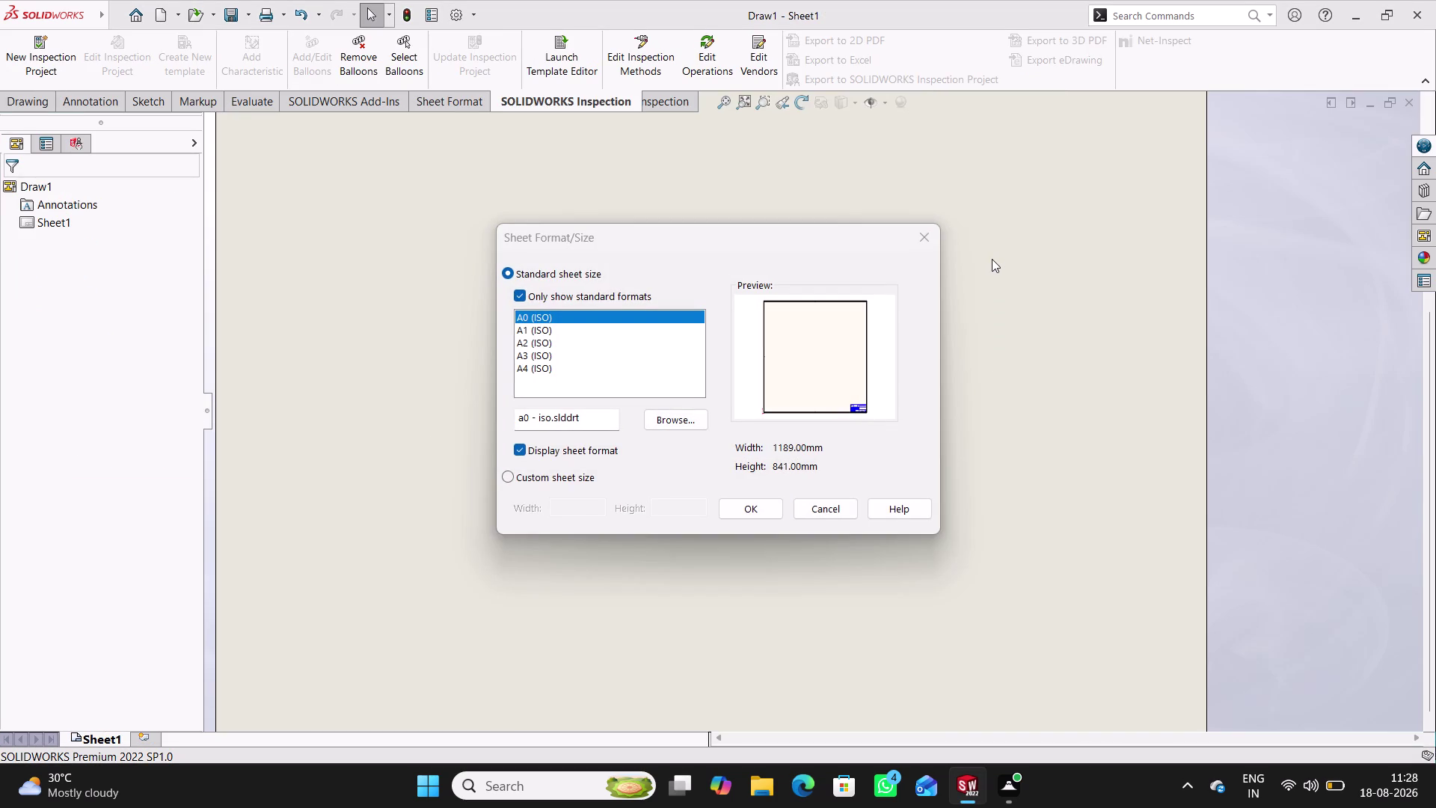
Choose the A0 (ISO) sheet size after briefly trying A1, and confirm.
click(597, 331)
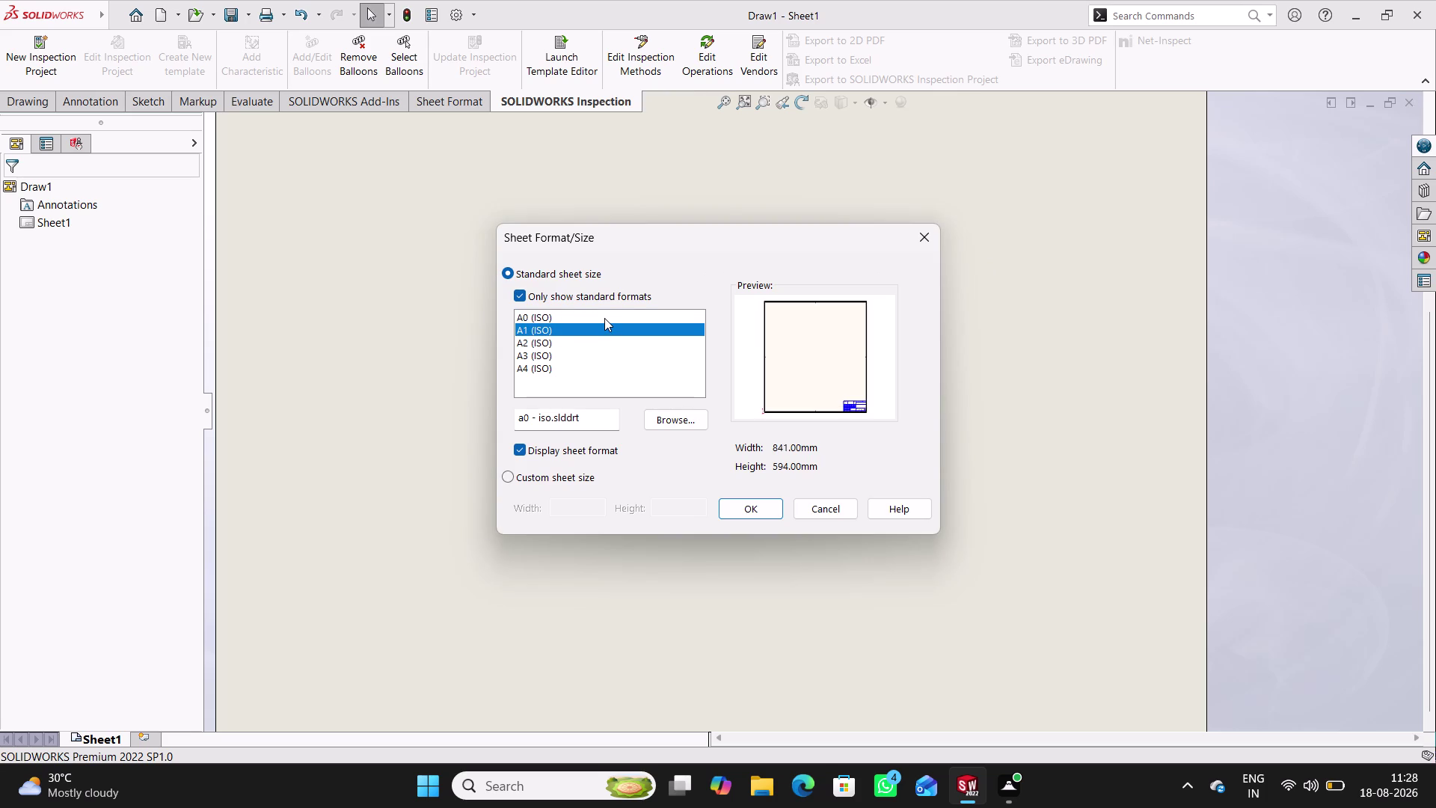
click(604, 317)
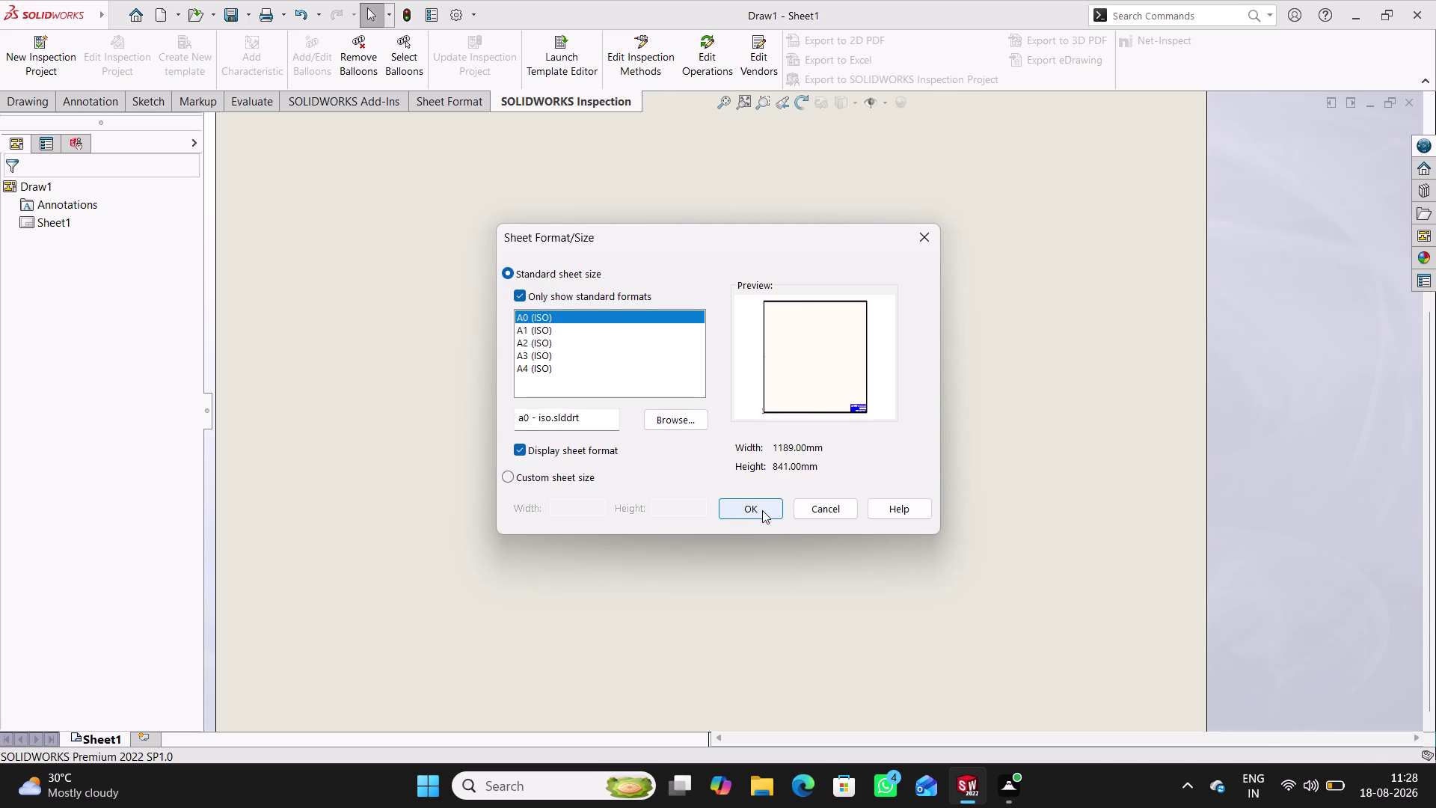
click(762, 510)
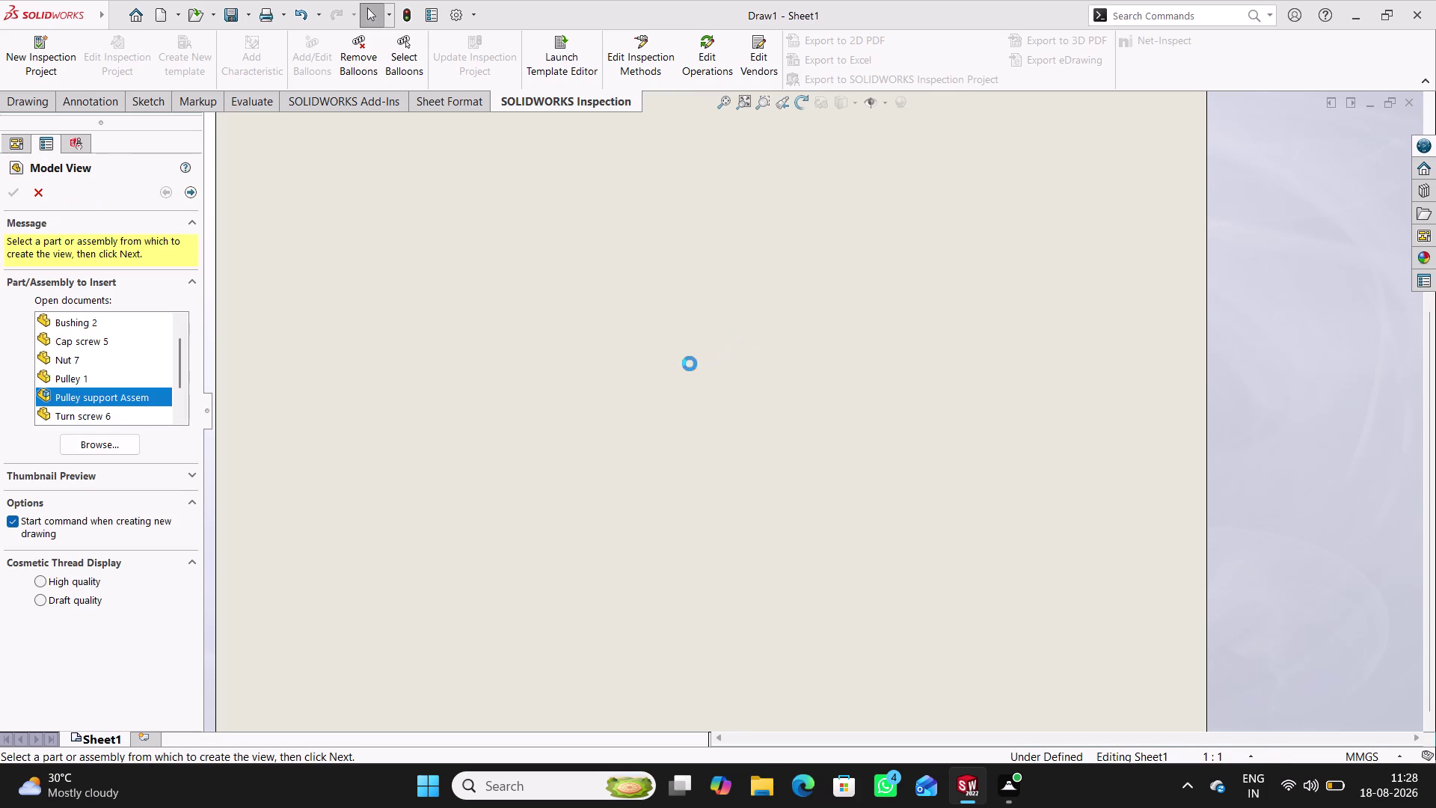
Place a single front view of Pulley 1 on the sheet, skipping projected views.
scroll(up, 3)
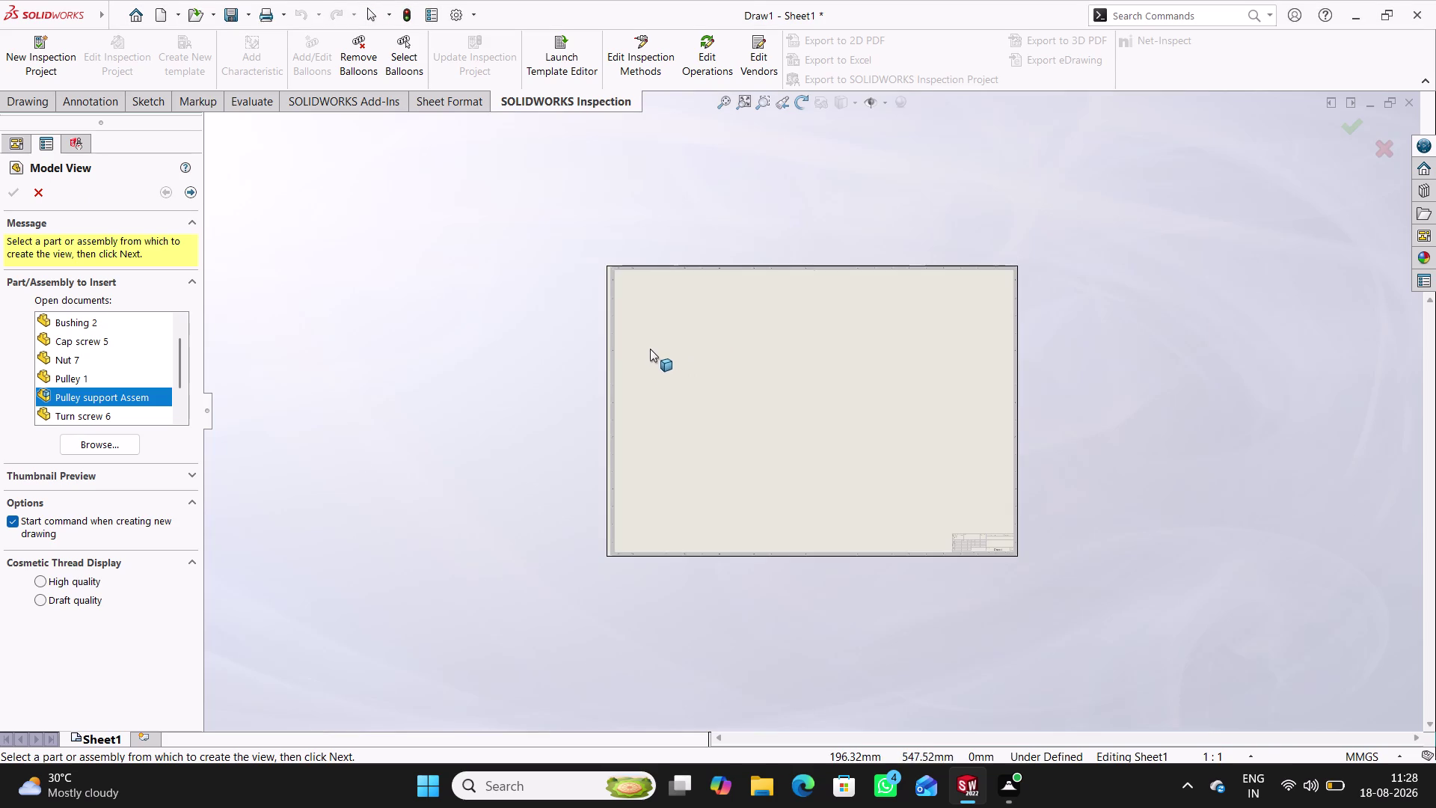
scroll(down, 3)
scroll(down, 3)
scroll(down, 3)
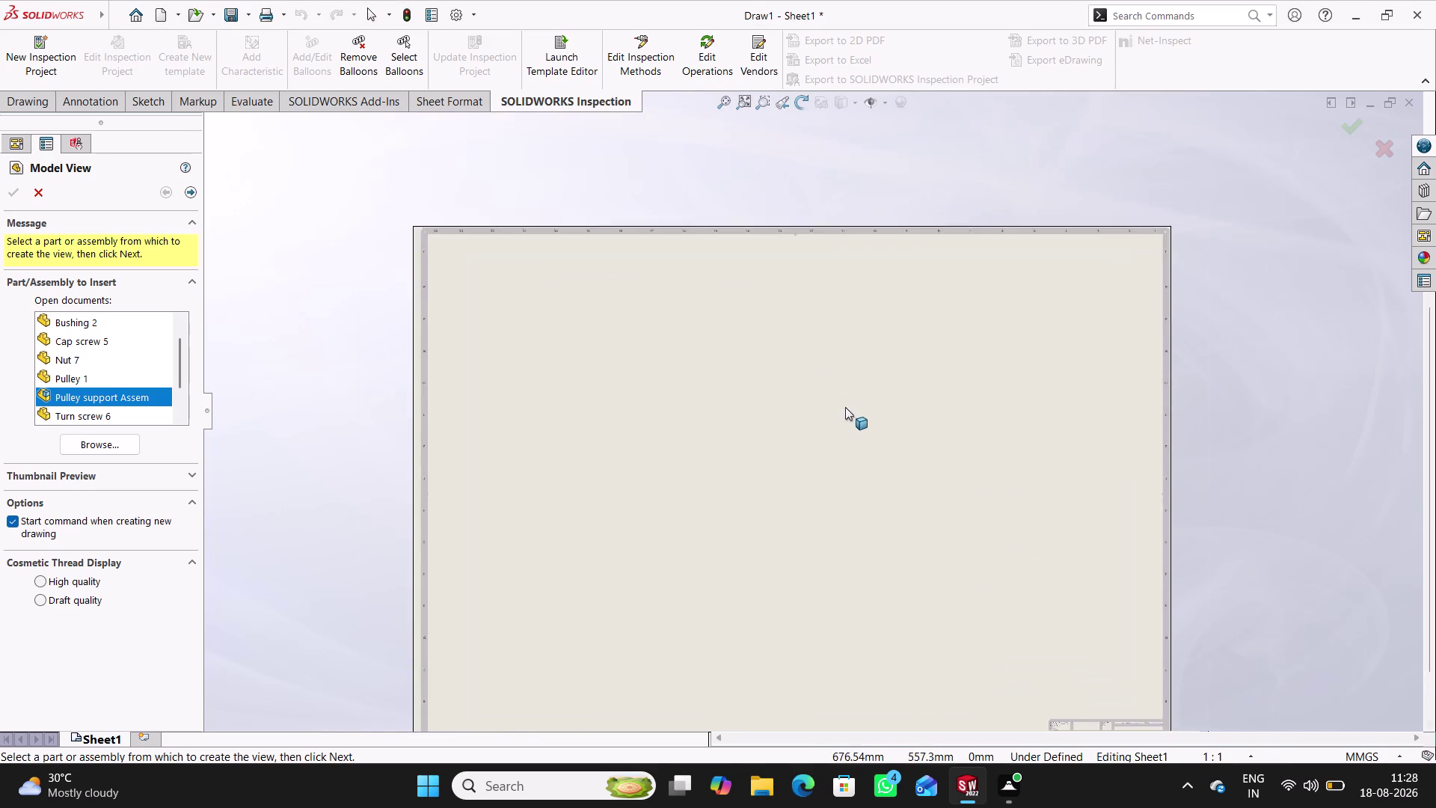
middle_drag(844, 422, 825, 339)
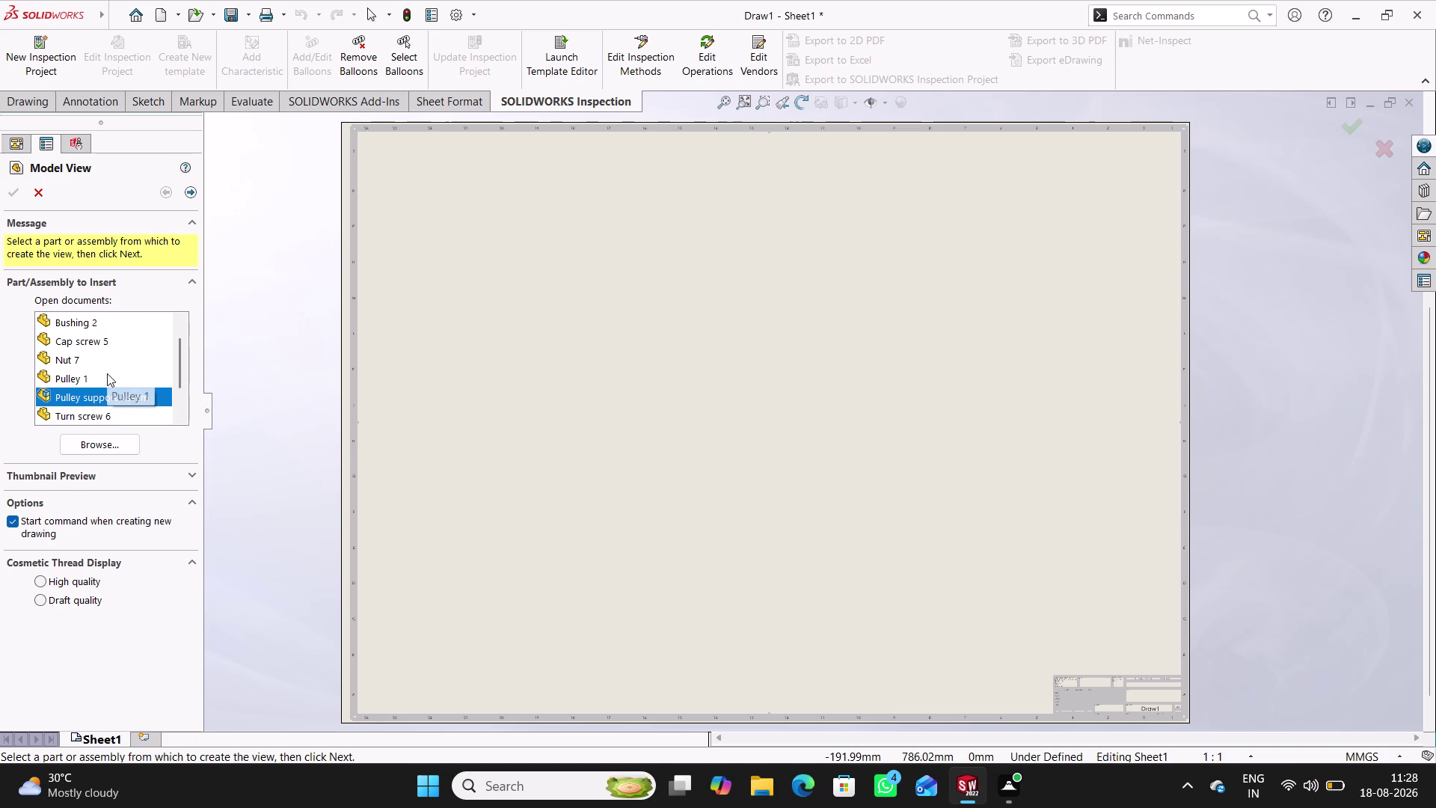
scroll(up, 3)
scroll(up, 3)
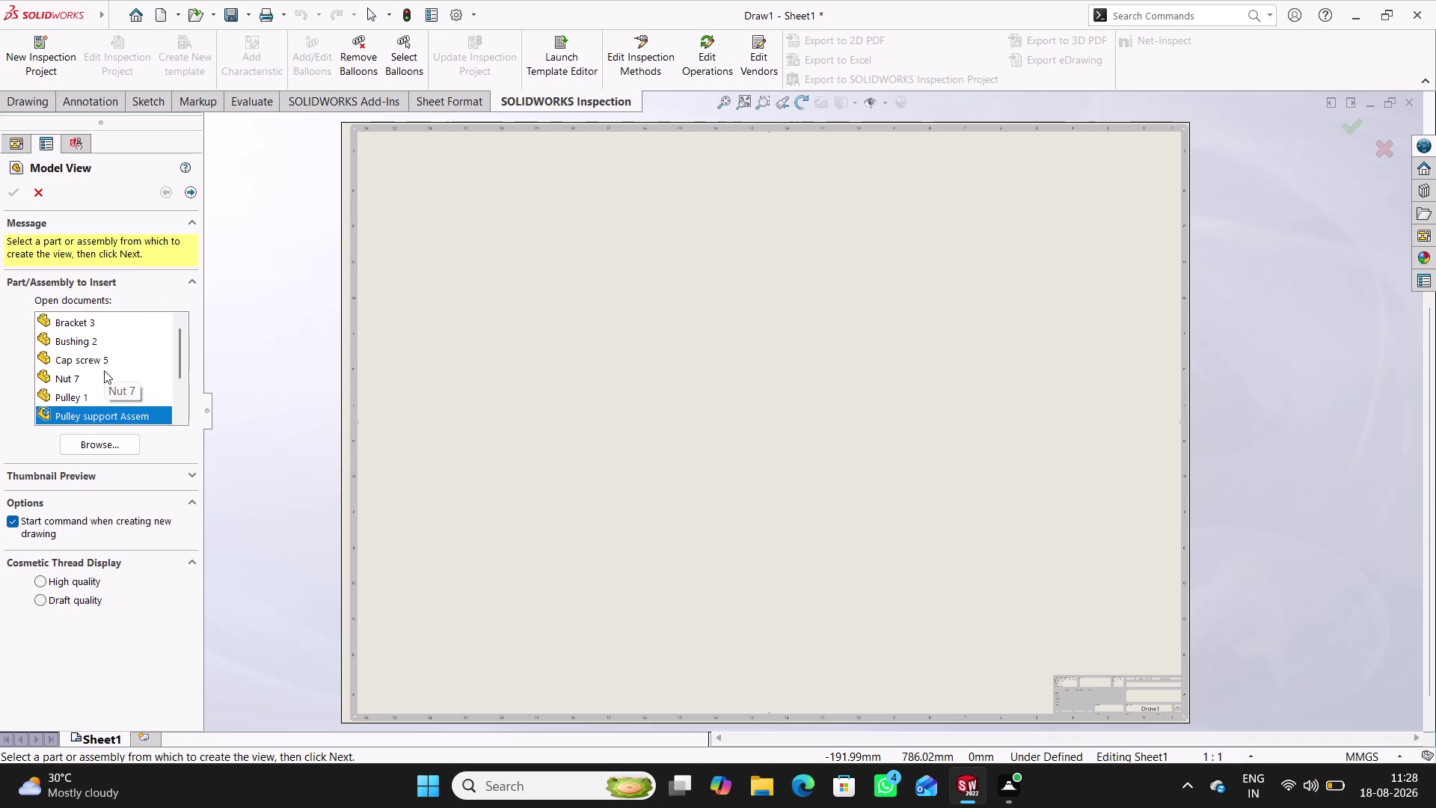
click(87, 397)
double_click(108, 397)
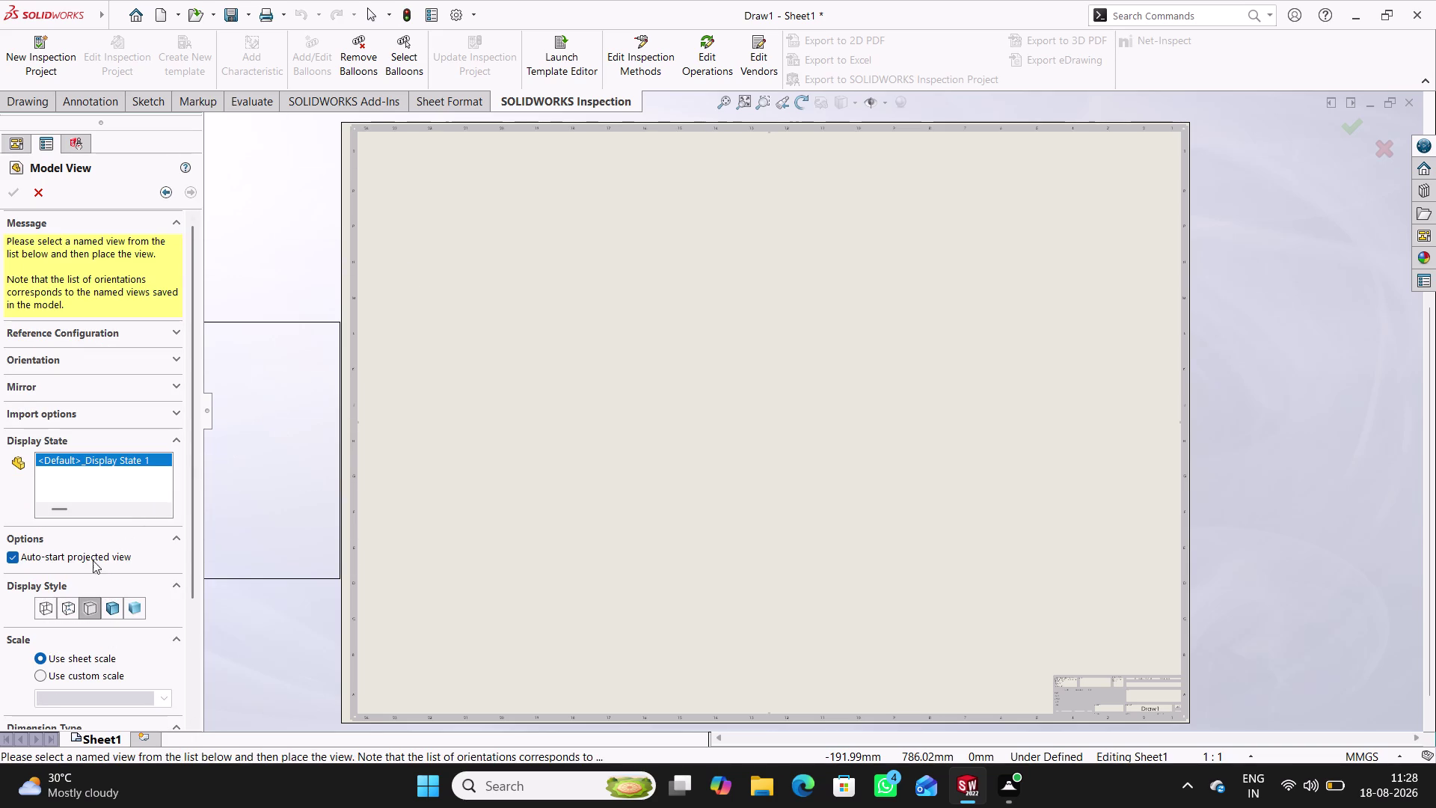
click(175, 361)
click(91, 456)
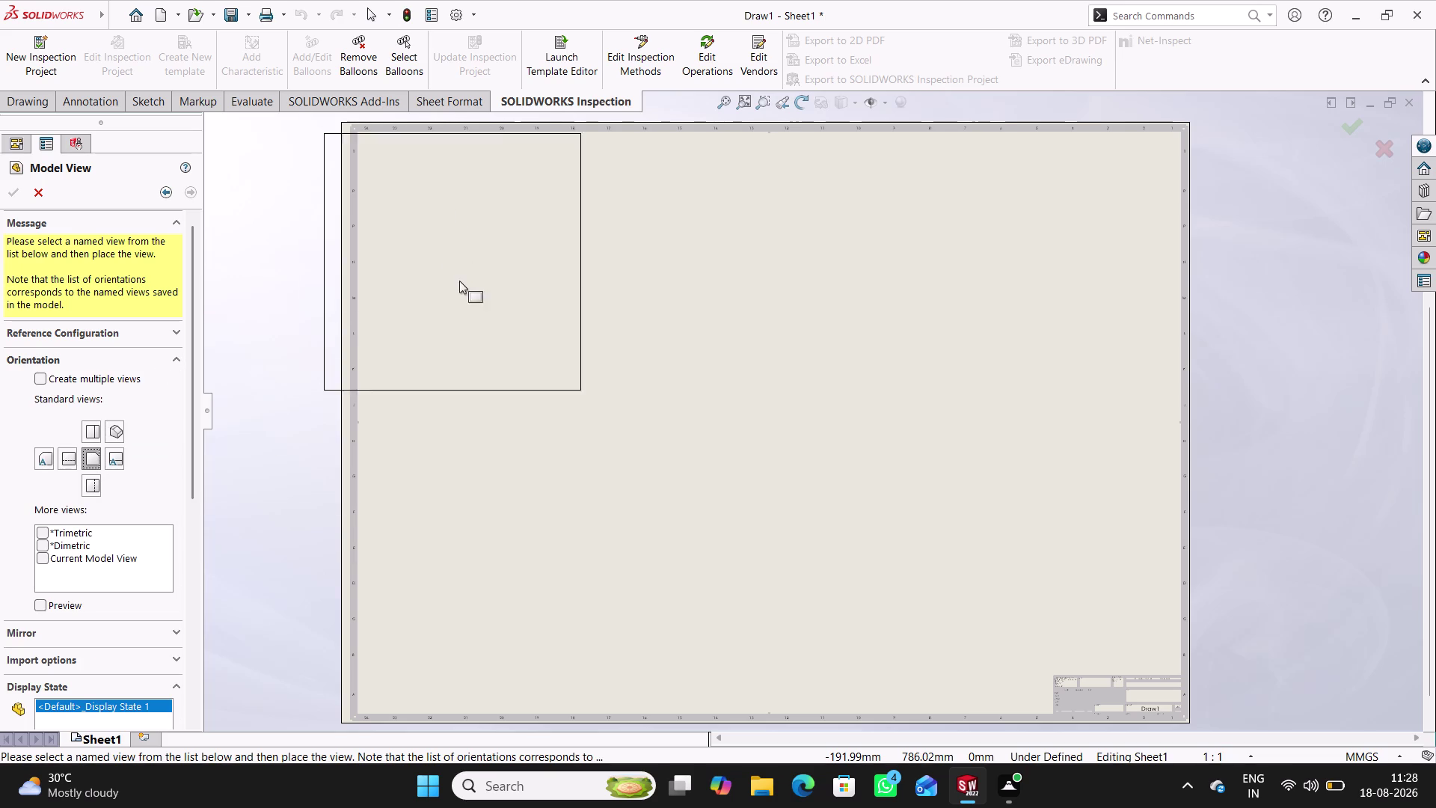
click(507, 413)
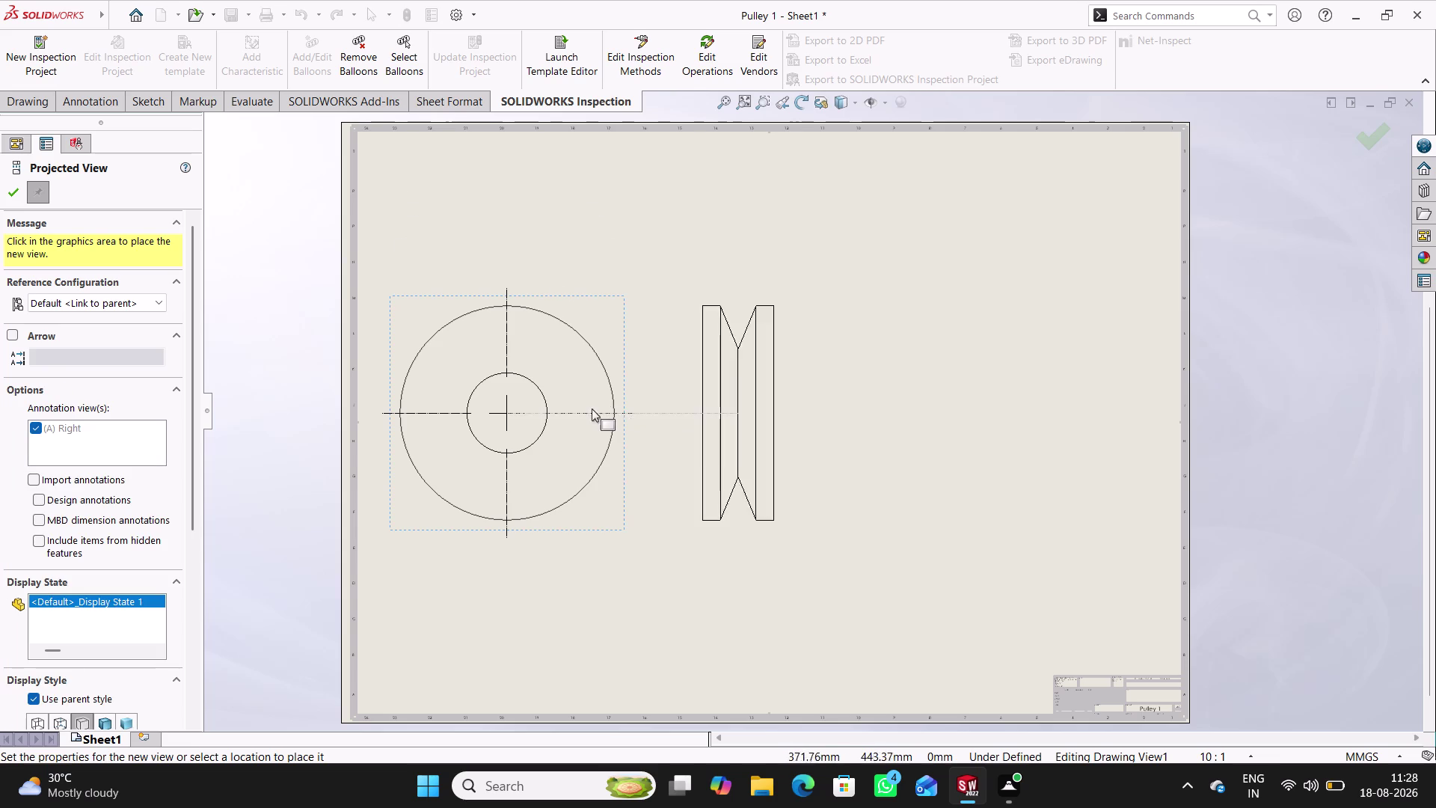
click(13, 191)
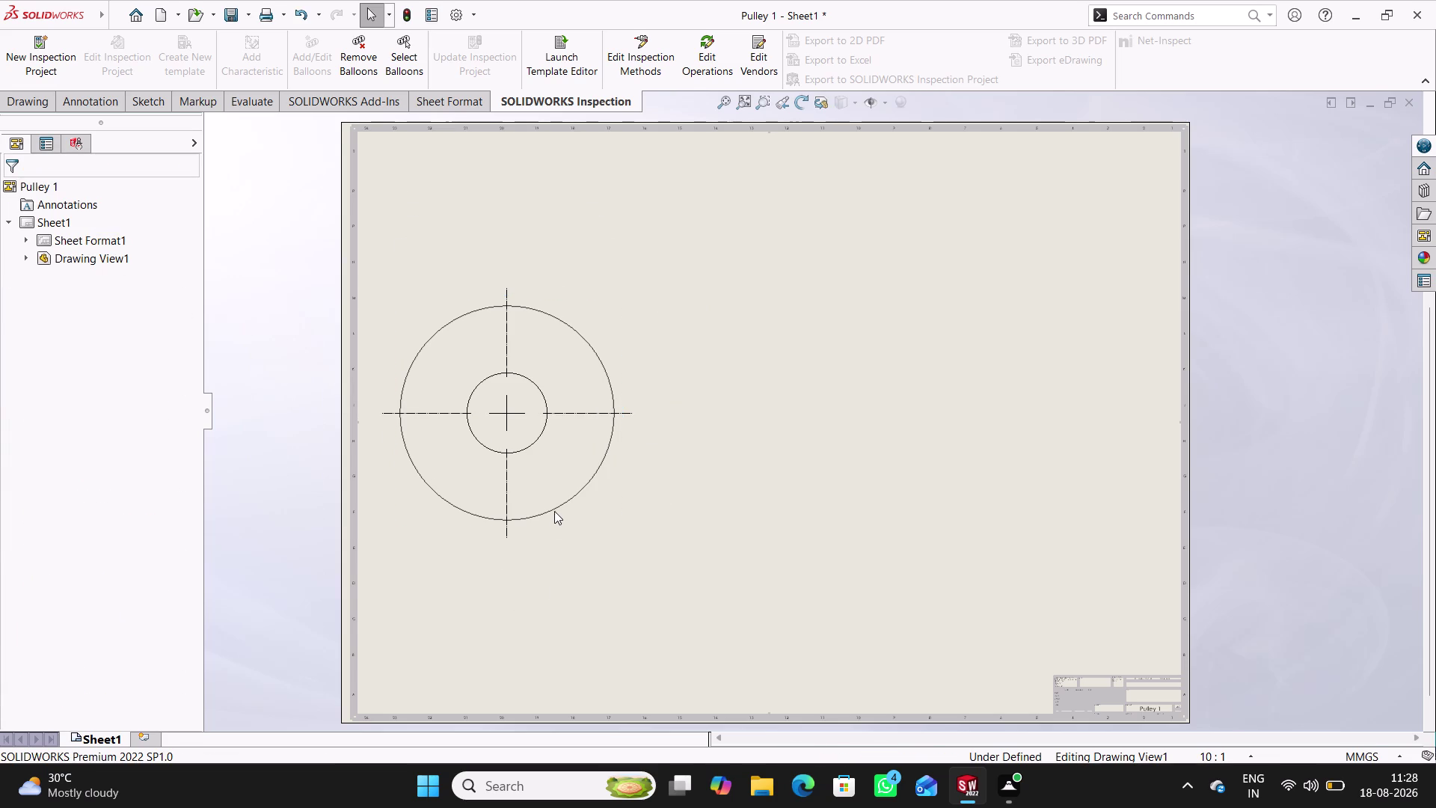
Show hidden lines in the pulley front view and set a custom 5:1 scale.
click(662, 423)
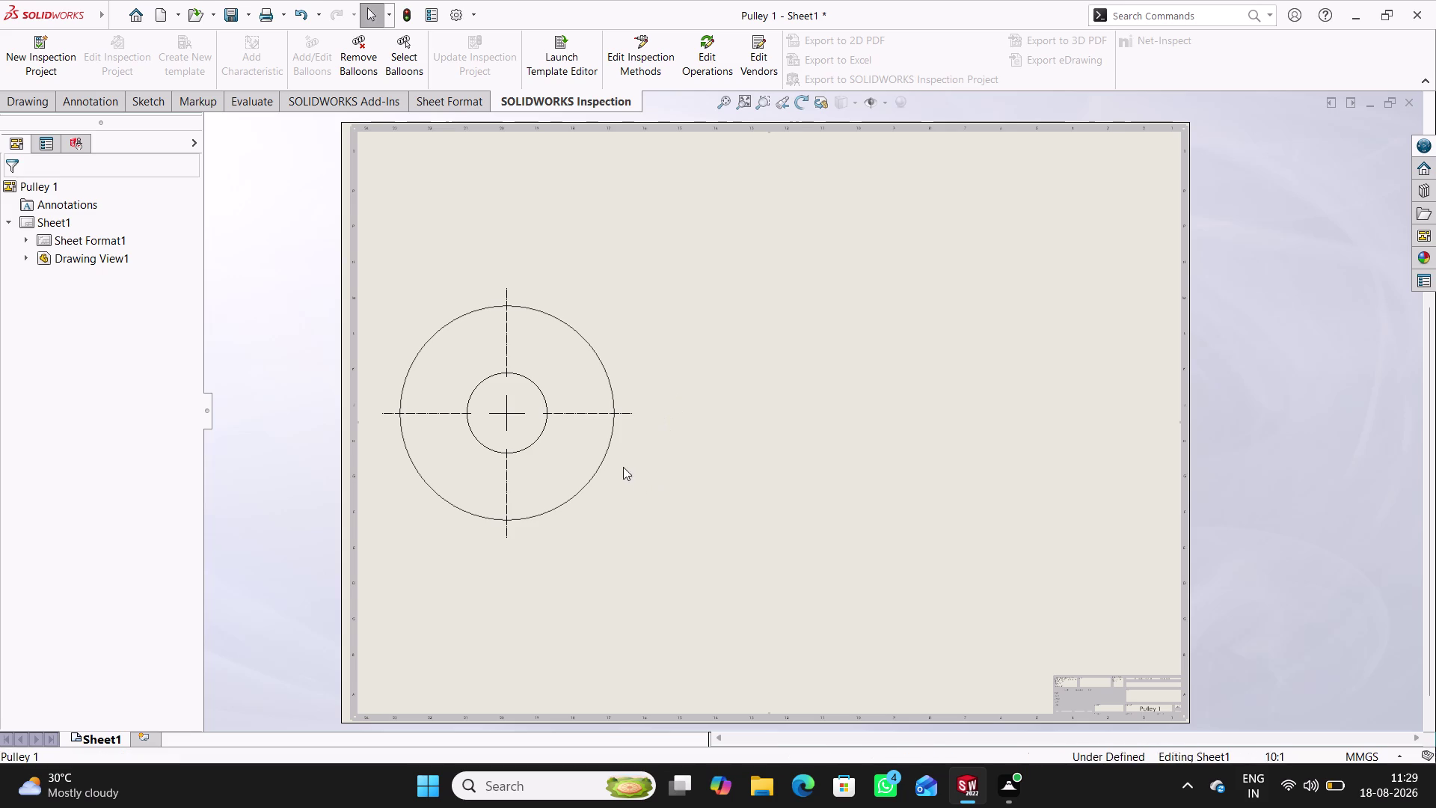
double_click(613, 453)
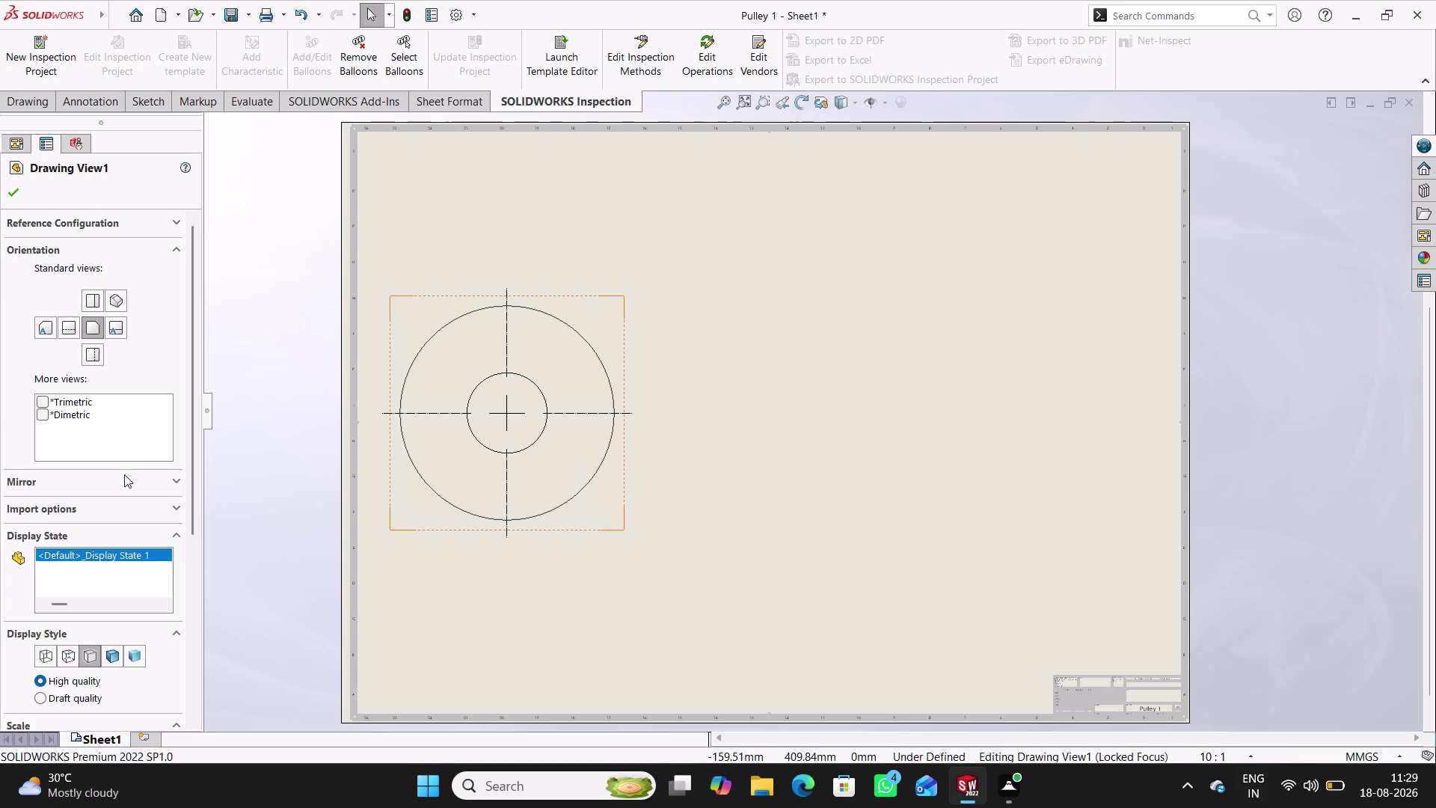
scroll(down, 3)
click(71, 381)
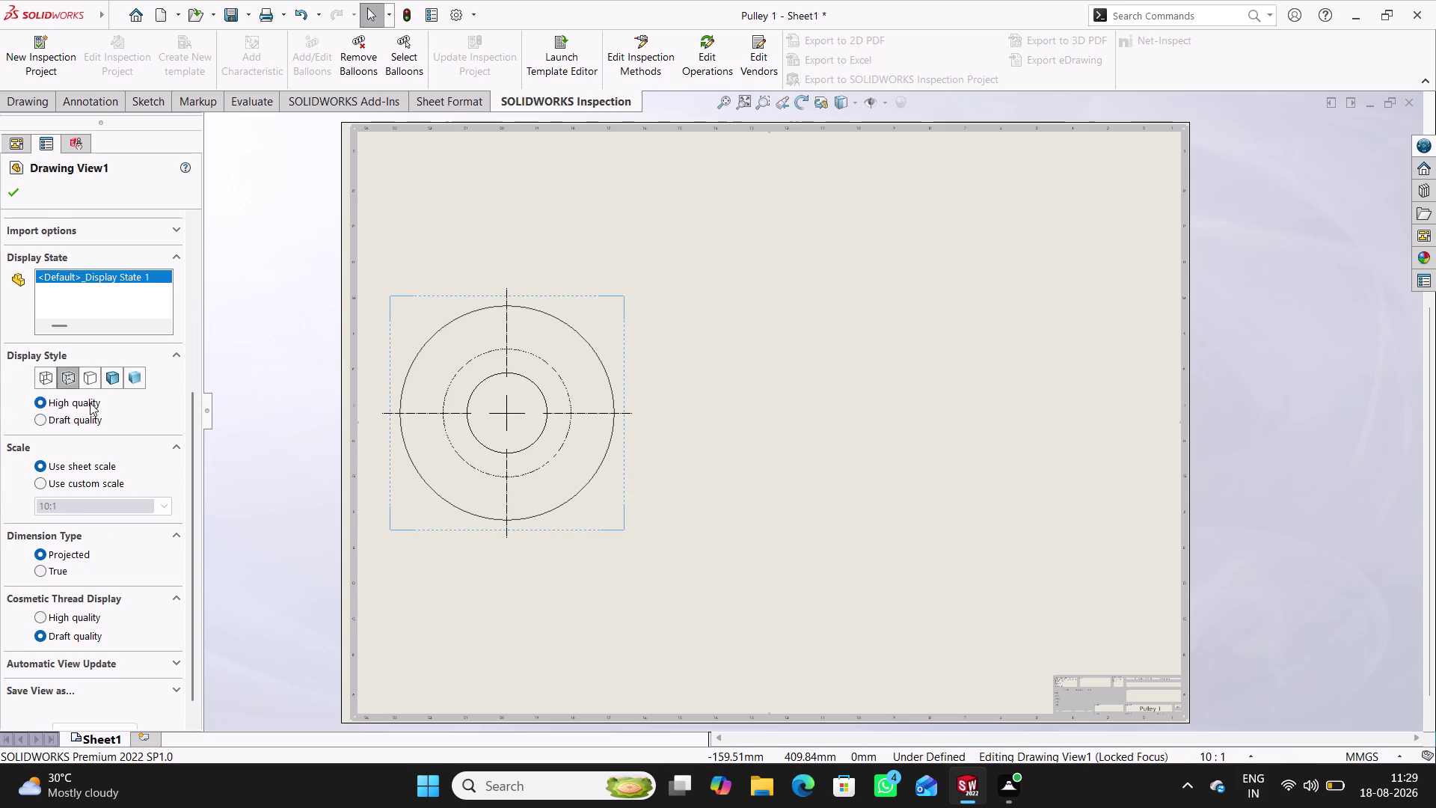
click(95, 485)
click(165, 508)
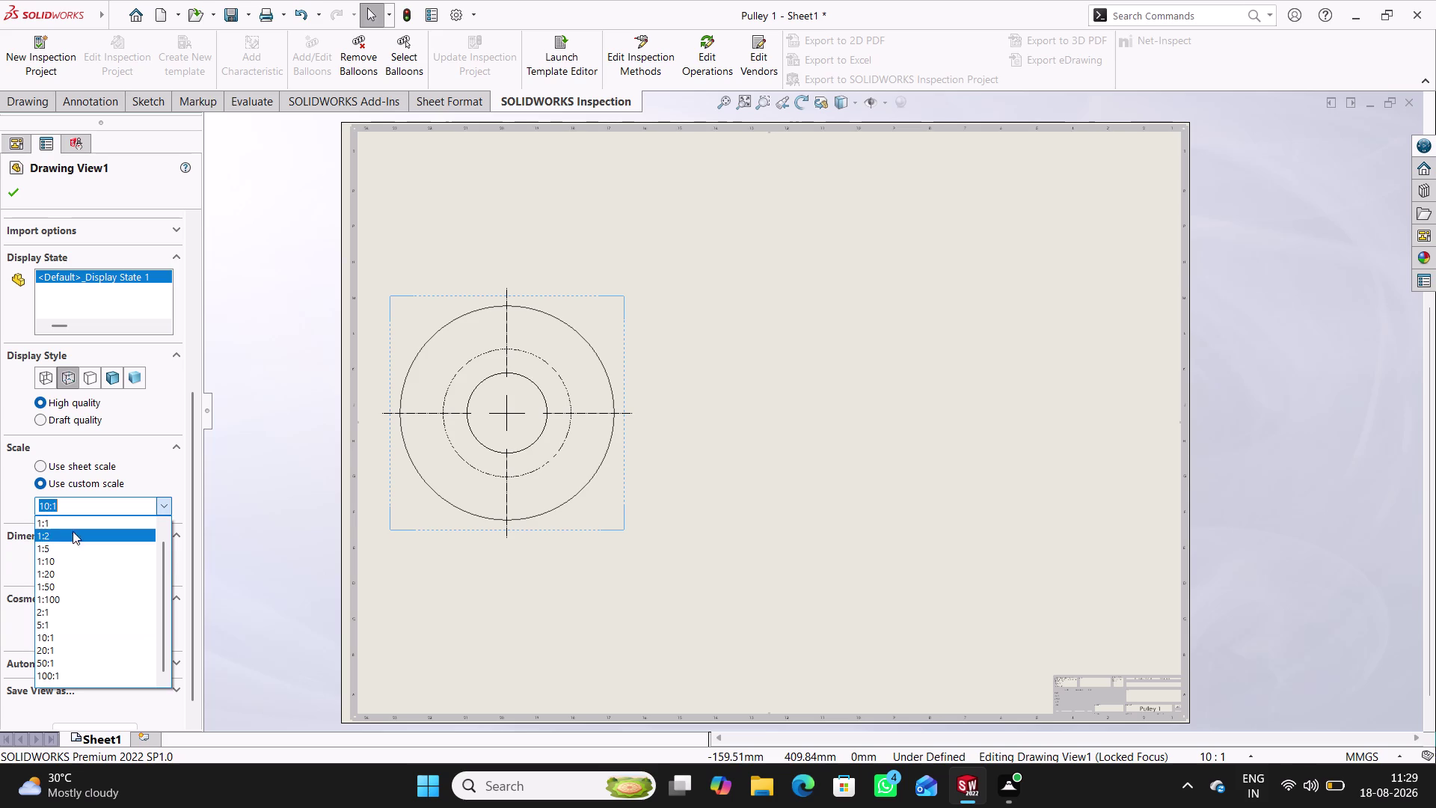
click(60, 620)
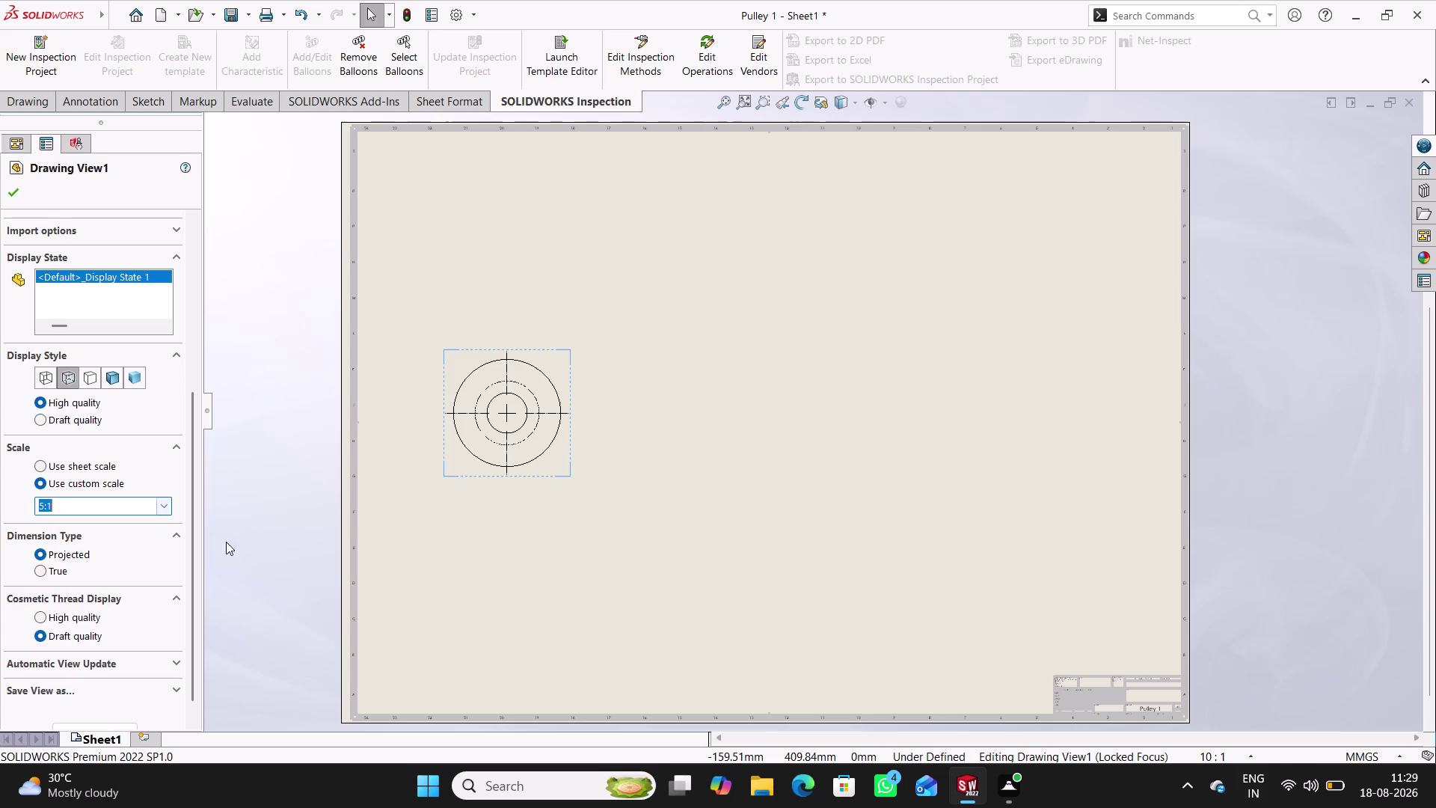
click(5, 187)
Drag the pulley front view into the sheet's top-left corner.
drag(563, 482, 501, 334)
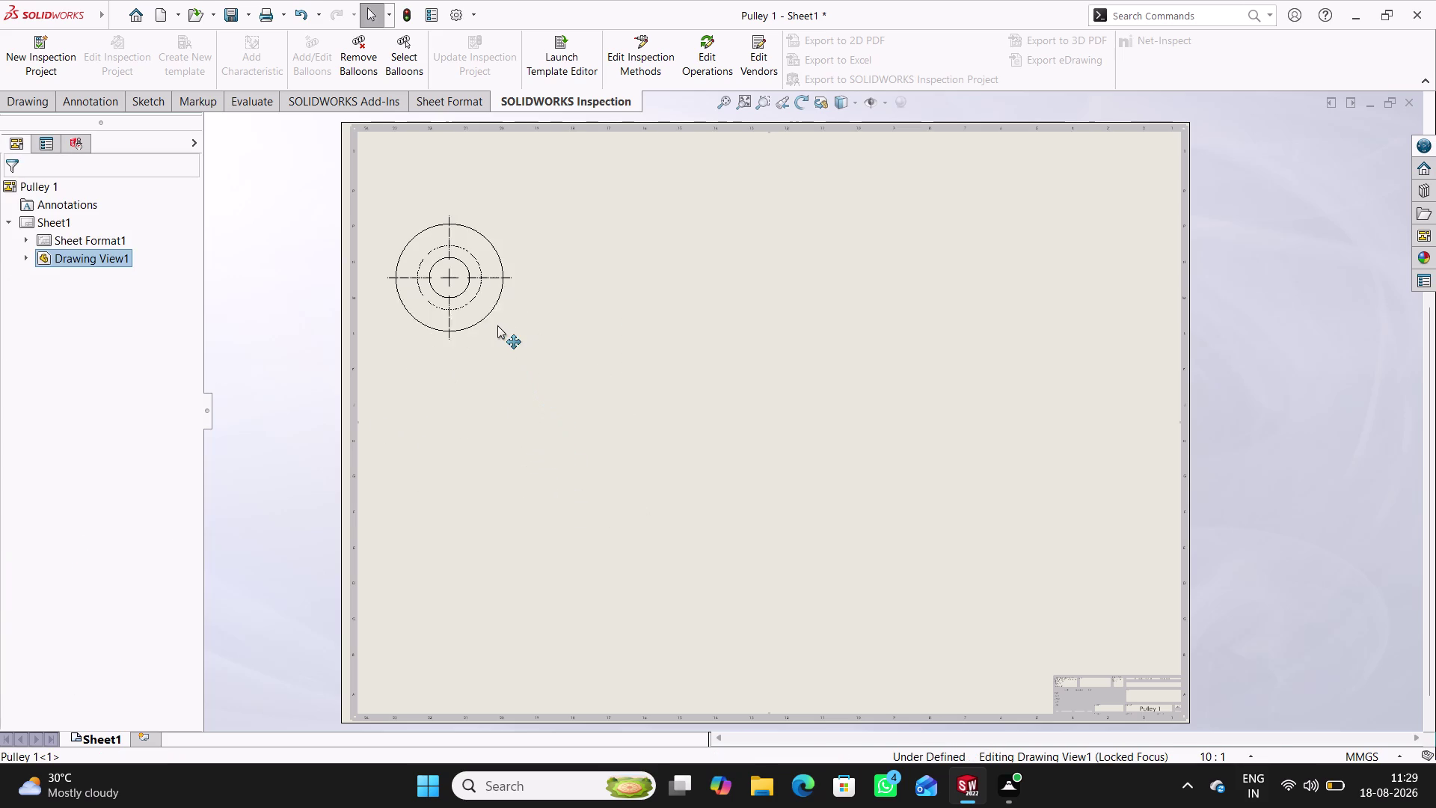
drag(502, 335, 496, 292)
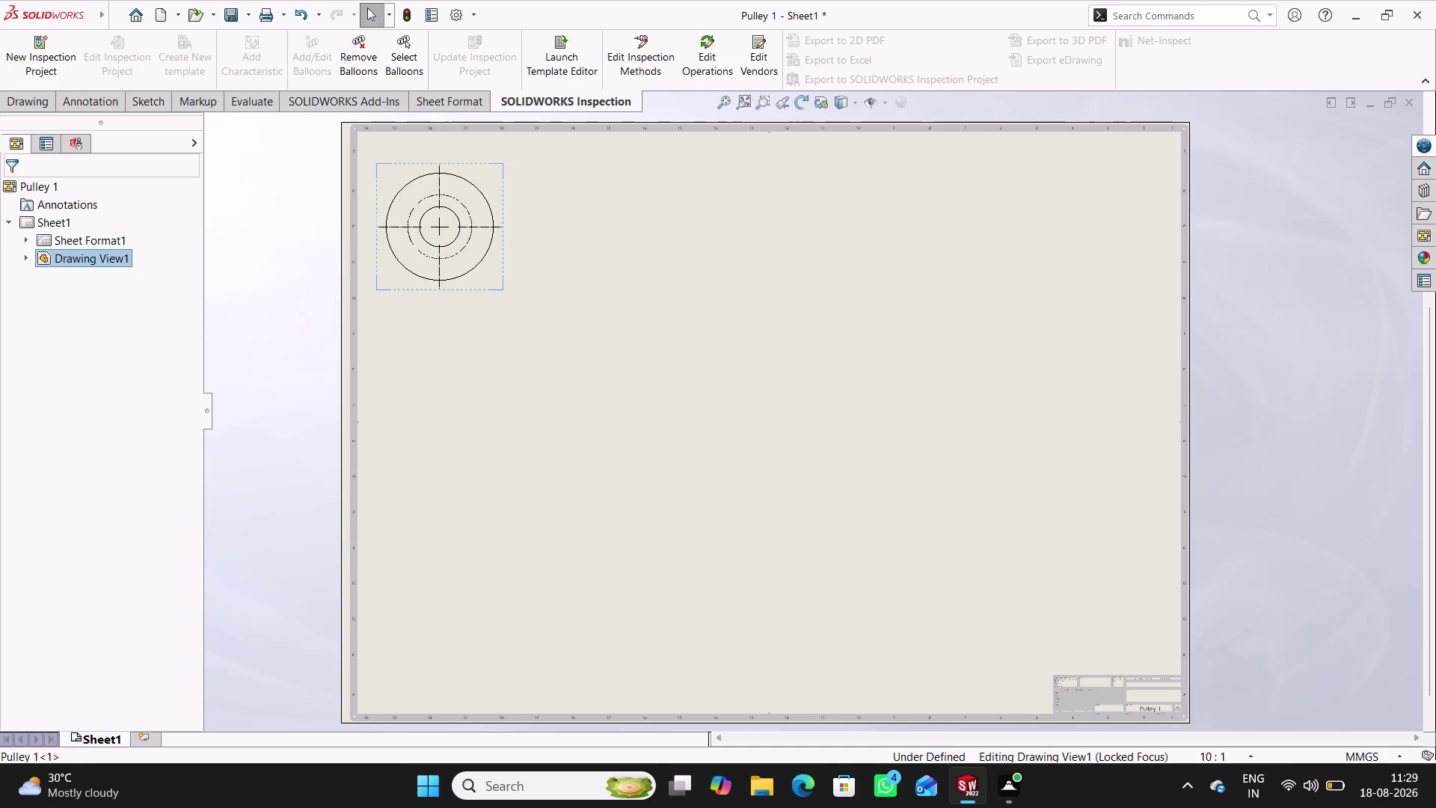
click(79, 111)
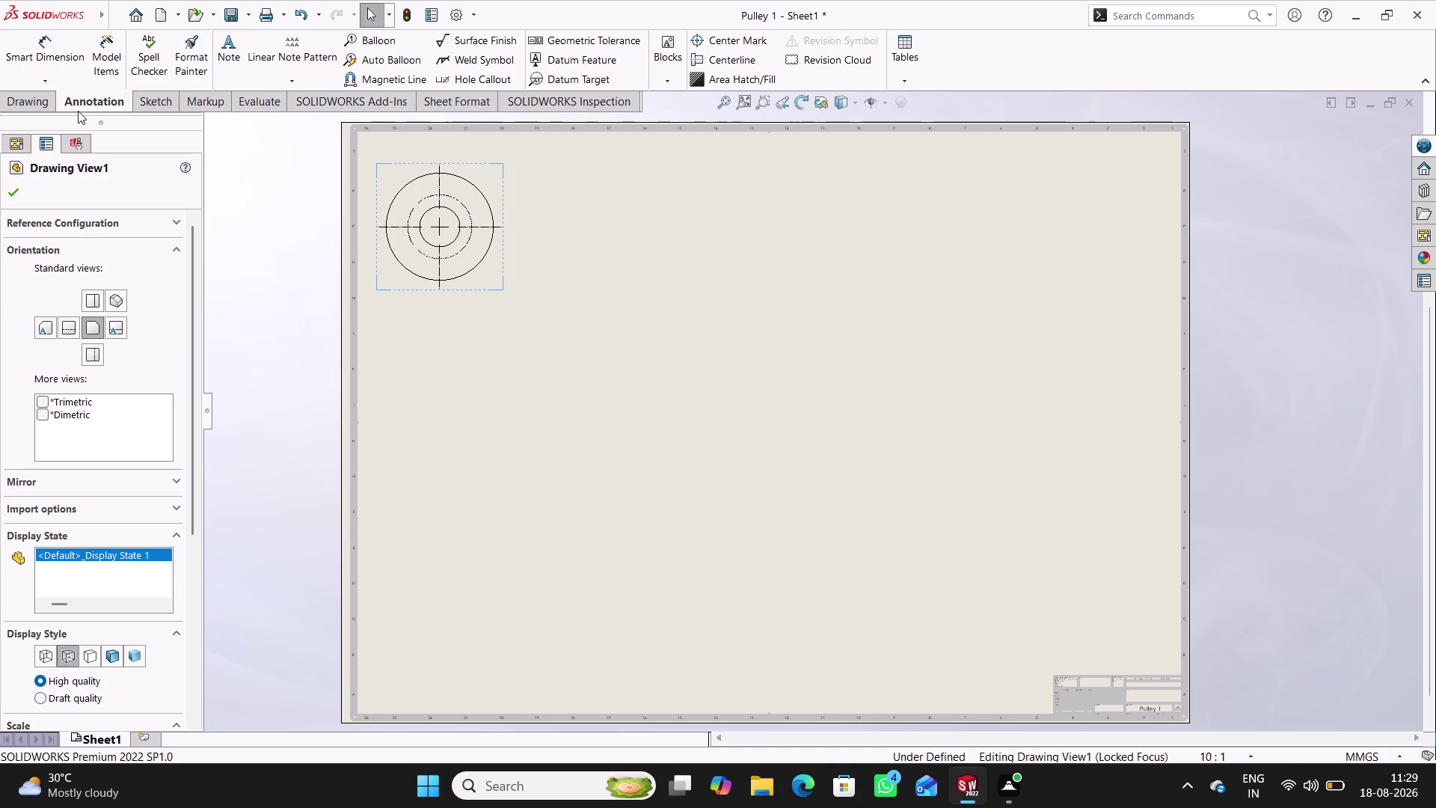
click(40, 100)
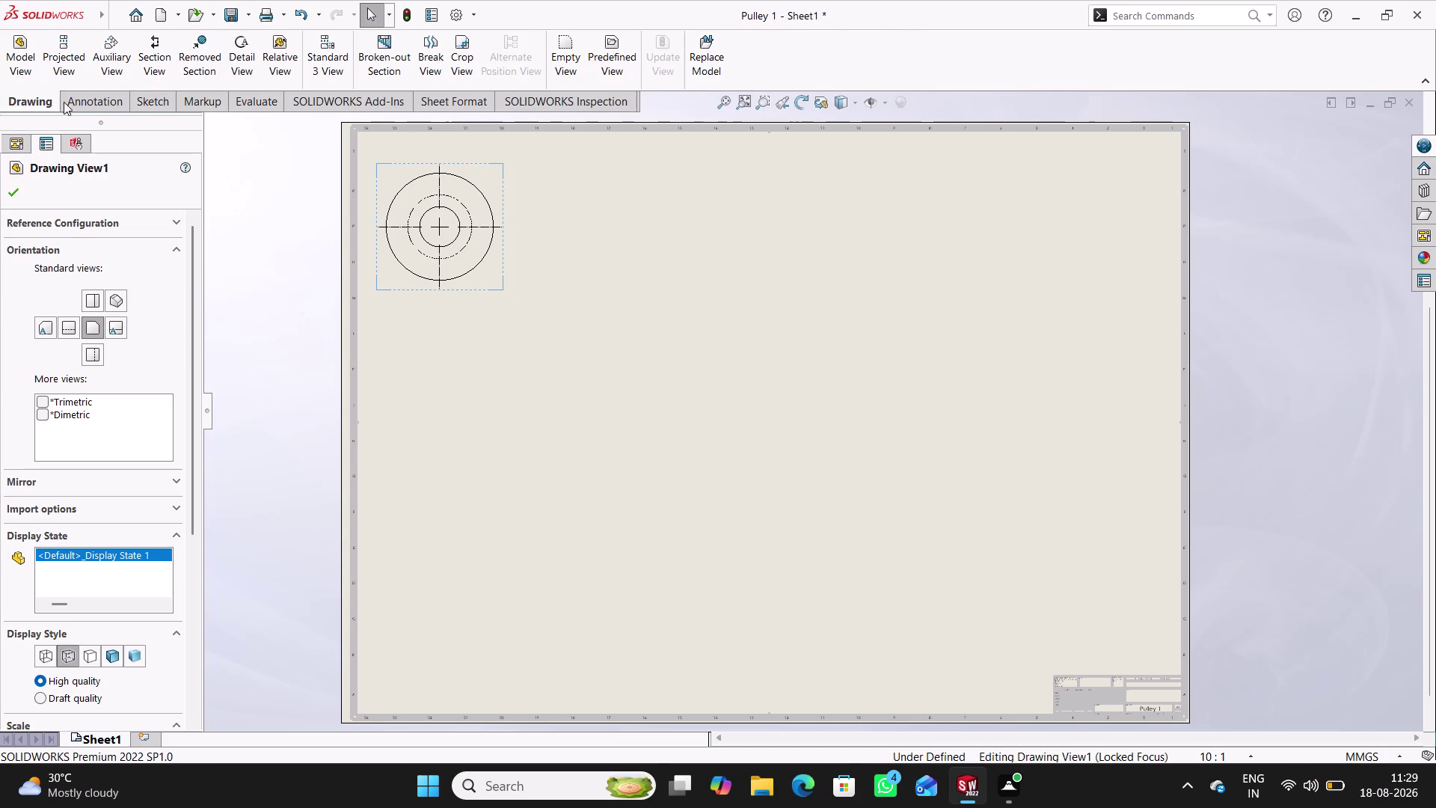
click(145, 60)
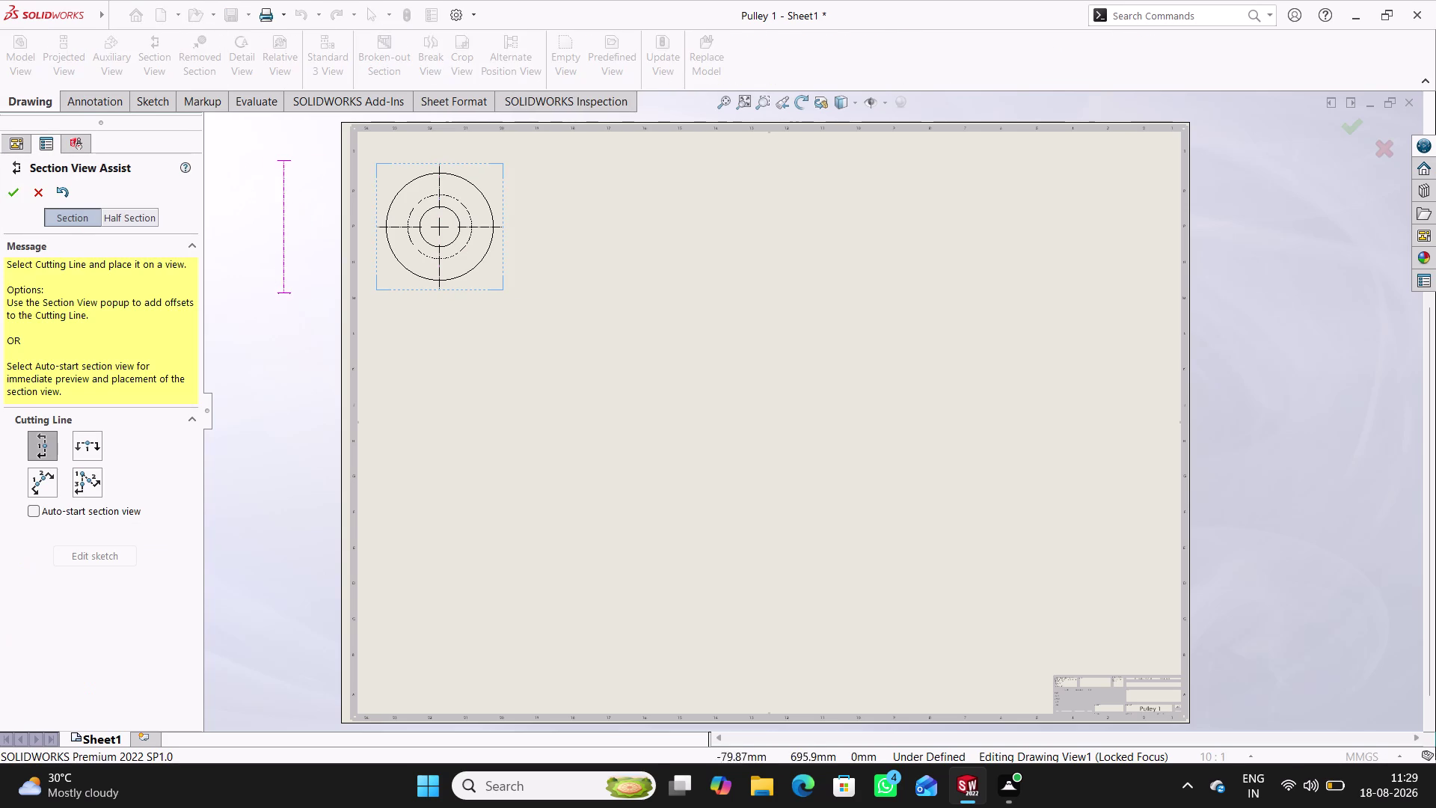
Cut vertically through the pulley centre and place section A-A to the right.
click(437, 224)
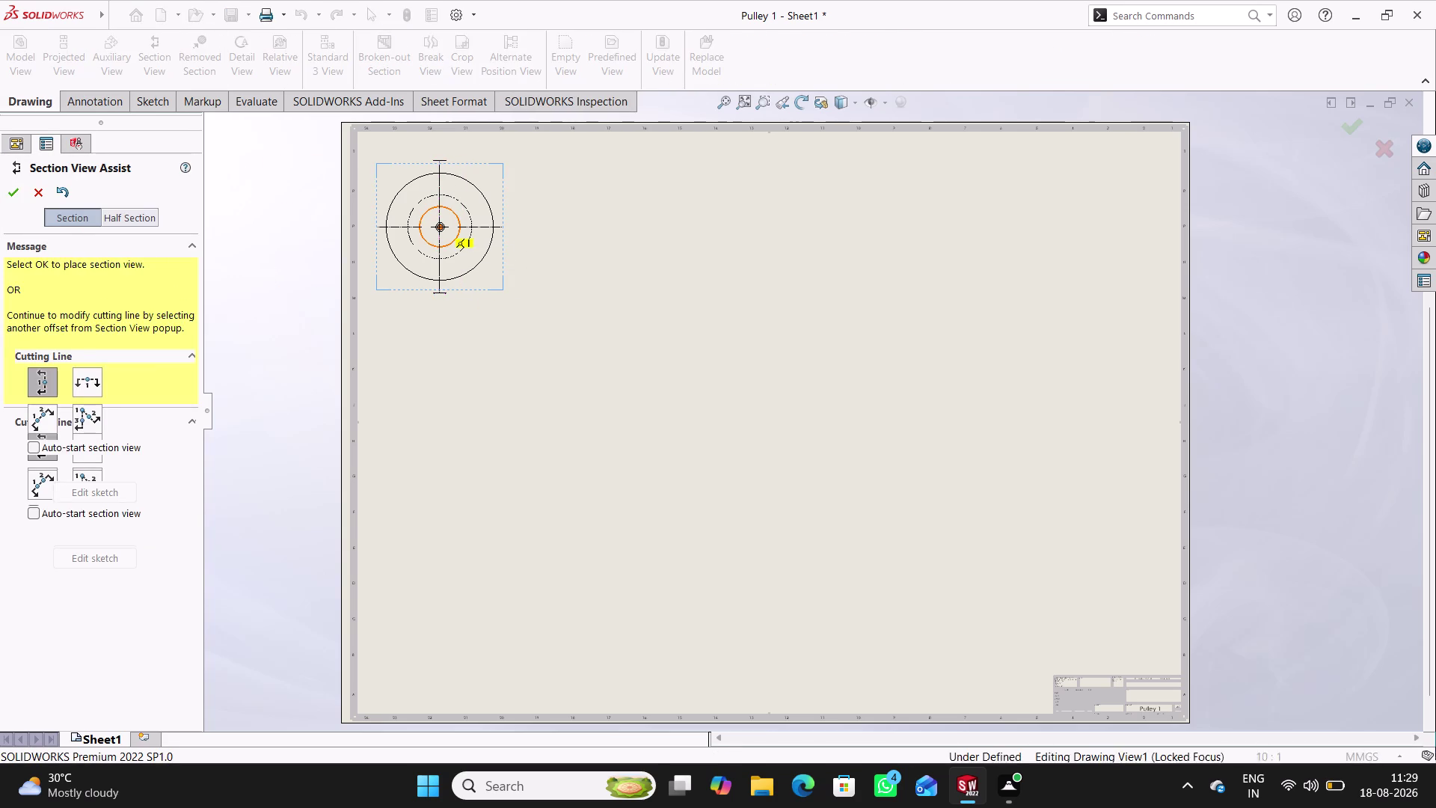
click(436, 226)
click(394, 207)
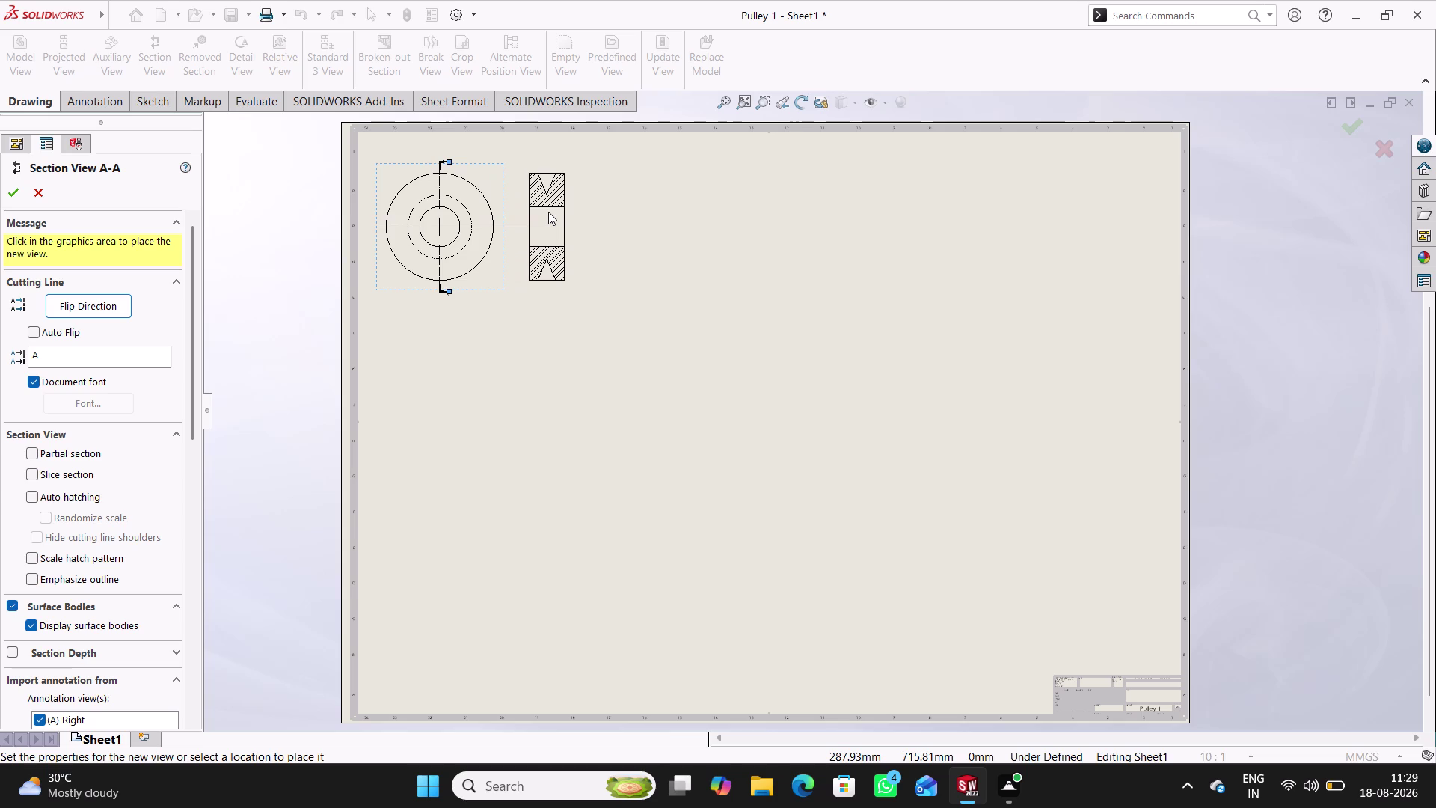
click(559, 214)
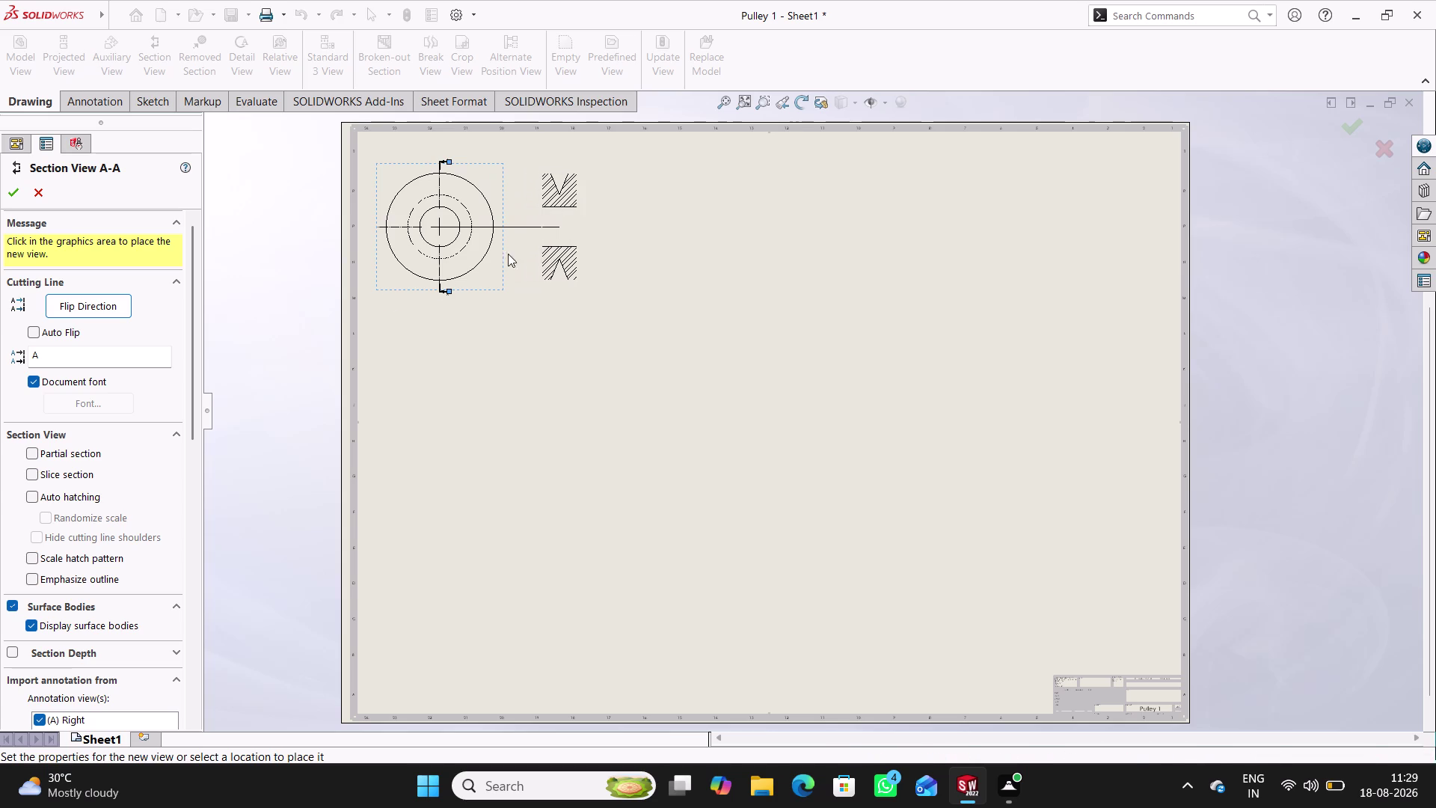
click(16, 193)
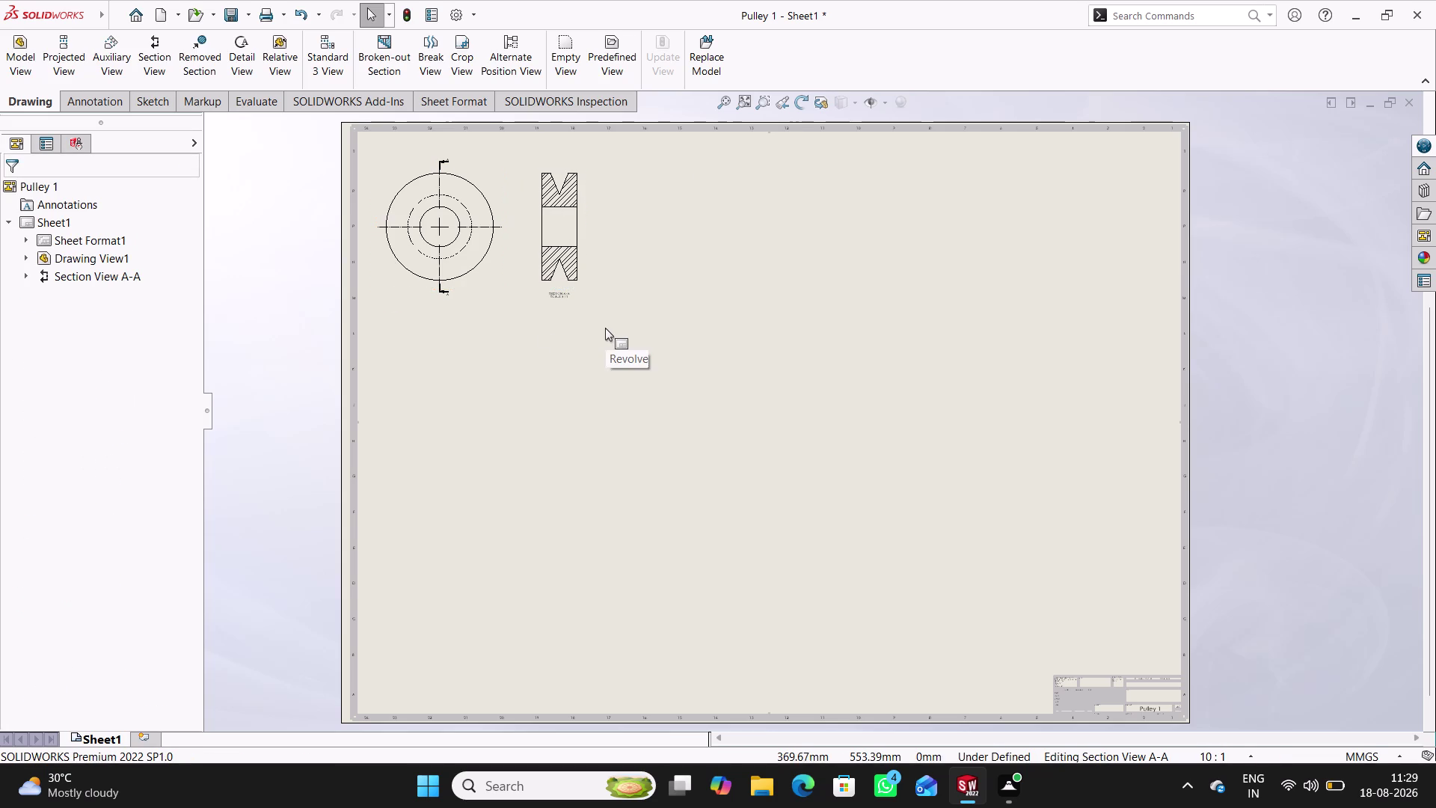
click(26, 60)
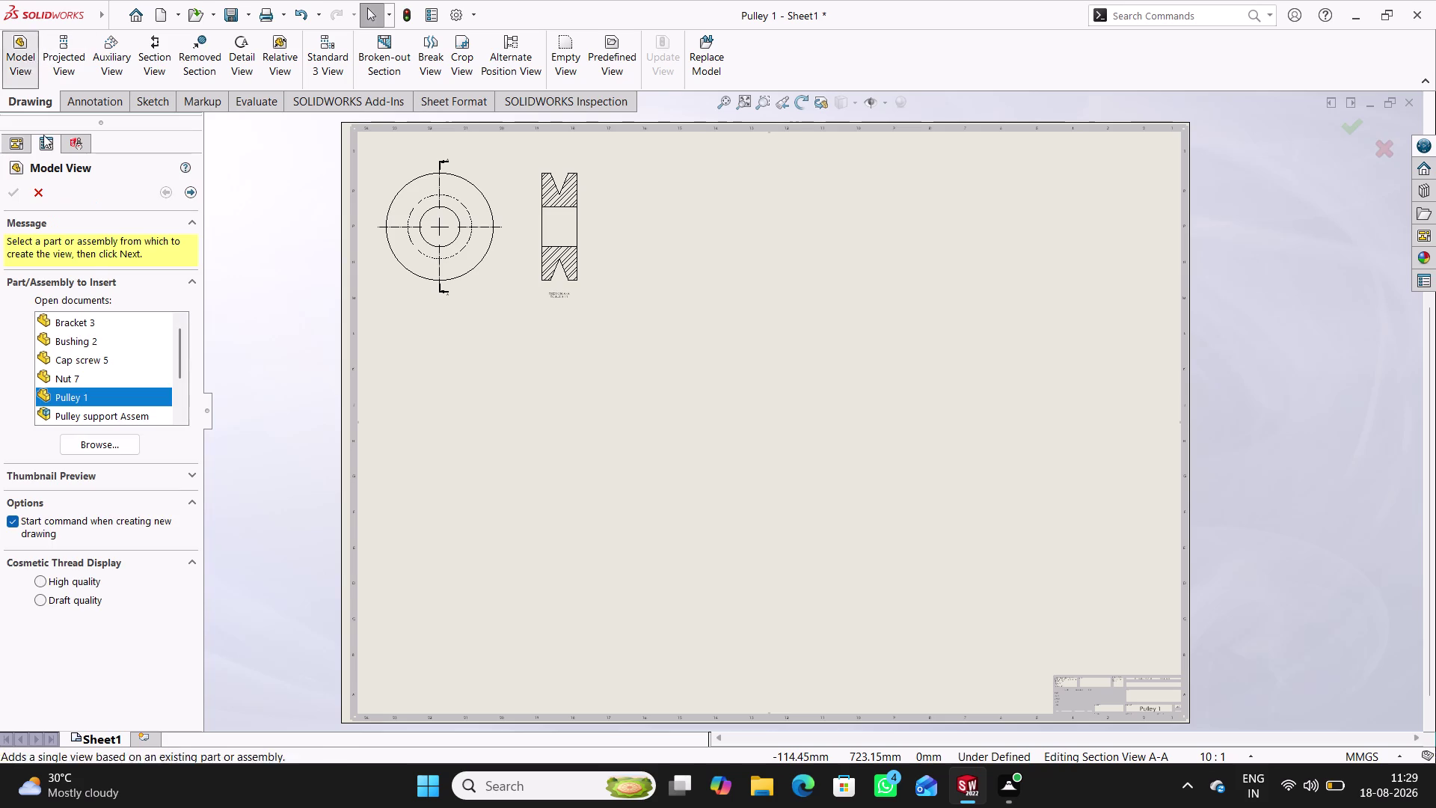
Insert a circular view below the first and project its side view to the right.
click(77, 340)
double_click(76, 340)
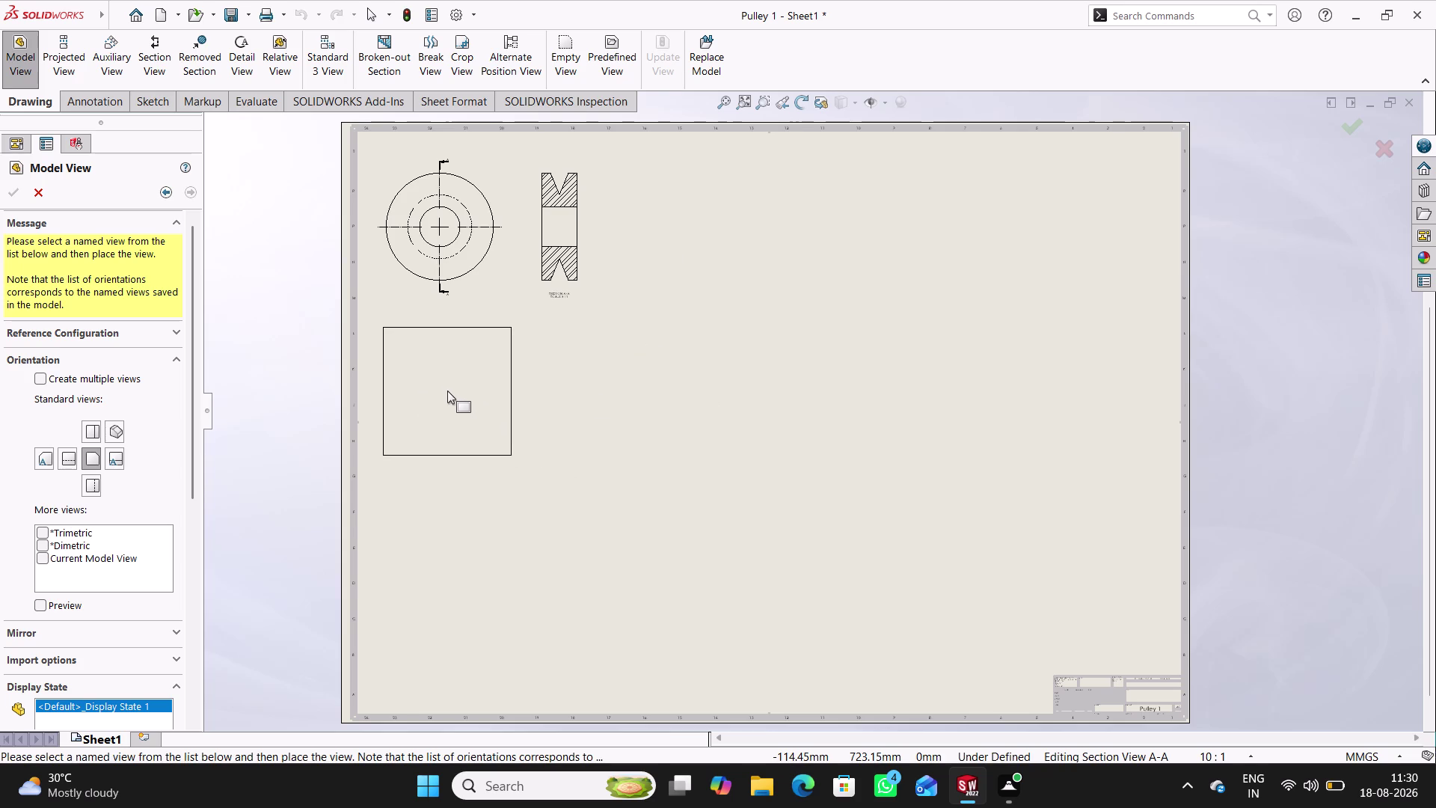
click(447, 405)
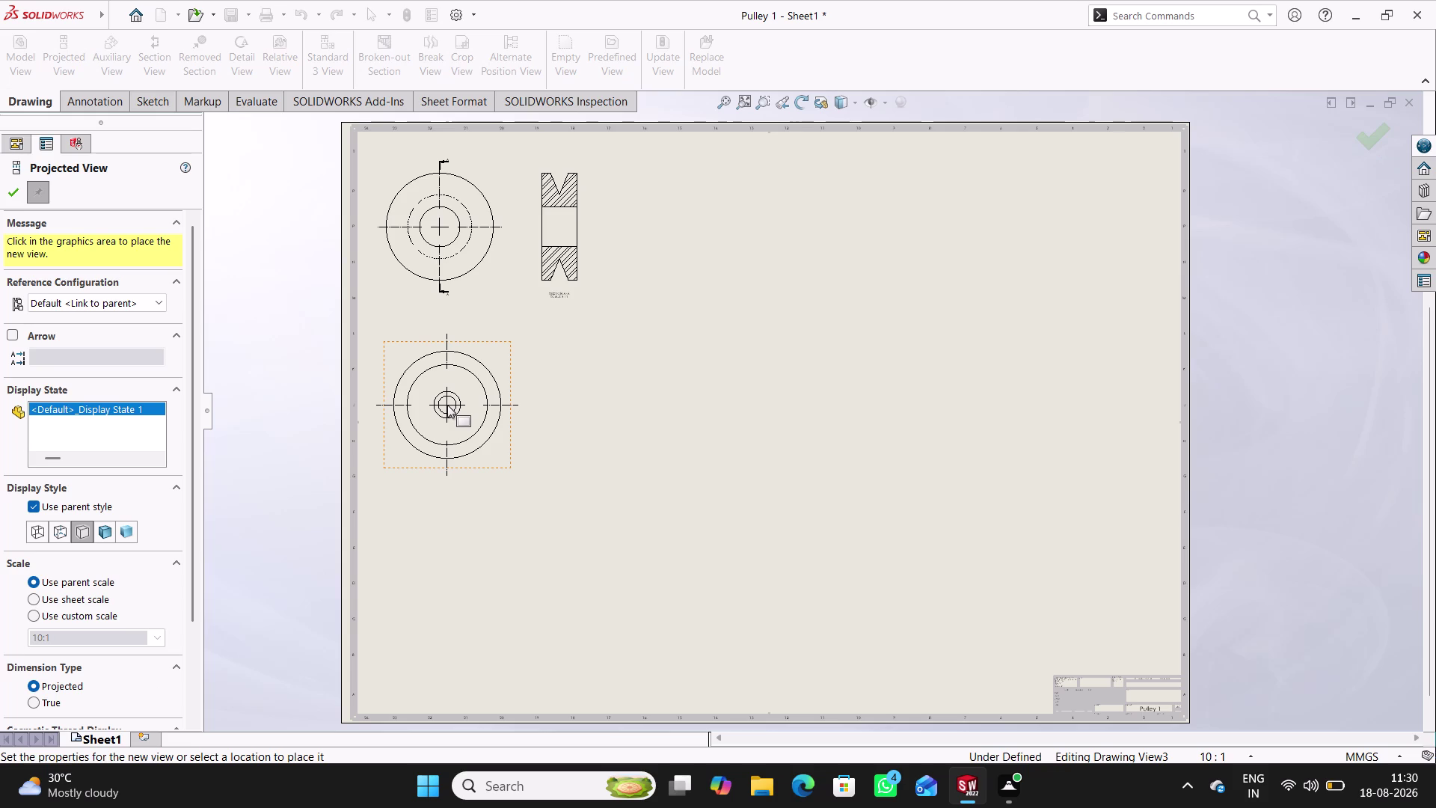
key(ctrl+z)
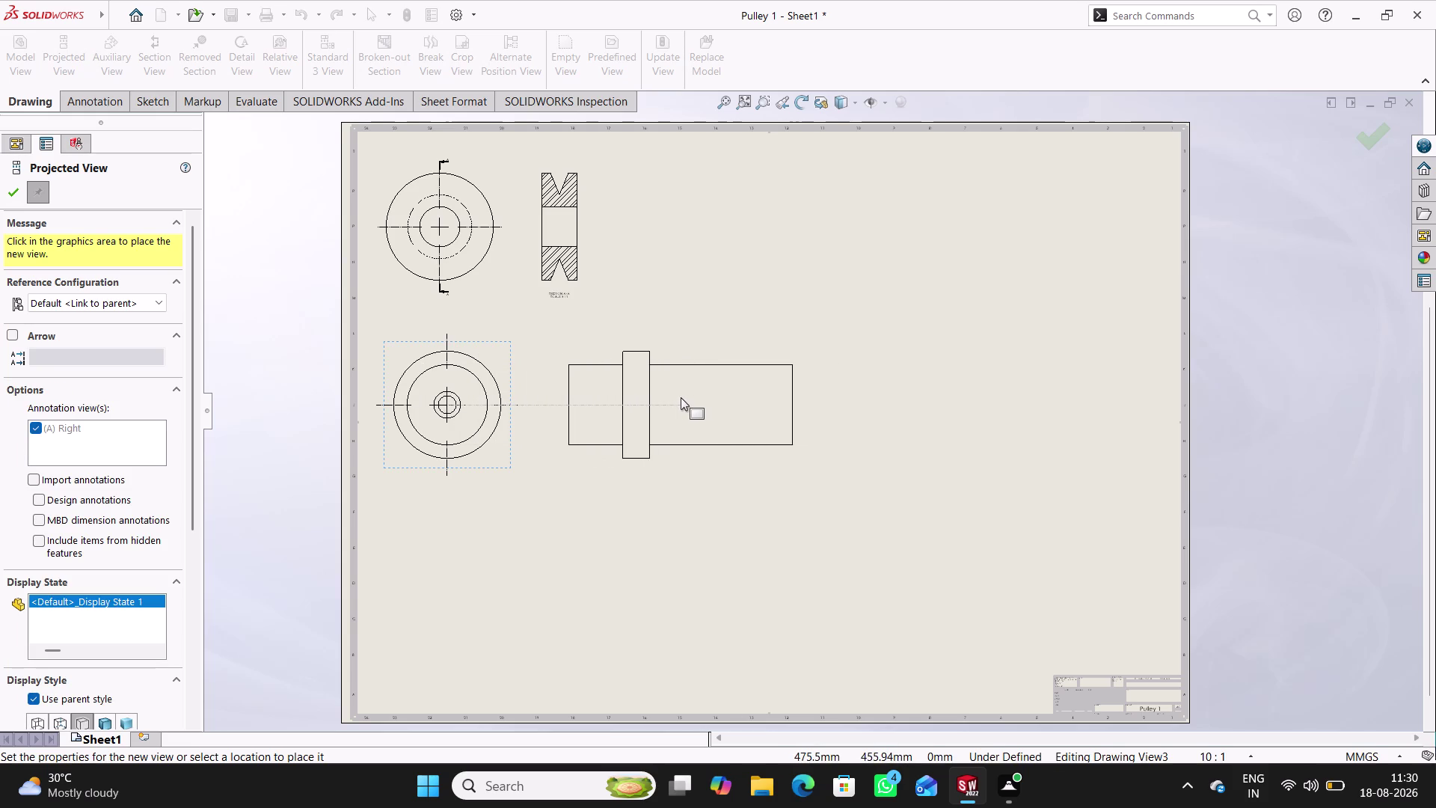
click(648, 389)
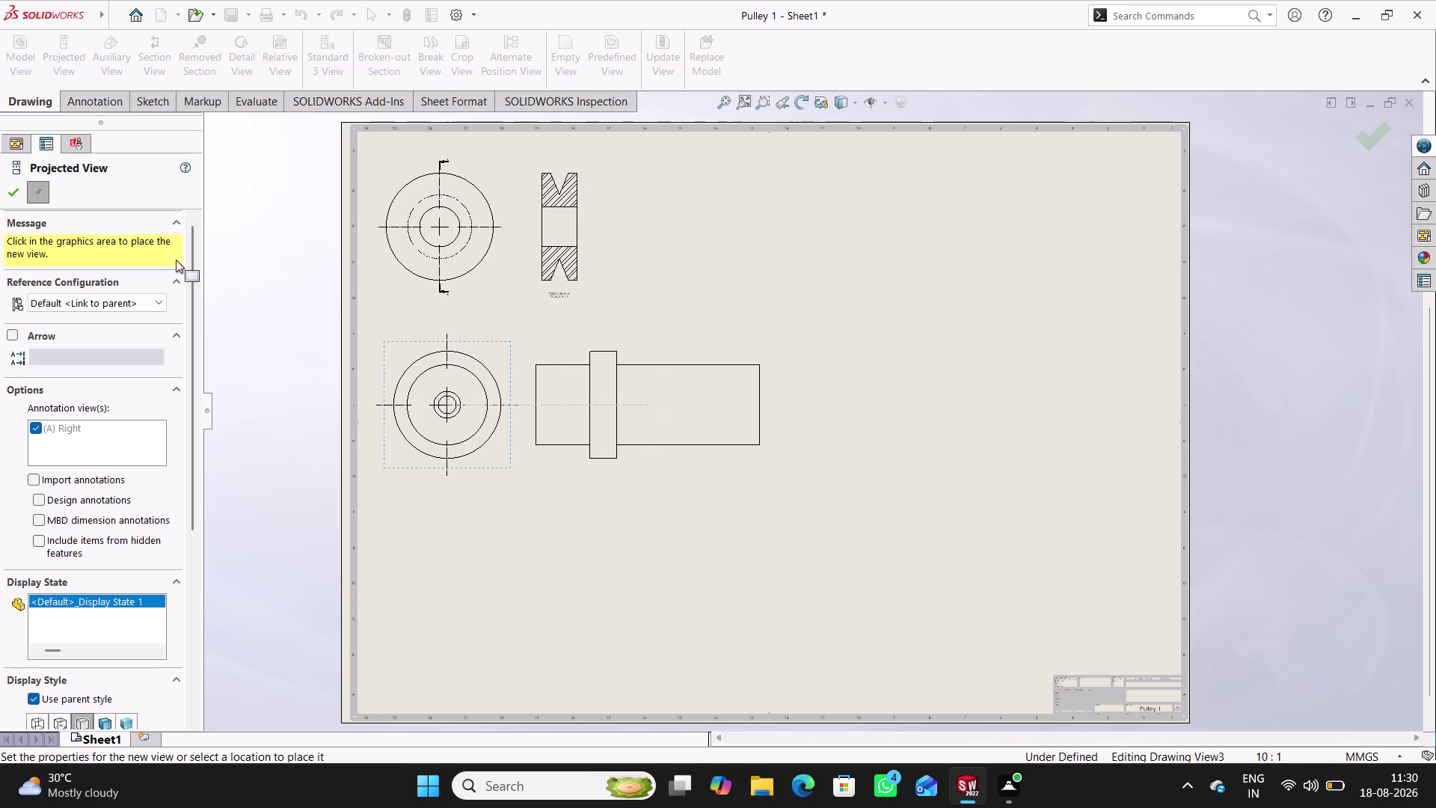
click(2, 193)
double_click(492, 468)
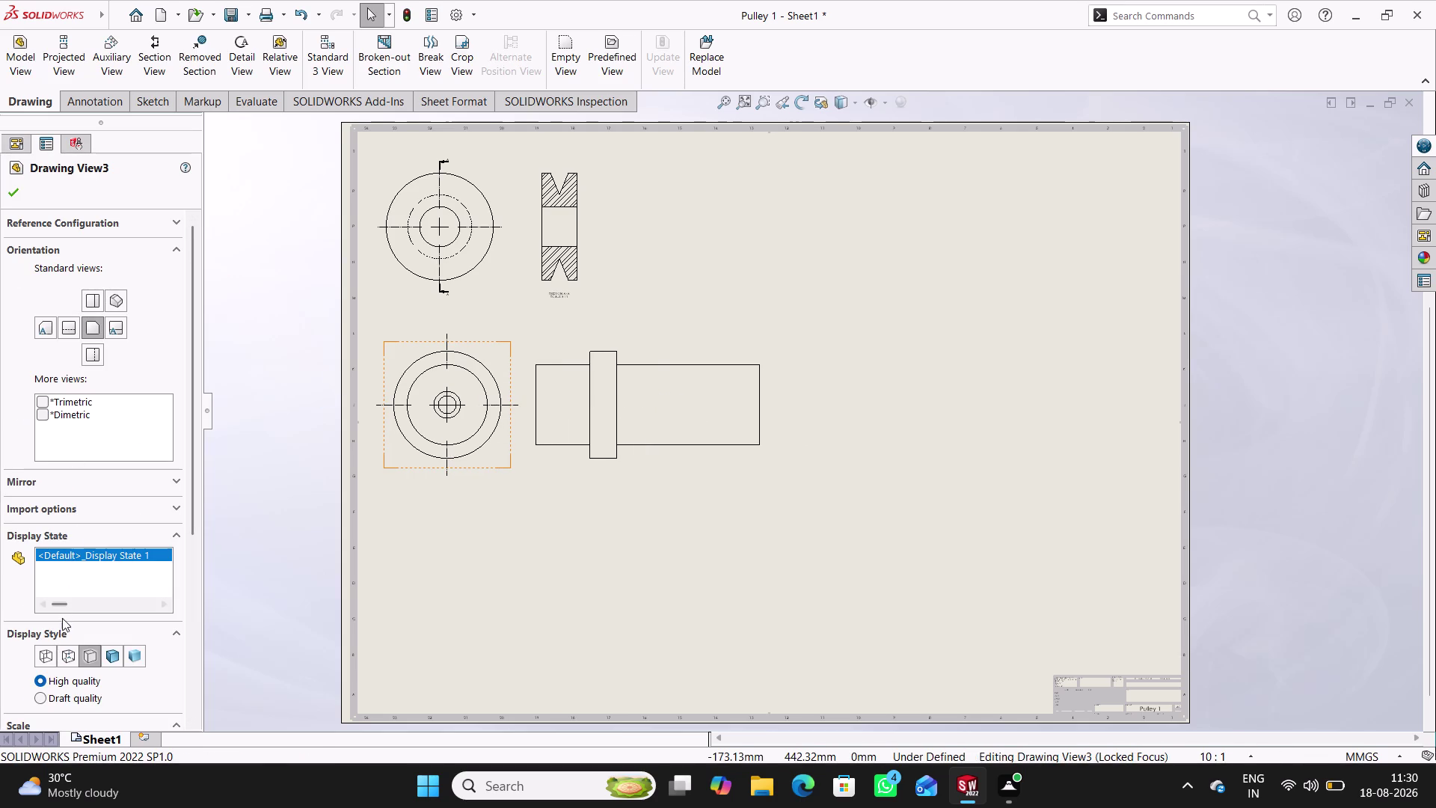
Show hidden lines in the bushing views and set their custom scale to 5:1.
click(68, 655)
scroll(down, 3)
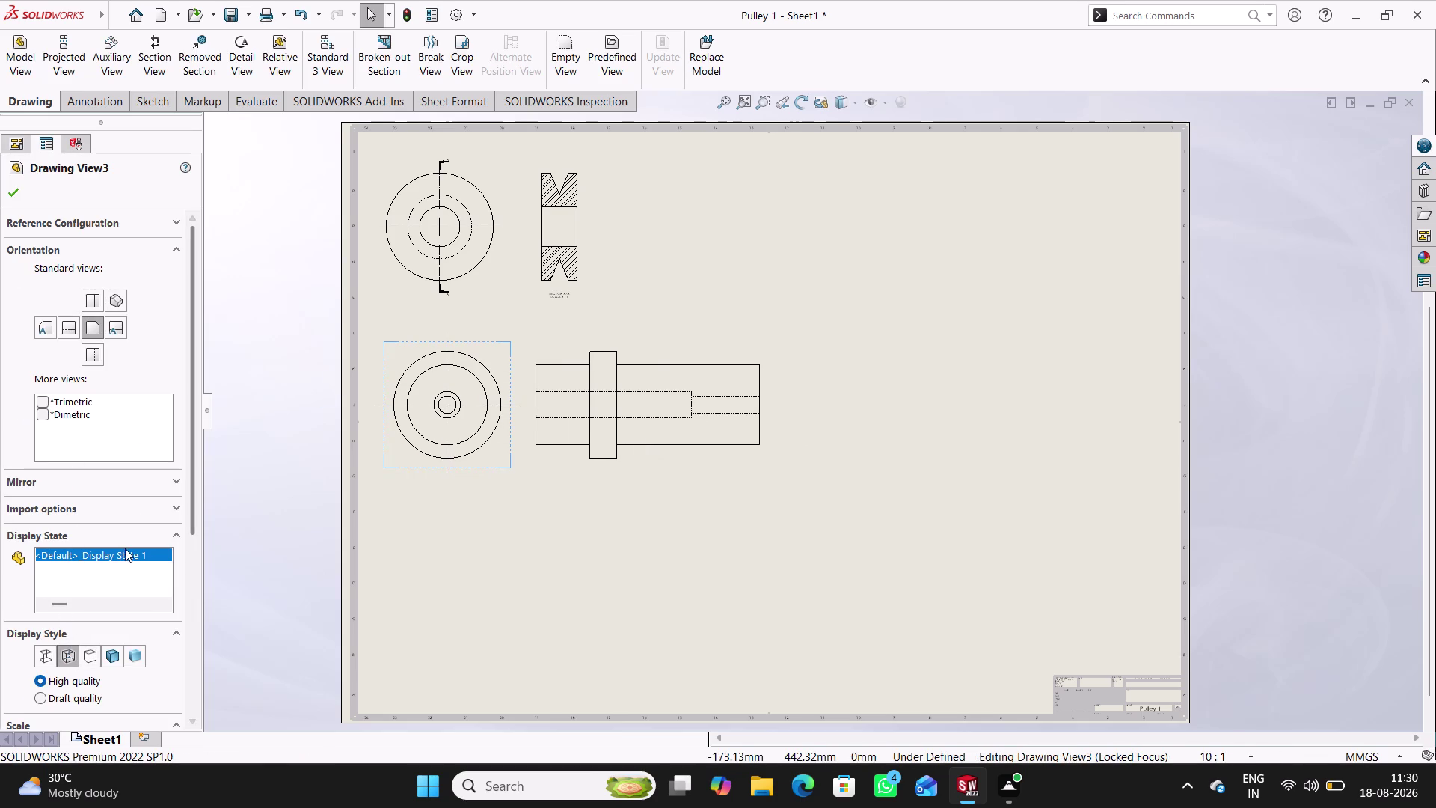
scroll(down, 3)
scroll(down, 3)
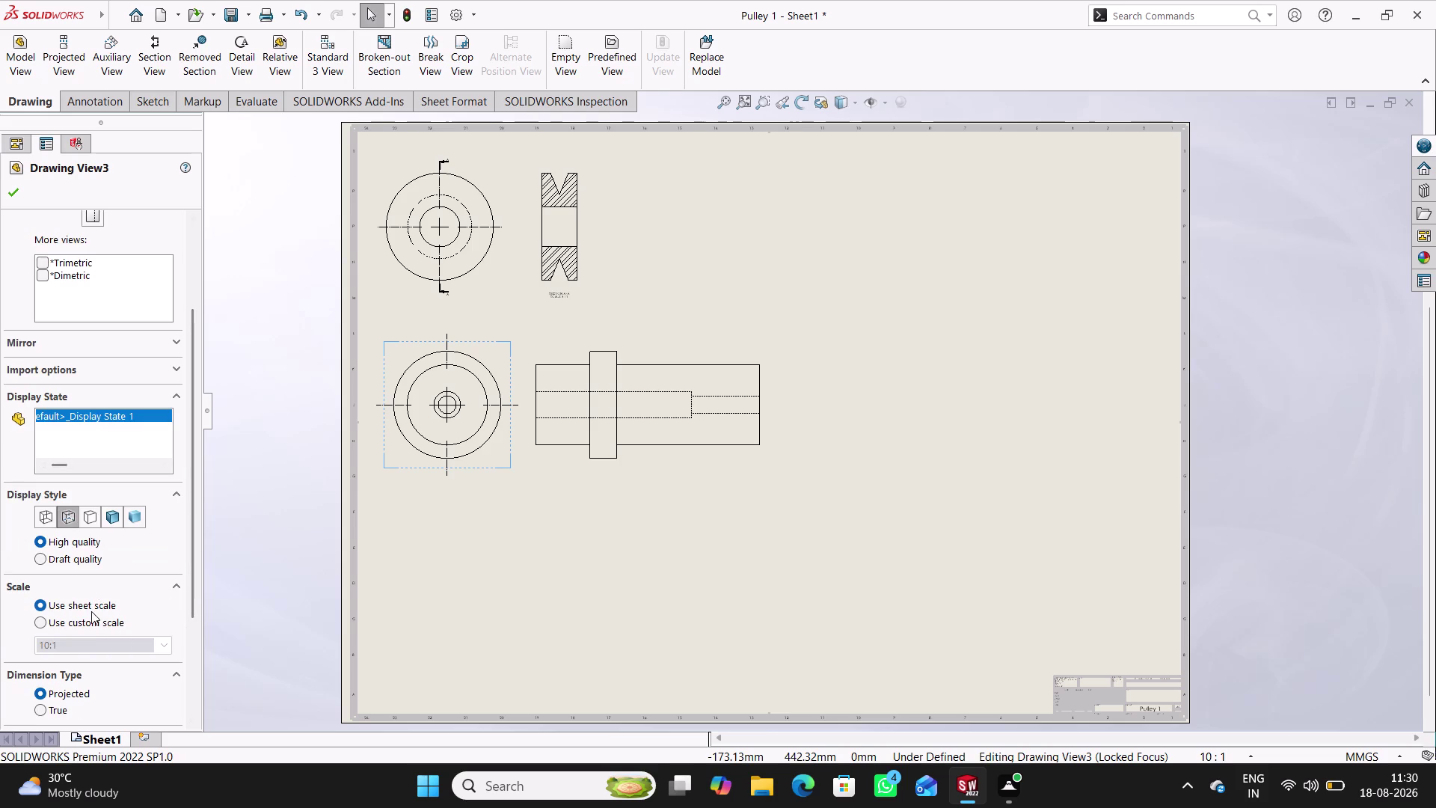
click(83, 624)
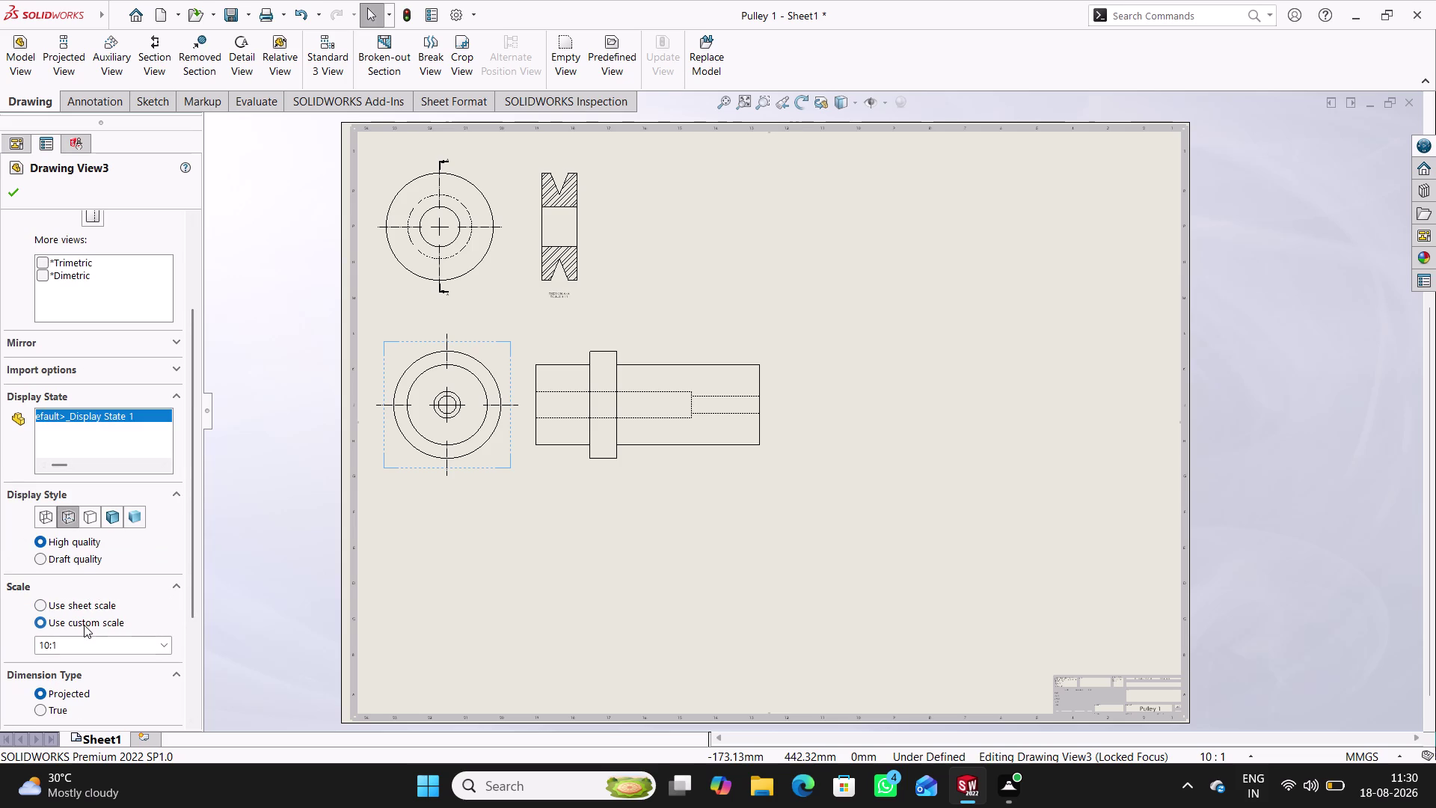
click(168, 651)
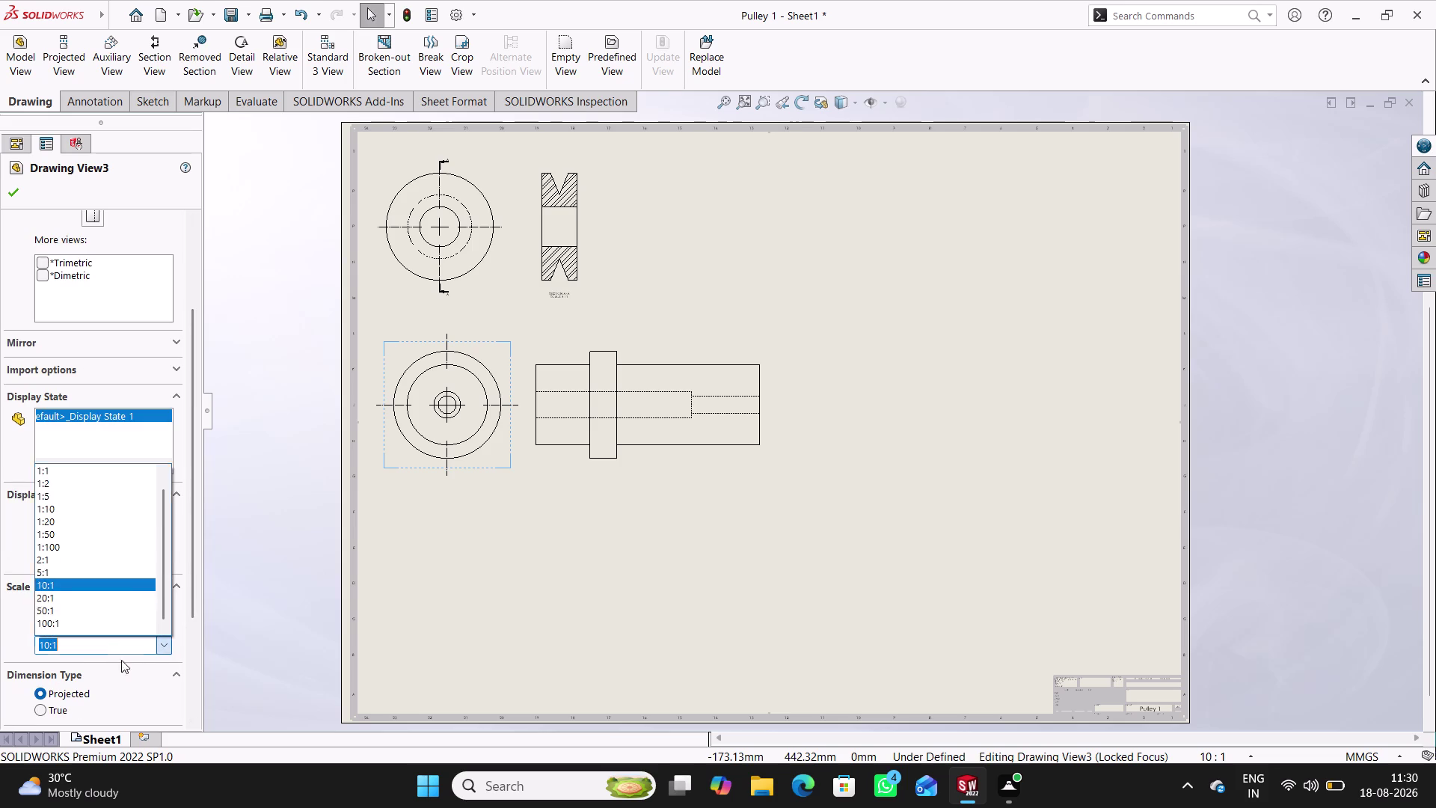
click(66, 570)
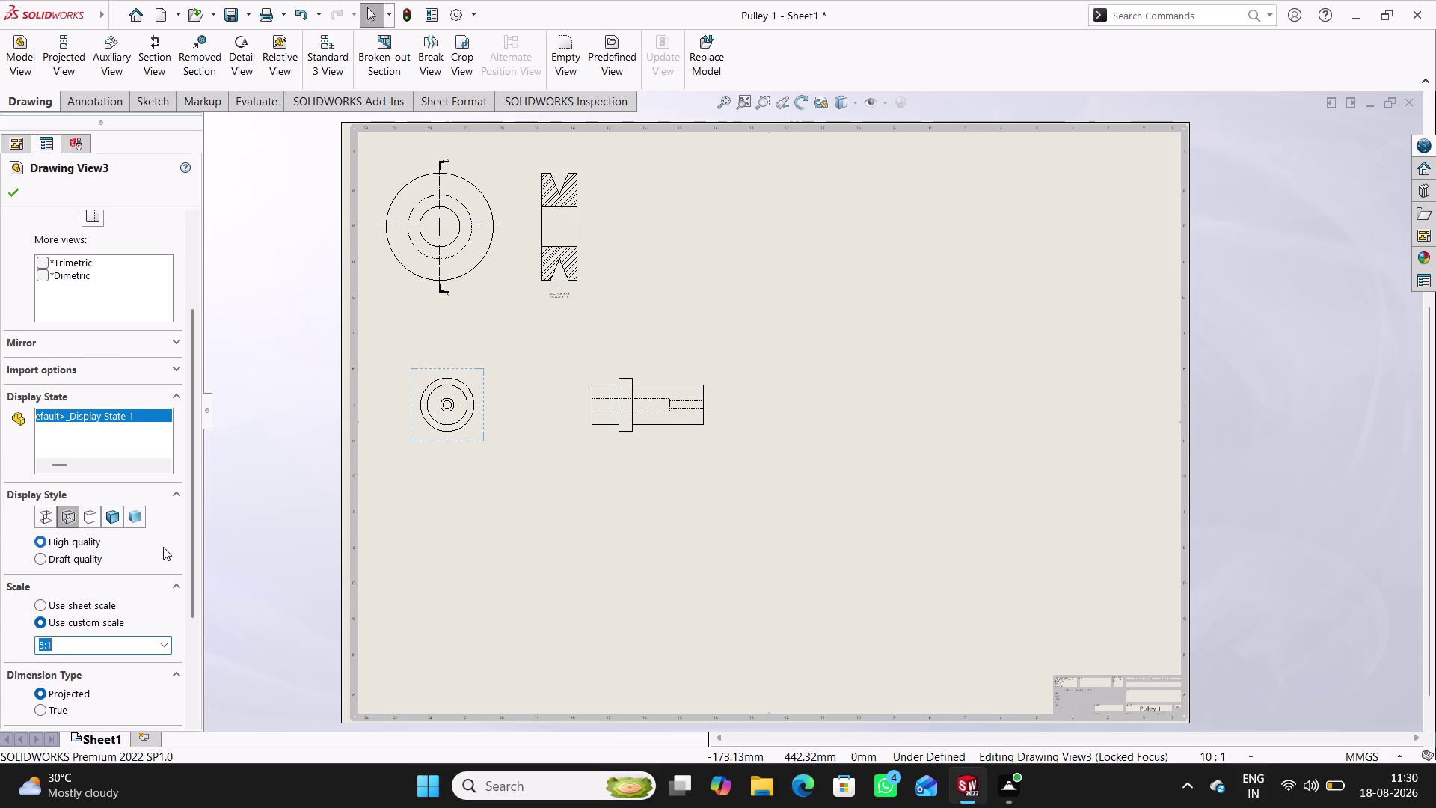
click(21, 186)
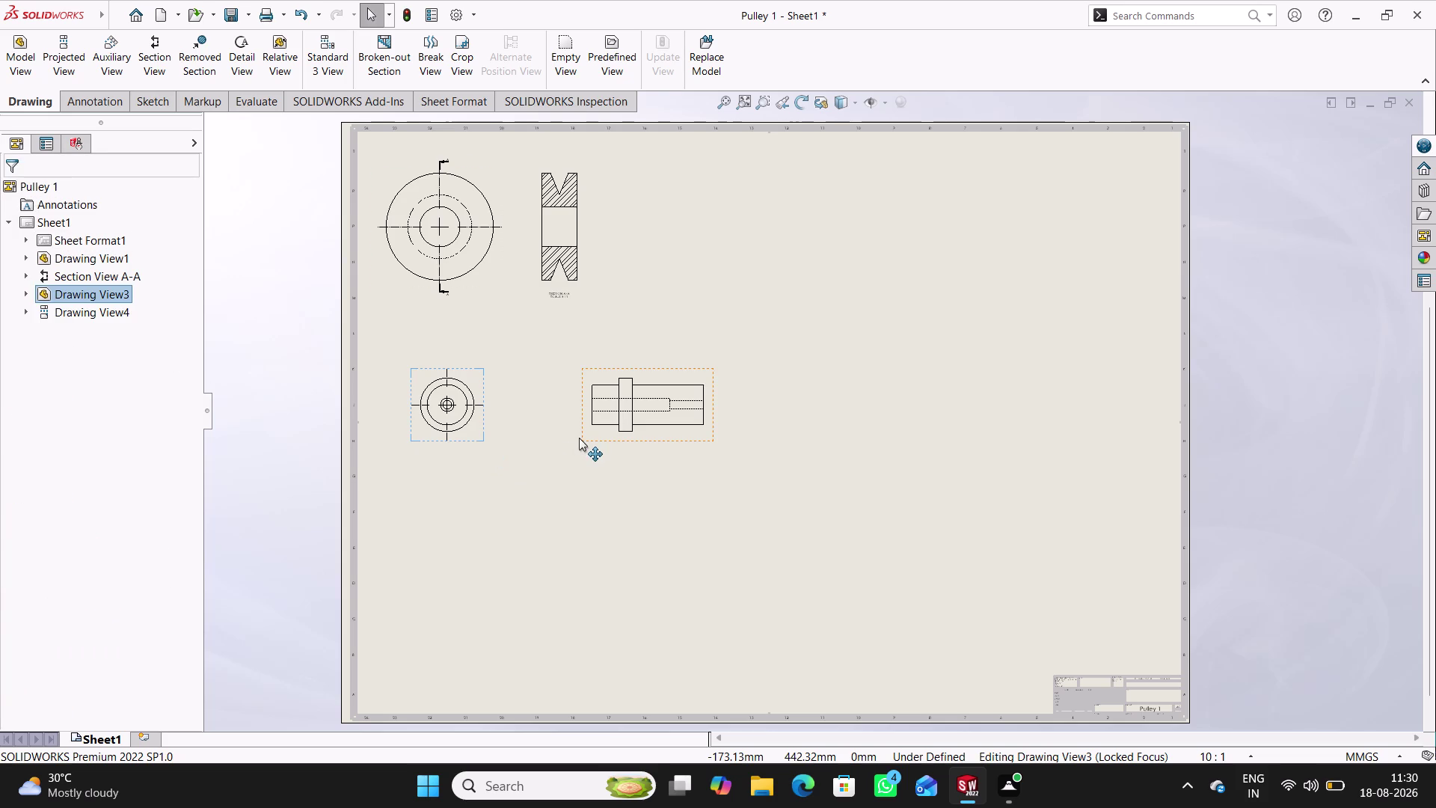
Drag the bushing front and side views closer together toward the left.
drag(579, 438, 527, 434)
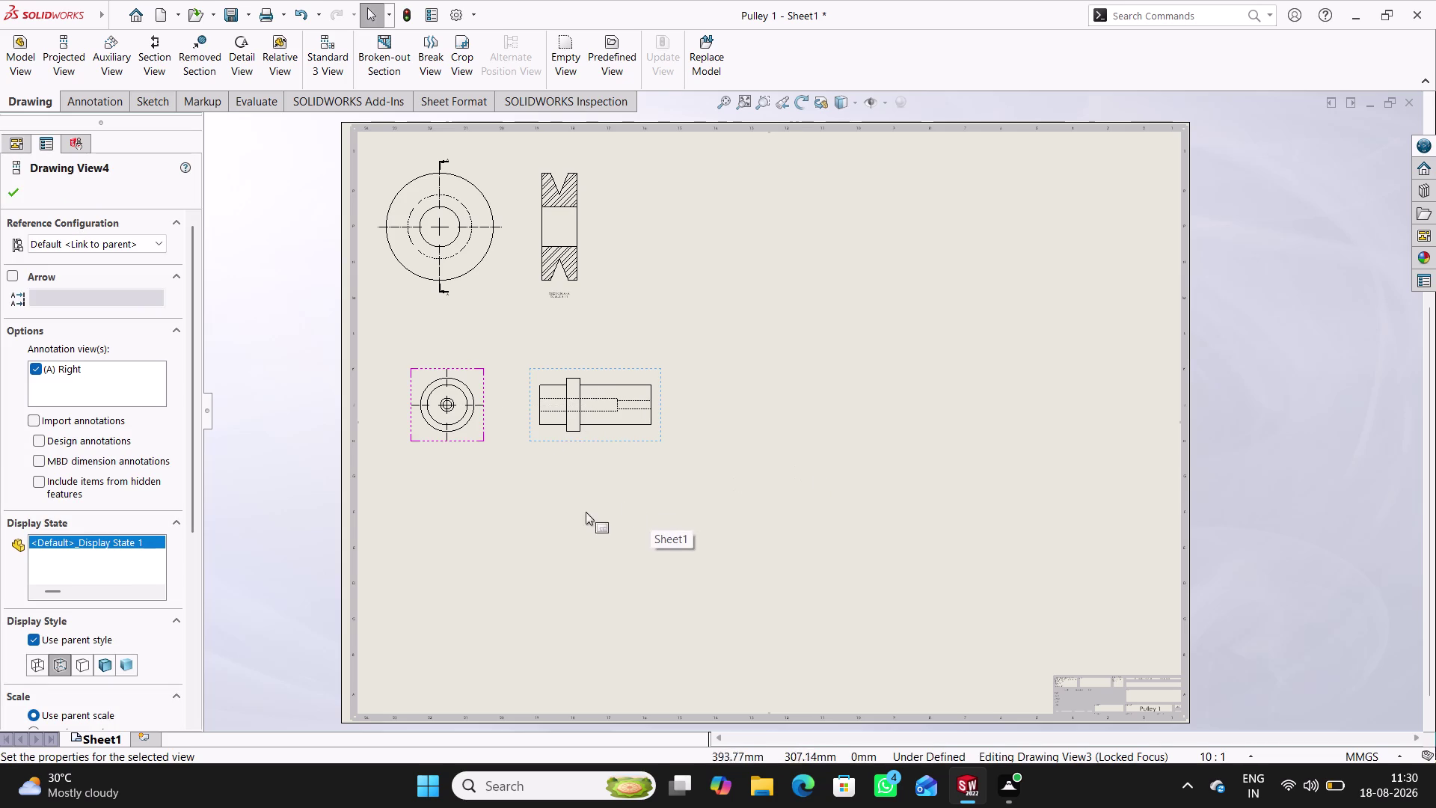
drag(483, 439, 453, 439)
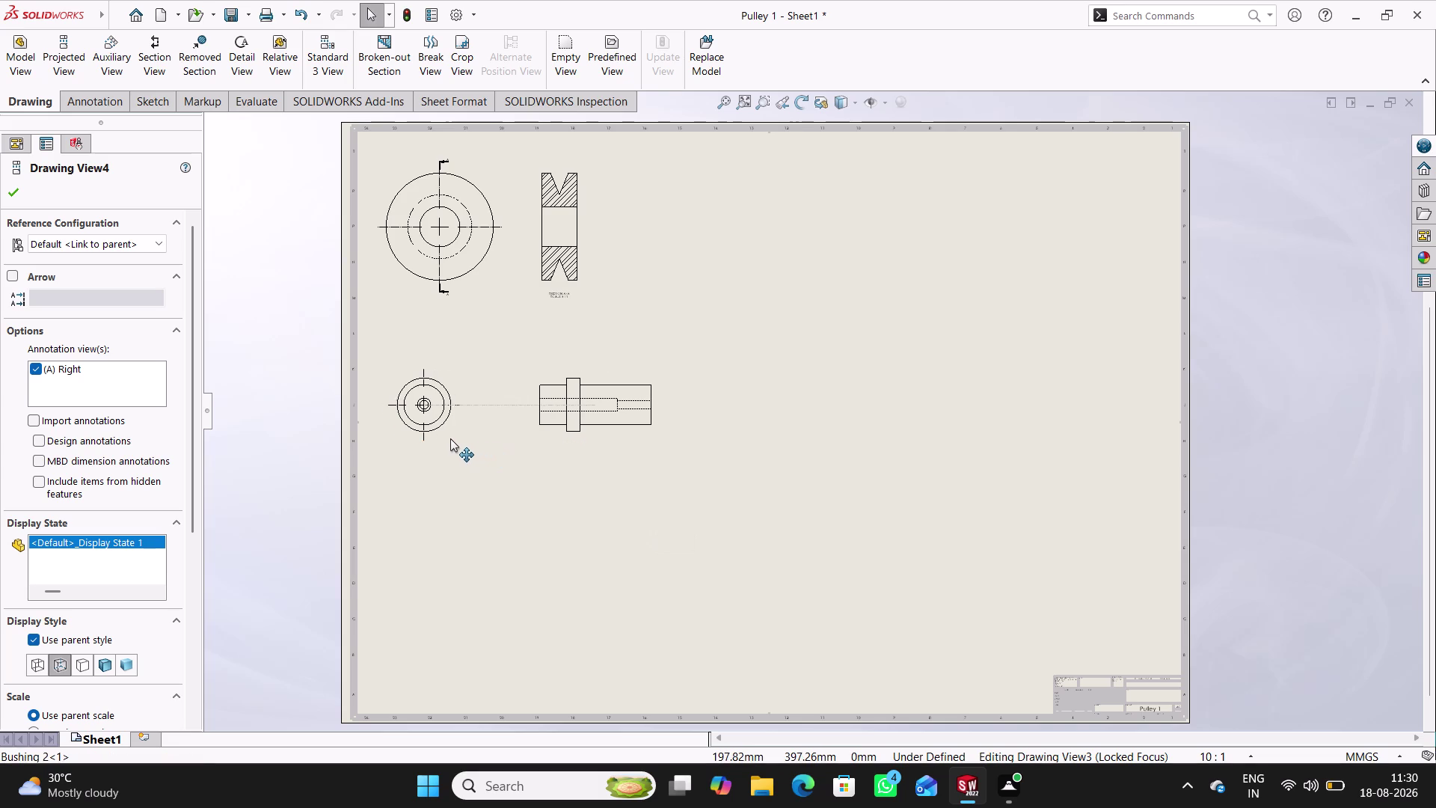
drag(453, 439, 455, 438)
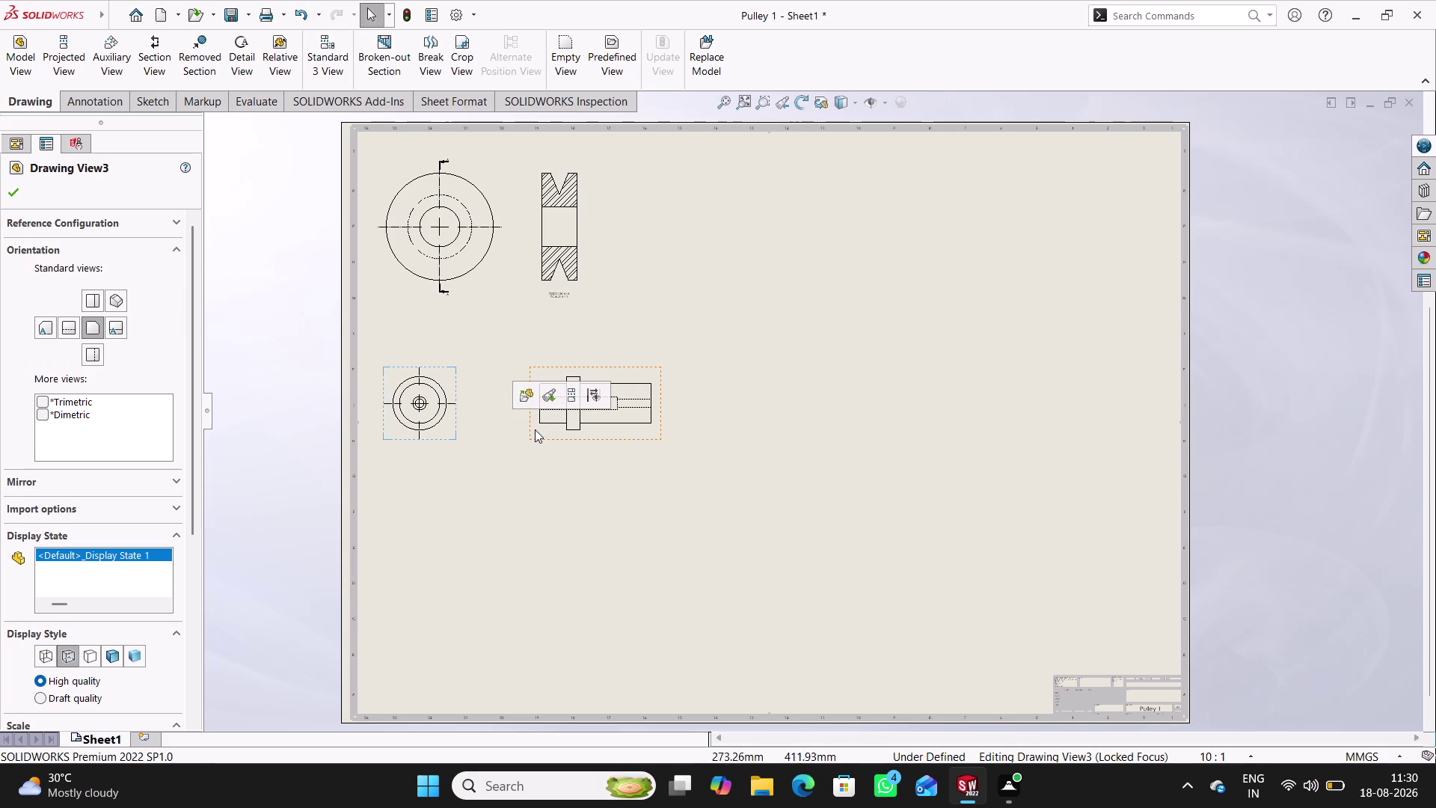
drag(534, 431, 501, 427)
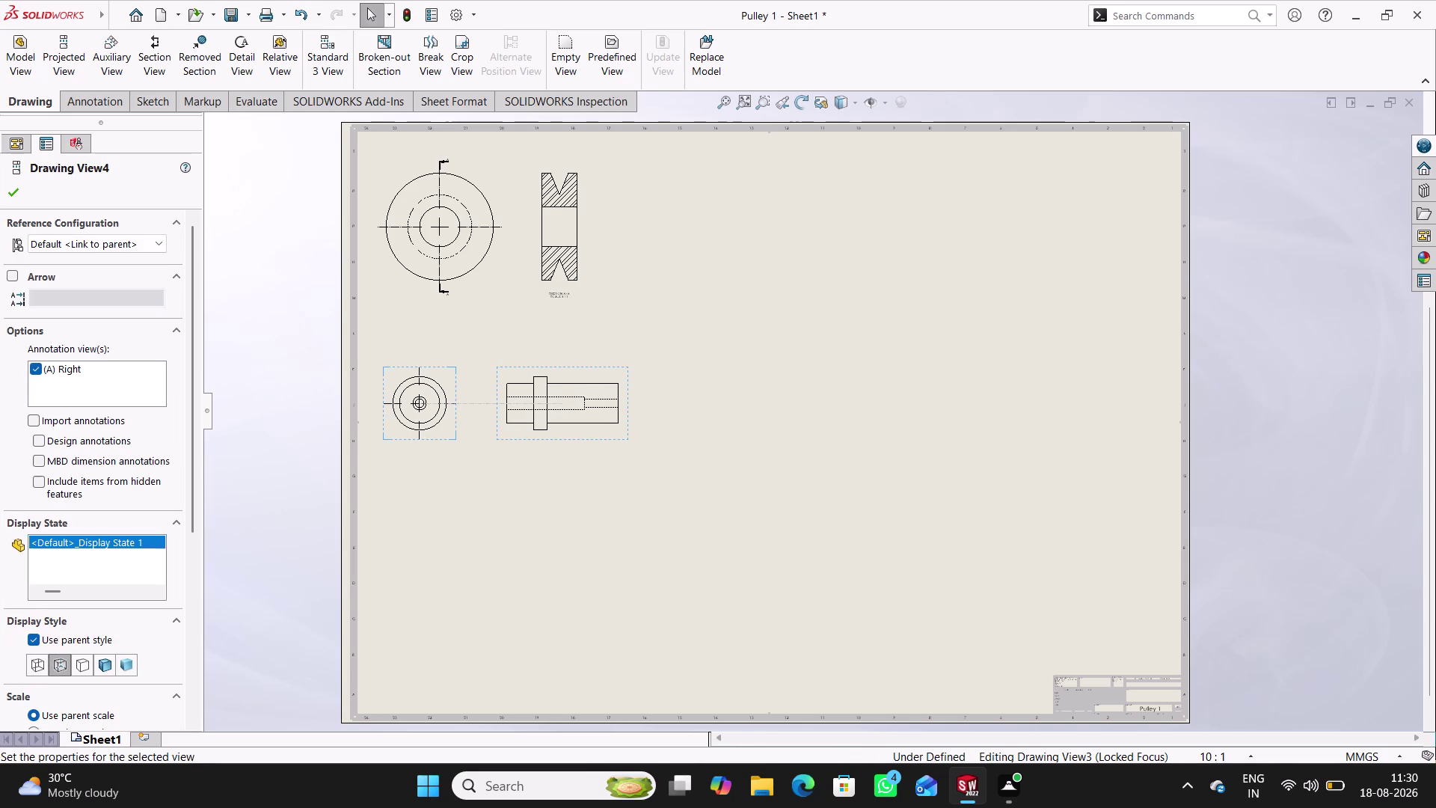
Insert a Bracket 3 front view below the bushing views, without projections.
click(303, 331)
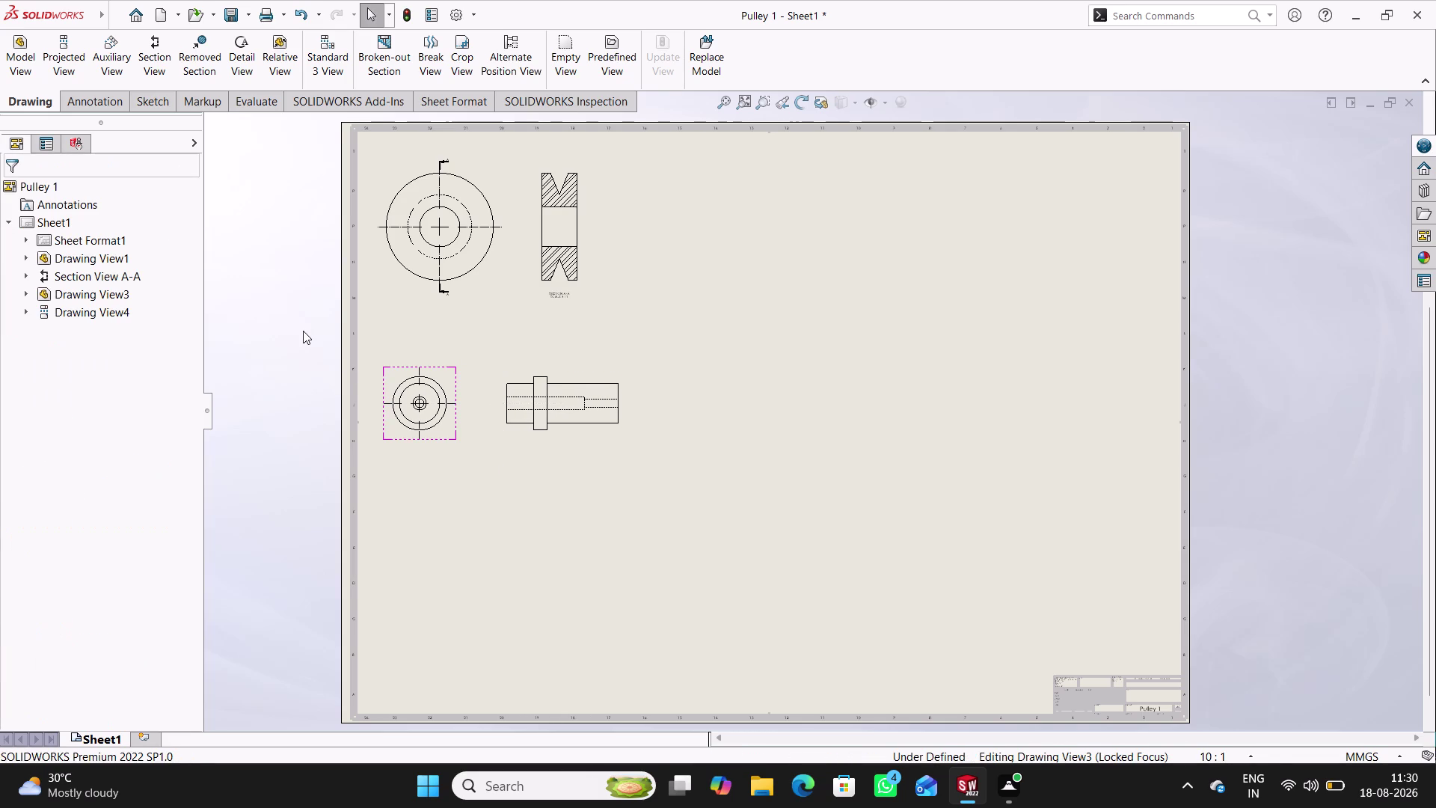
click(17, 78)
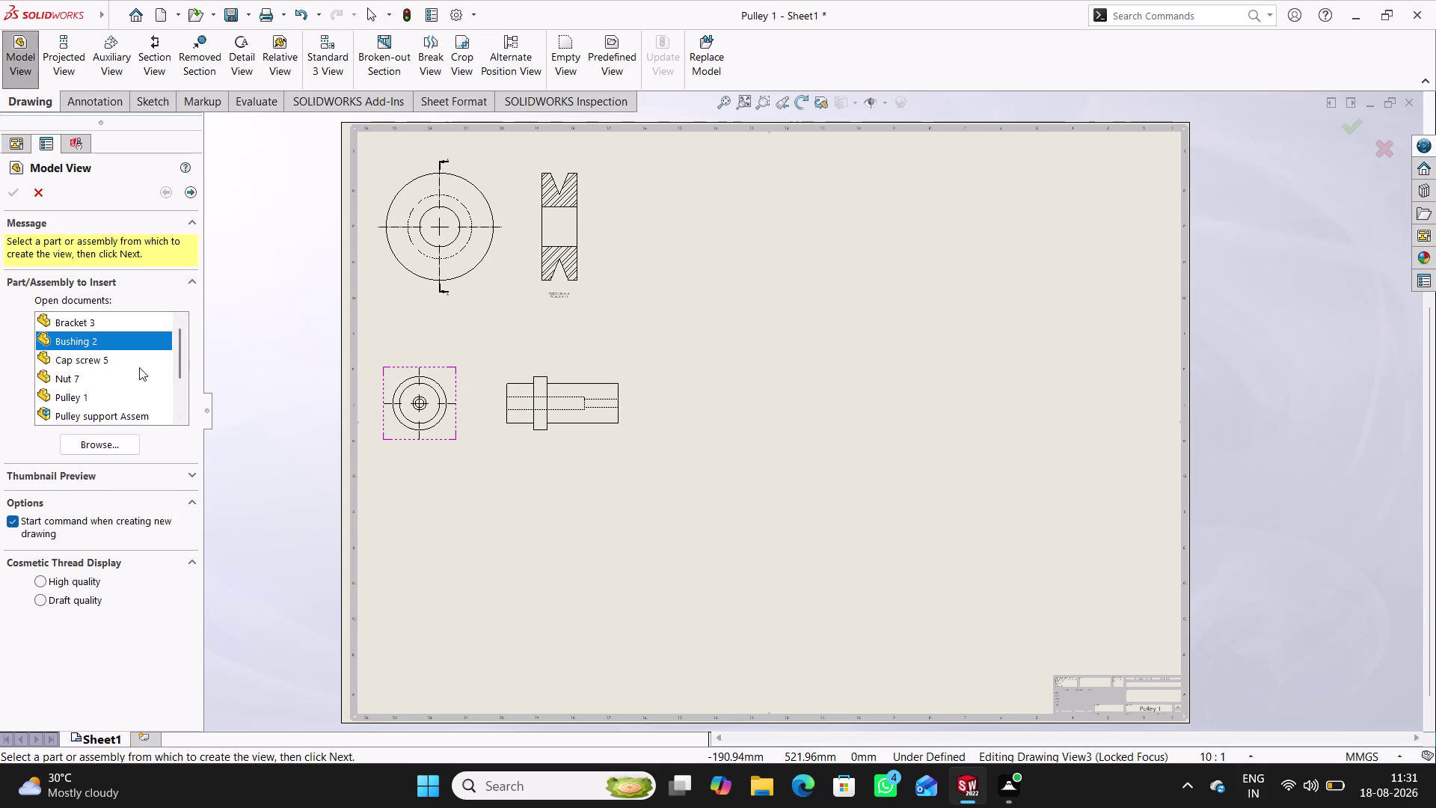
click(104, 359)
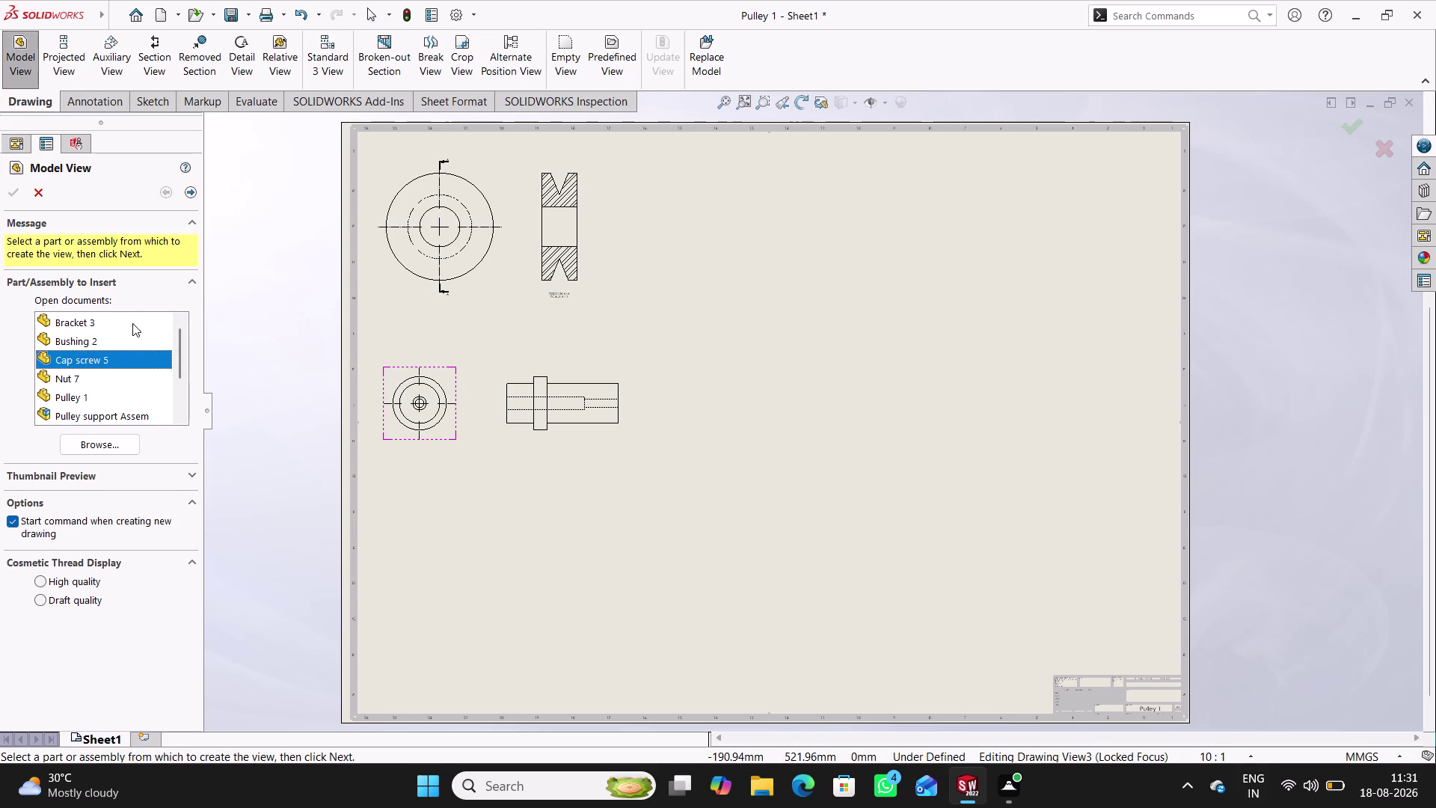
click(120, 326)
double_click(121, 325)
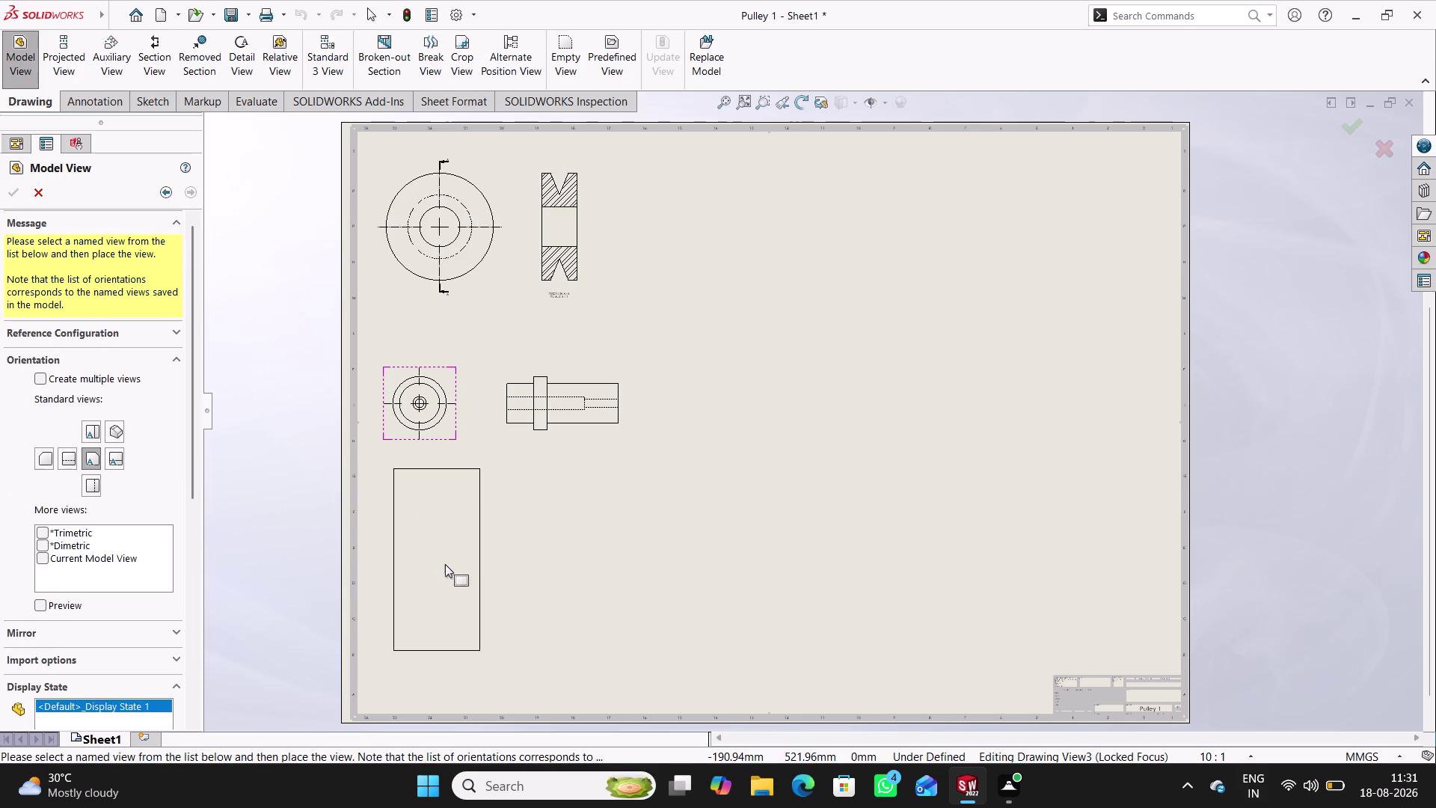
click(434, 569)
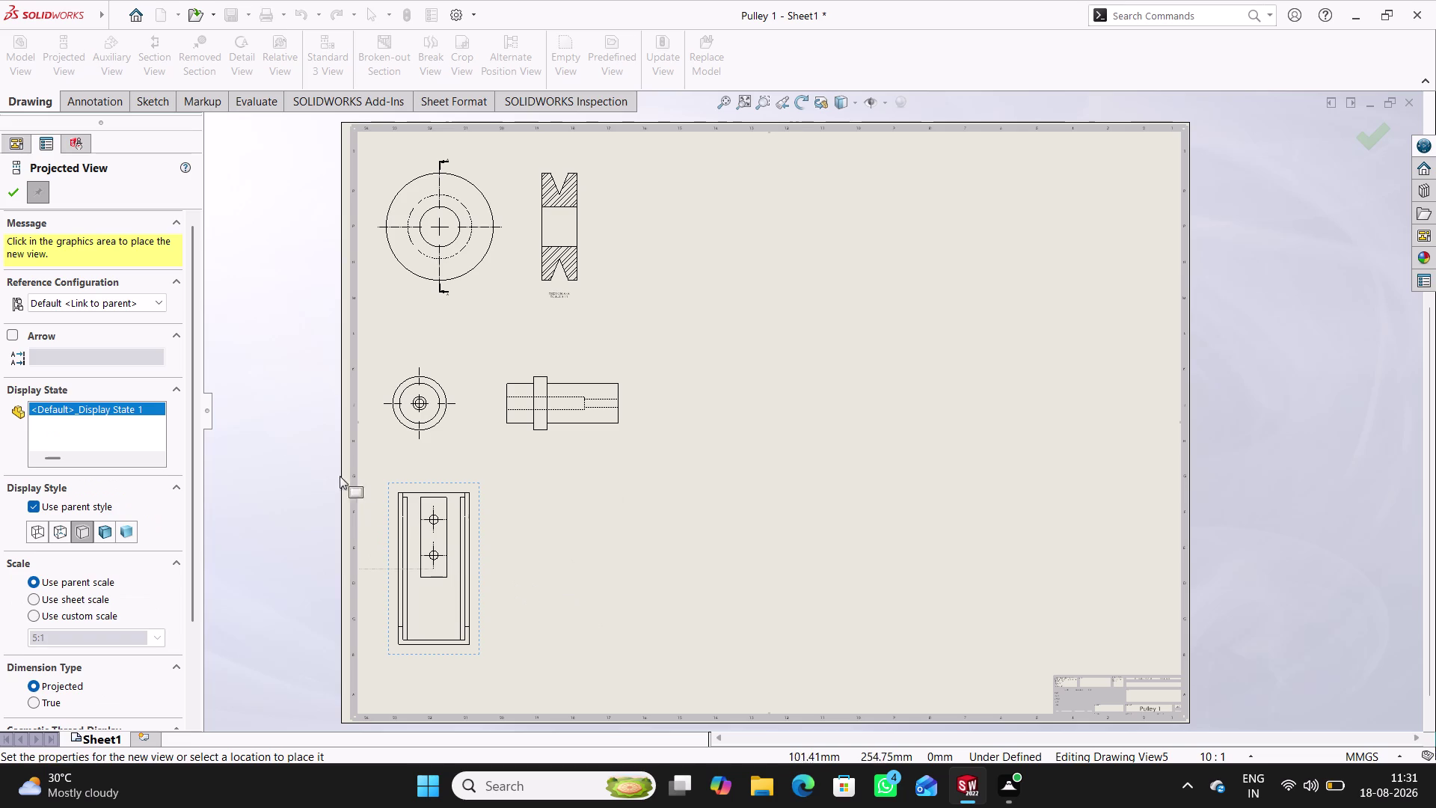
click(20, 196)
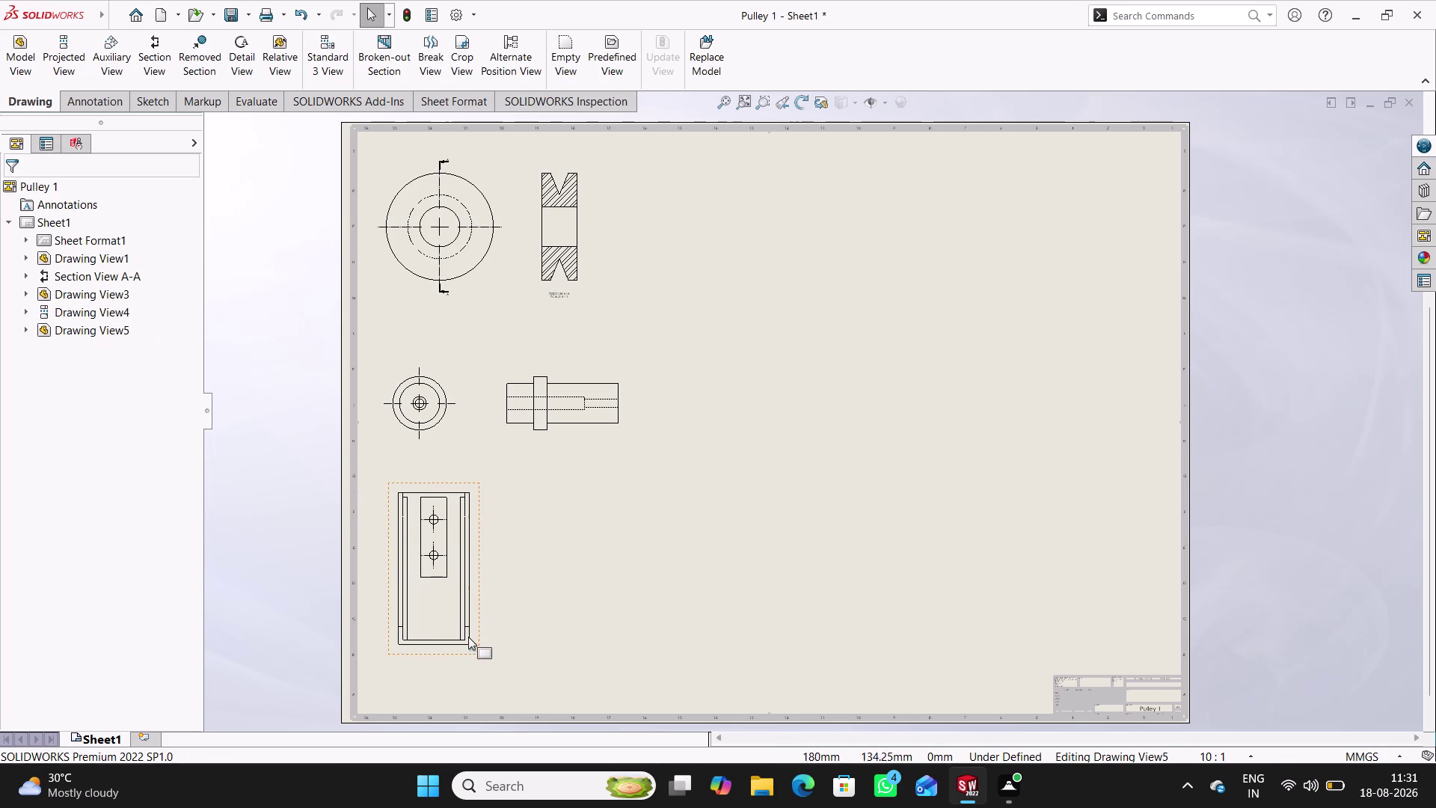
Show hidden lines in the bracket view and set its scale to 5:1.
double_click(483, 644)
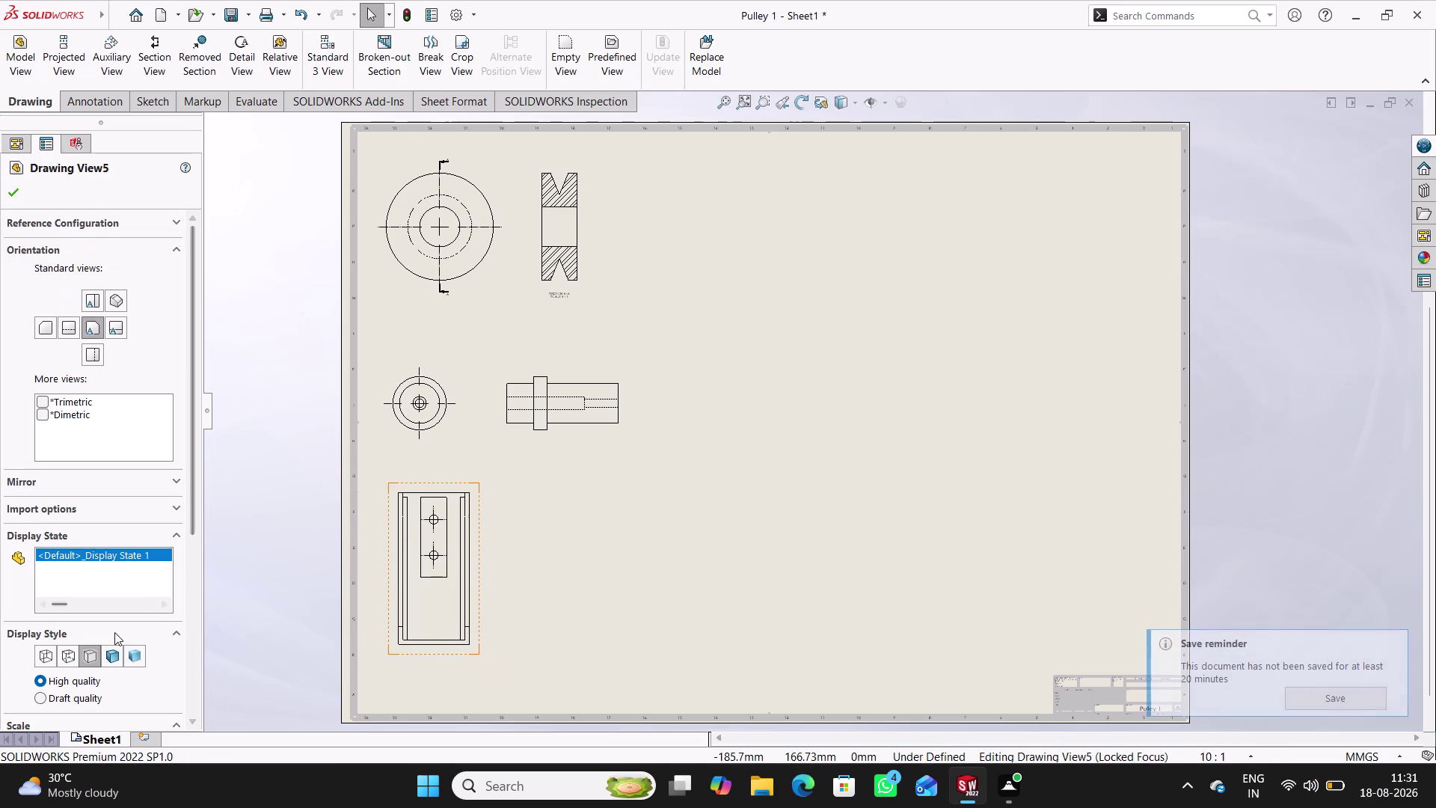
click(68, 654)
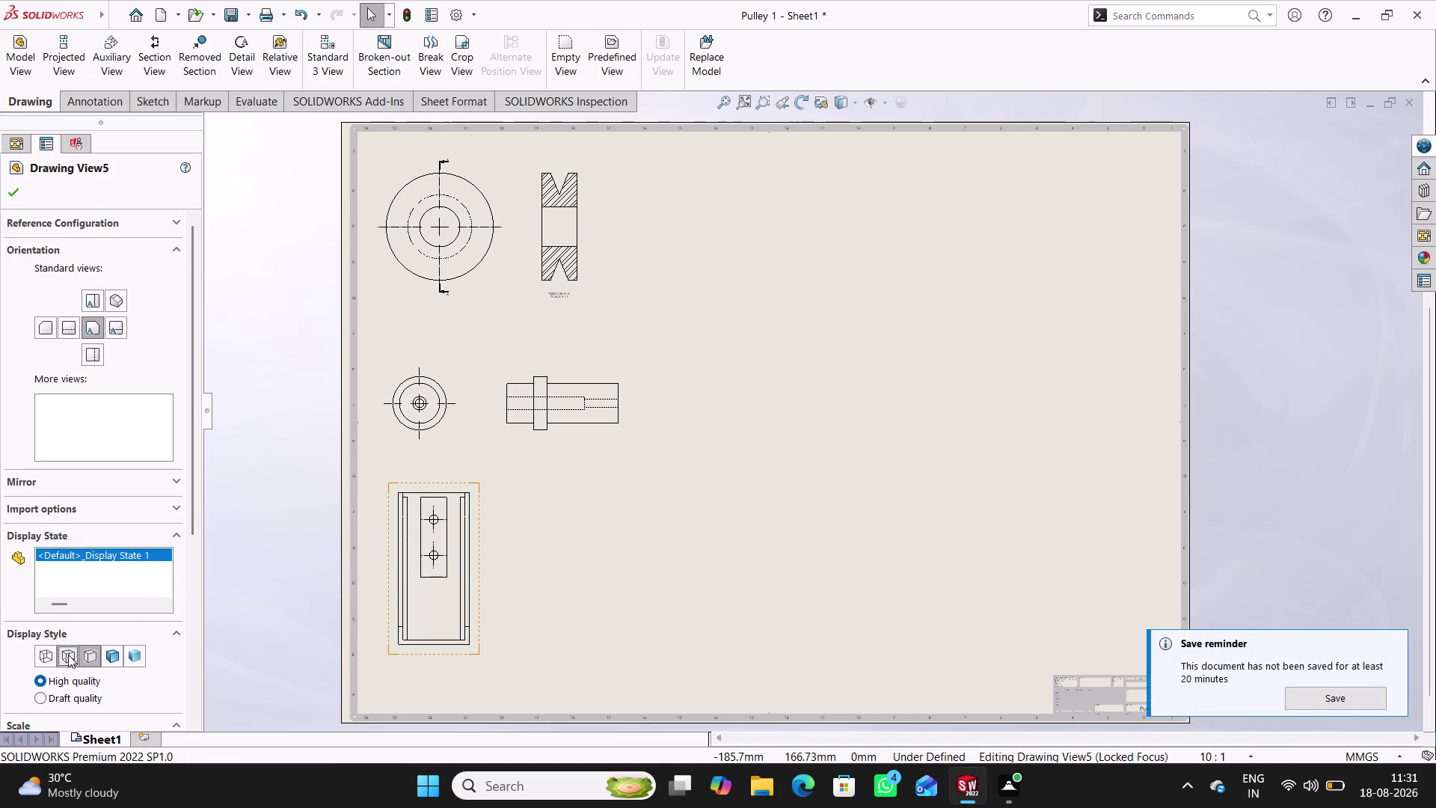
click(81, 657)
click(69, 655)
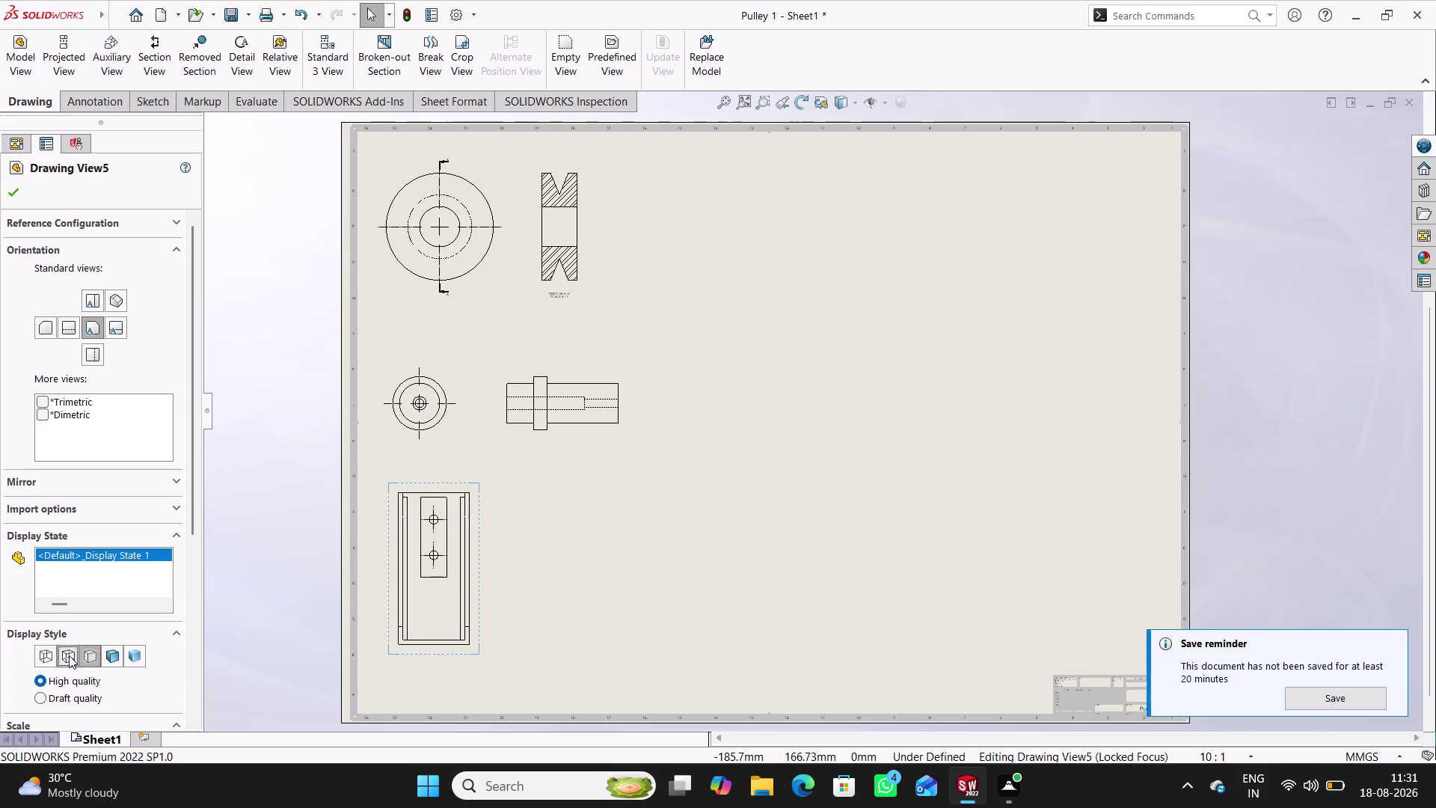
scroll(down, 3)
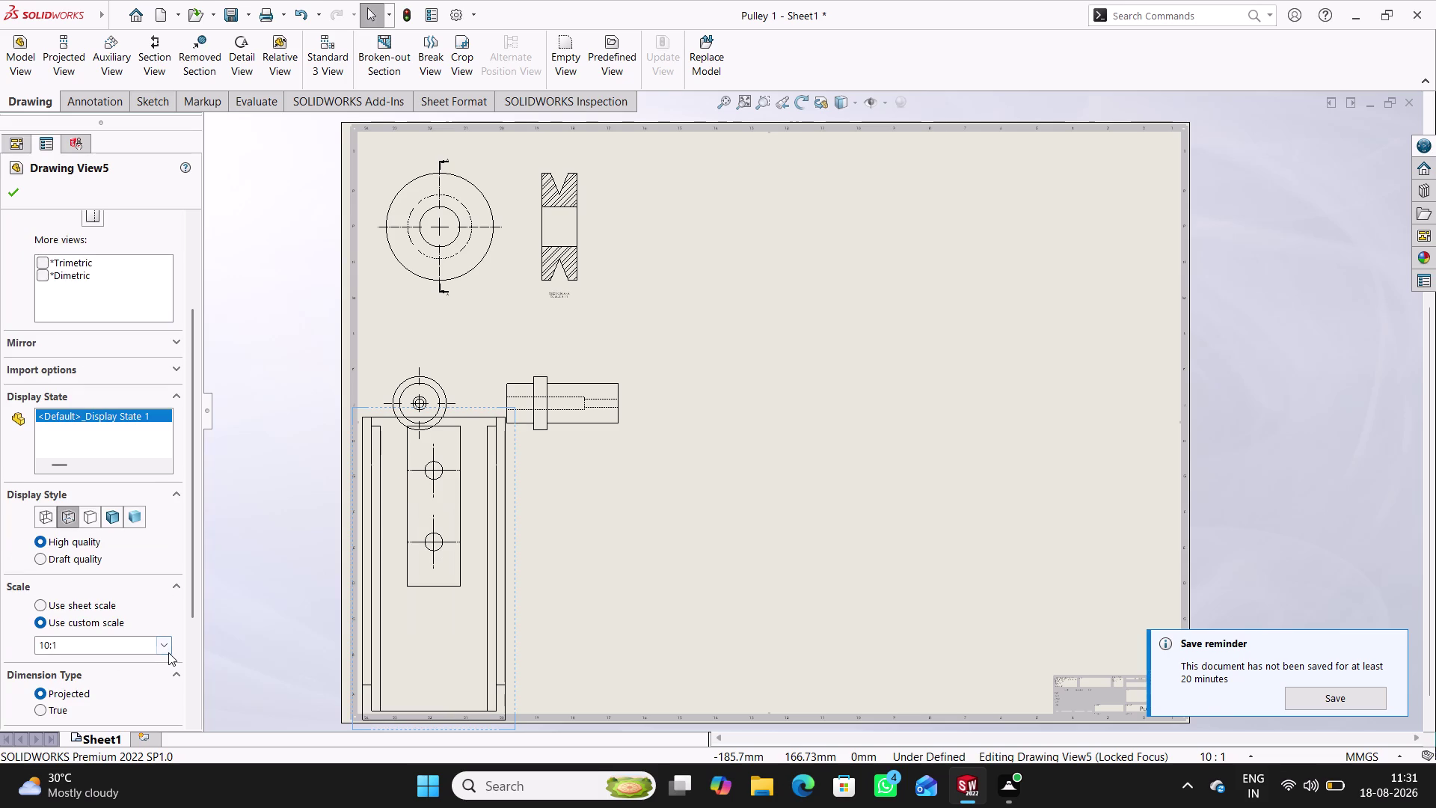
click(169, 650)
click(84, 566)
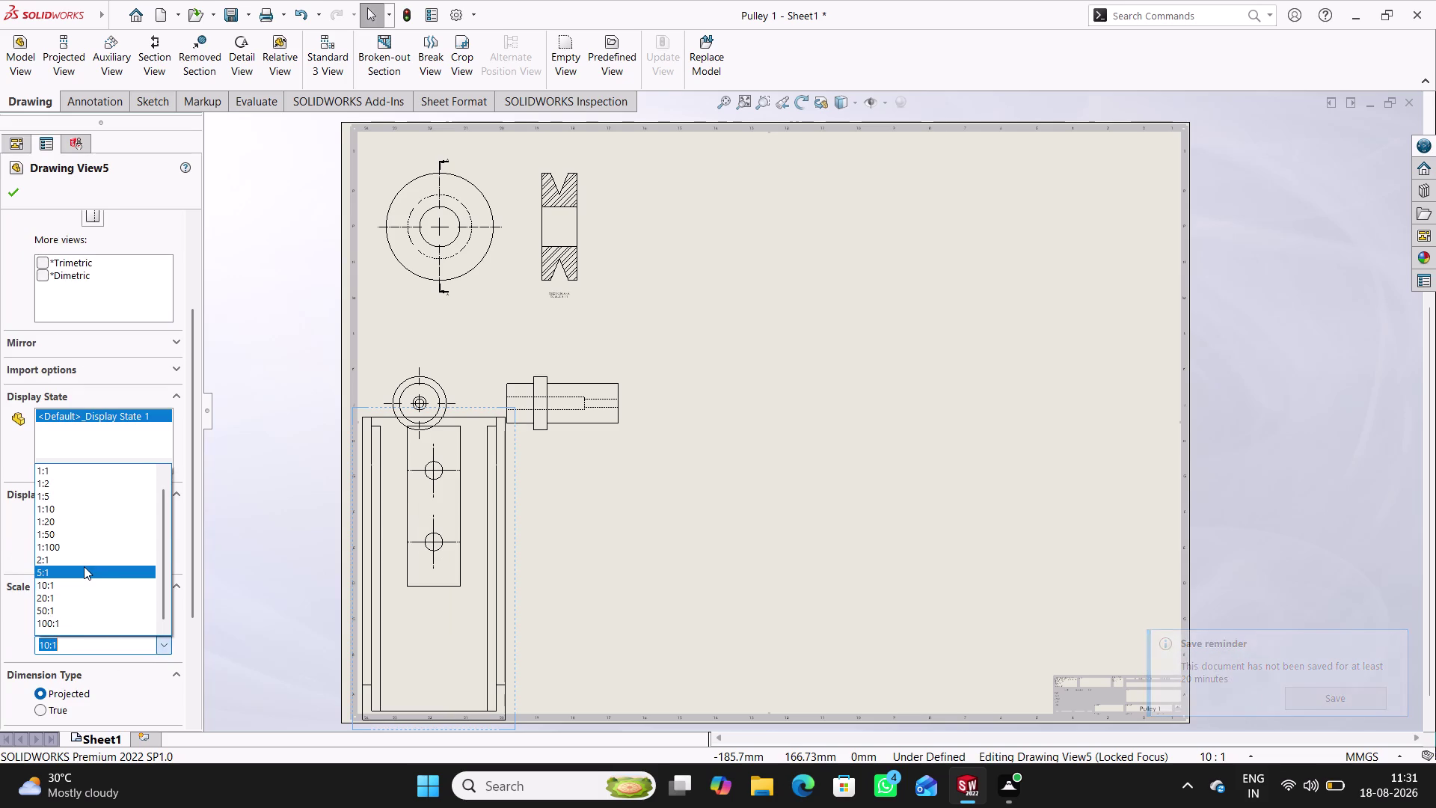
click(3, 189)
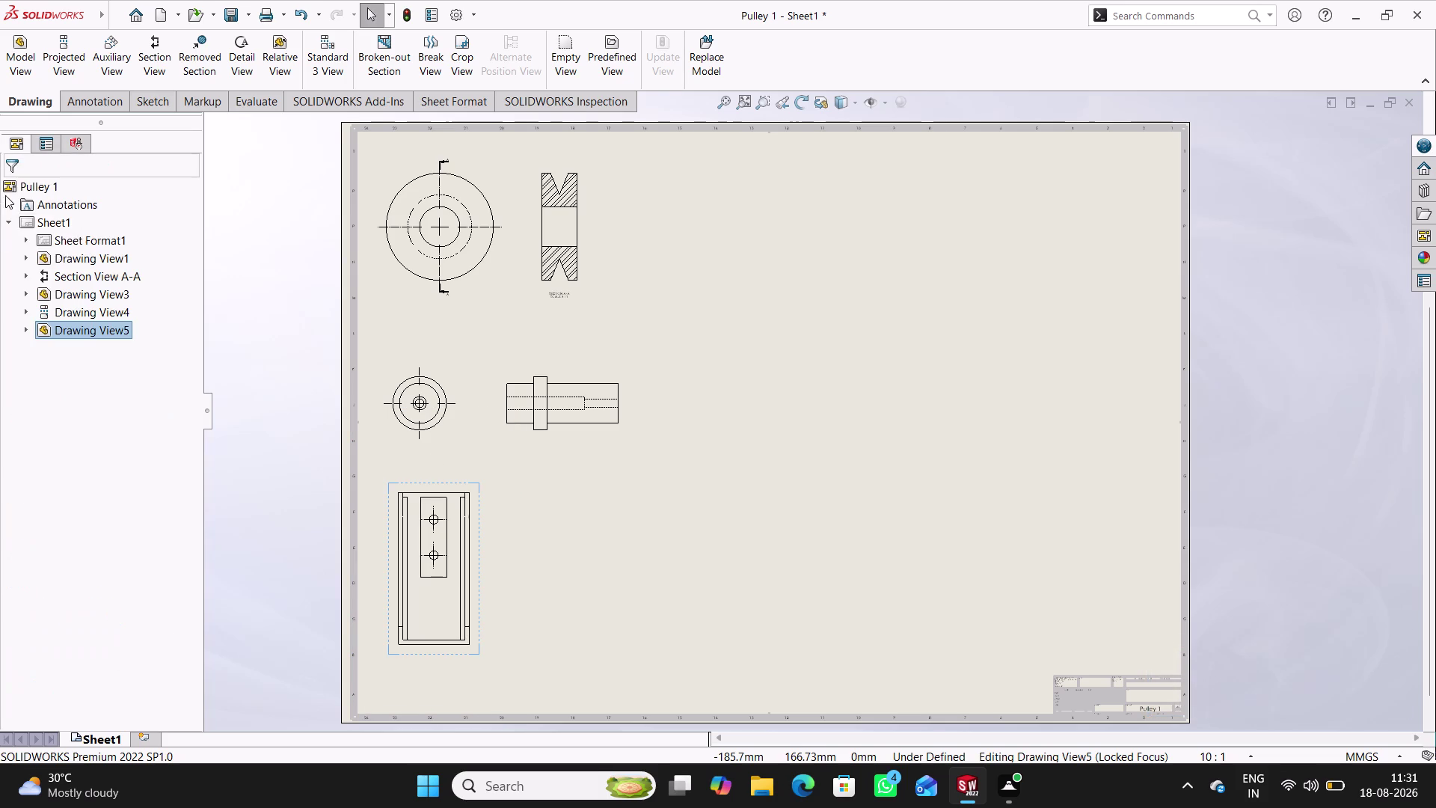
click(158, 61)
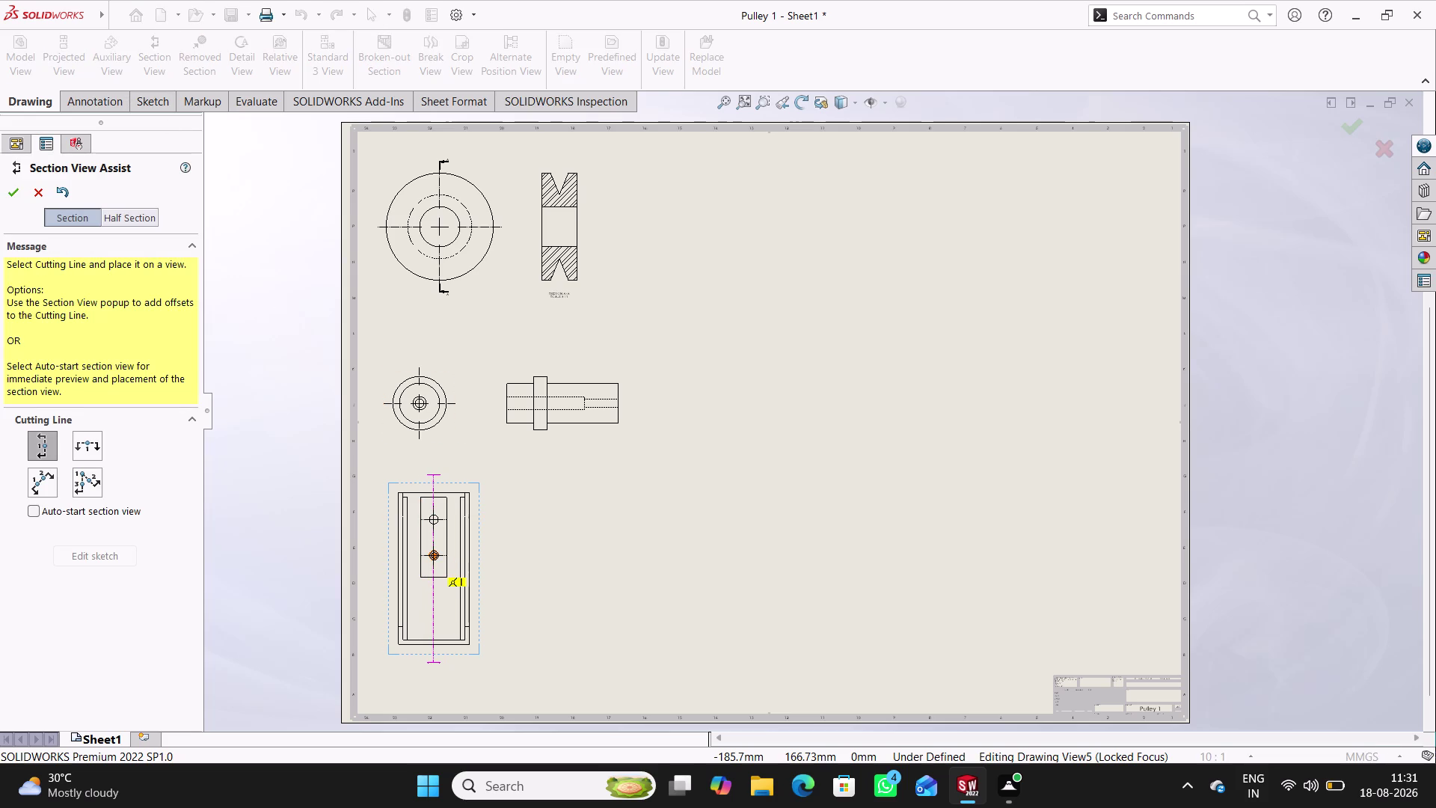
Cut vertically through the bracket holes and place section B-B to the right.
scroll(down, 3)
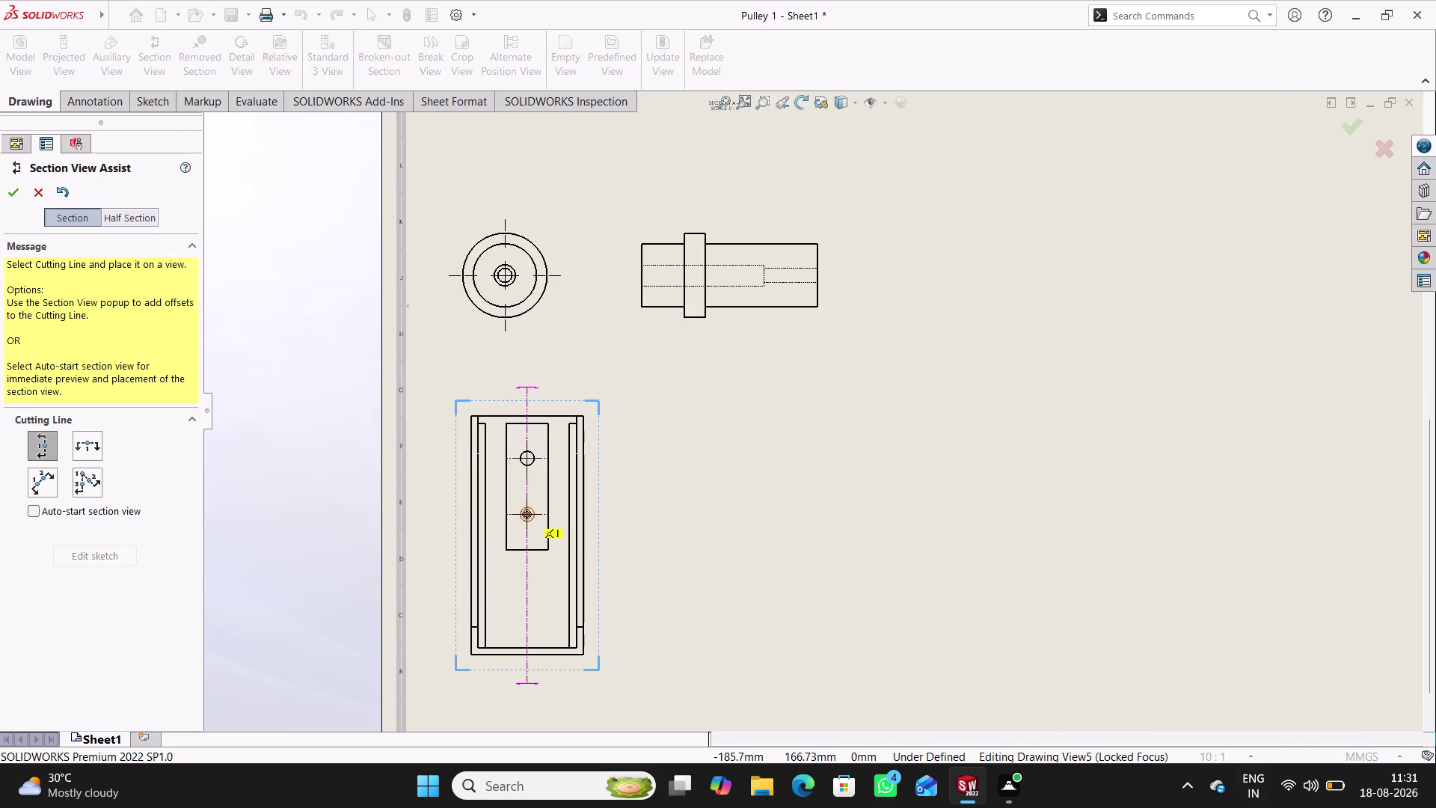
click(526, 514)
click(506, 558)
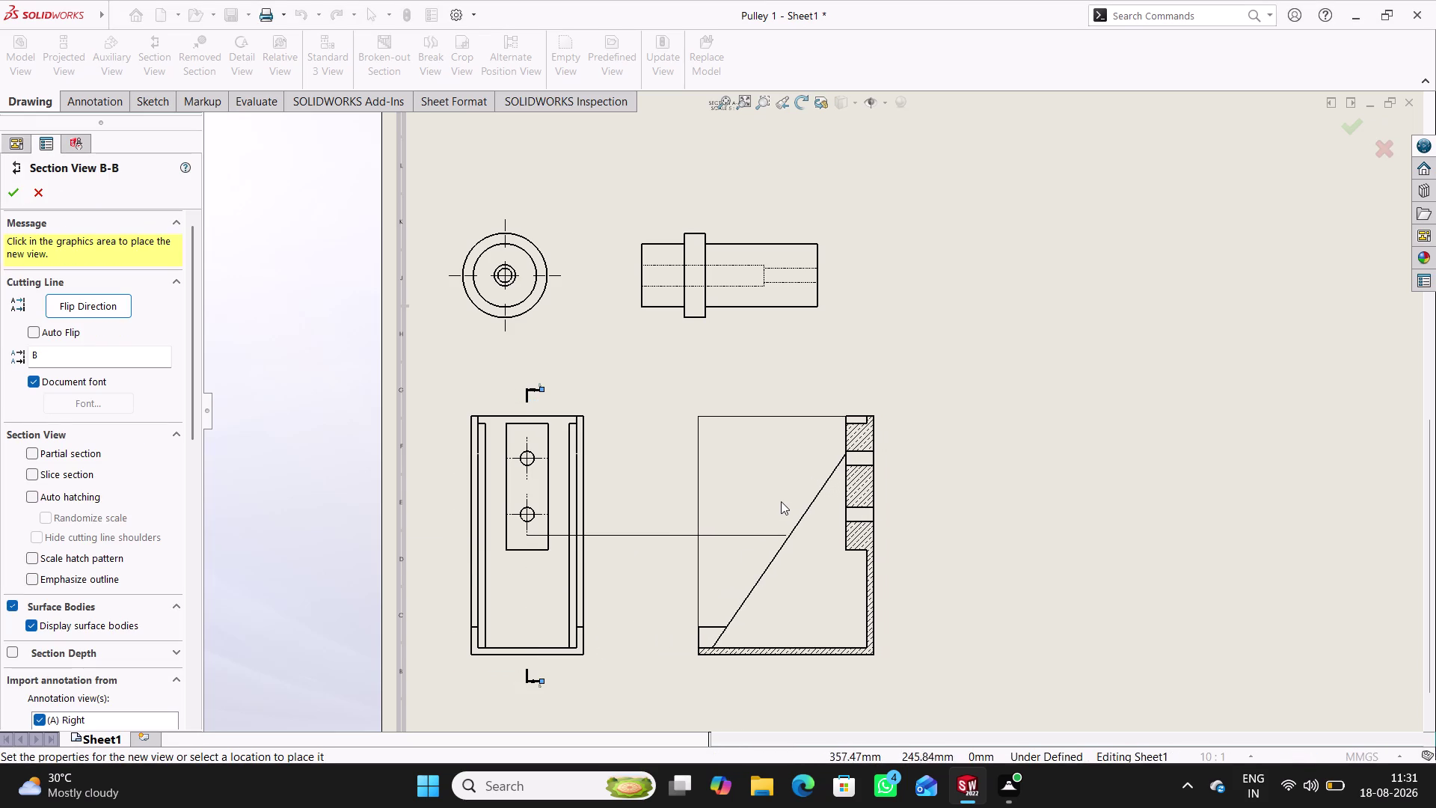
click(752, 496)
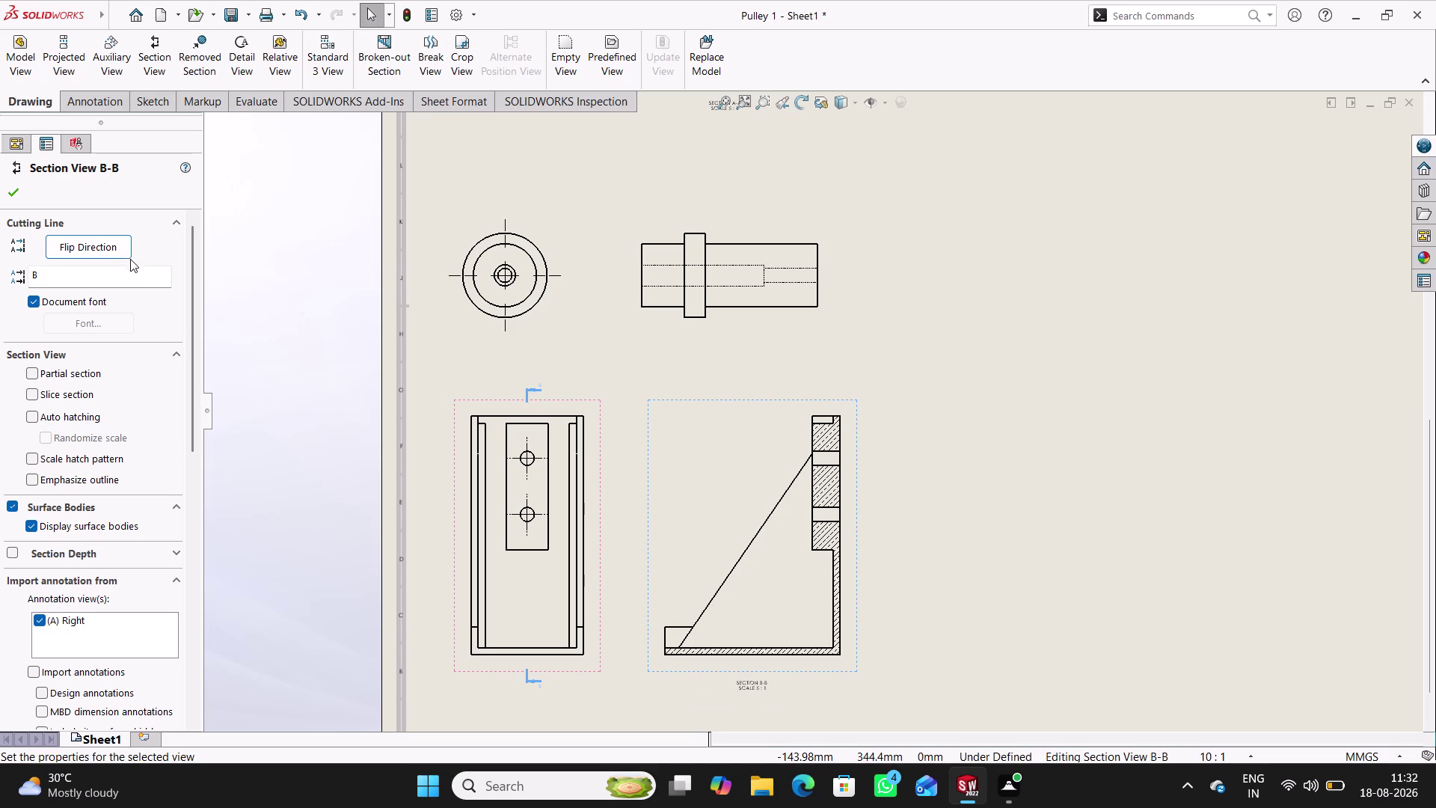
Toggle Flip Direction on section B-B several times, then accept it.
click(108, 247)
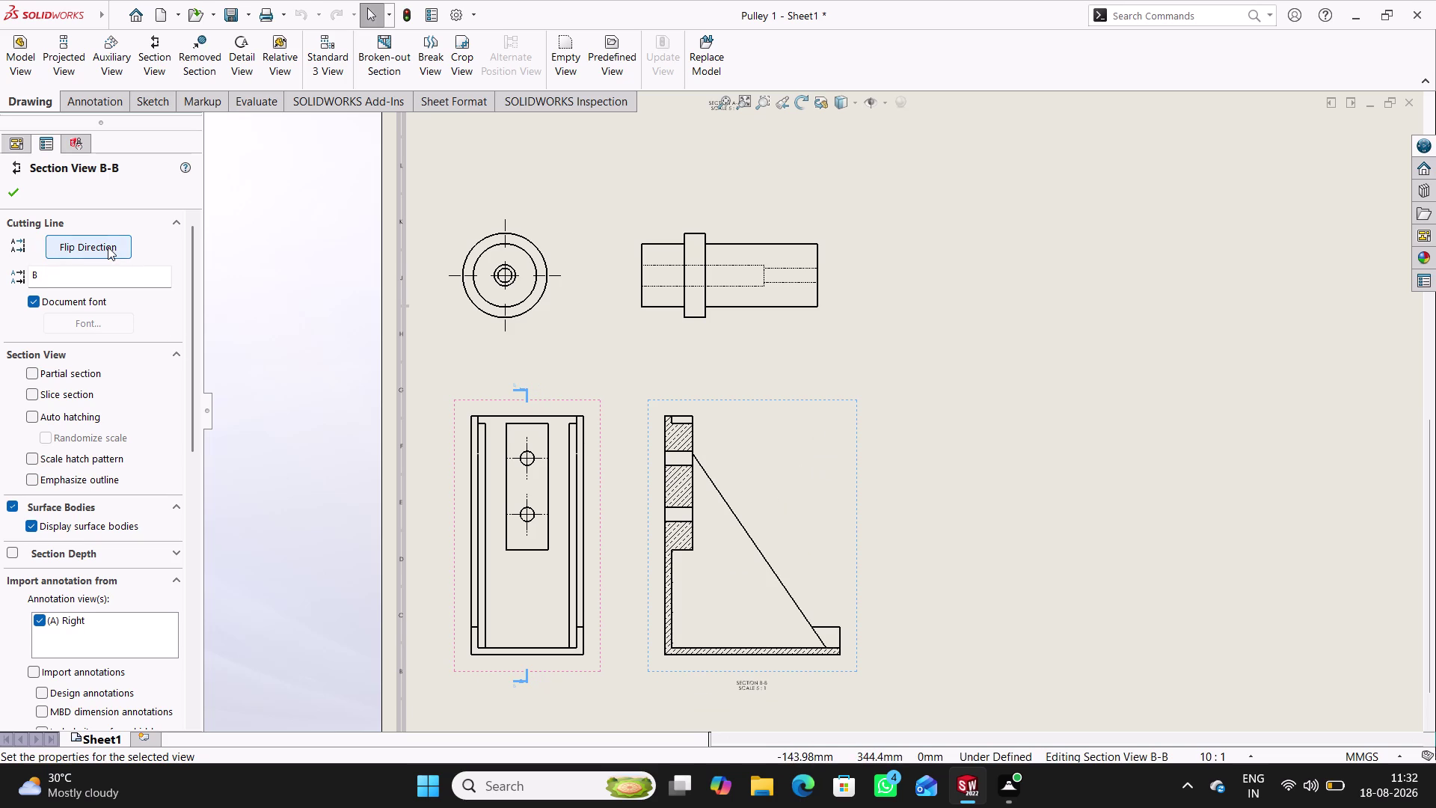
click(108, 247)
click(108, 247)
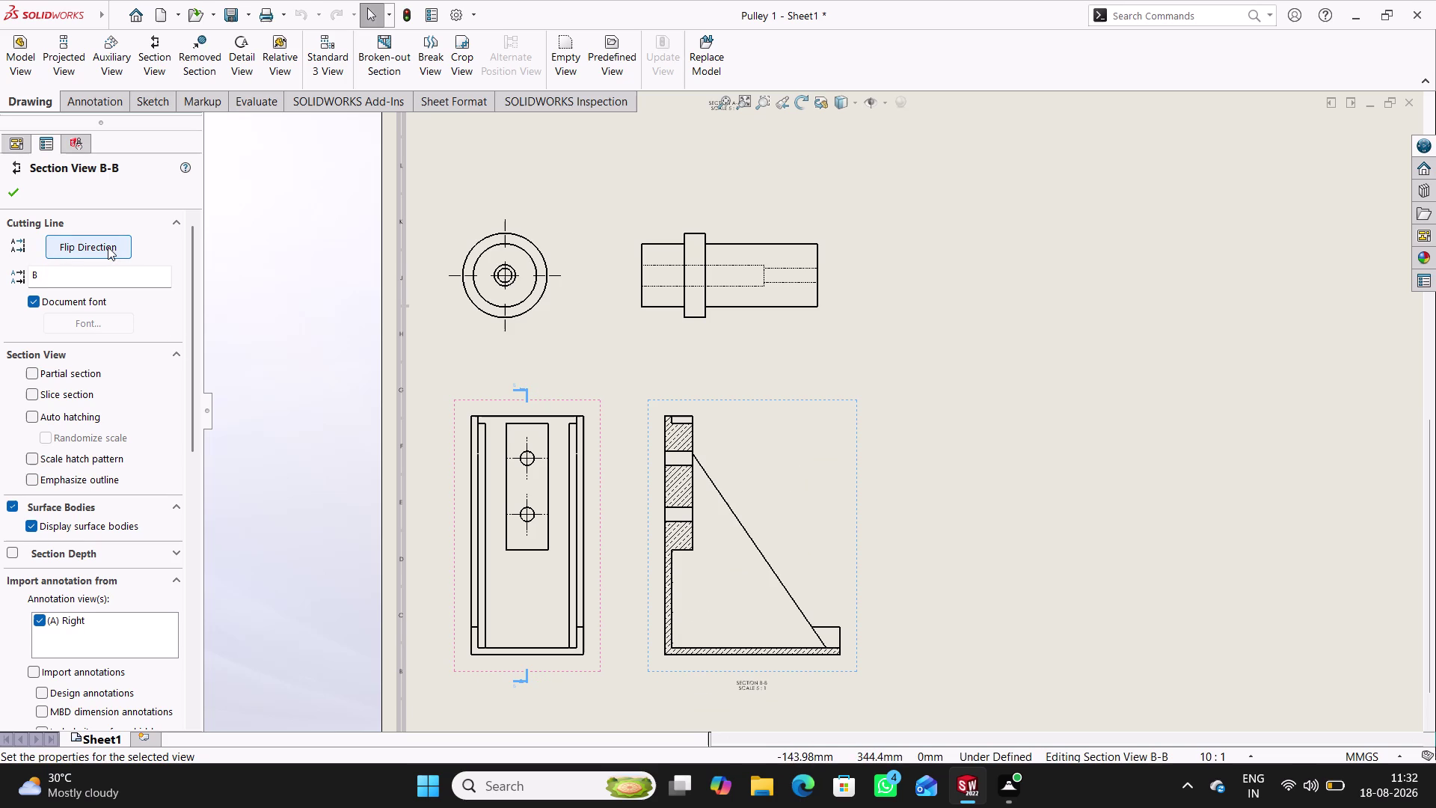
click(108, 247)
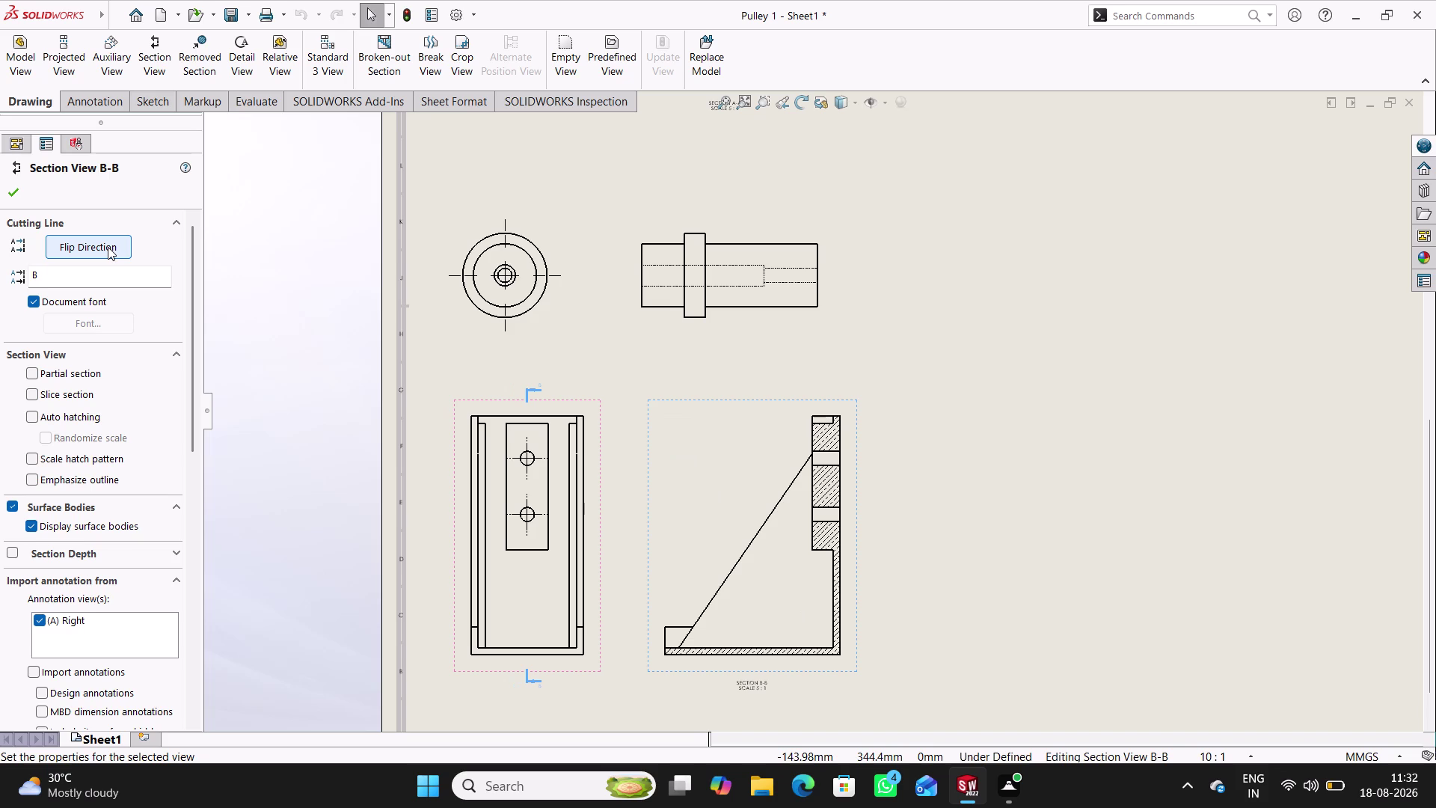
click(2, 187)
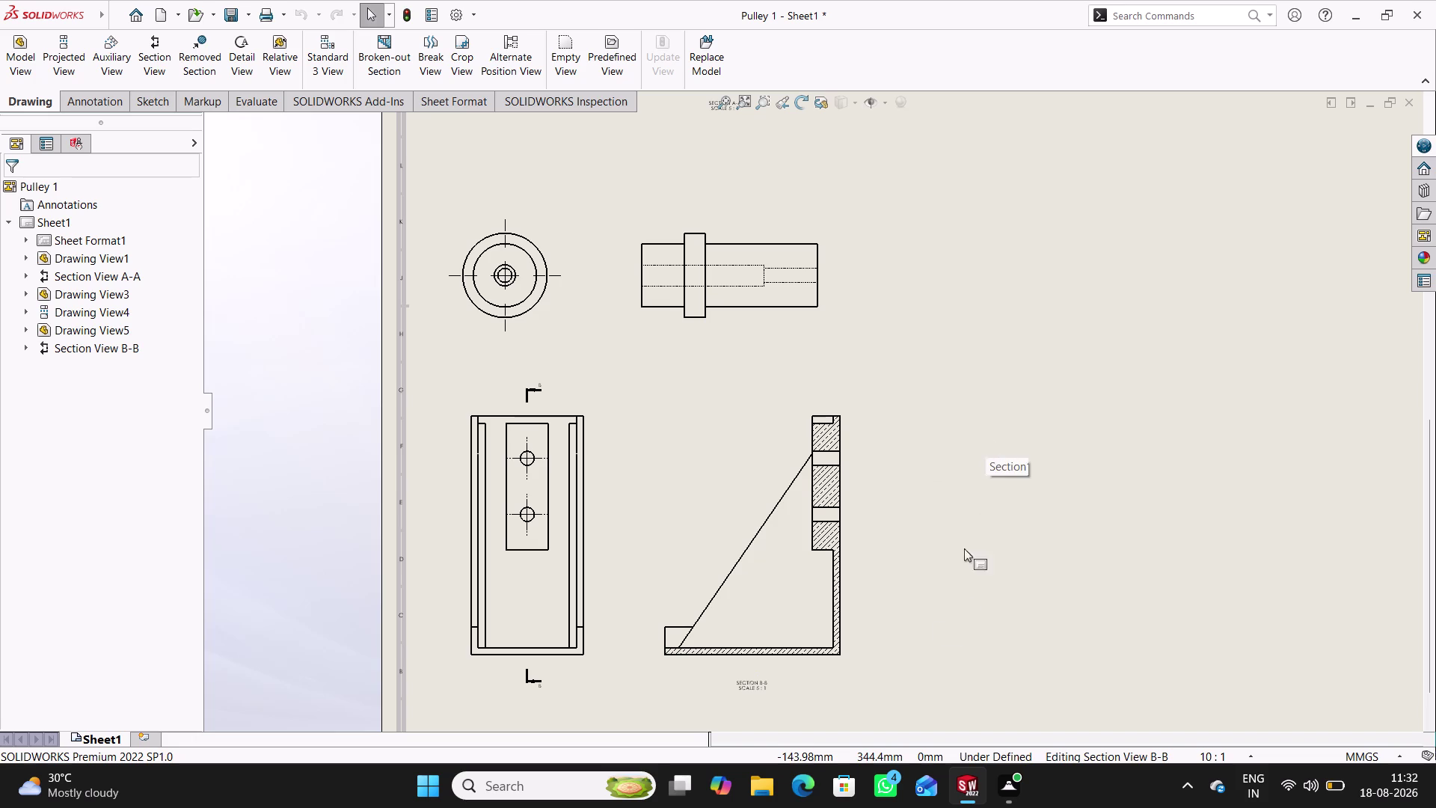
Zoom and pan to centre the full sheet with its pulley, bushing and bracket views.
scroll(down, 3)
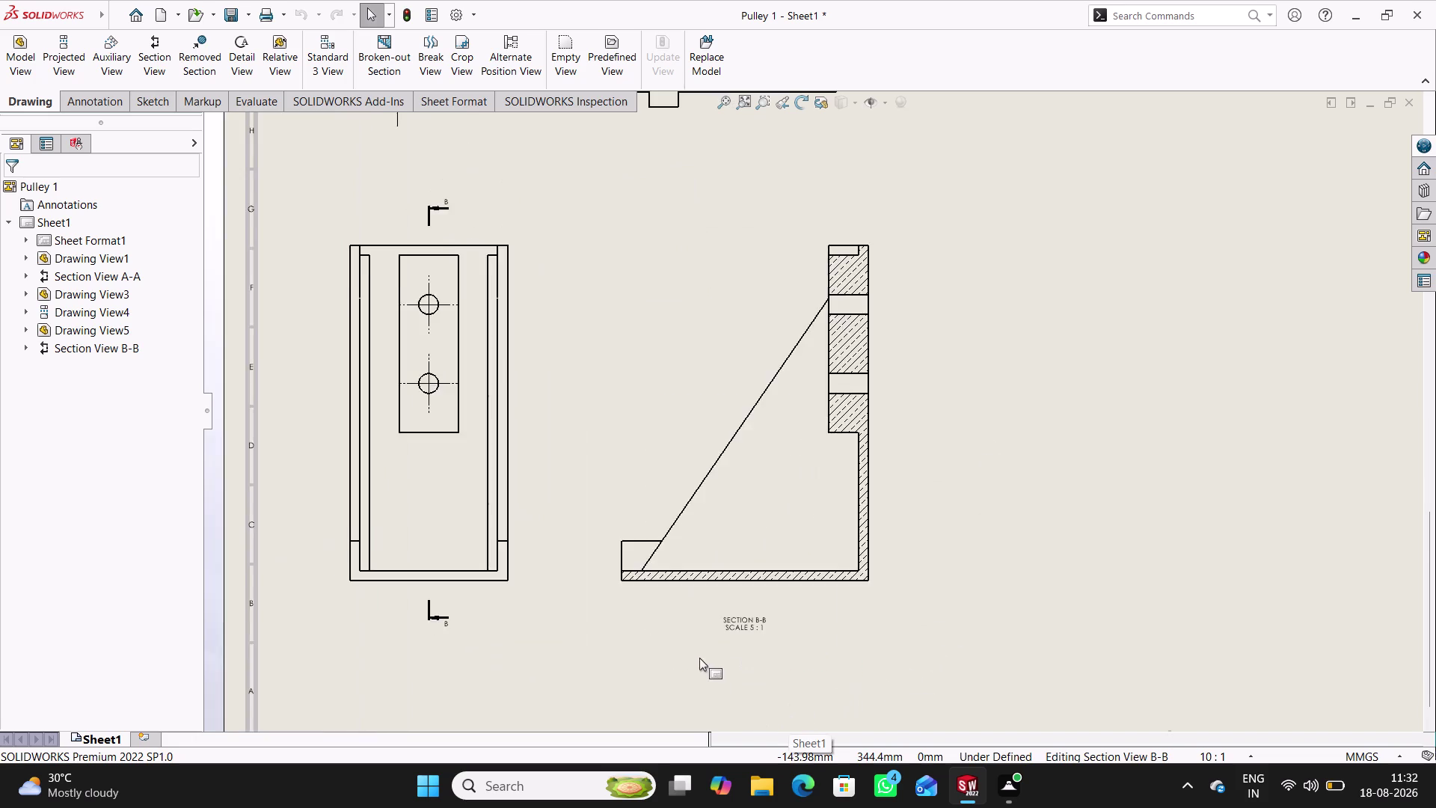
scroll(down, 3)
scroll(up, 3)
scroll(up, 3)
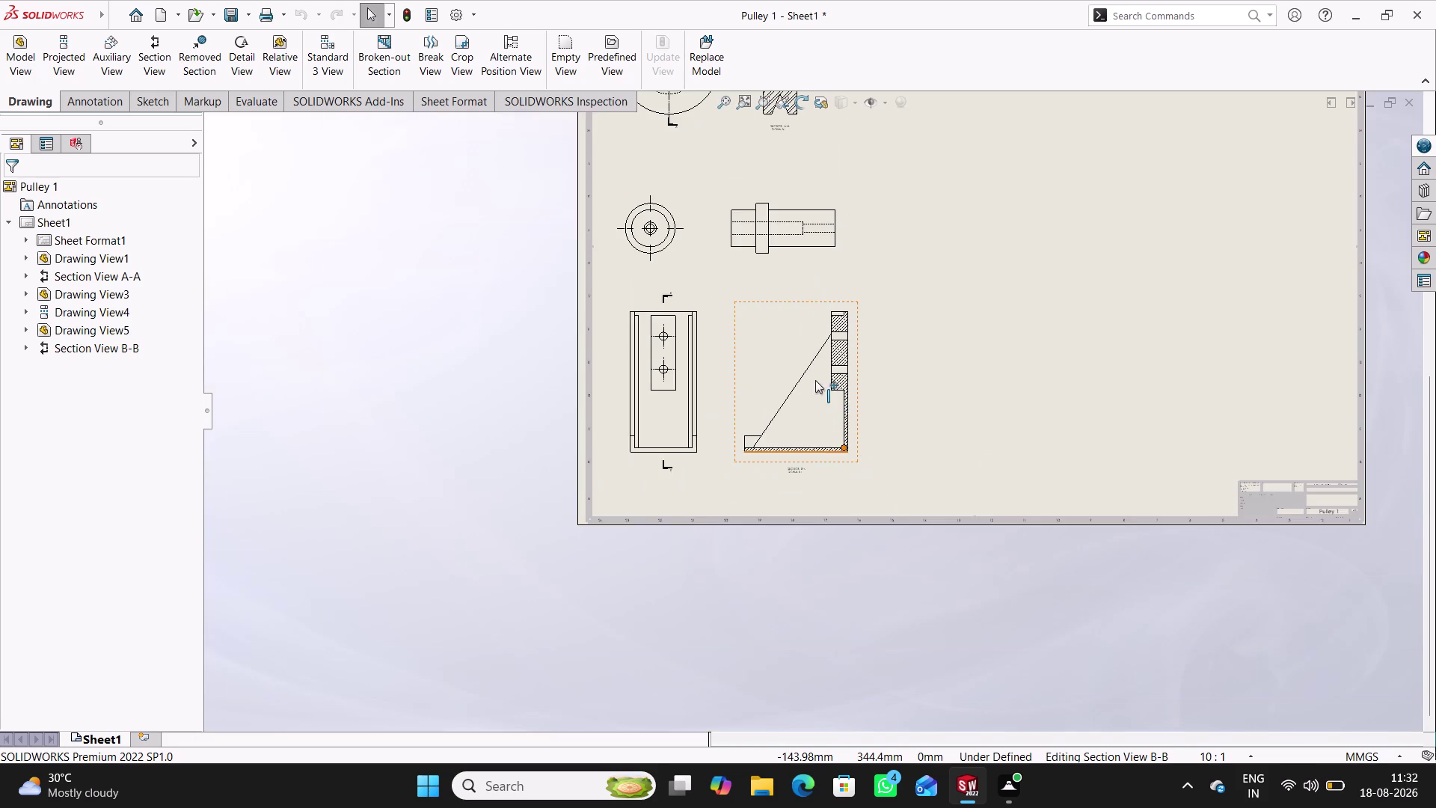
scroll(up, 3)
scroll(down, 3)
scroll(down, 3)
middle_drag(811, 249, 742, 360)
click(35, 58)
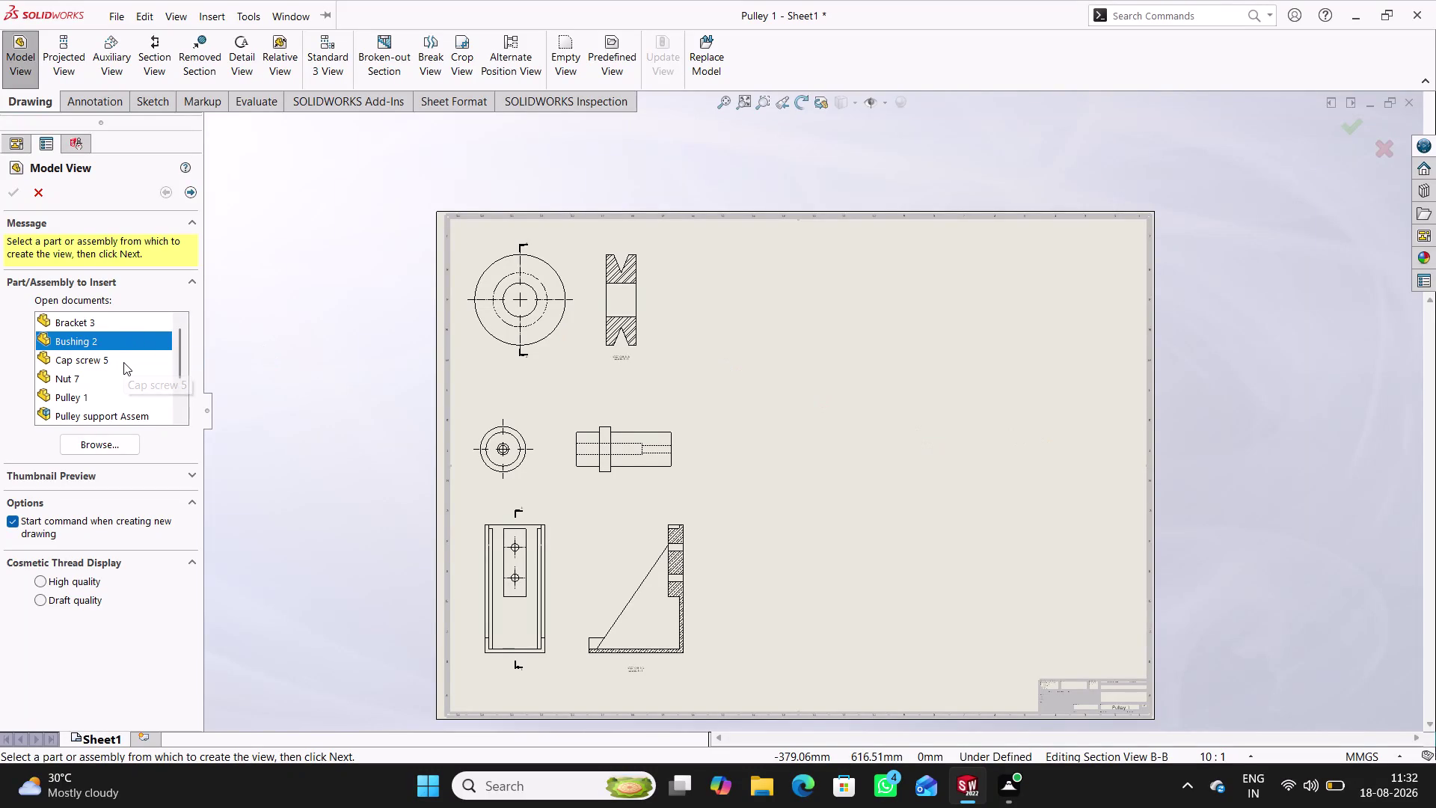
Place a Washer 4 front view and its edge view to the right.
scroll(down, 3)
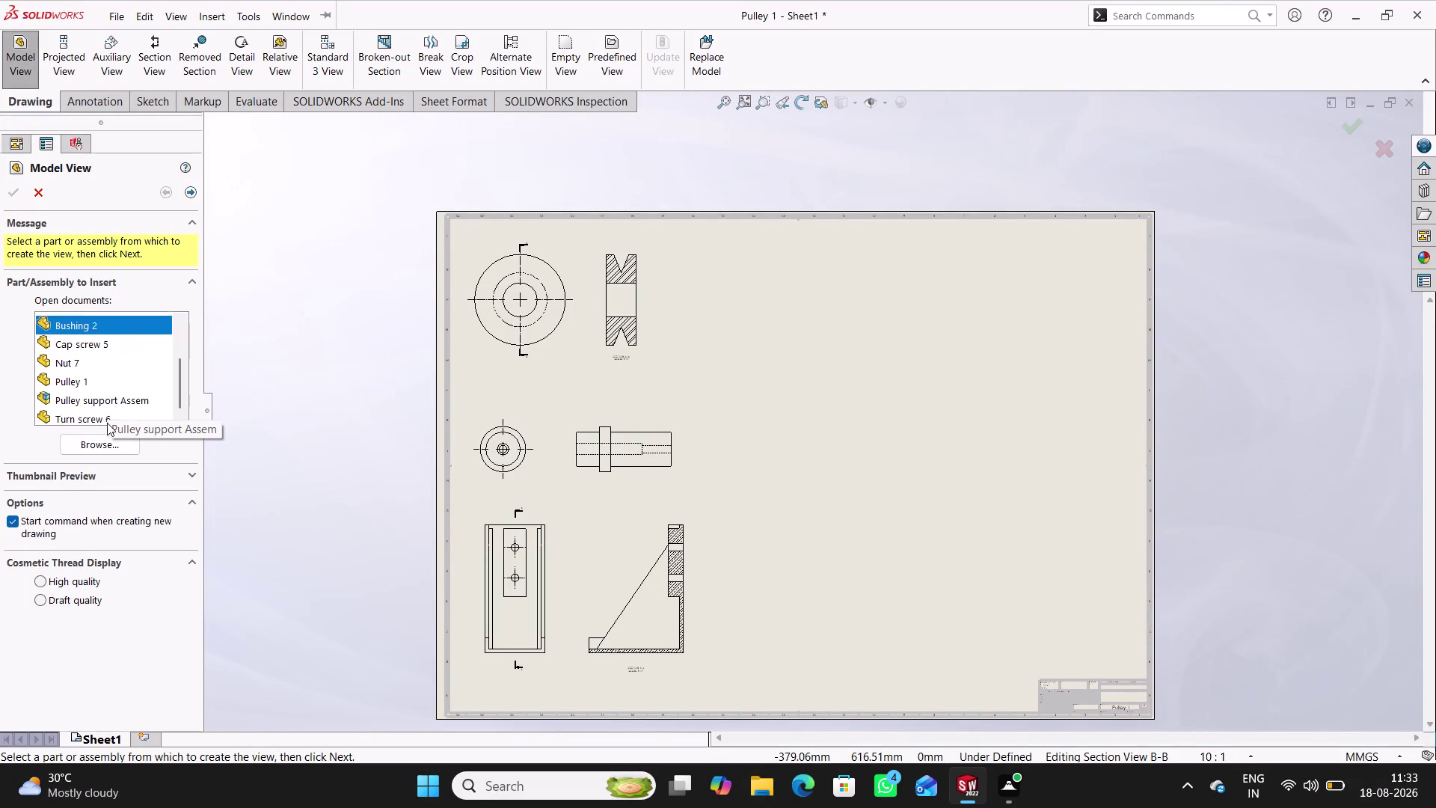
click(88, 396)
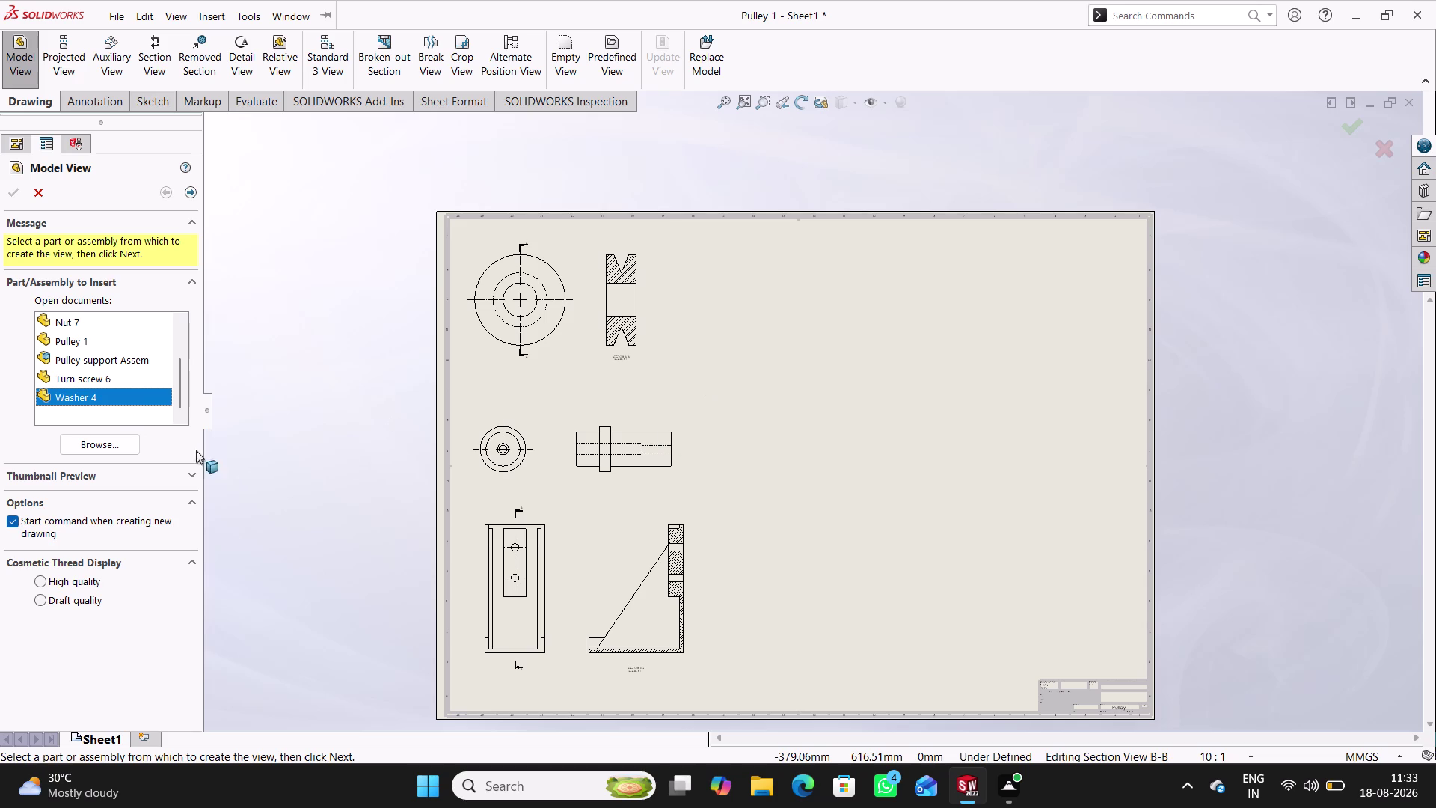
double_click(151, 398)
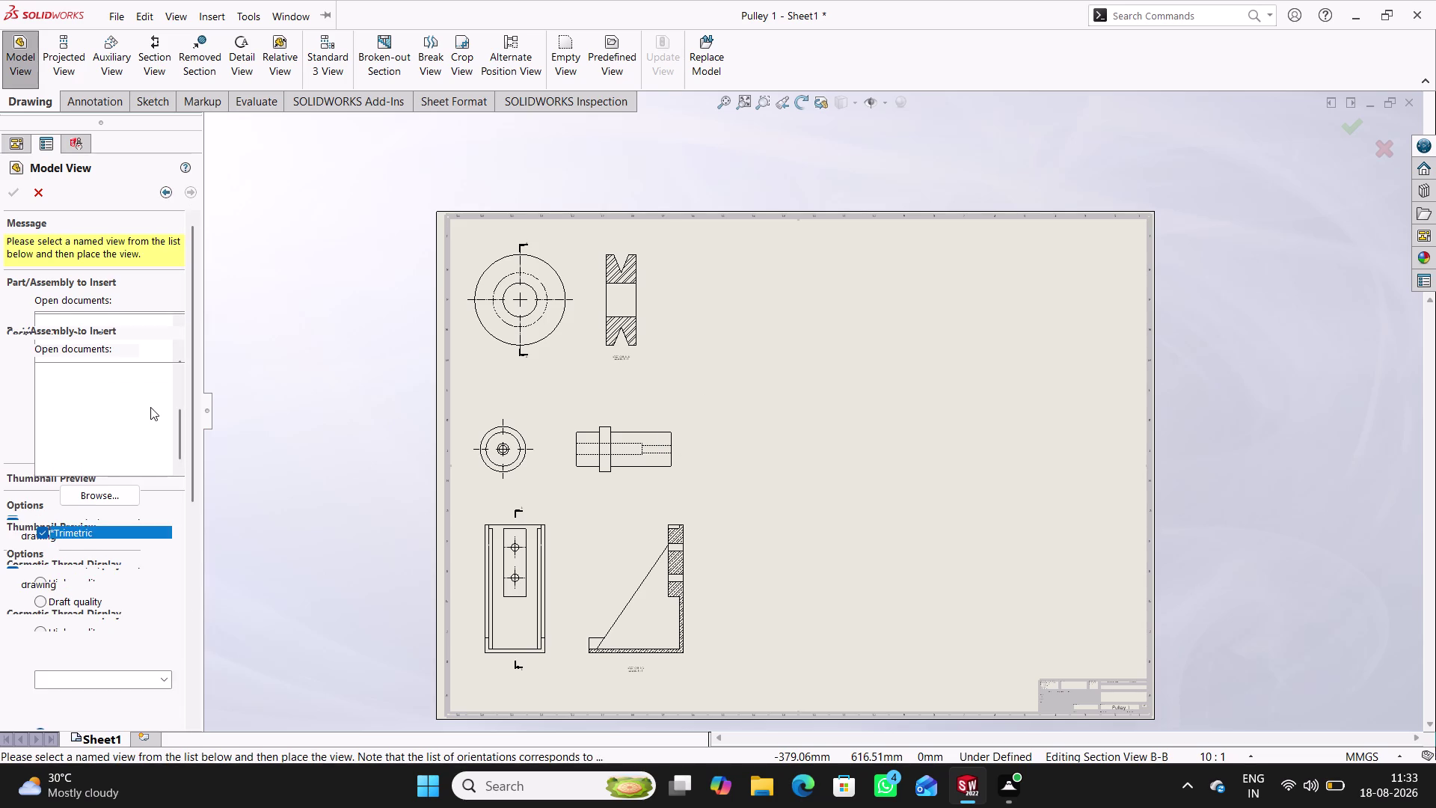
click(94, 462)
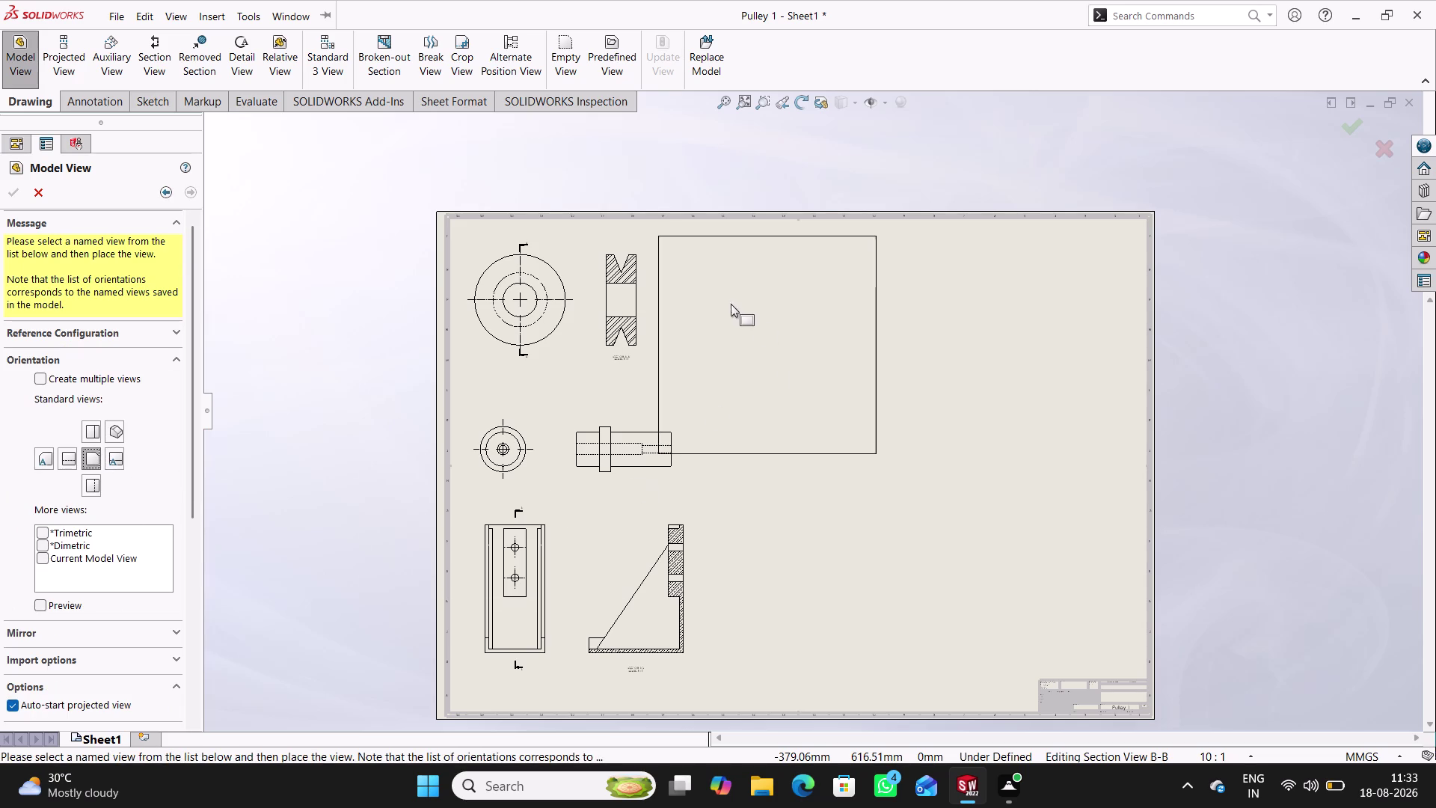
click(766, 317)
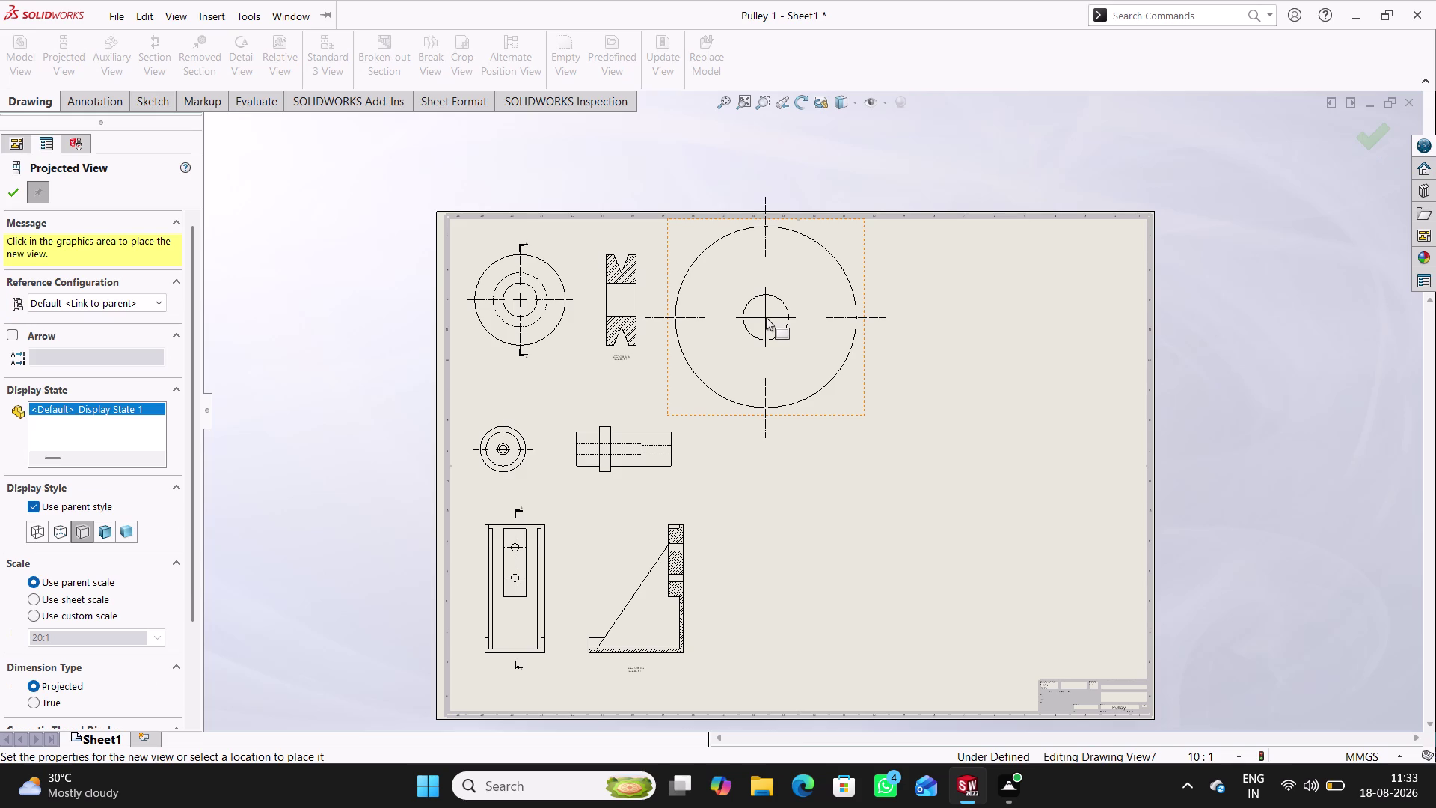
click(908, 305)
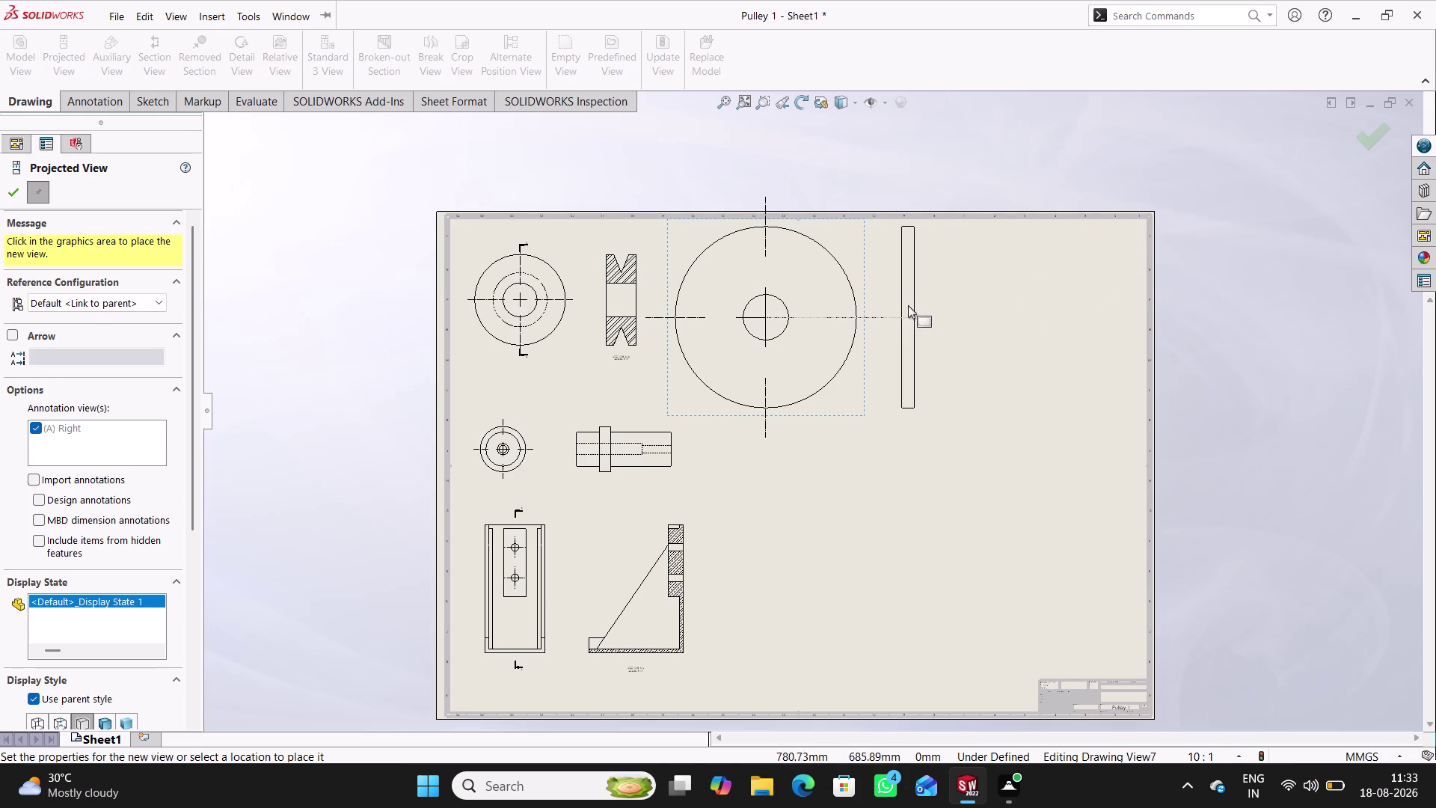
click(10, 198)
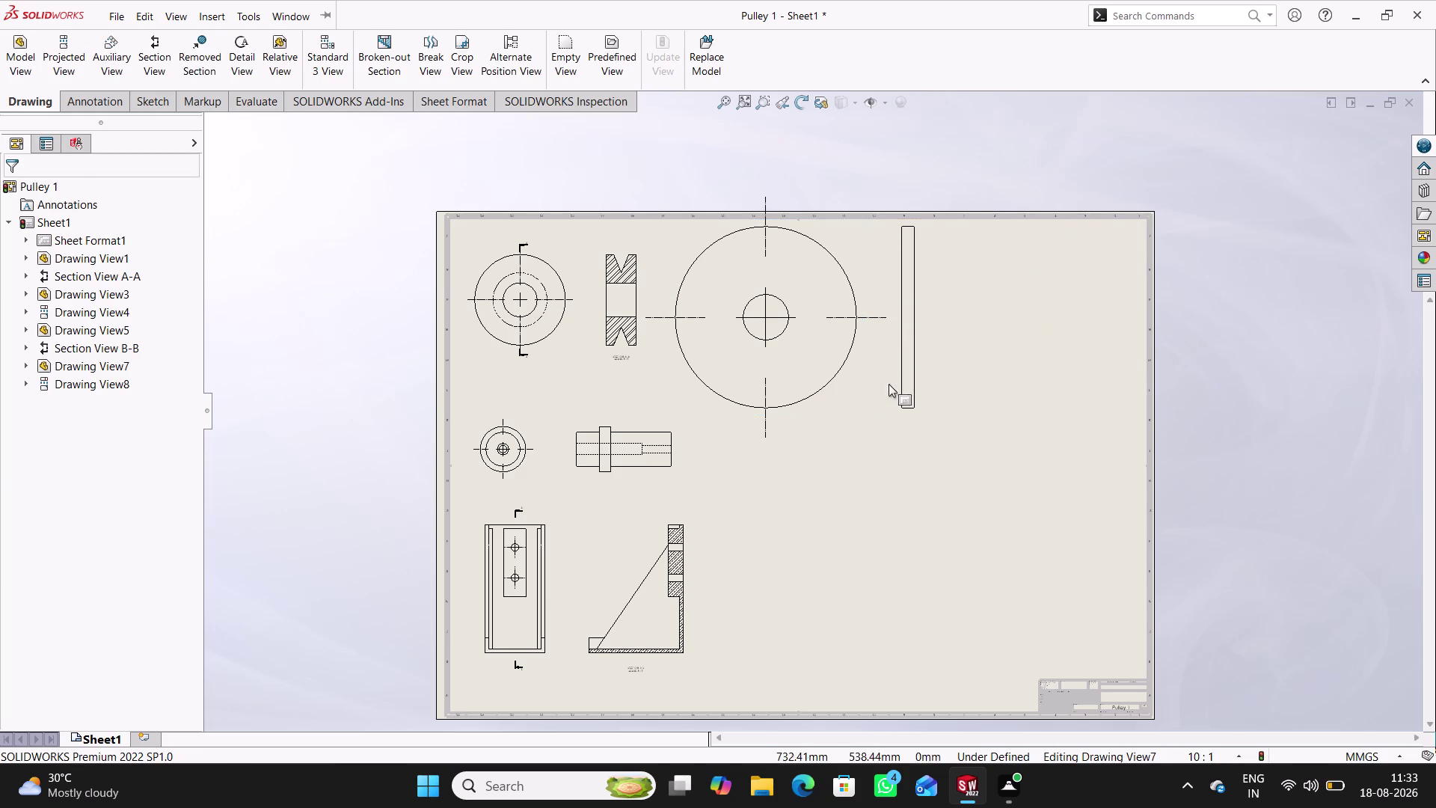
Set the washer views to a custom 5:1 scale.
double_click(856, 404)
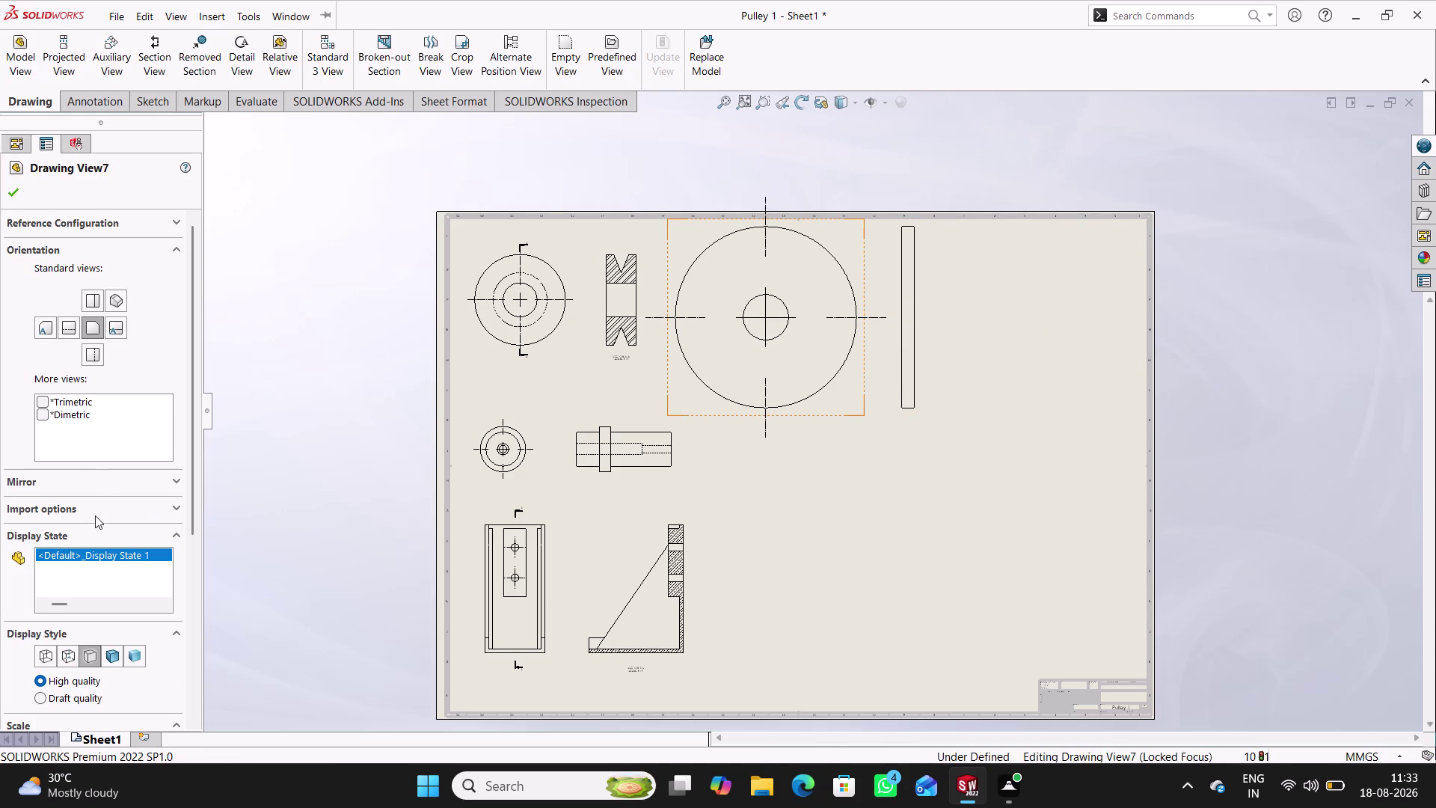
click(70, 657)
scroll(down, 3)
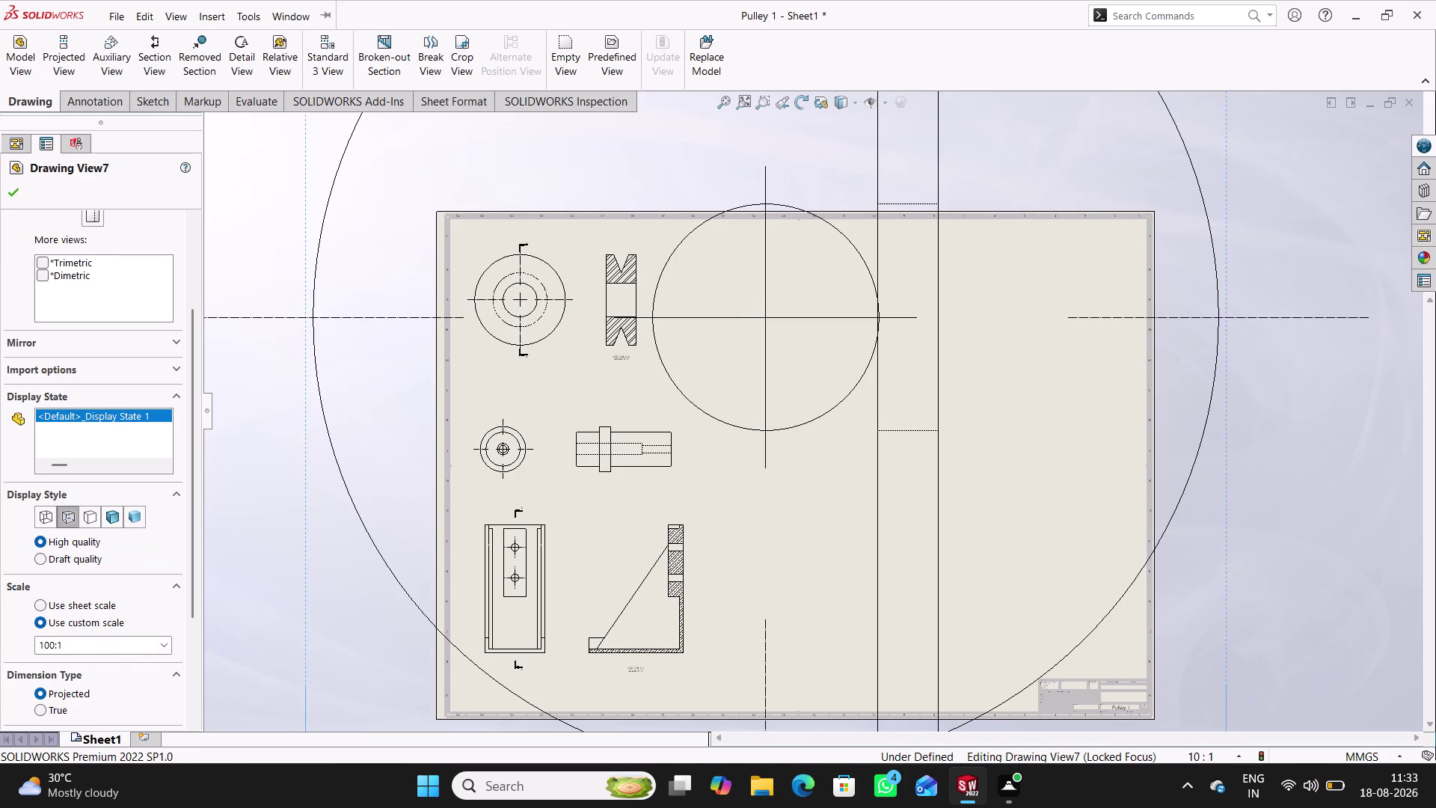
click(161, 641)
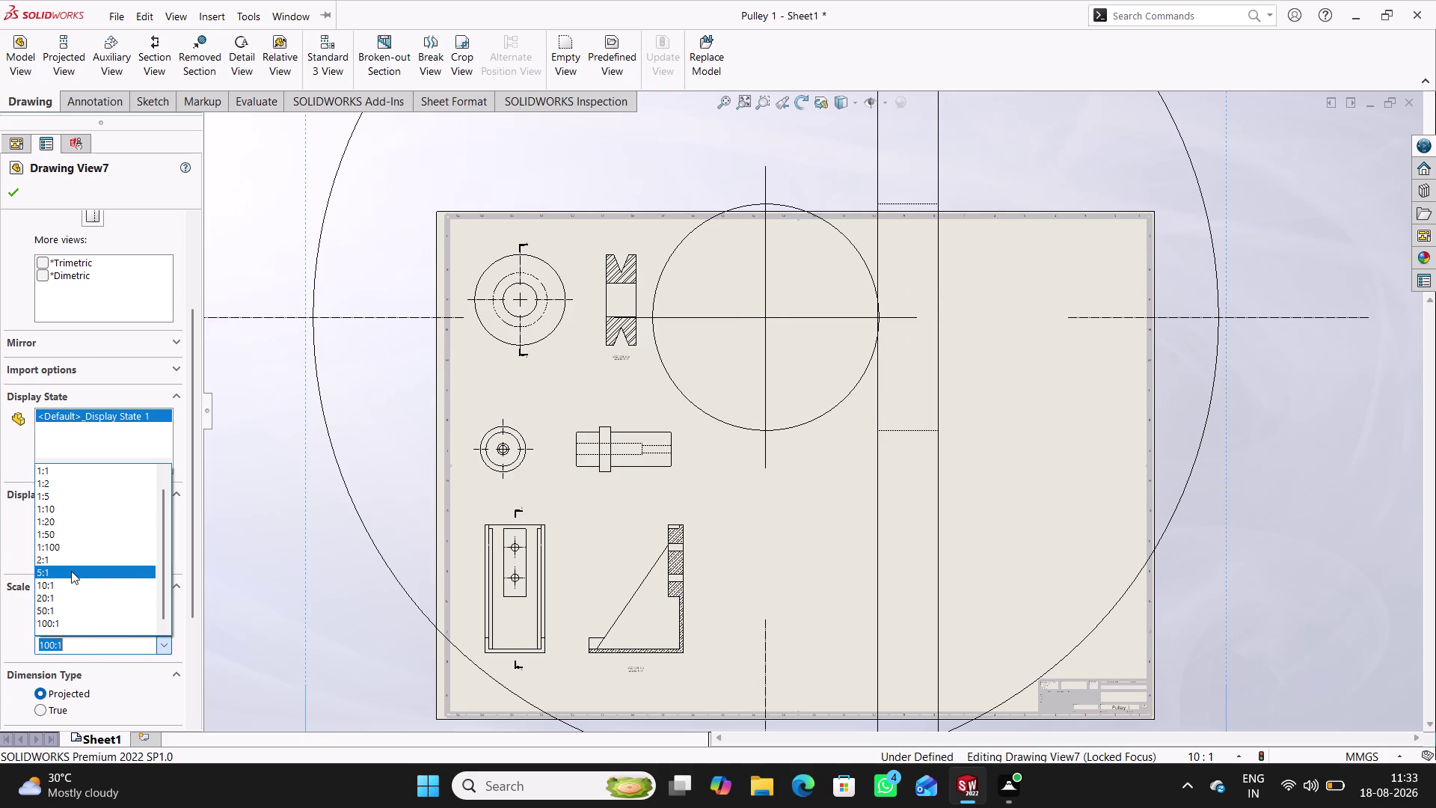
click(71, 571)
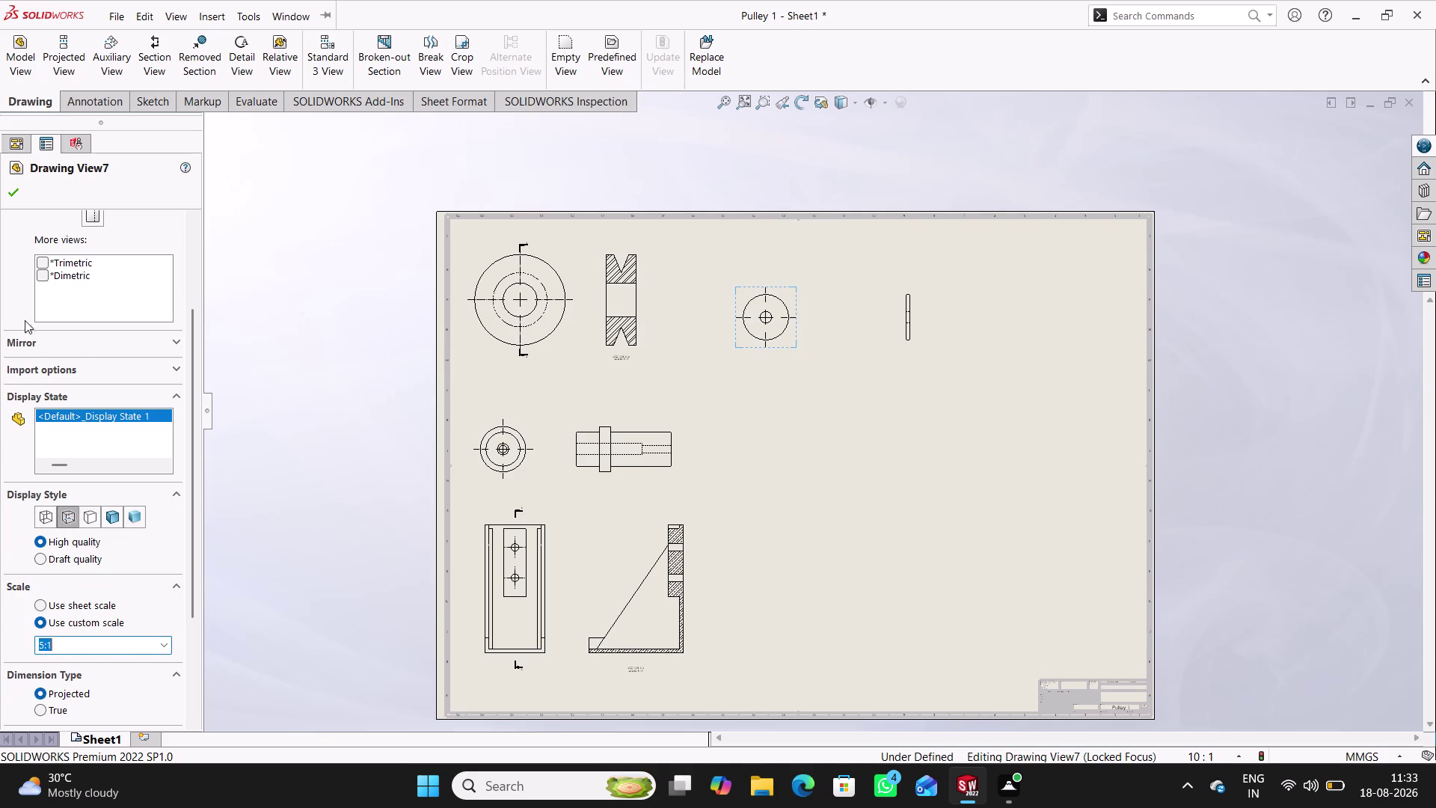
click(13, 196)
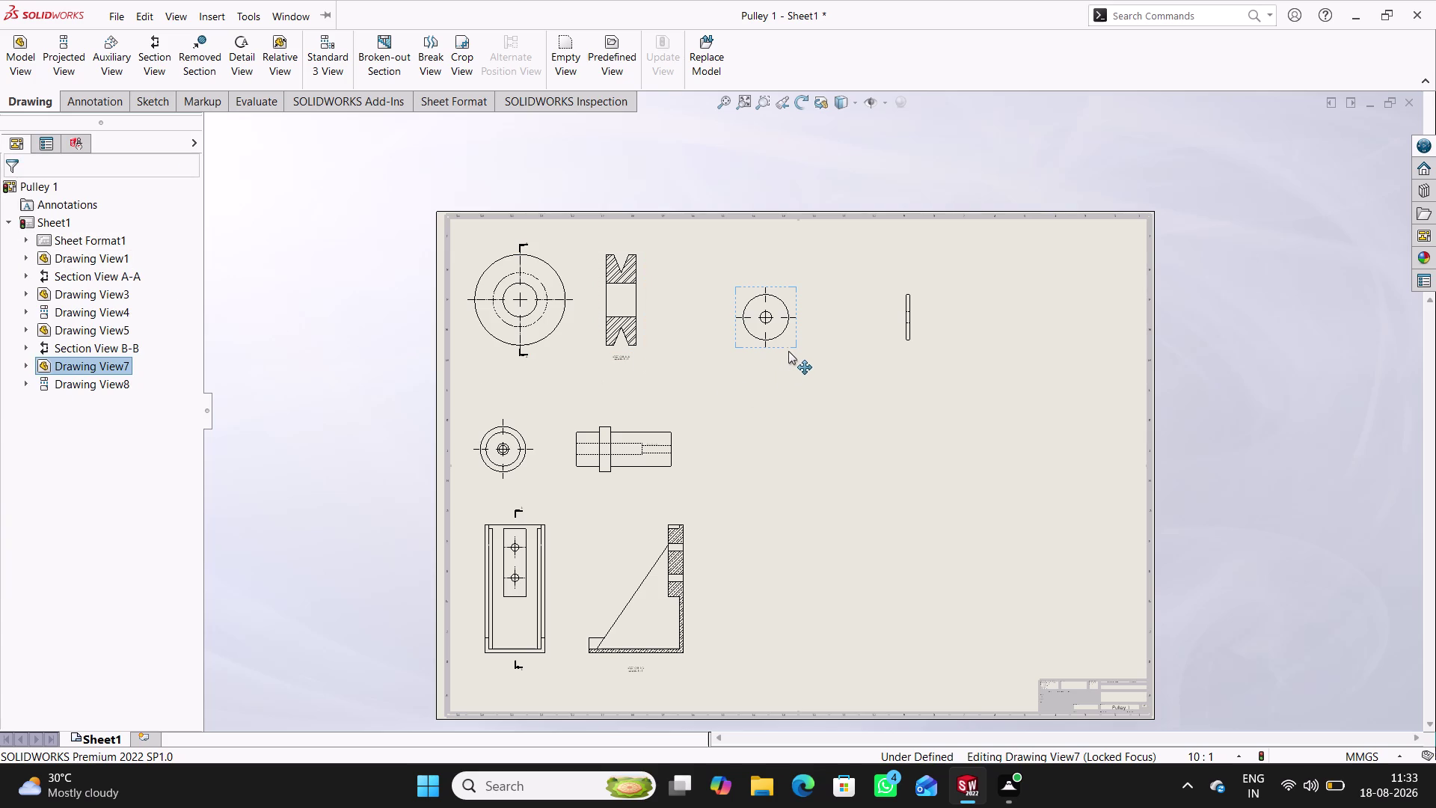
Drag the washer views beside the pulley section view.
drag(794, 344, 738, 332)
drag(909, 336, 794, 335)
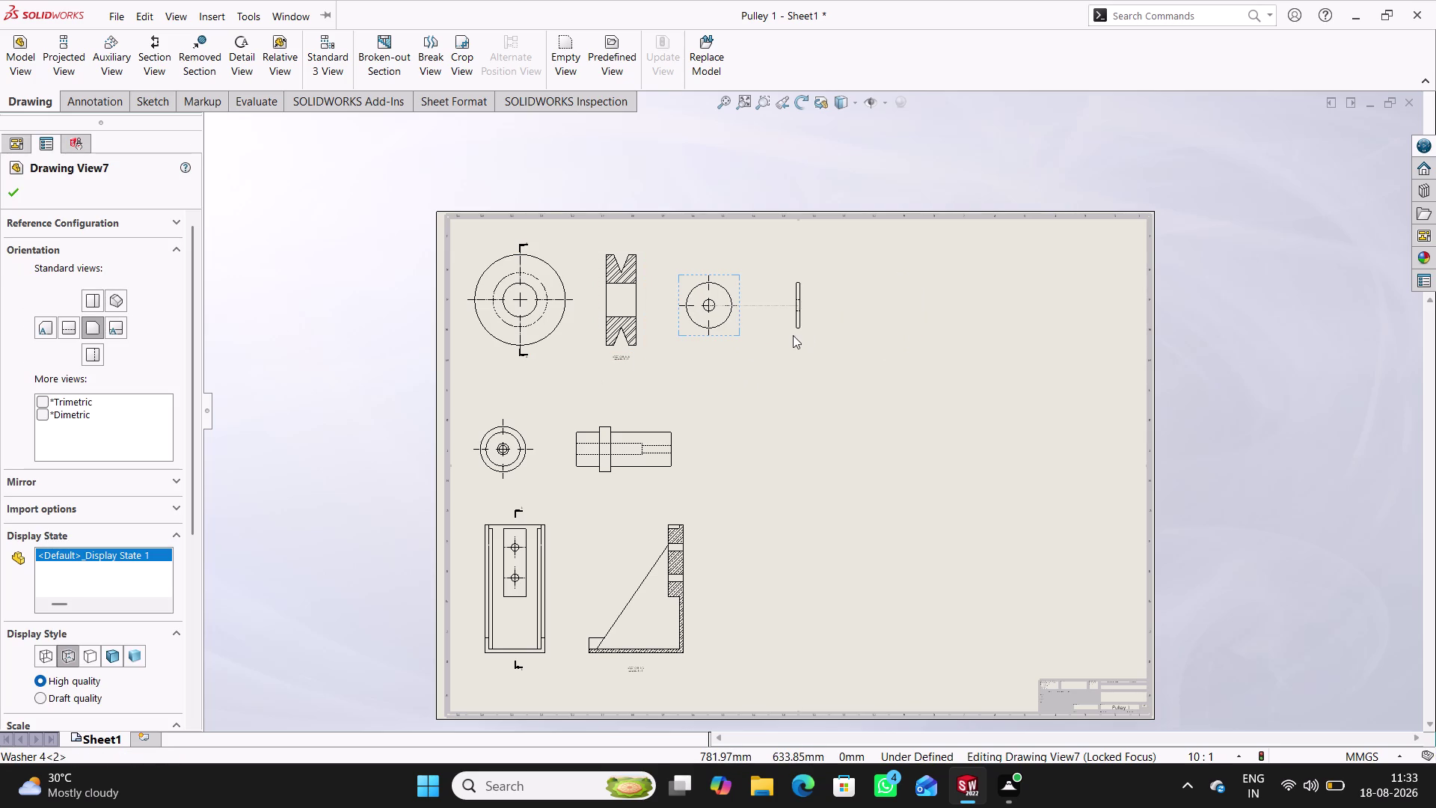
drag(795, 335, 767, 336)
click(353, 369)
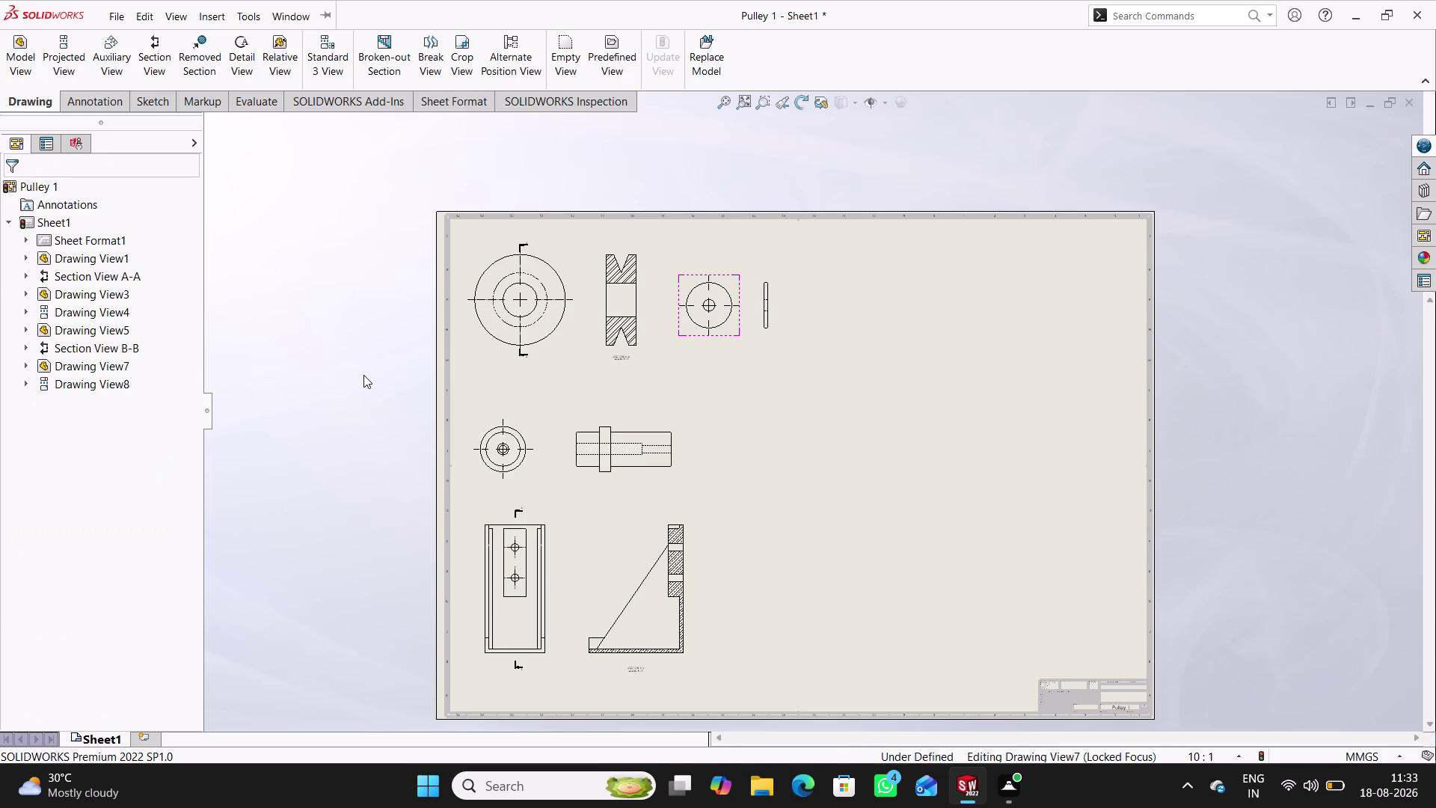
click(14, 66)
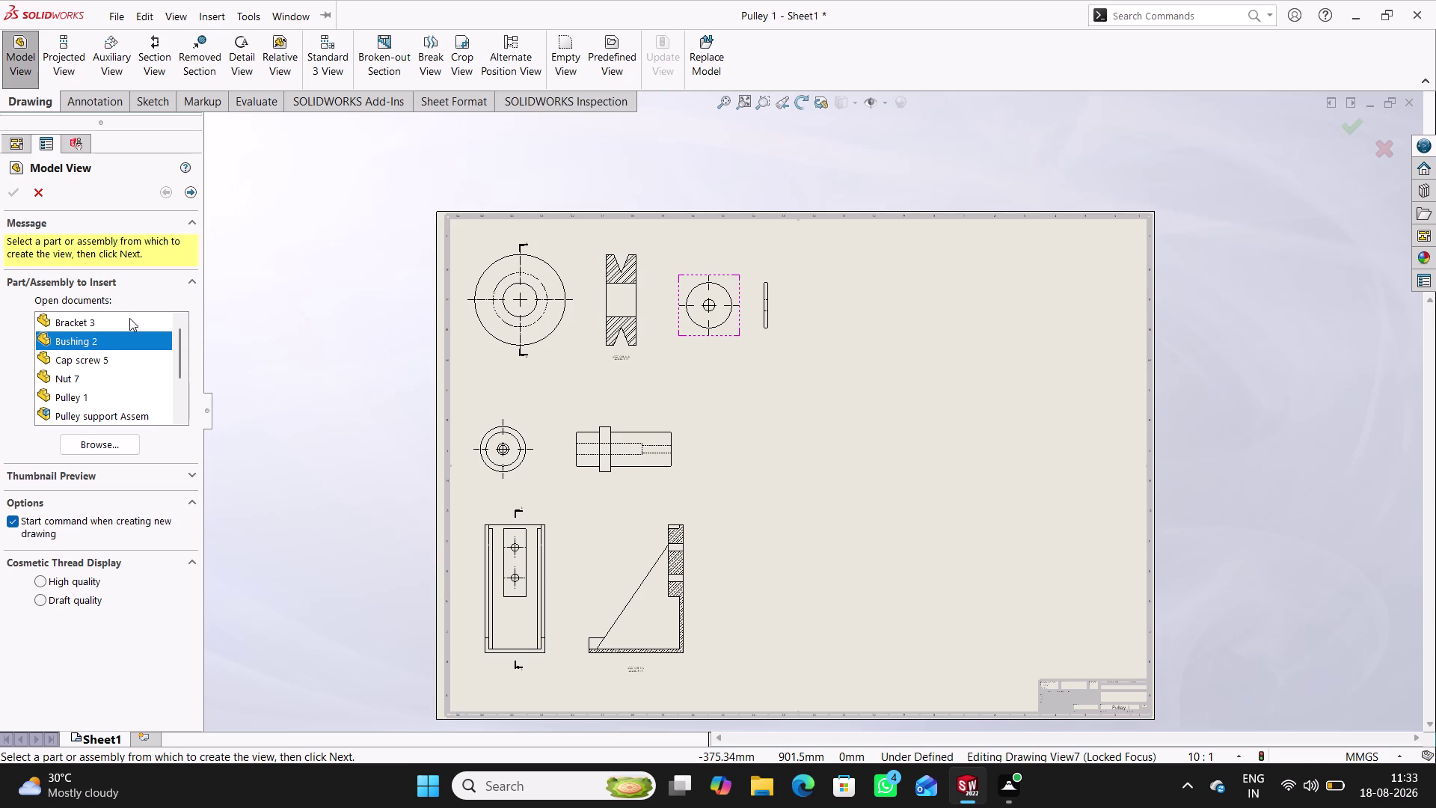
Place Cap screw 5's side view, with a projected hexagonal end view below it.
double_click(109, 355)
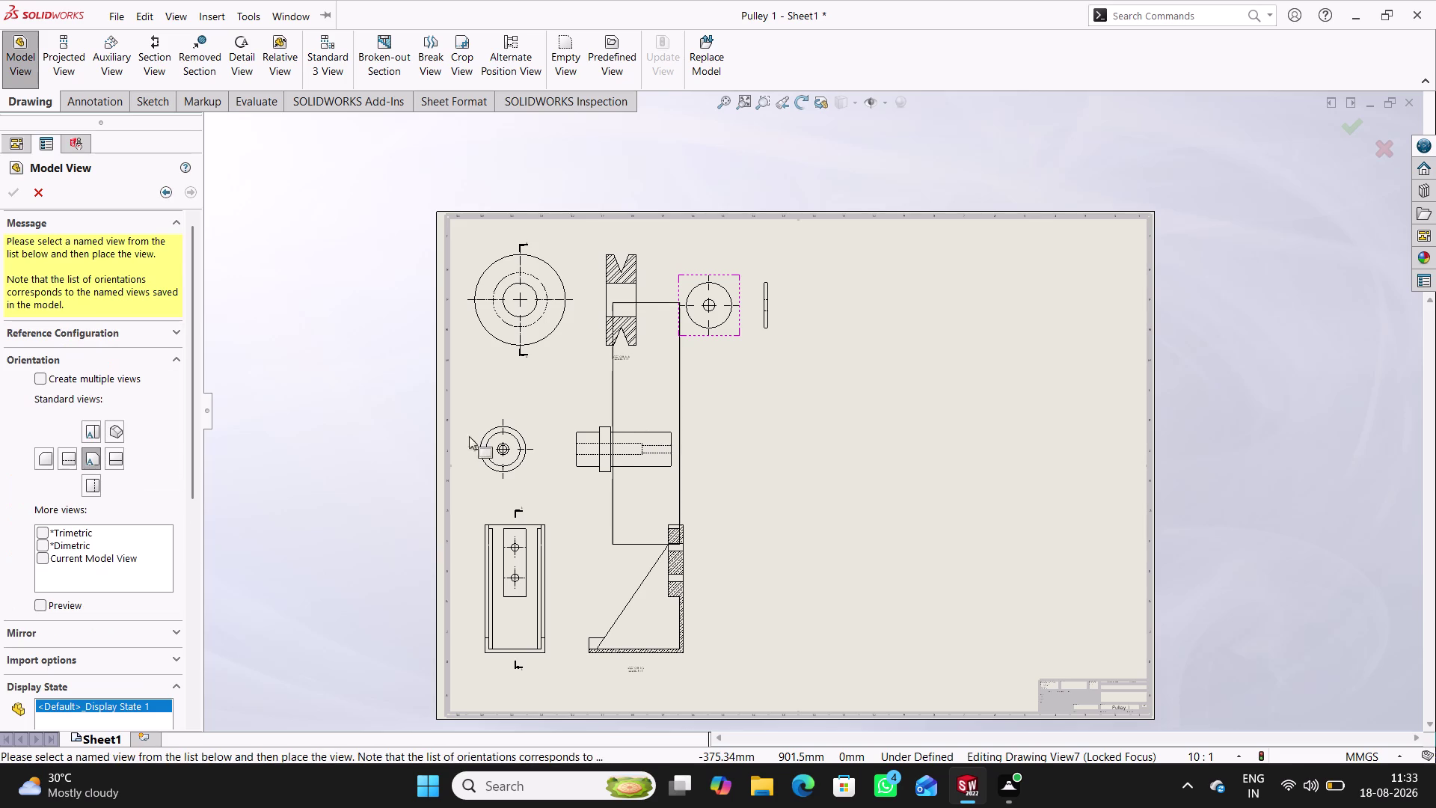
click(754, 479)
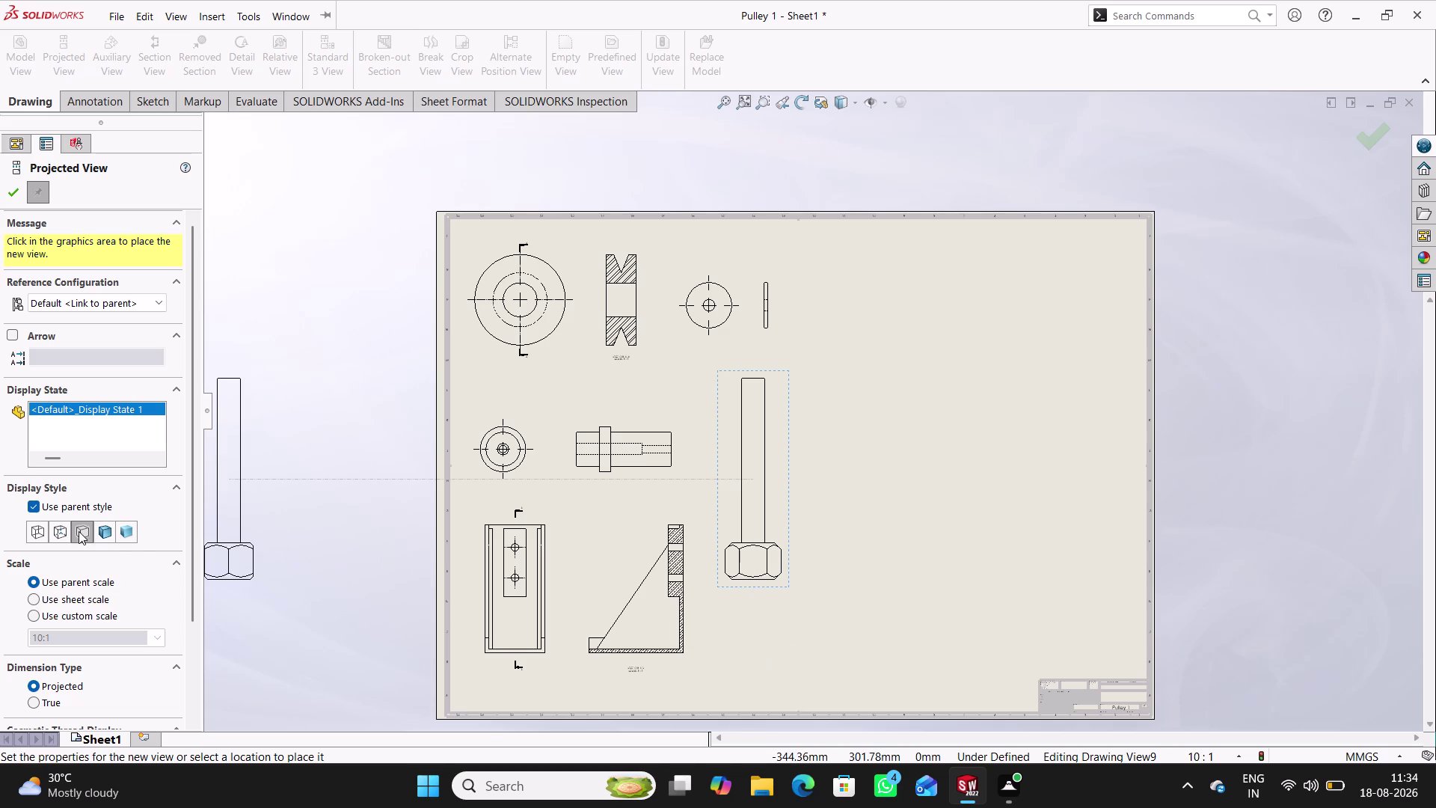
click(62, 534)
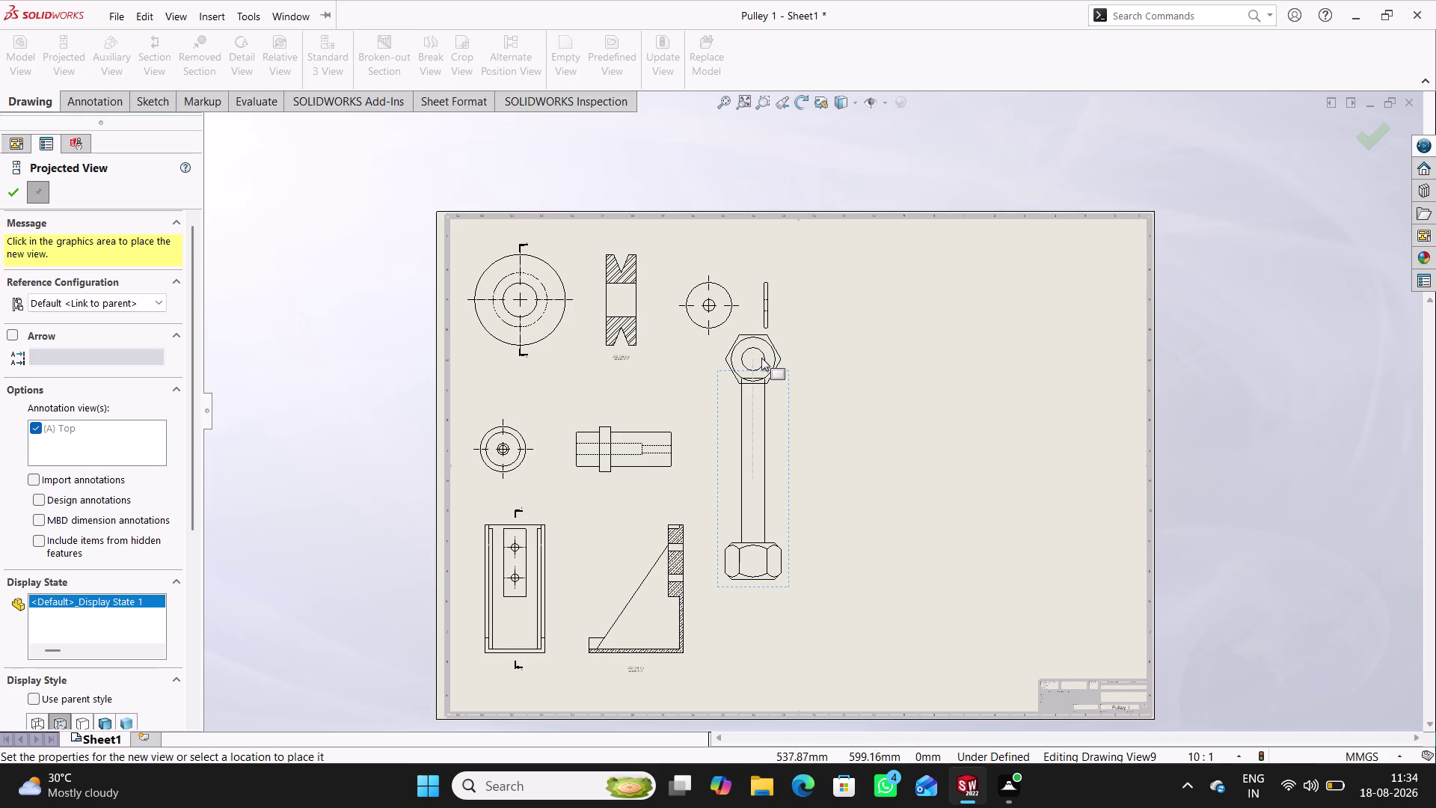
click(765, 630)
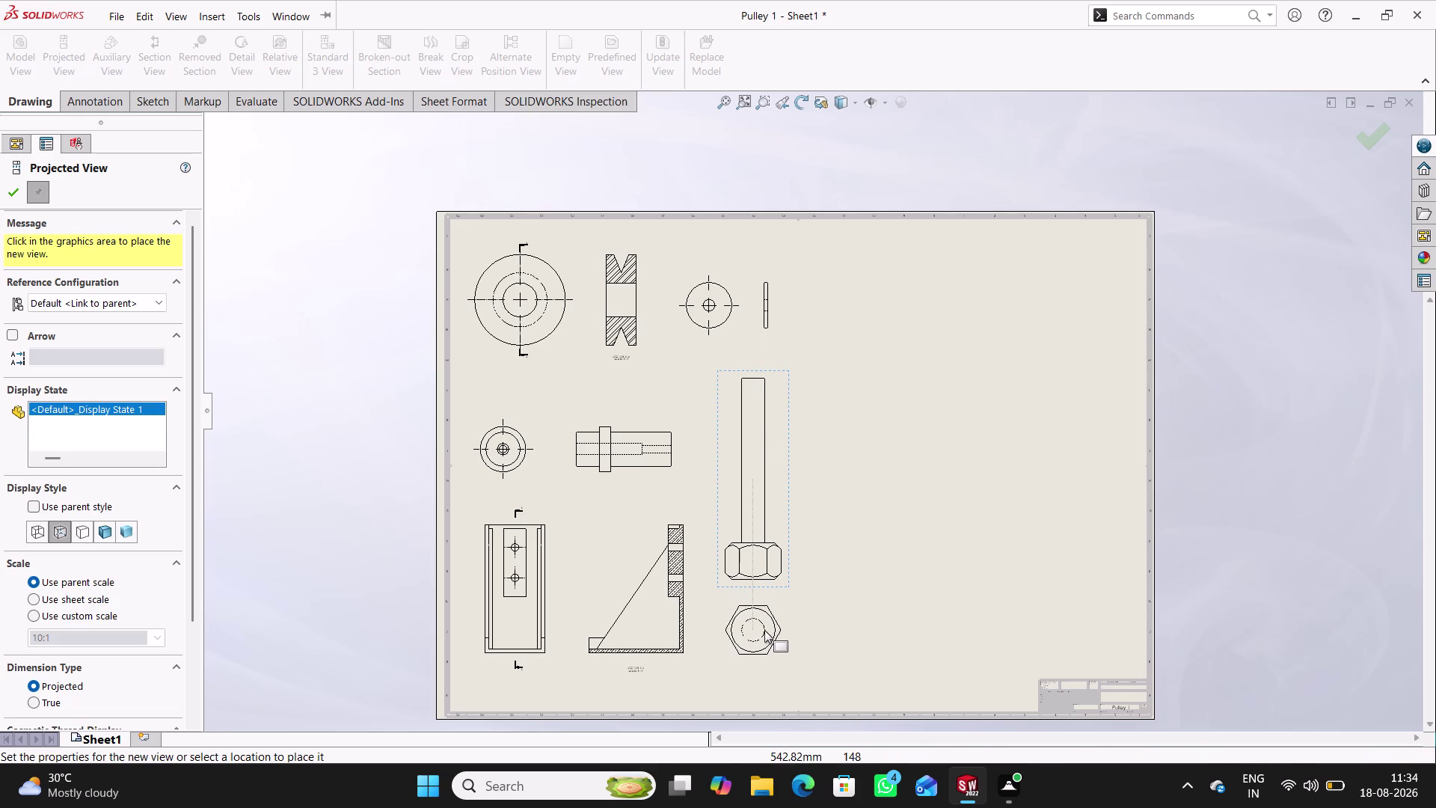
click(6, 198)
double_click(784, 585)
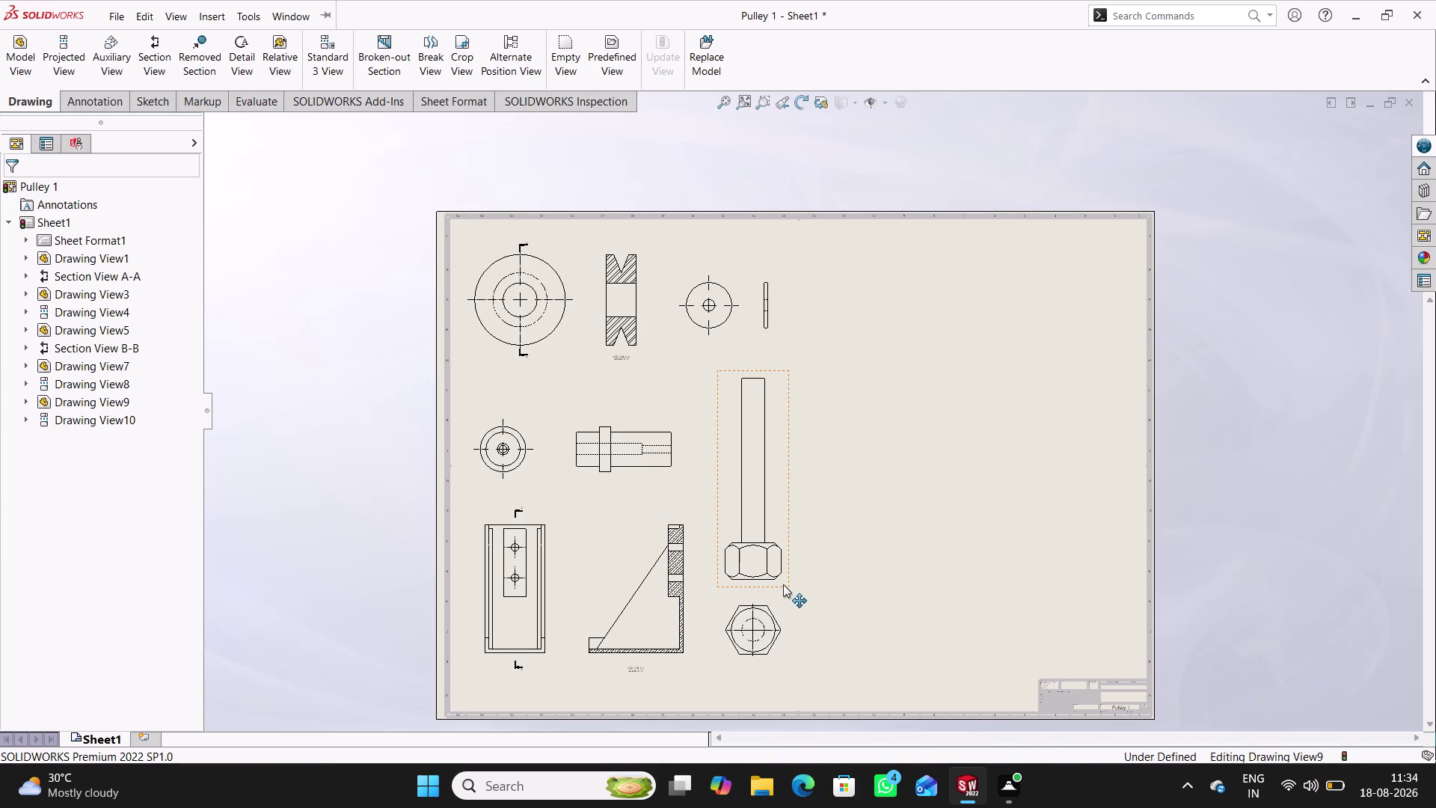
Set the cap screw views to a custom 5:1 scale.
click(69, 656)
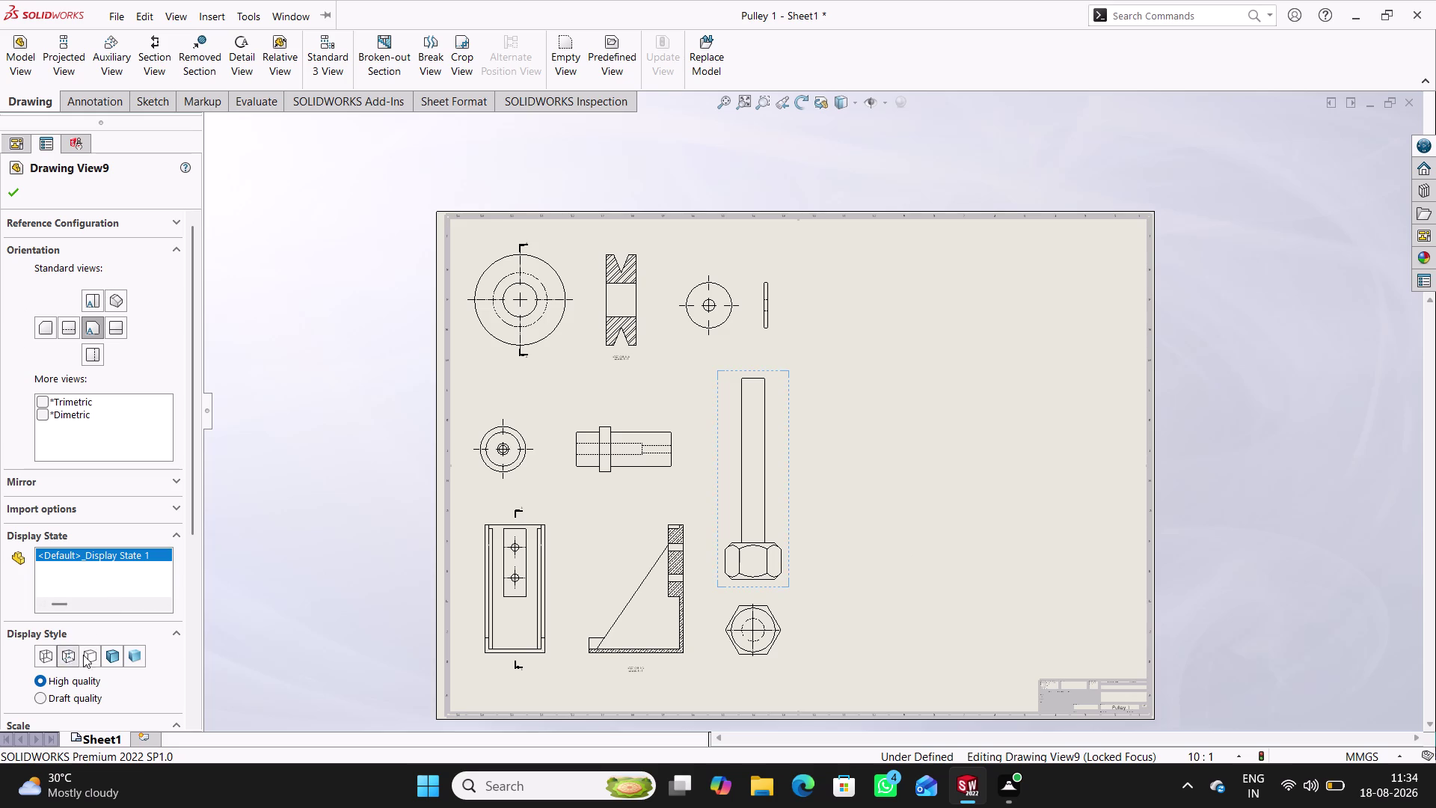
scroll(down, 3)
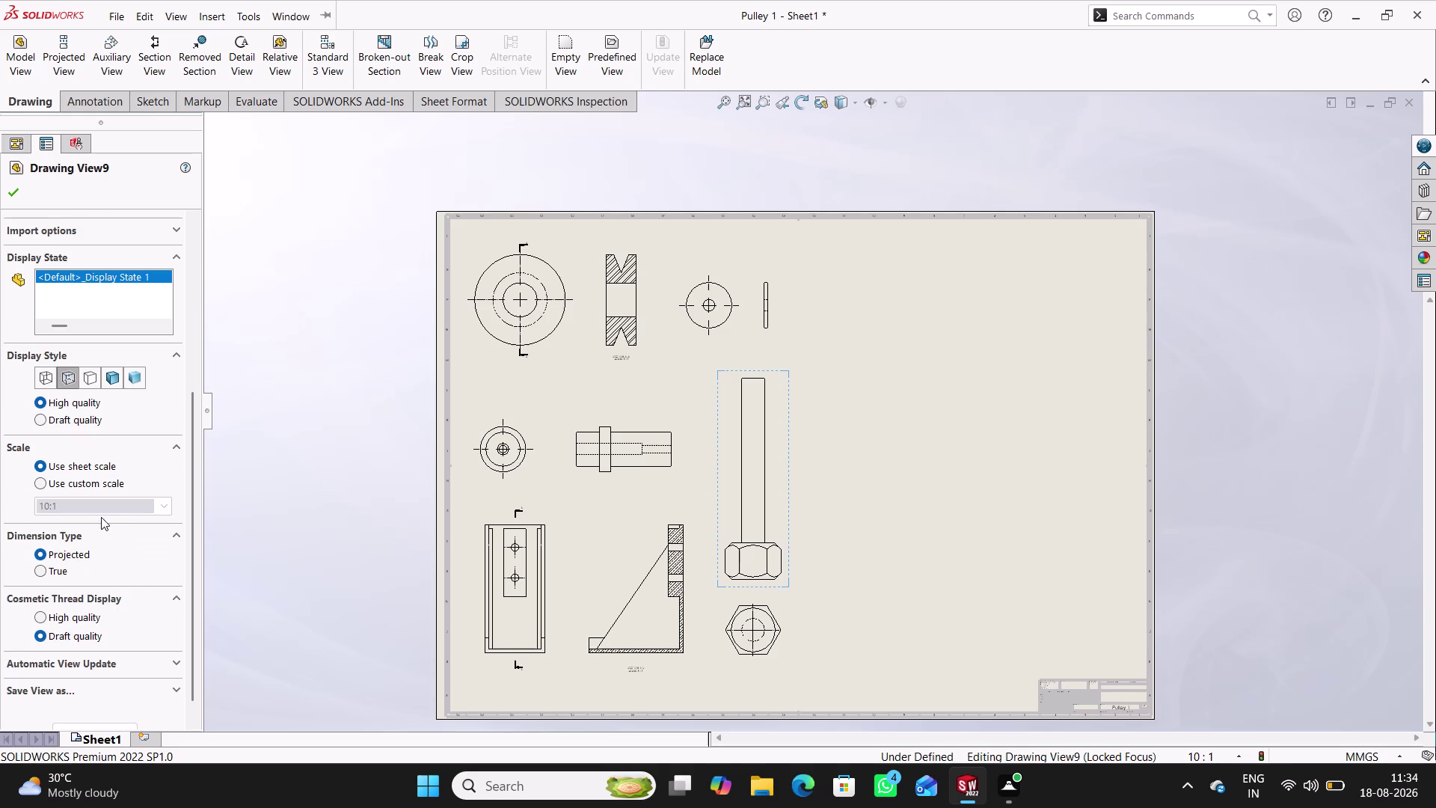
click(76, 478)
click(168, 510)
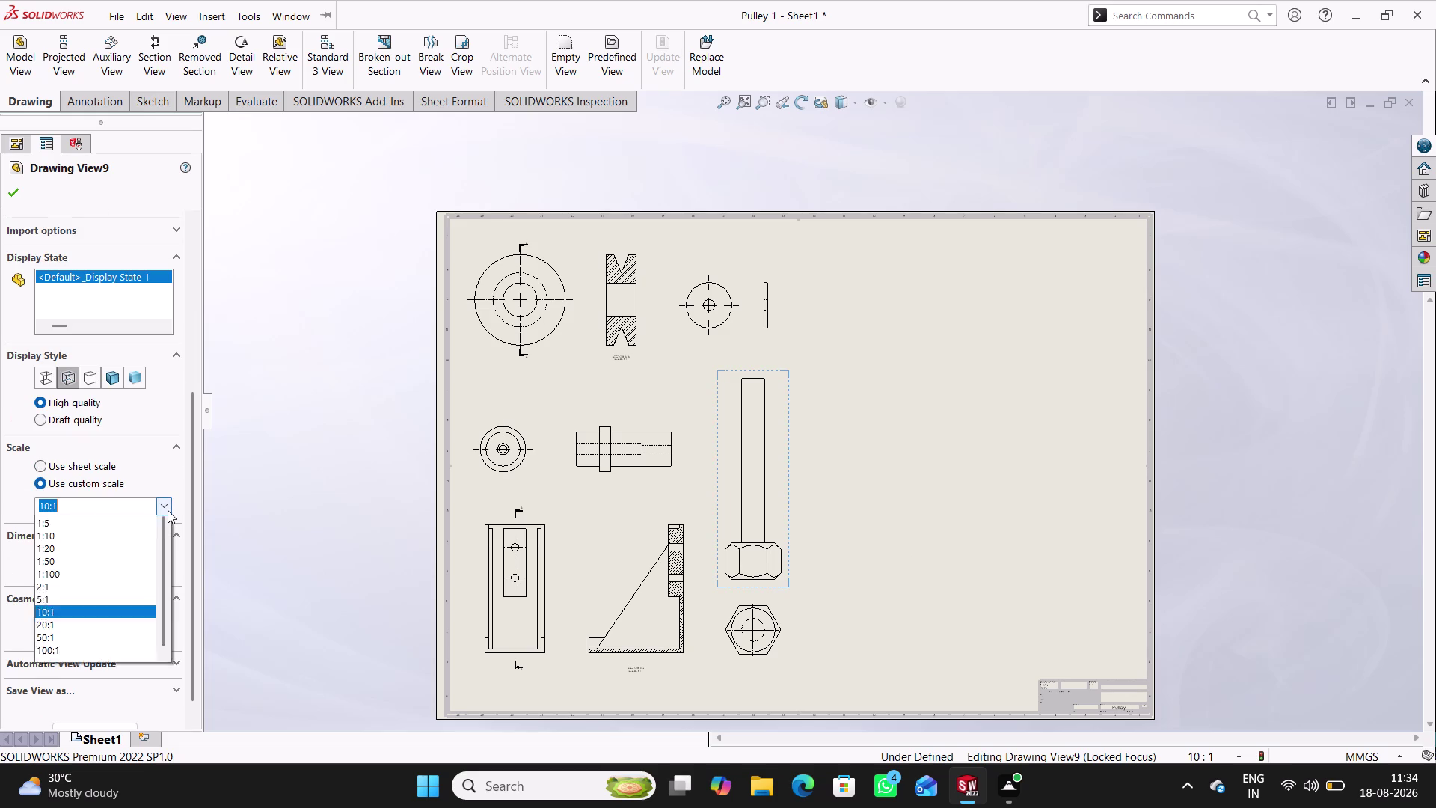
click(77, 622)
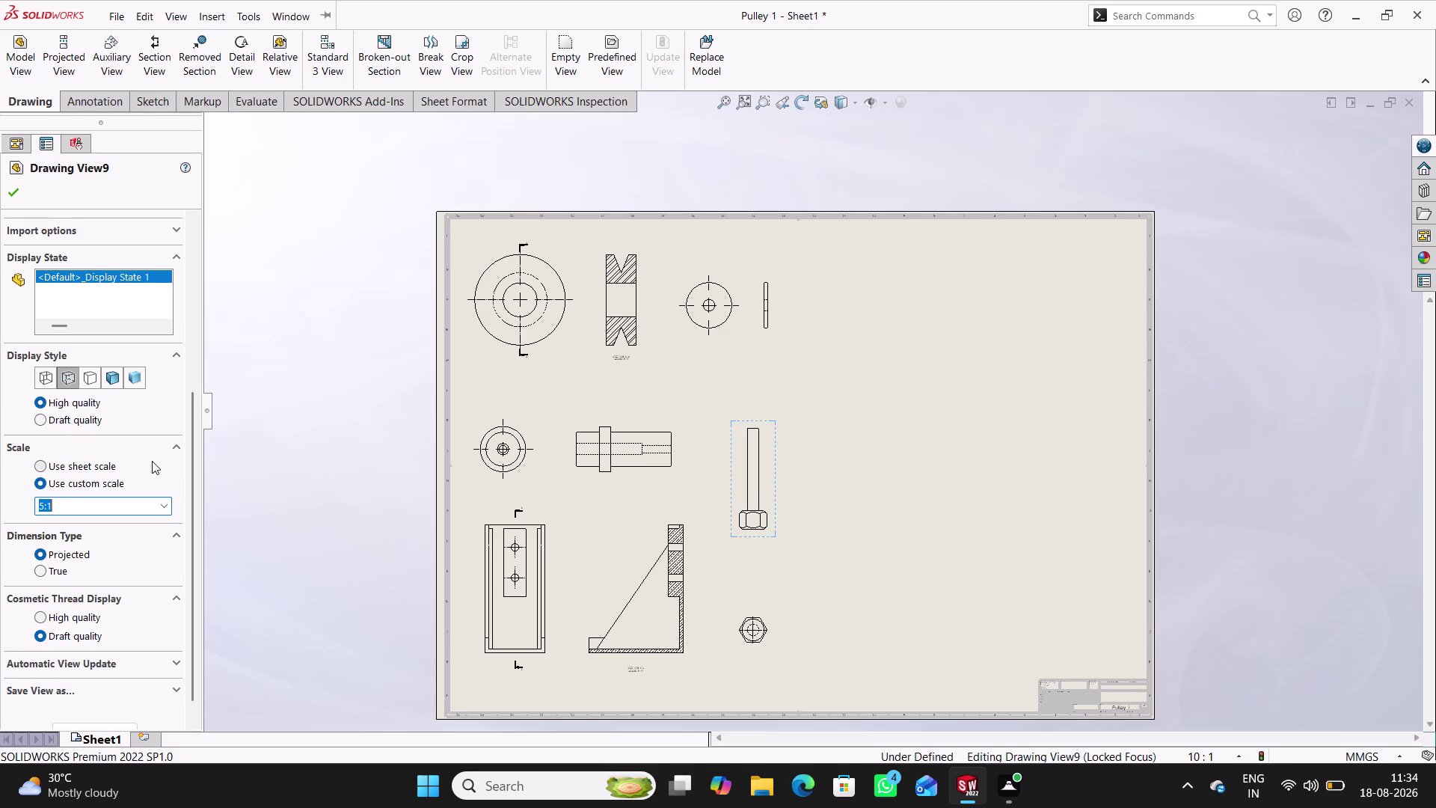
click(17, 195)
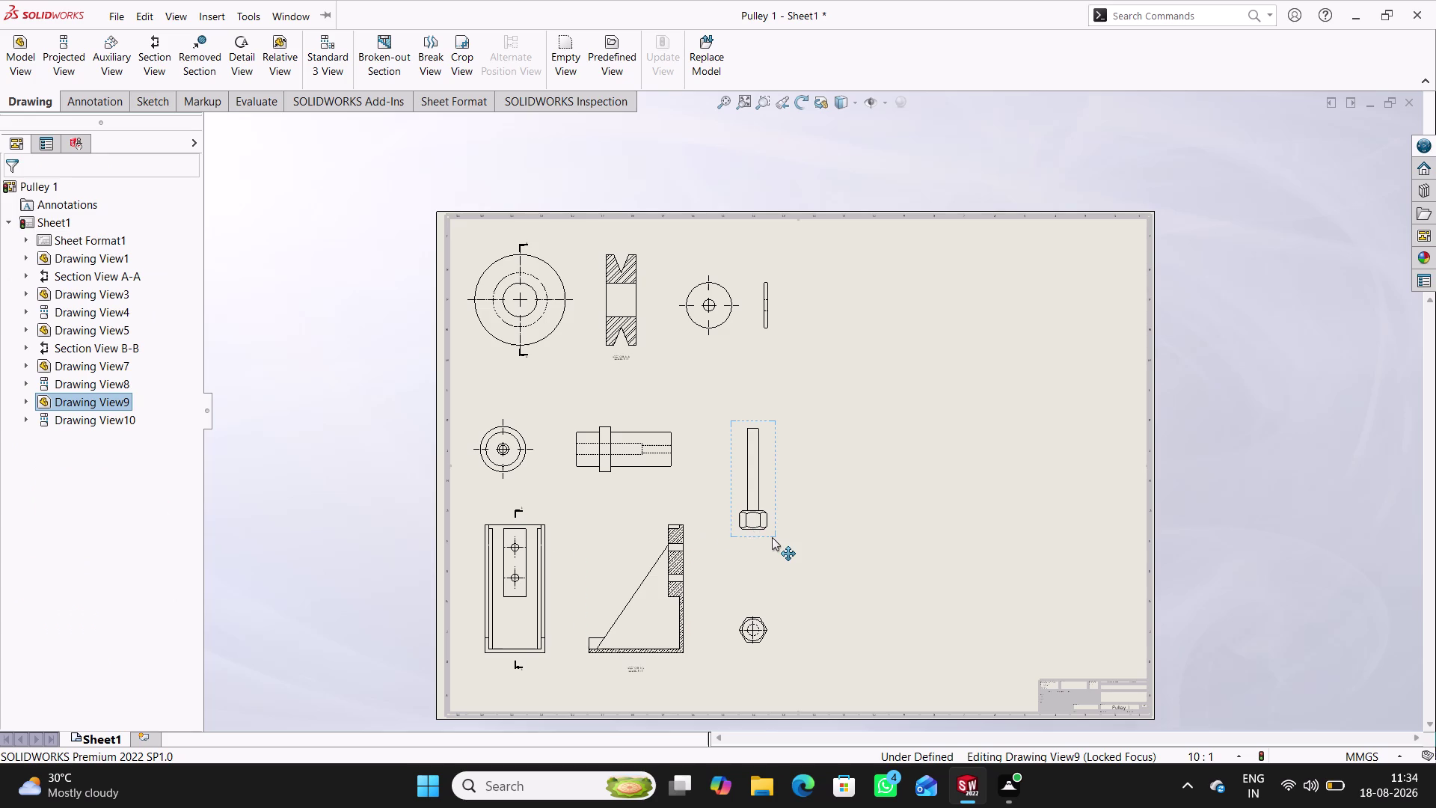
Drag both cap screw views up beneath the washer views.
drag(775, 538, 756, 482)
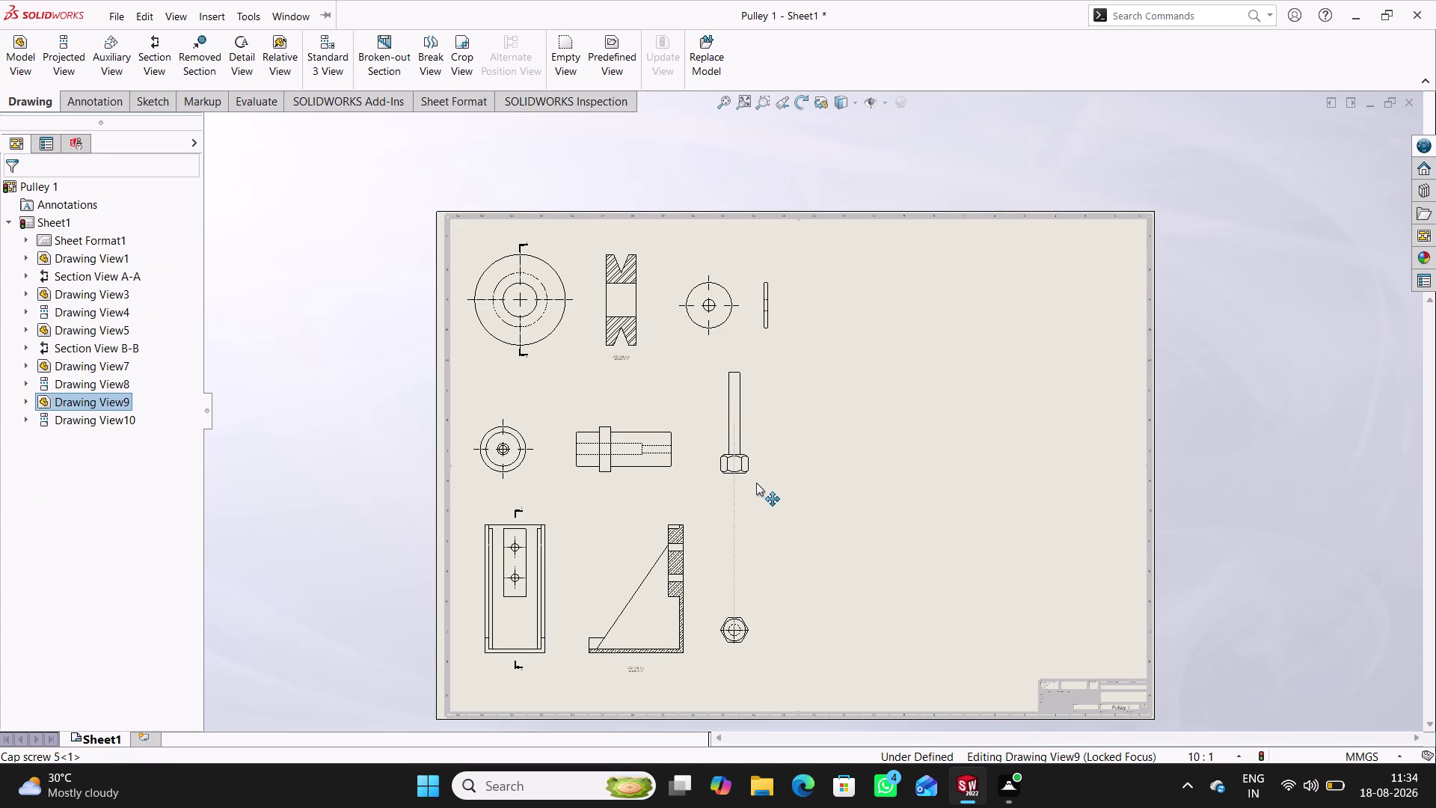
drag(756, 482, 756, 477)
drag(754, 652, 776, 529)
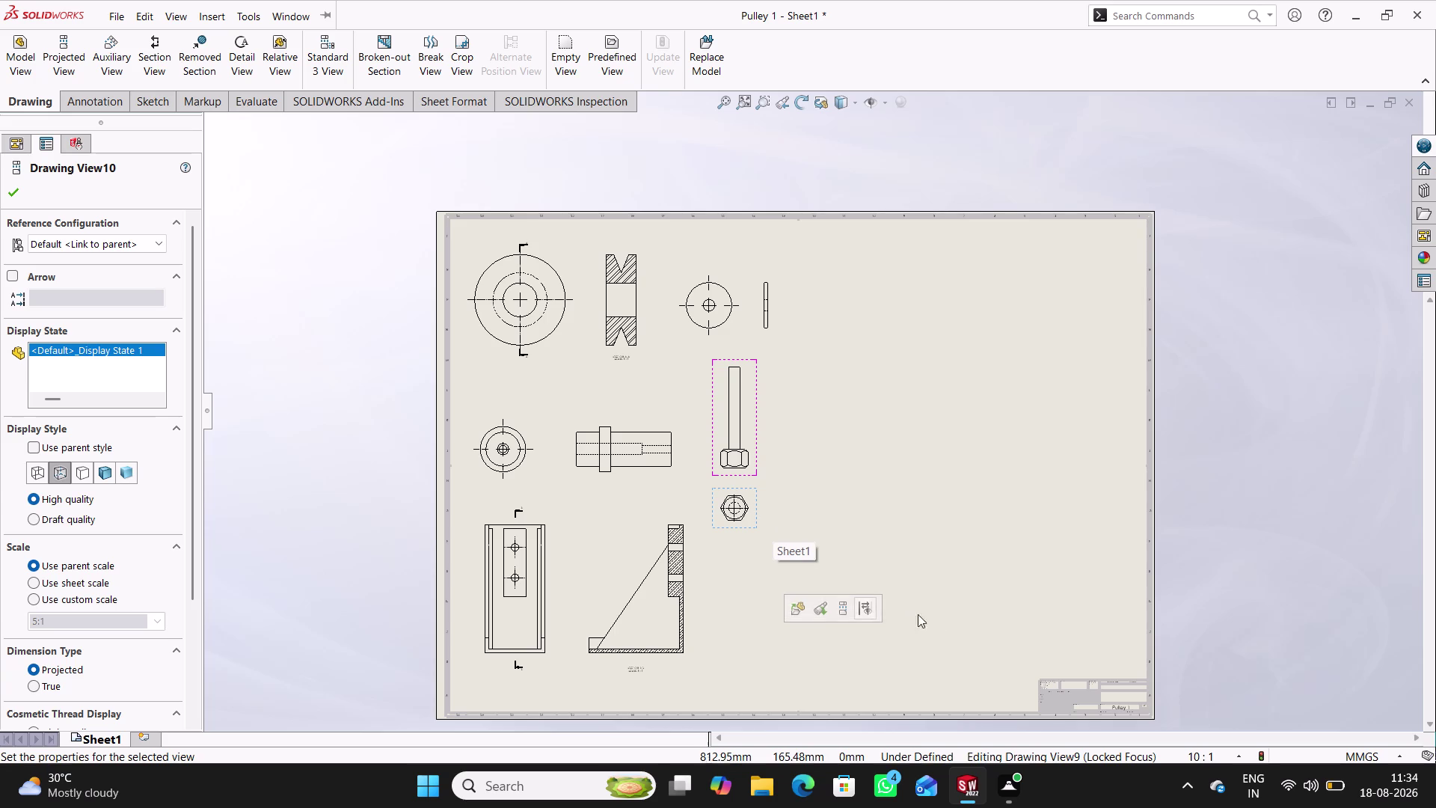
click(0, 195)
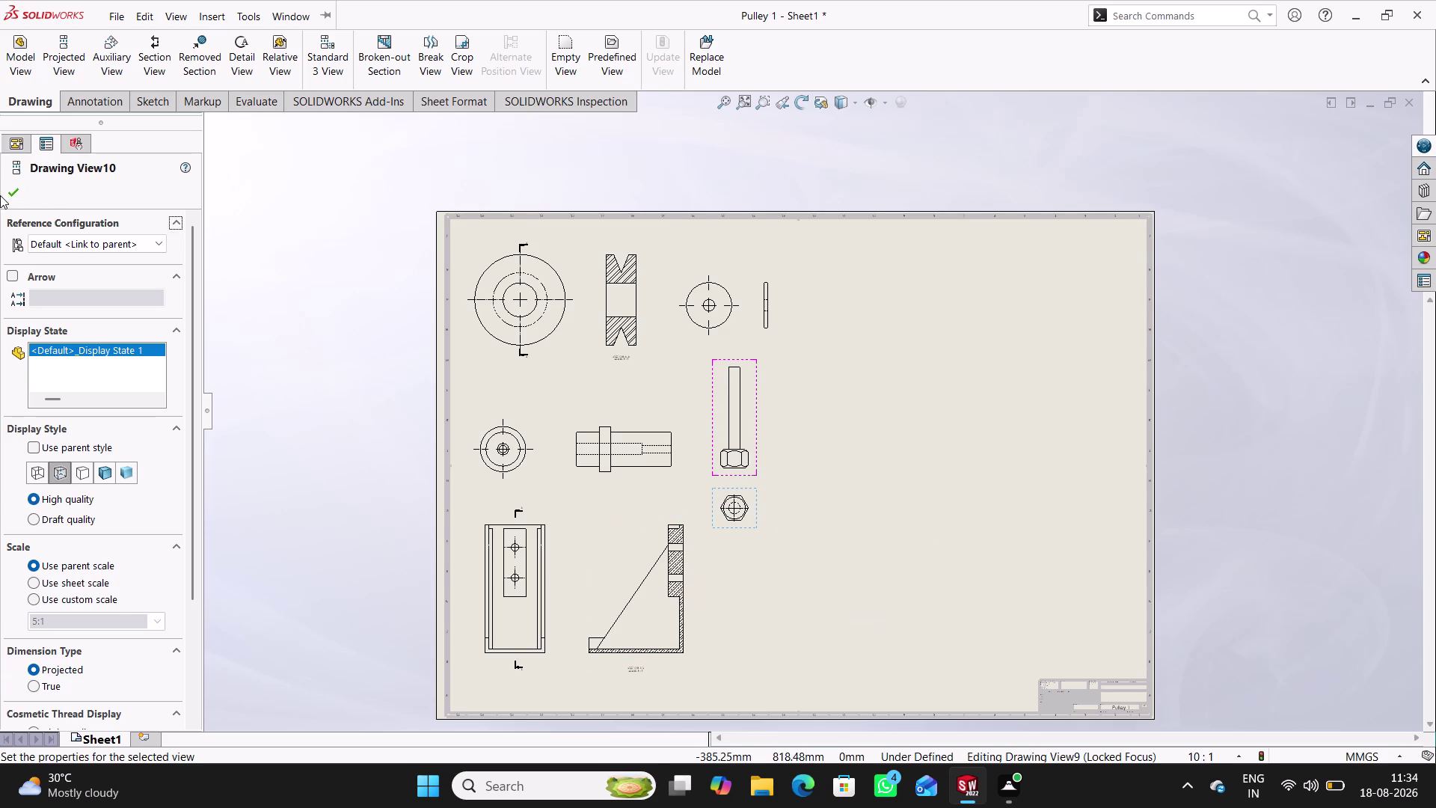
click(20, 188)
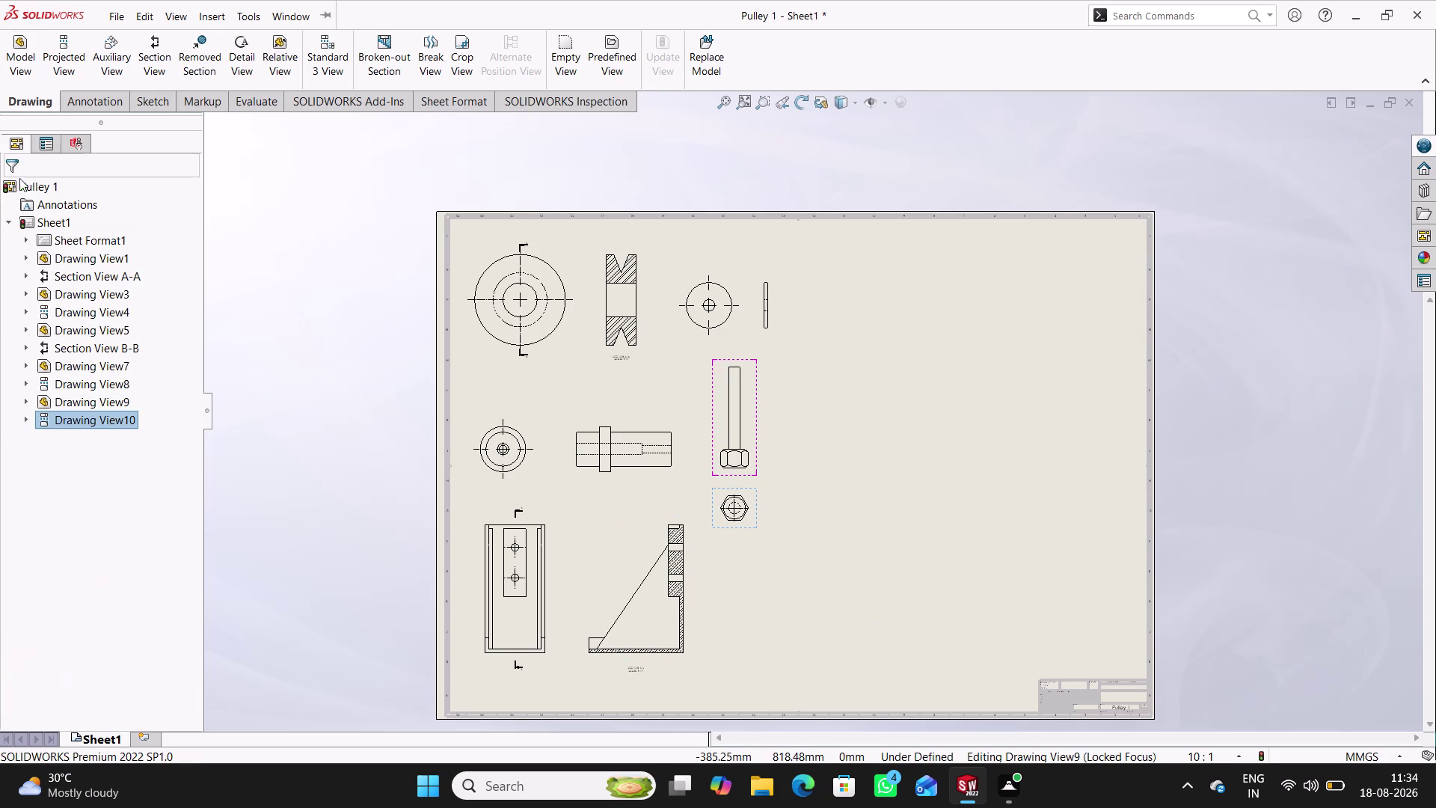
click(33, 70)
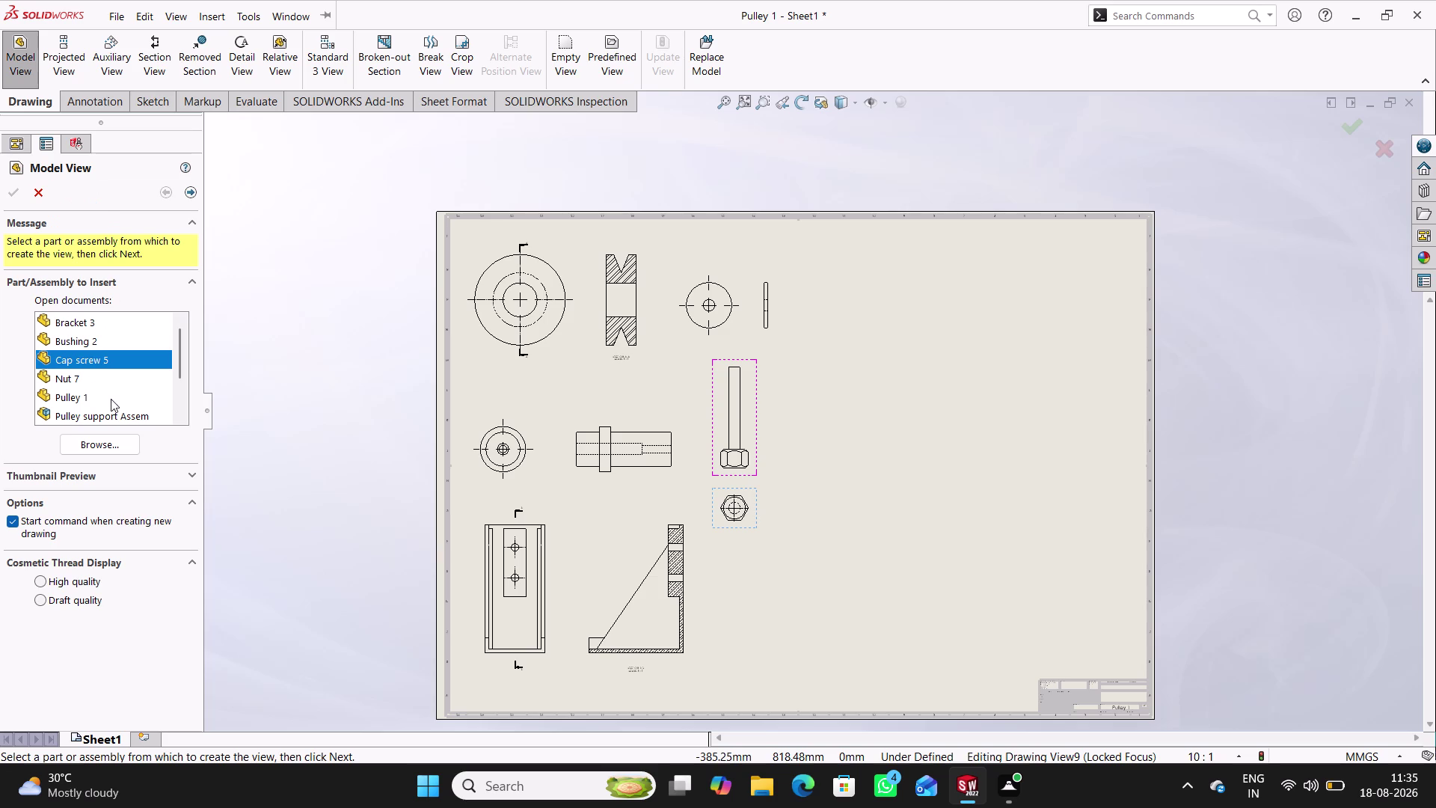
Place Turn screw 6's front view with a projected hexagonal end view below.
scroll(down, 3)
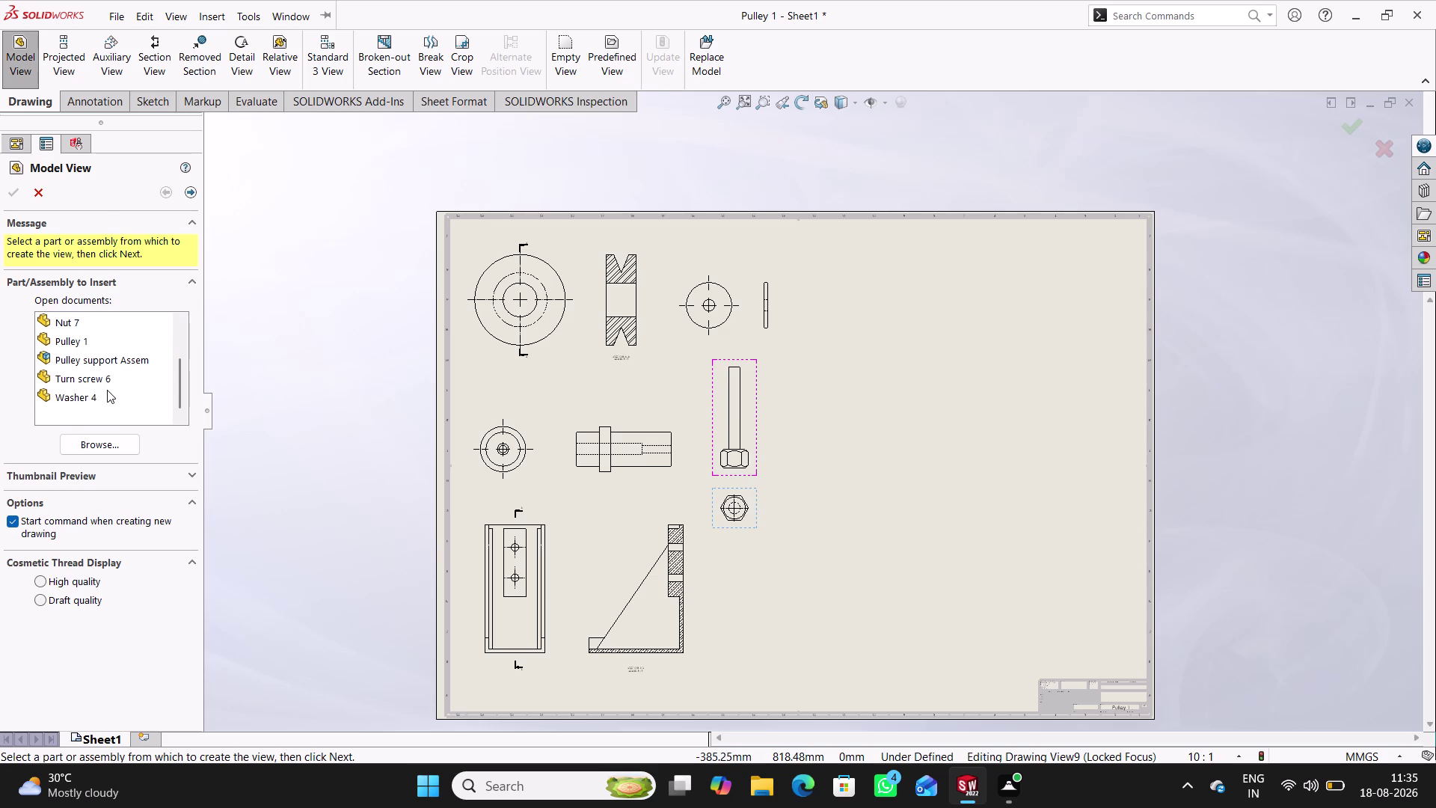
click(108, 380)
double_click(108, 379)
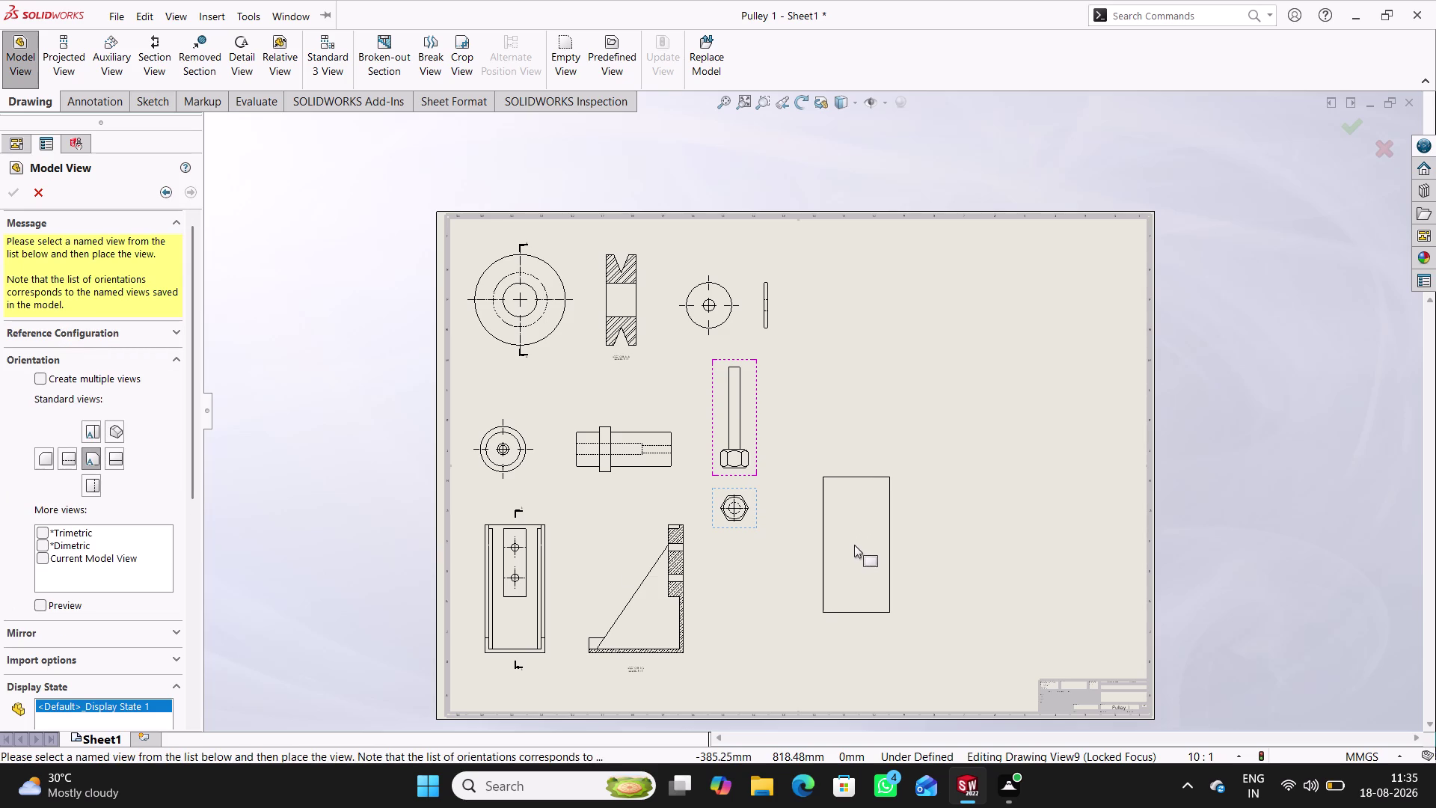
click(854, 545)
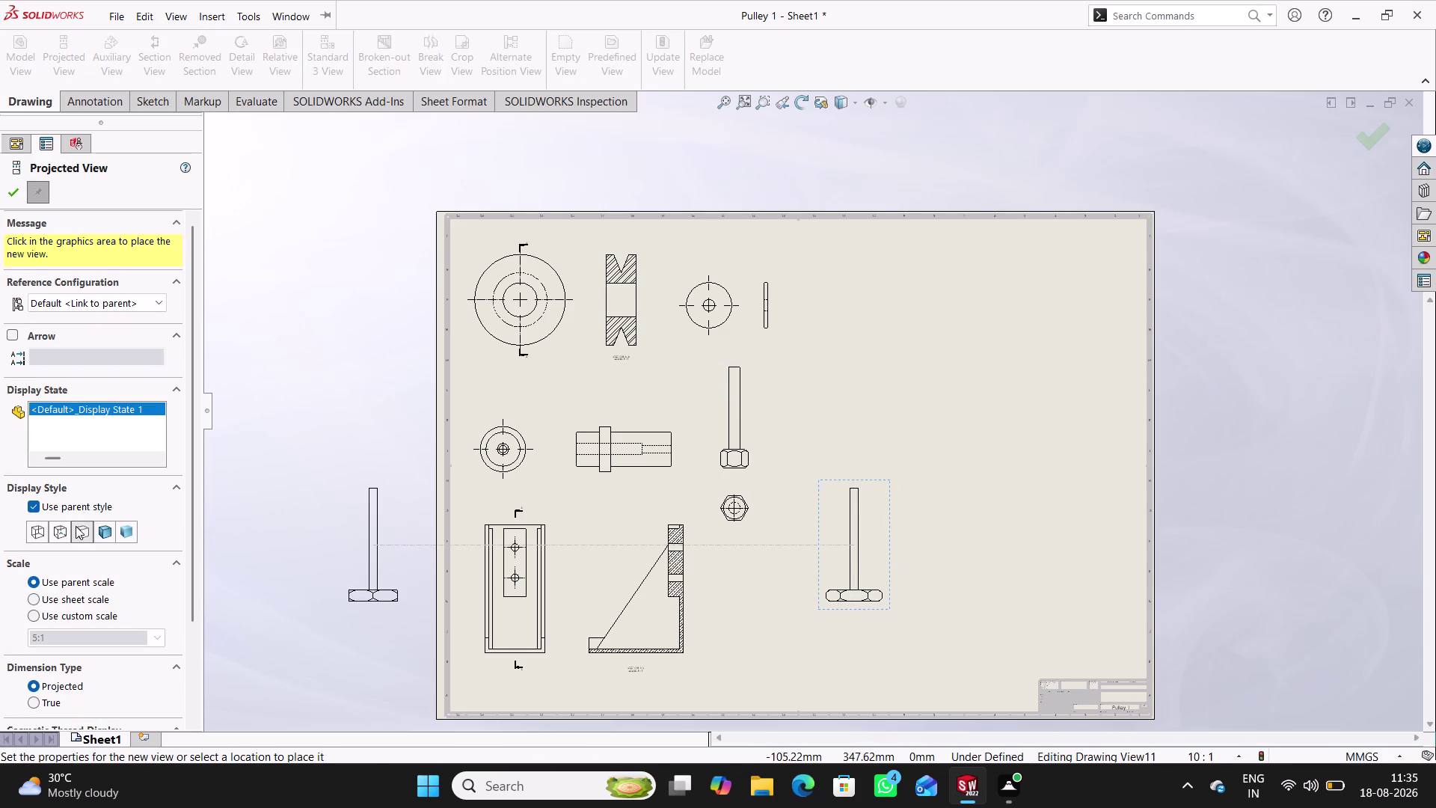
click(64, 532)
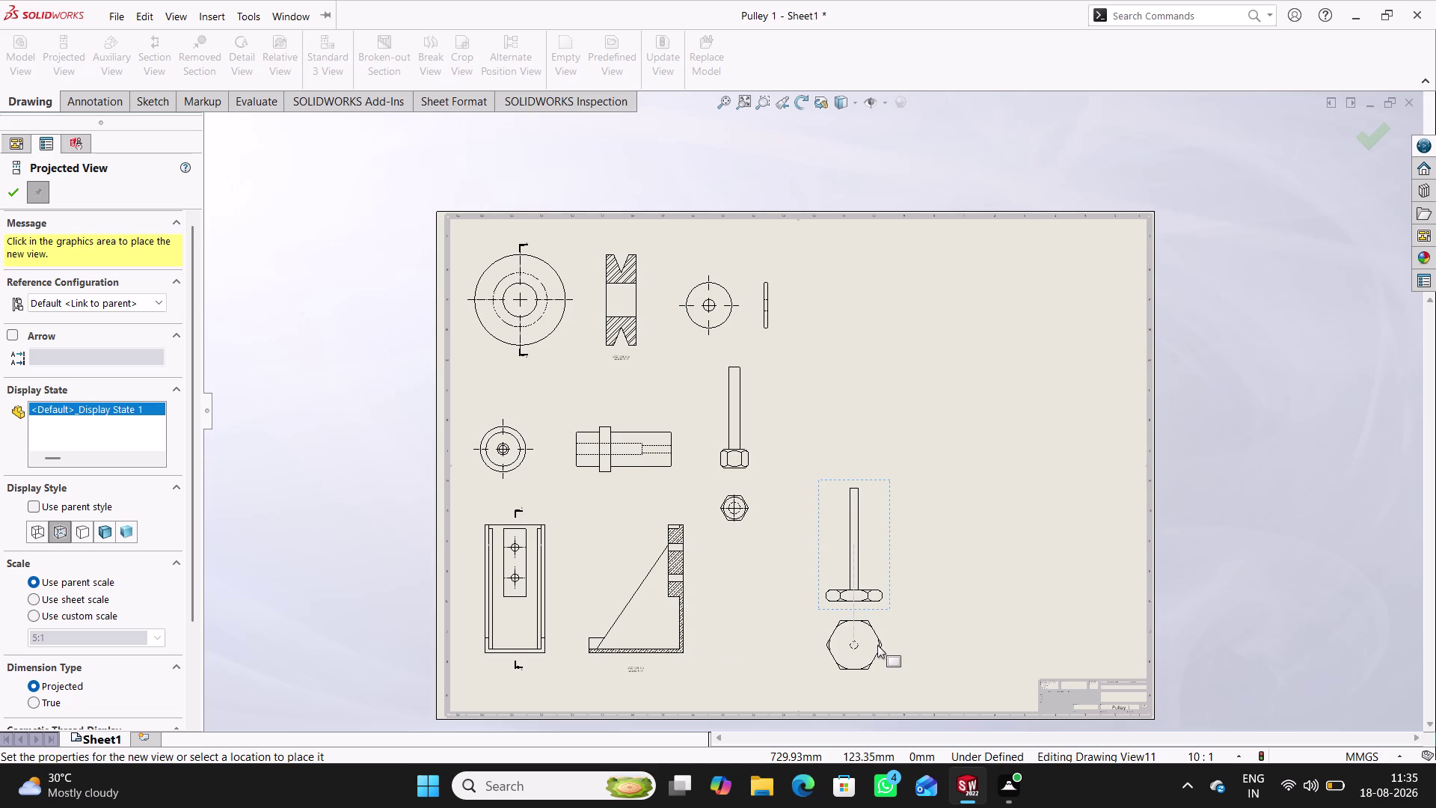
click(876, 637)
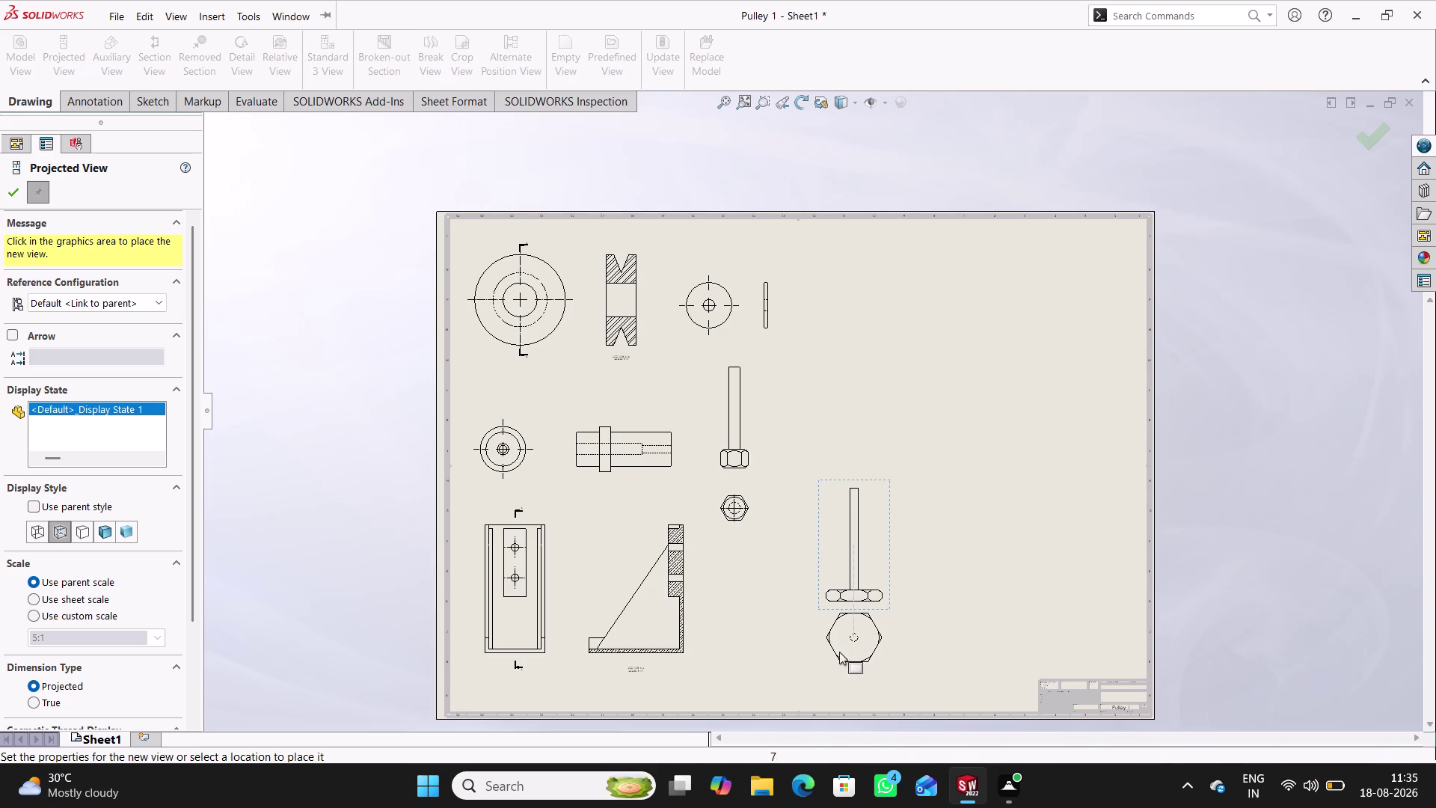
click(18, 195)
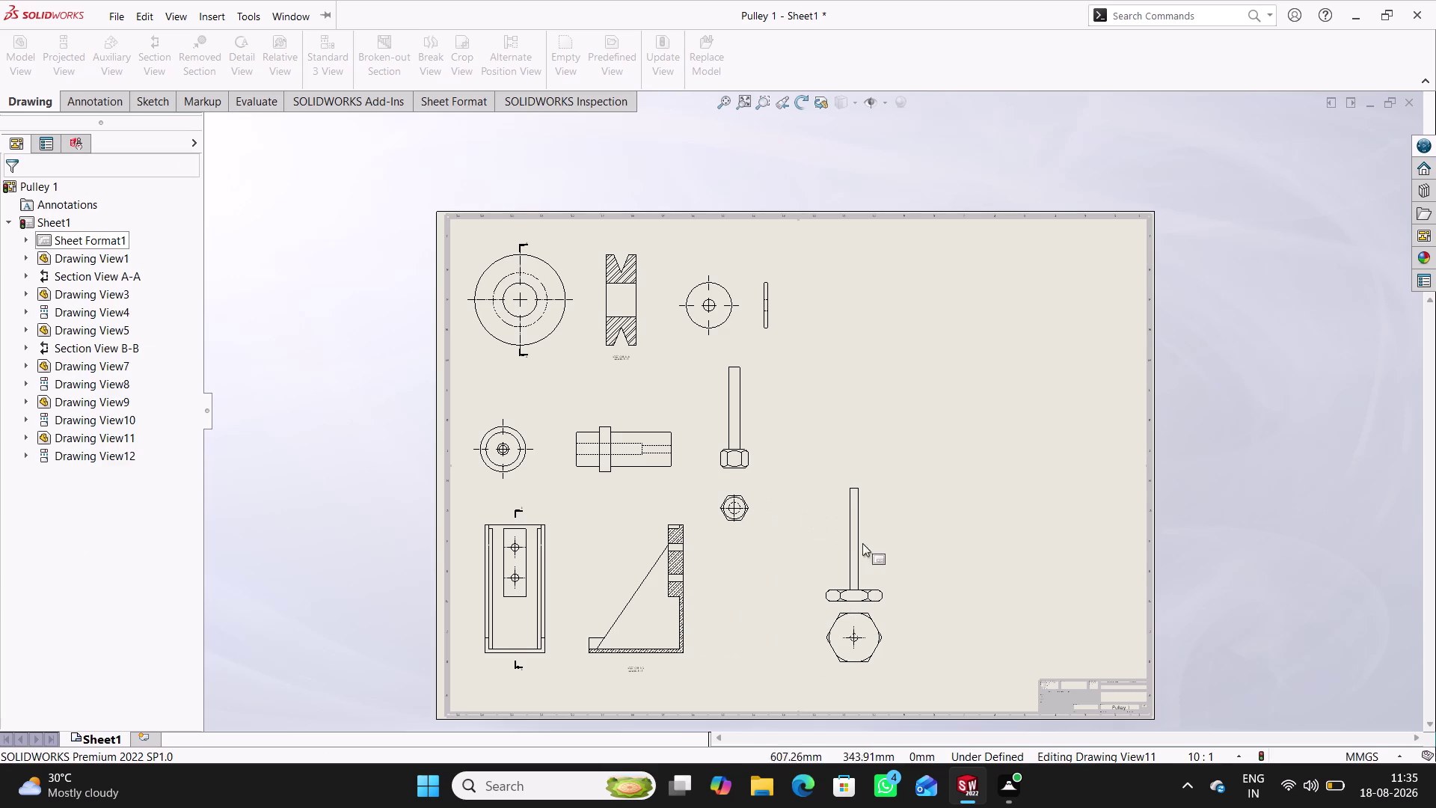
Set the turn screw views to a custom 5:1 scale.
double_click(893, 587)
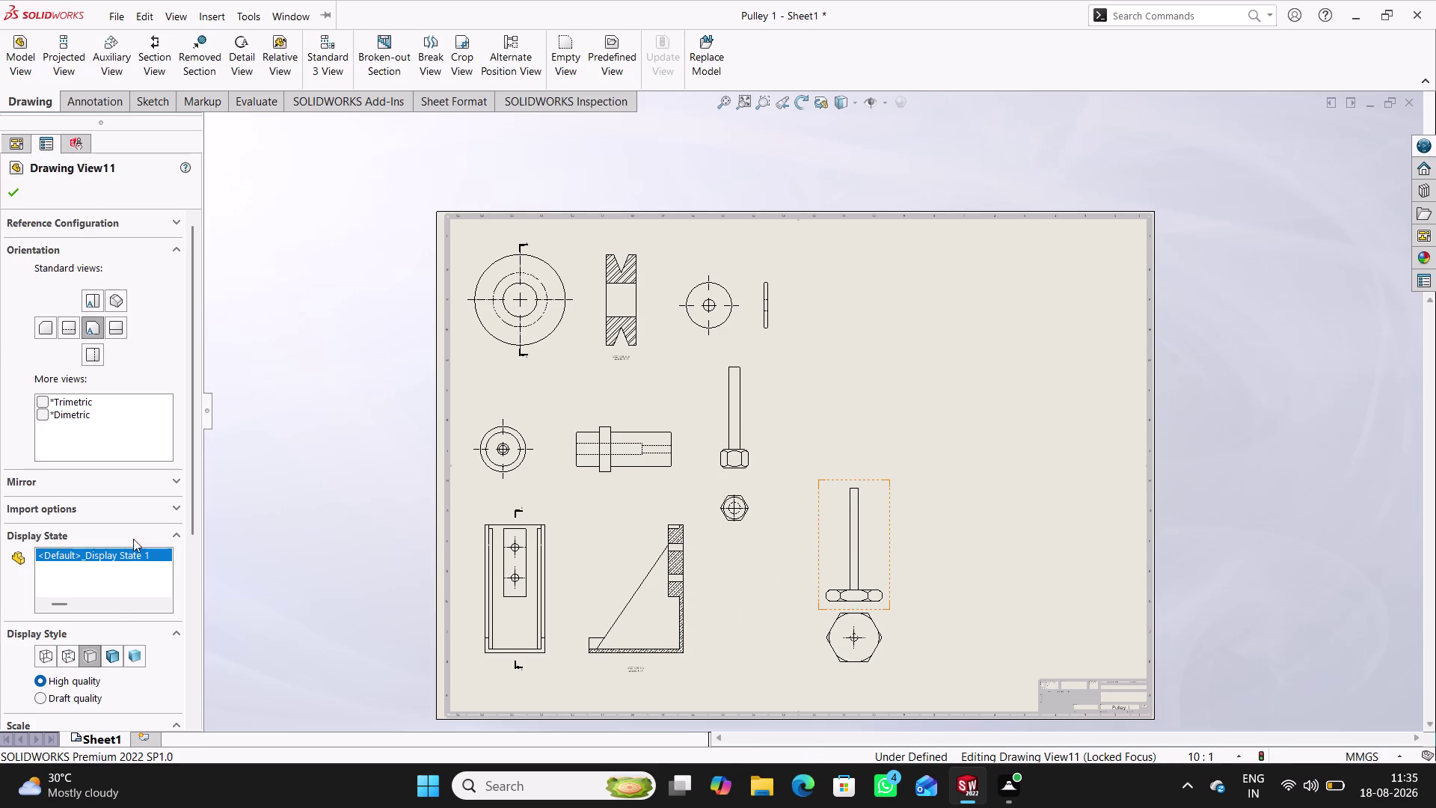
click(75, 657)
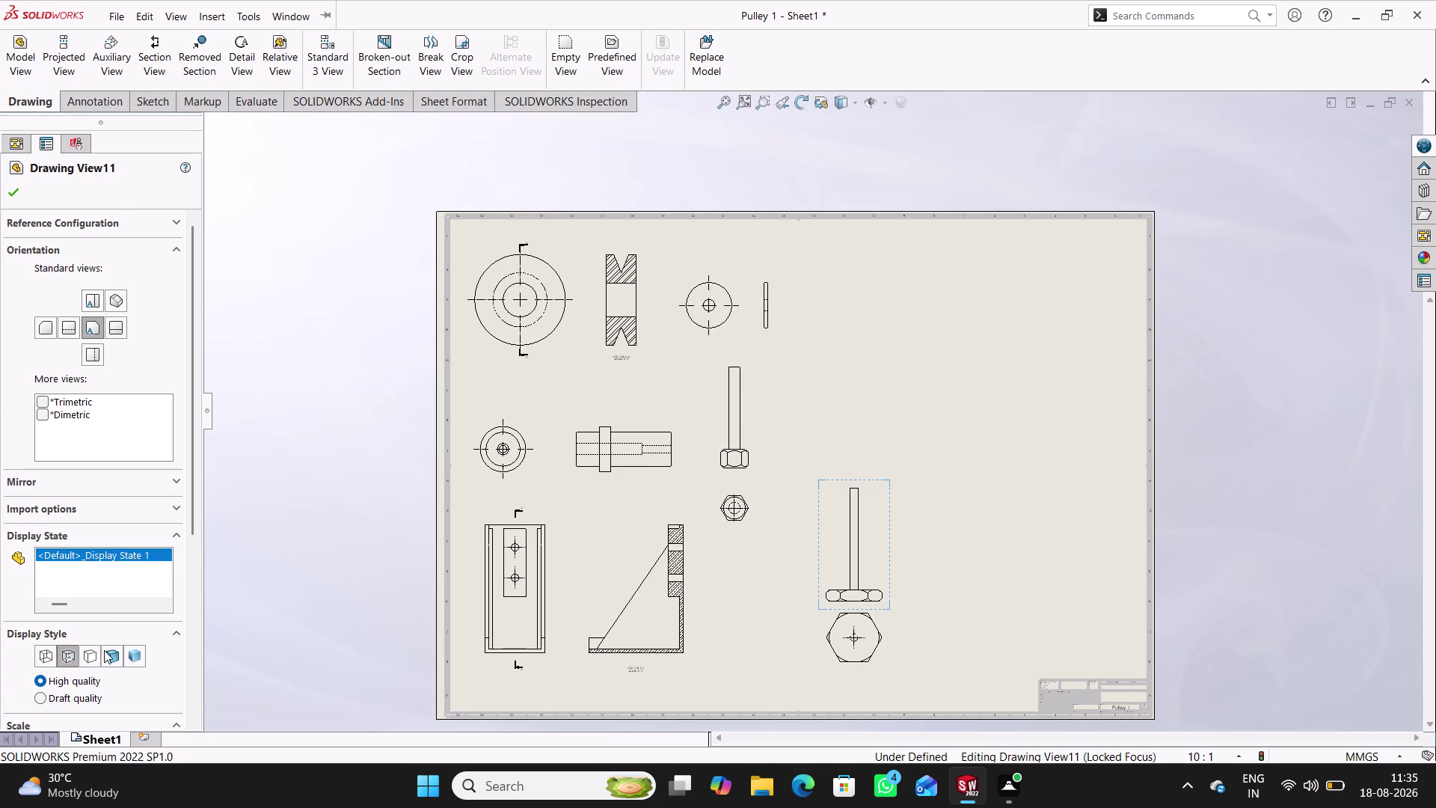
scroll(down, 3)
click(159, 651)
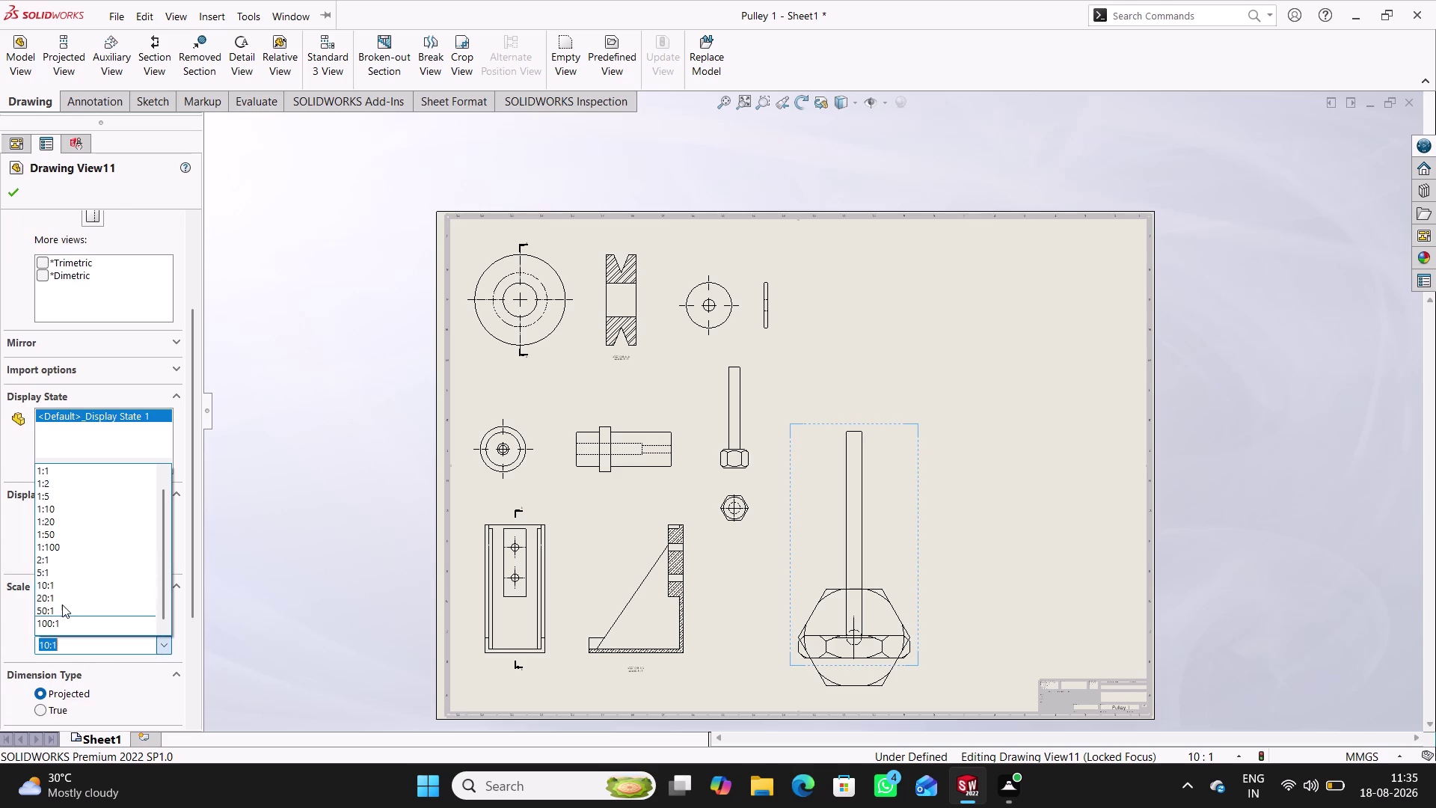
click(74, 570)
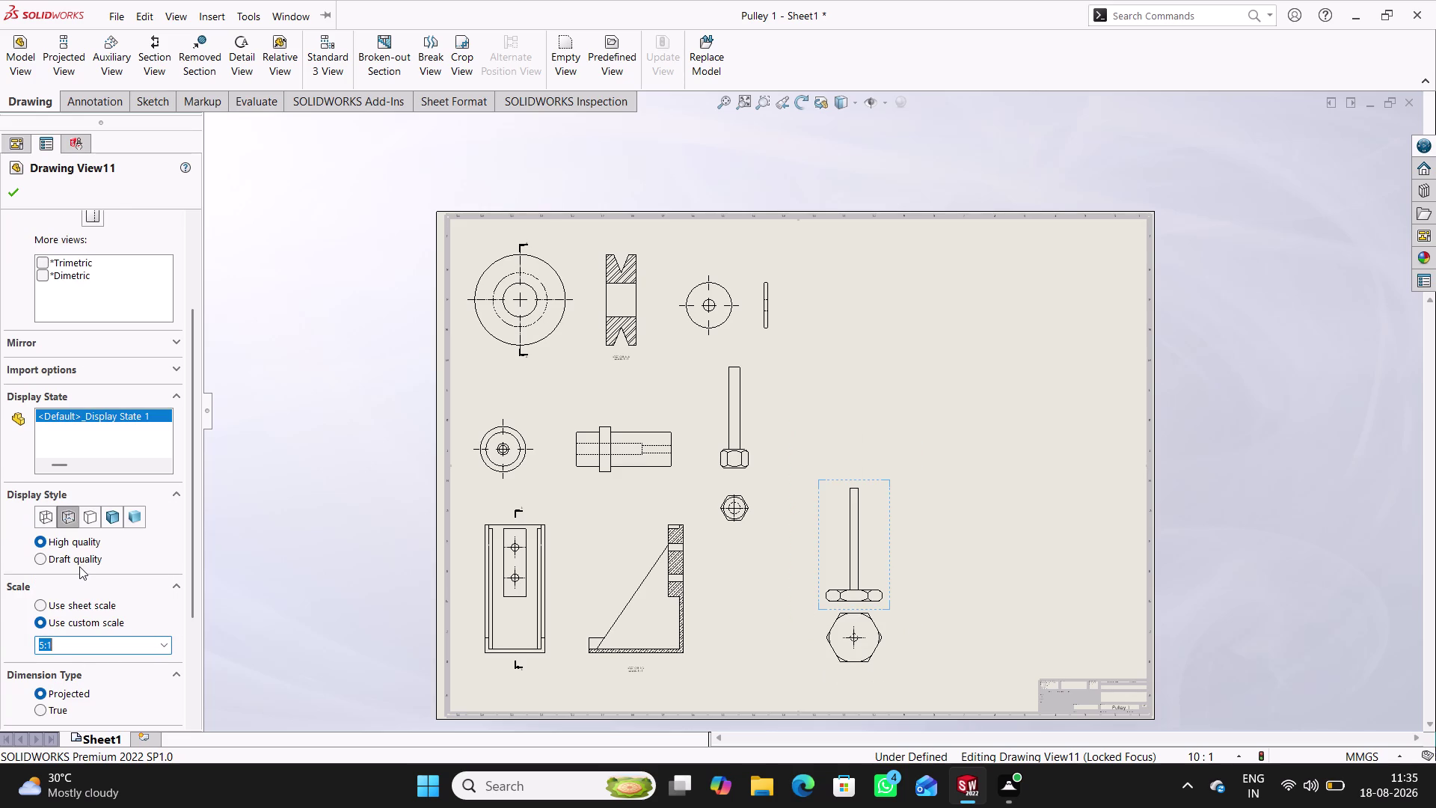
click(15, 185)
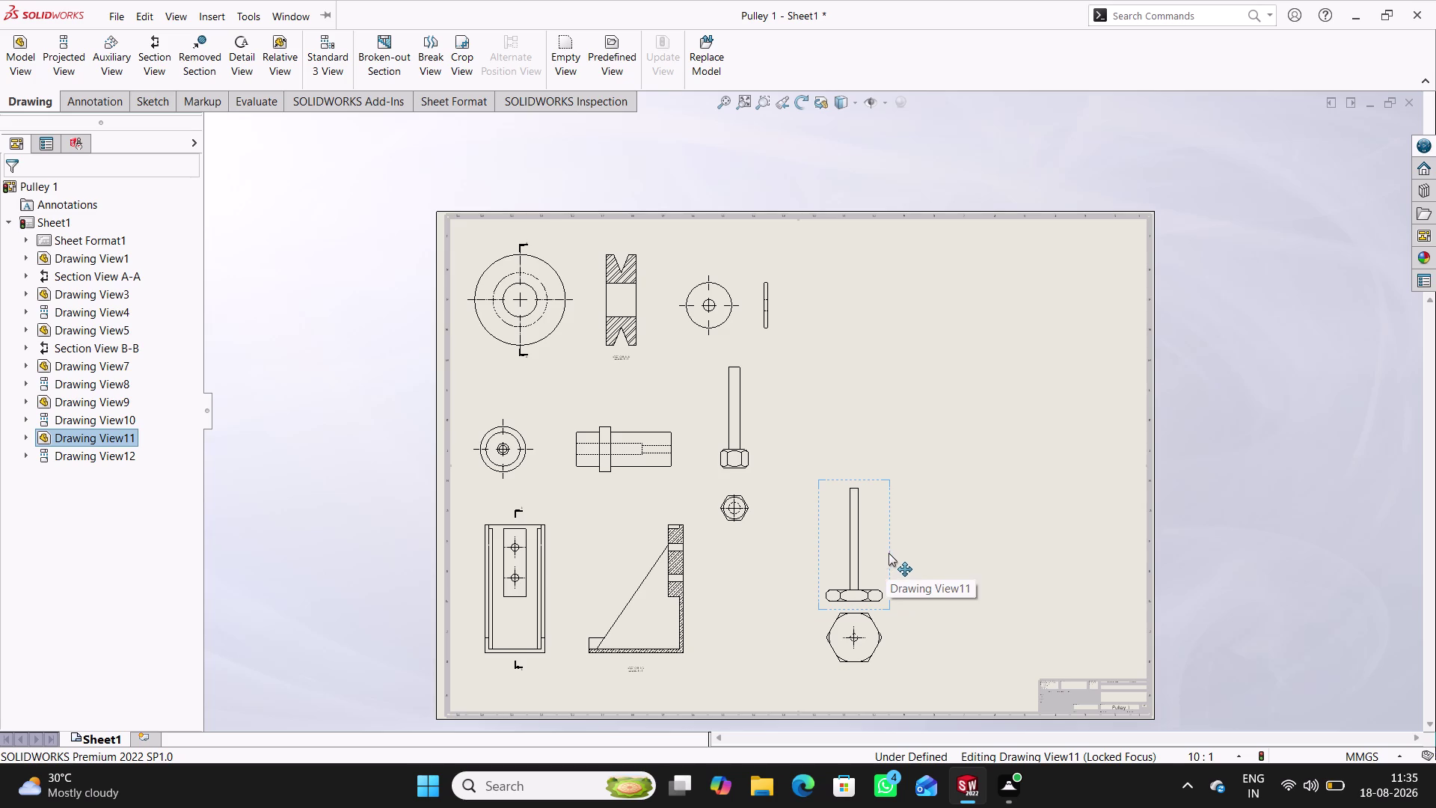
Drag the turn screw front and end views into place on the right.
drag(888, 552, 892, 535)
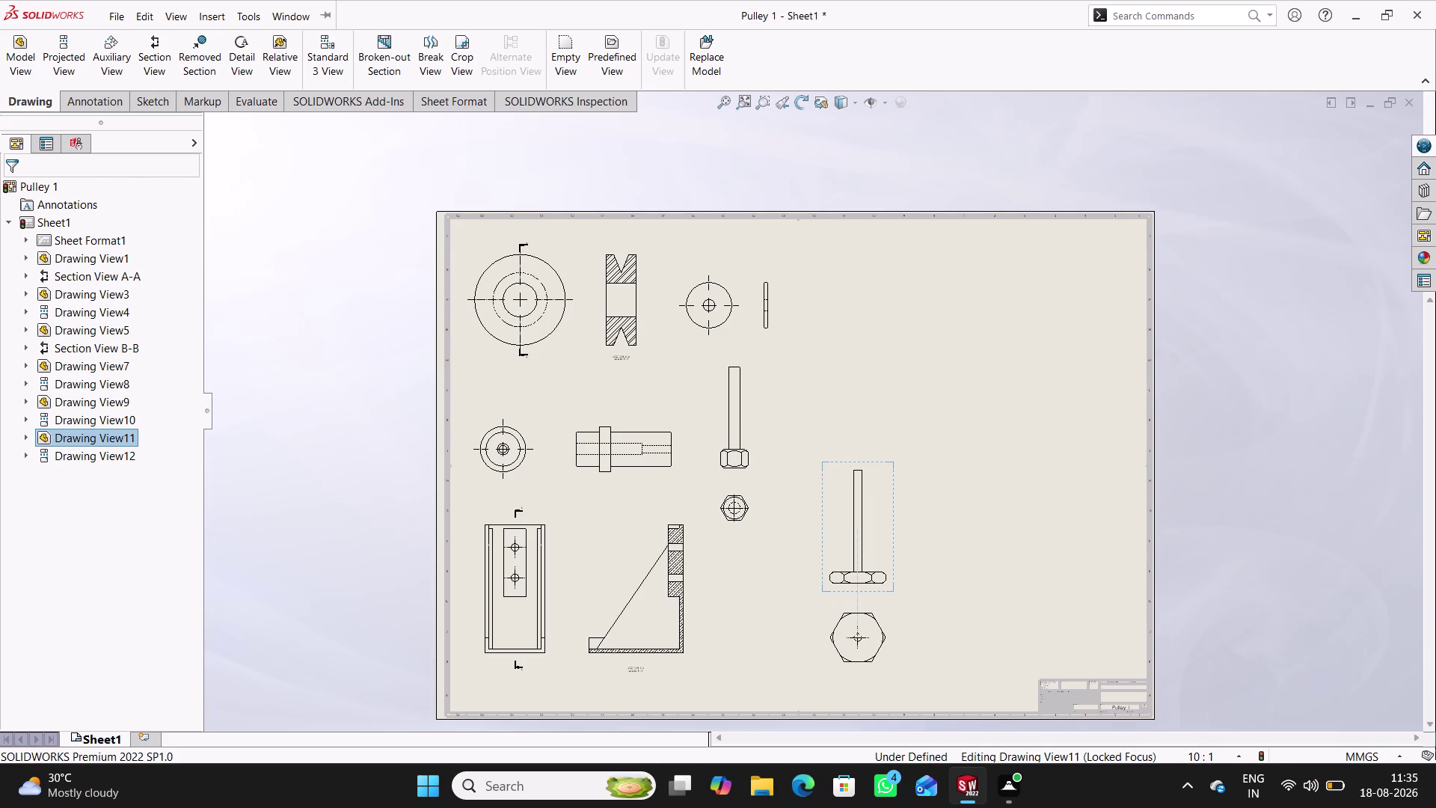
drag(874, 670, 874, 698)
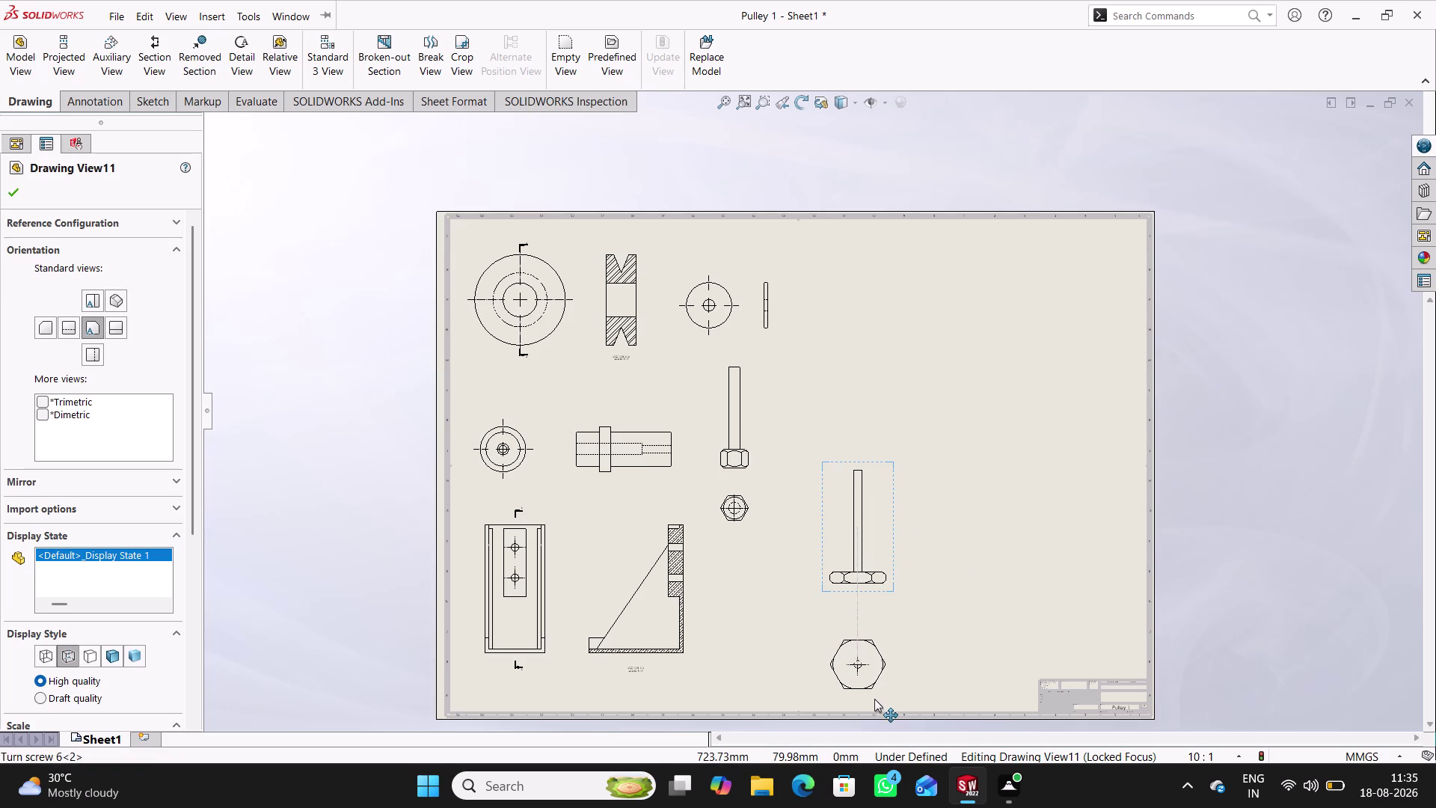
drag(875, 698, 875, 700)
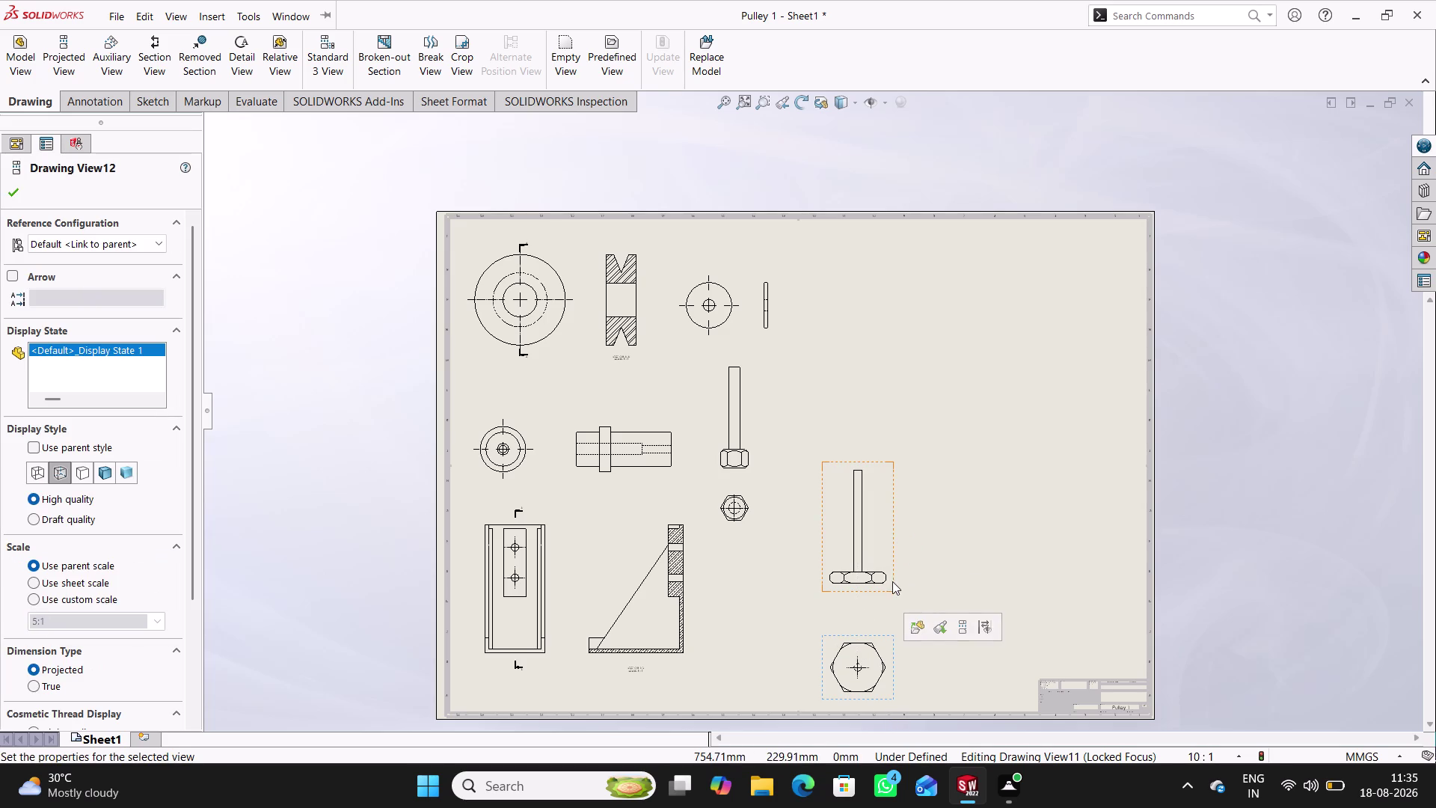
drag(892, 581, 921, 607)
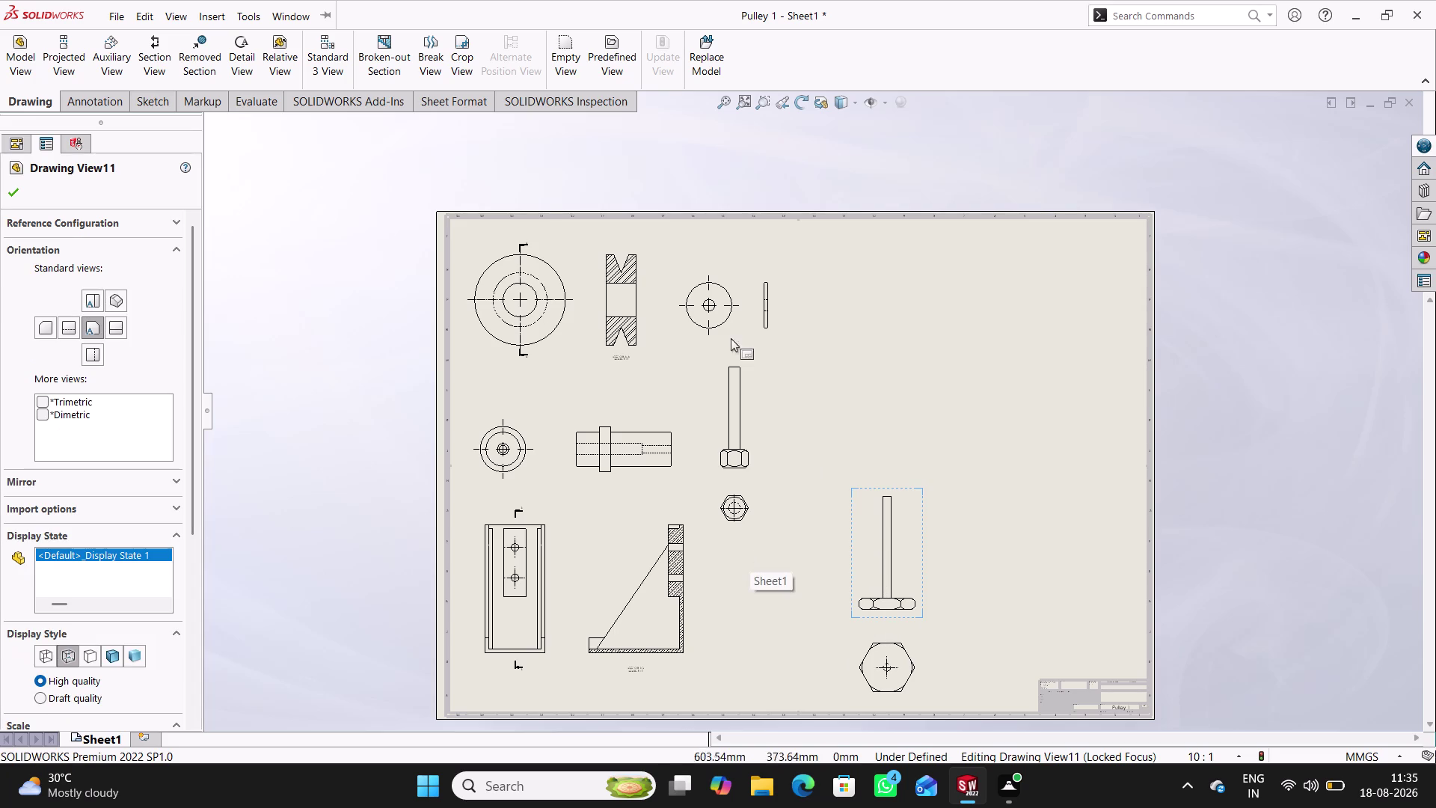
click(22, 75)
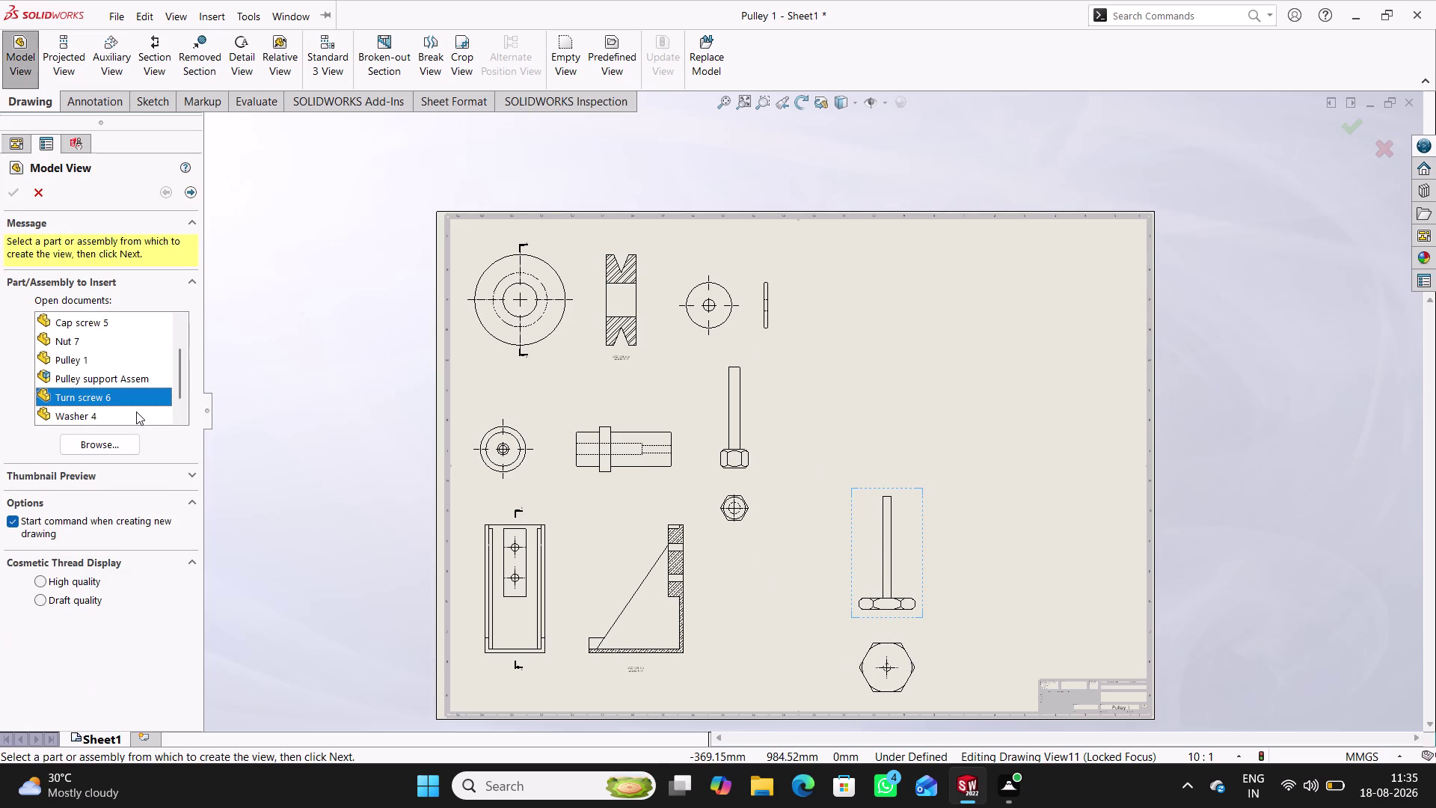
Select the hexagonal nut part and adjust the Model View options.
click(96, 337)
double_click(97, 341)
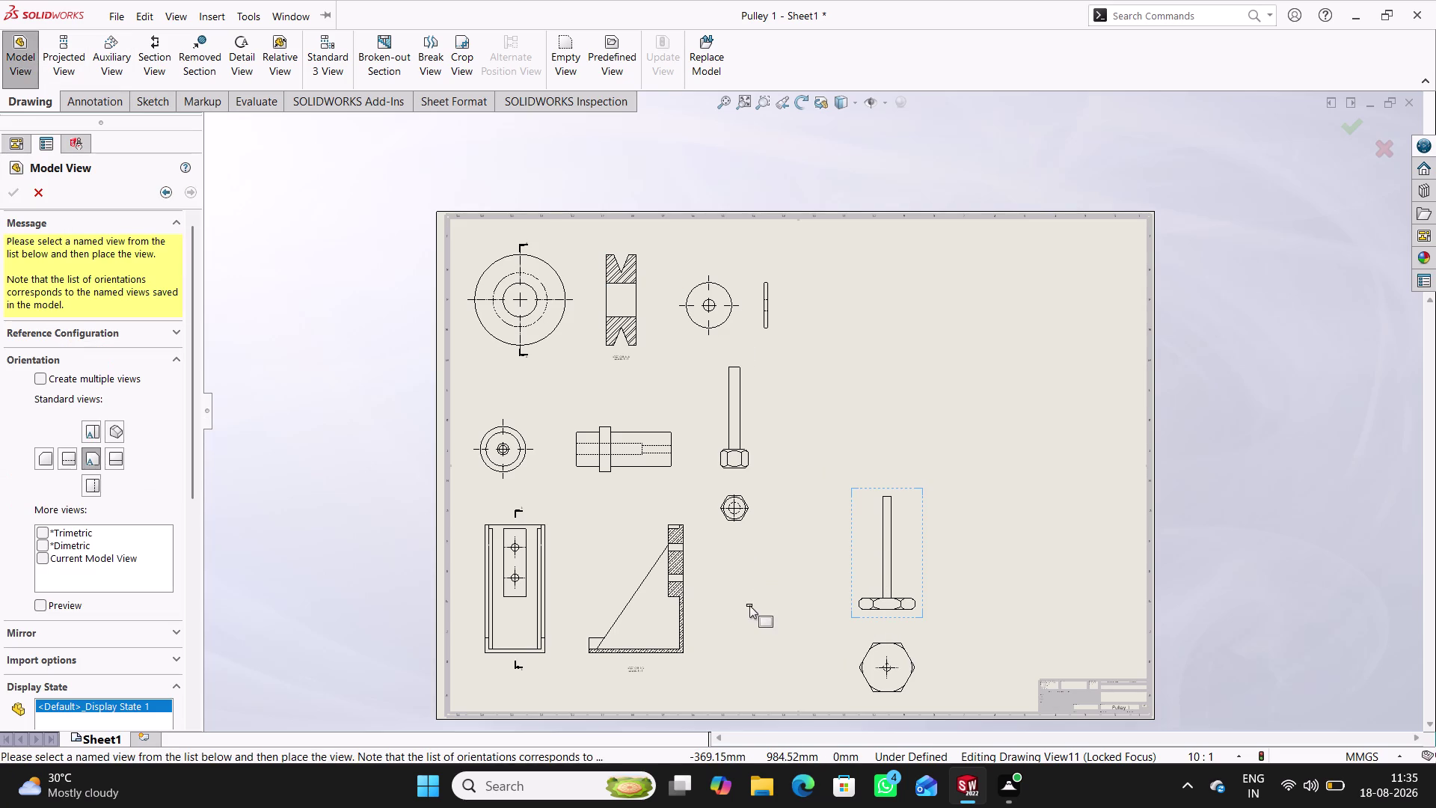
scroll(down, 3)
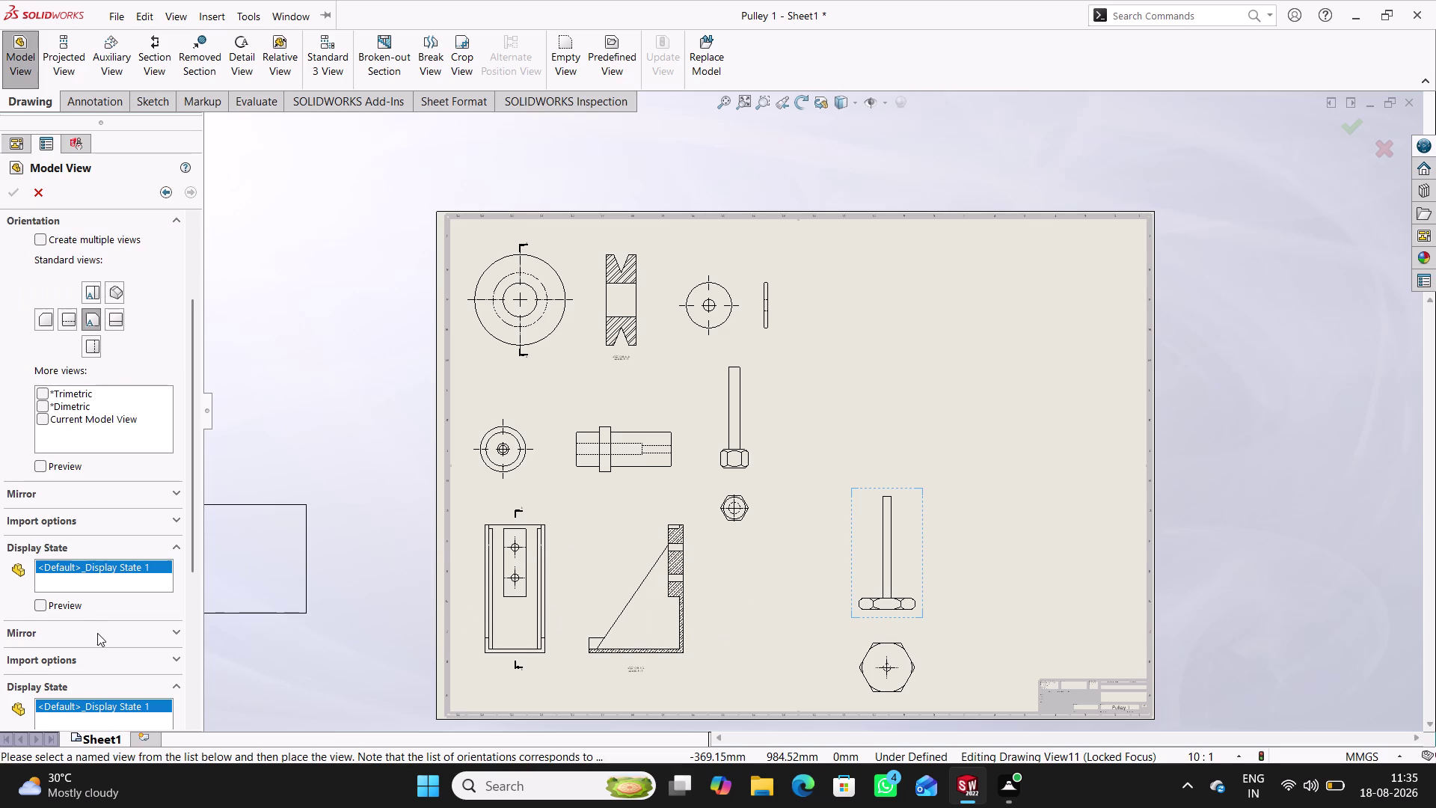
click(65, 720)
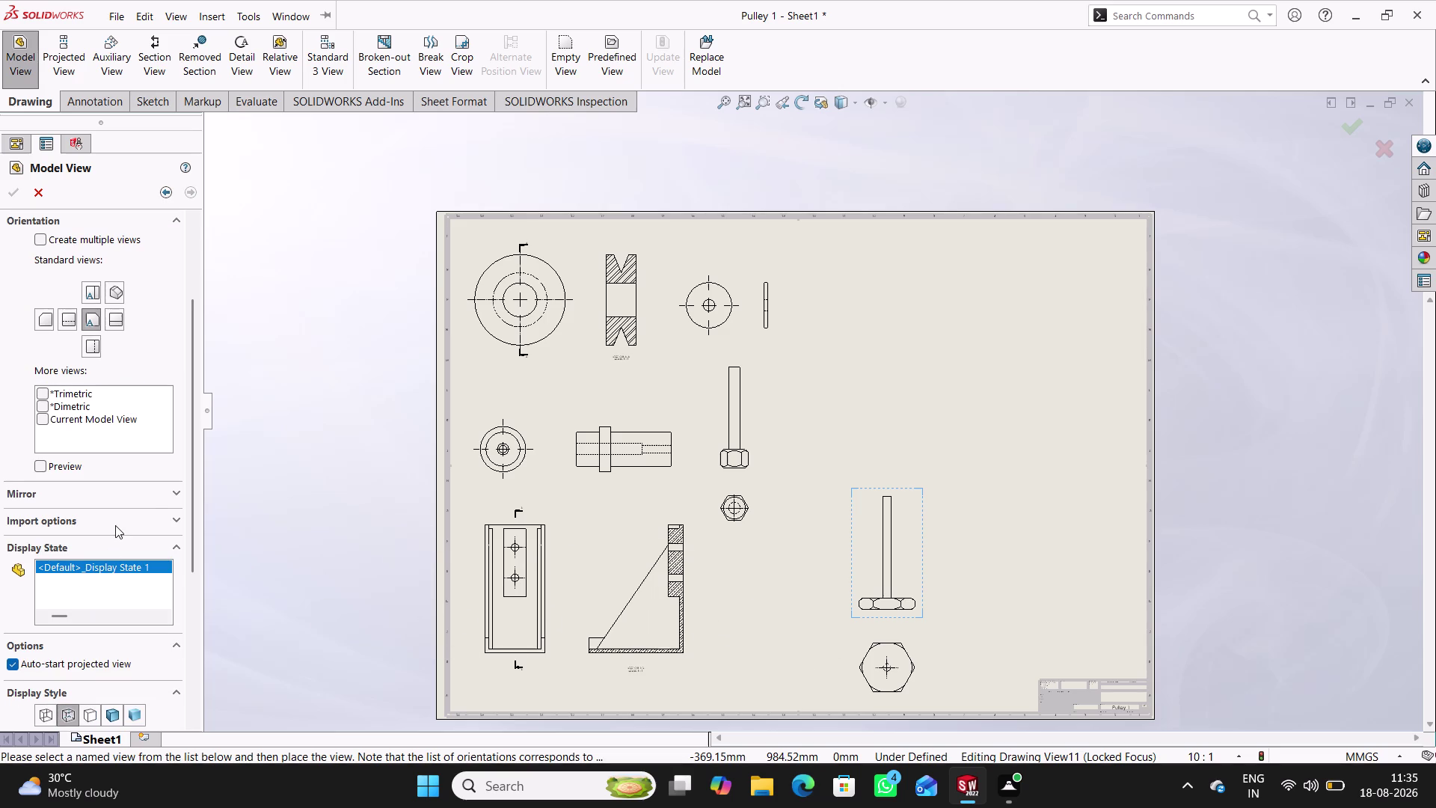
click(174, 517)
click(174, 517)
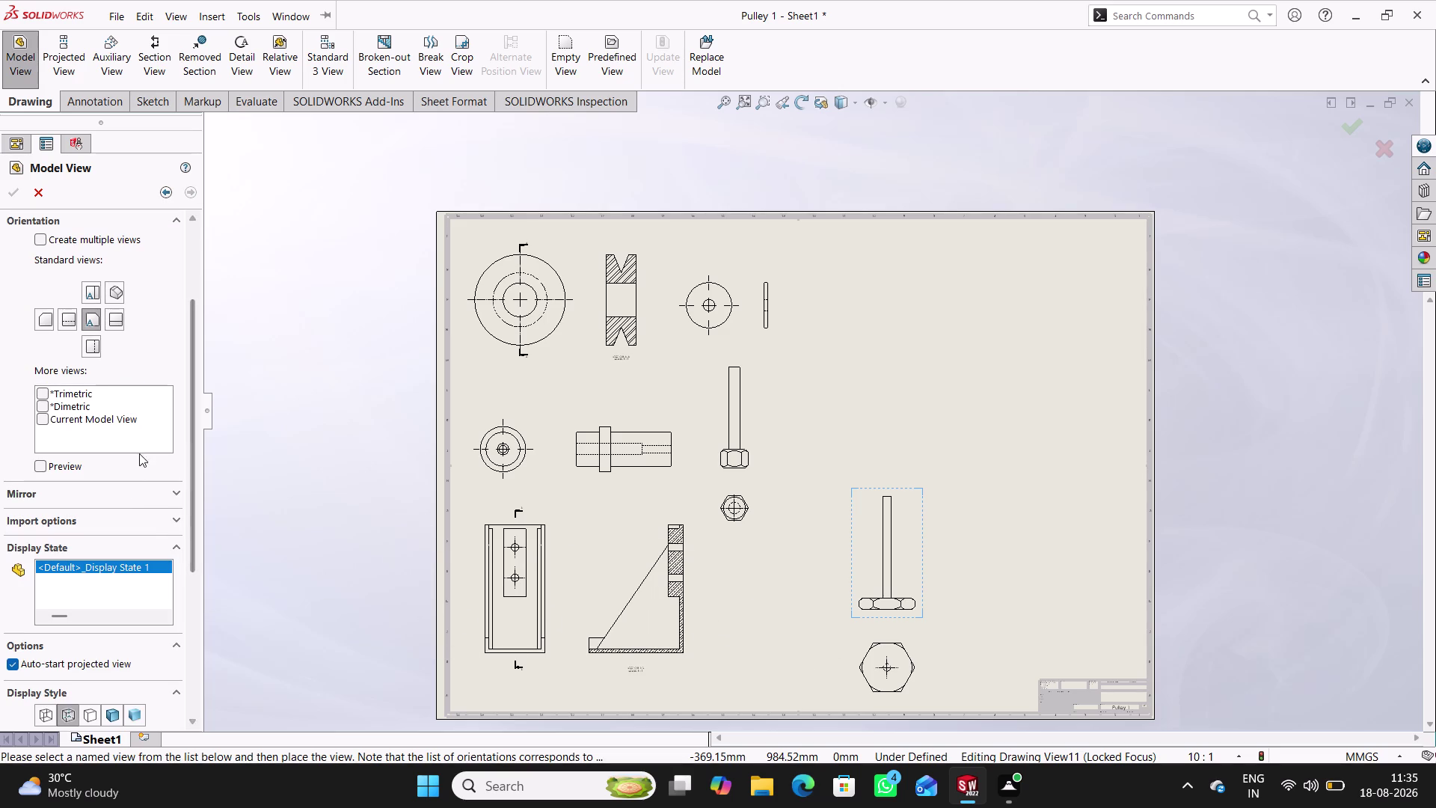
scroll(up, 3)
scroll(down, 3)
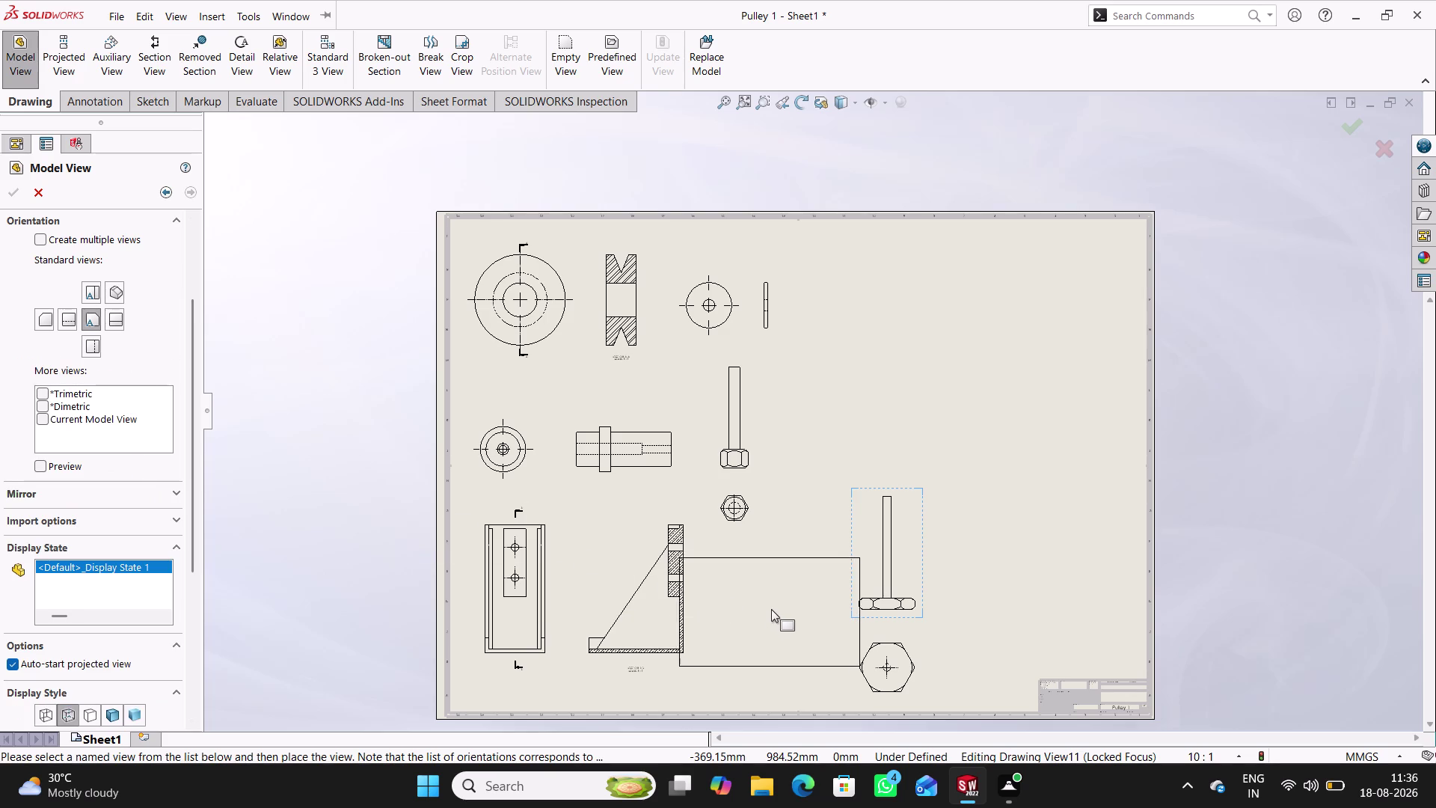
Place the nut's front view and a projected top view above it.
click(767, 631)
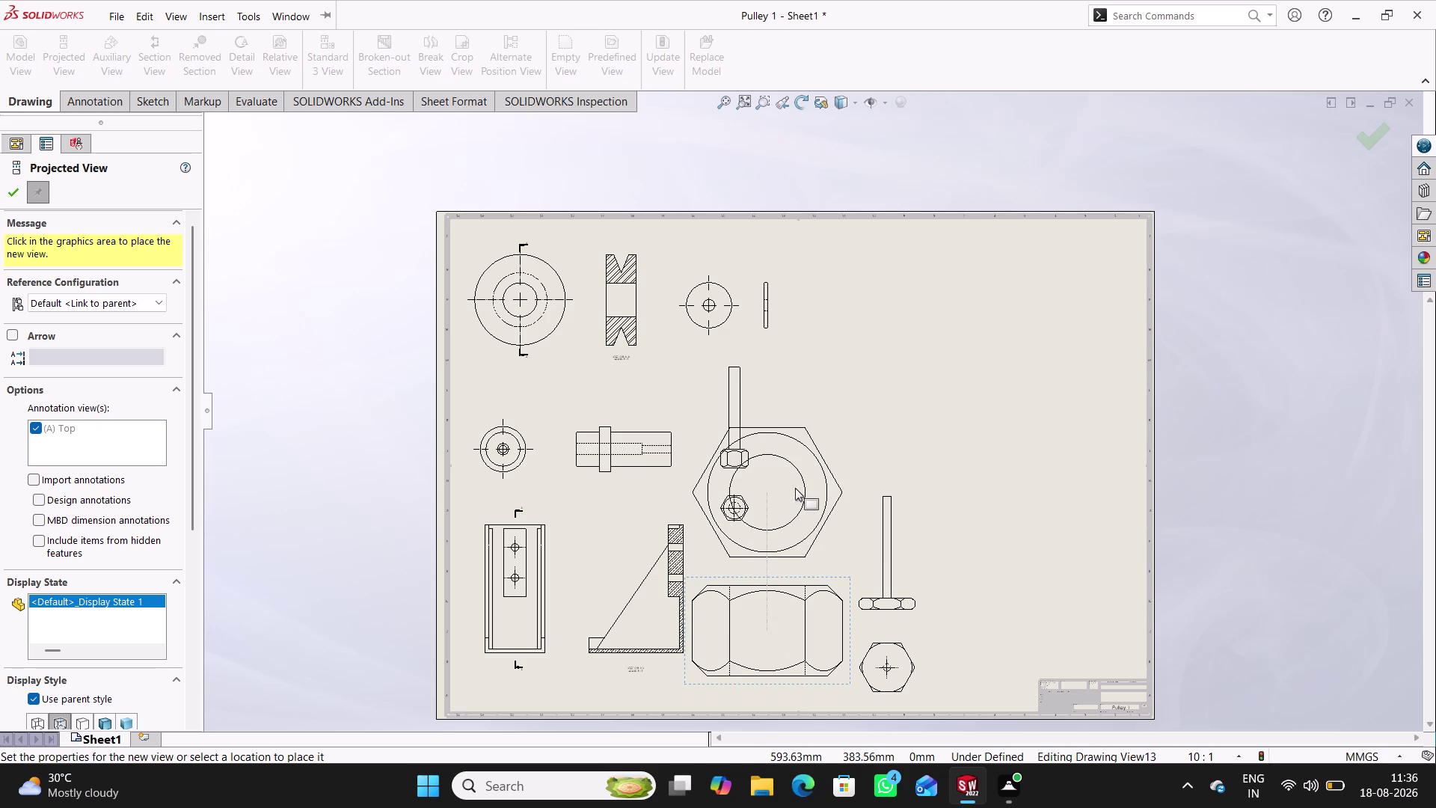
scroll(up, 3)
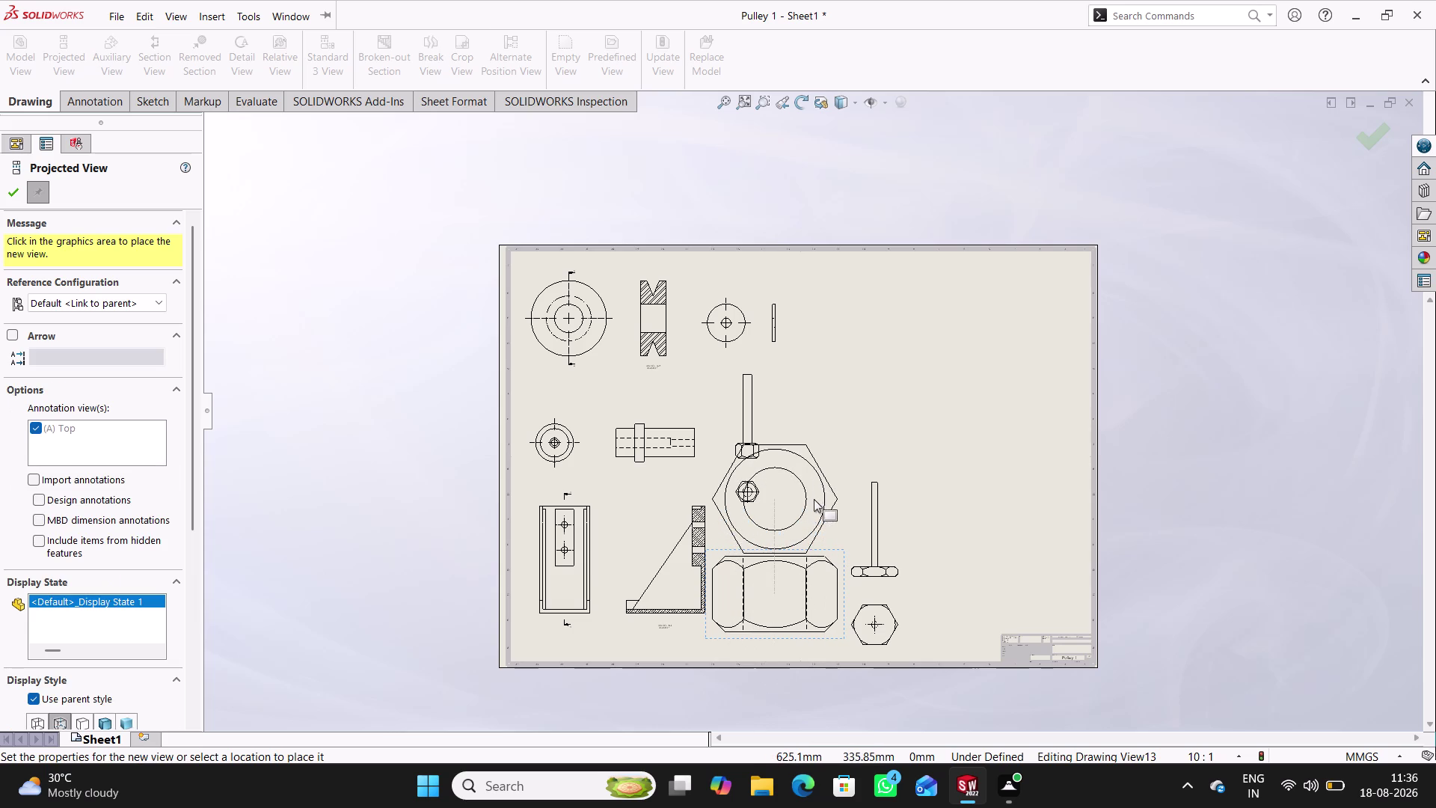
click(816, 500)
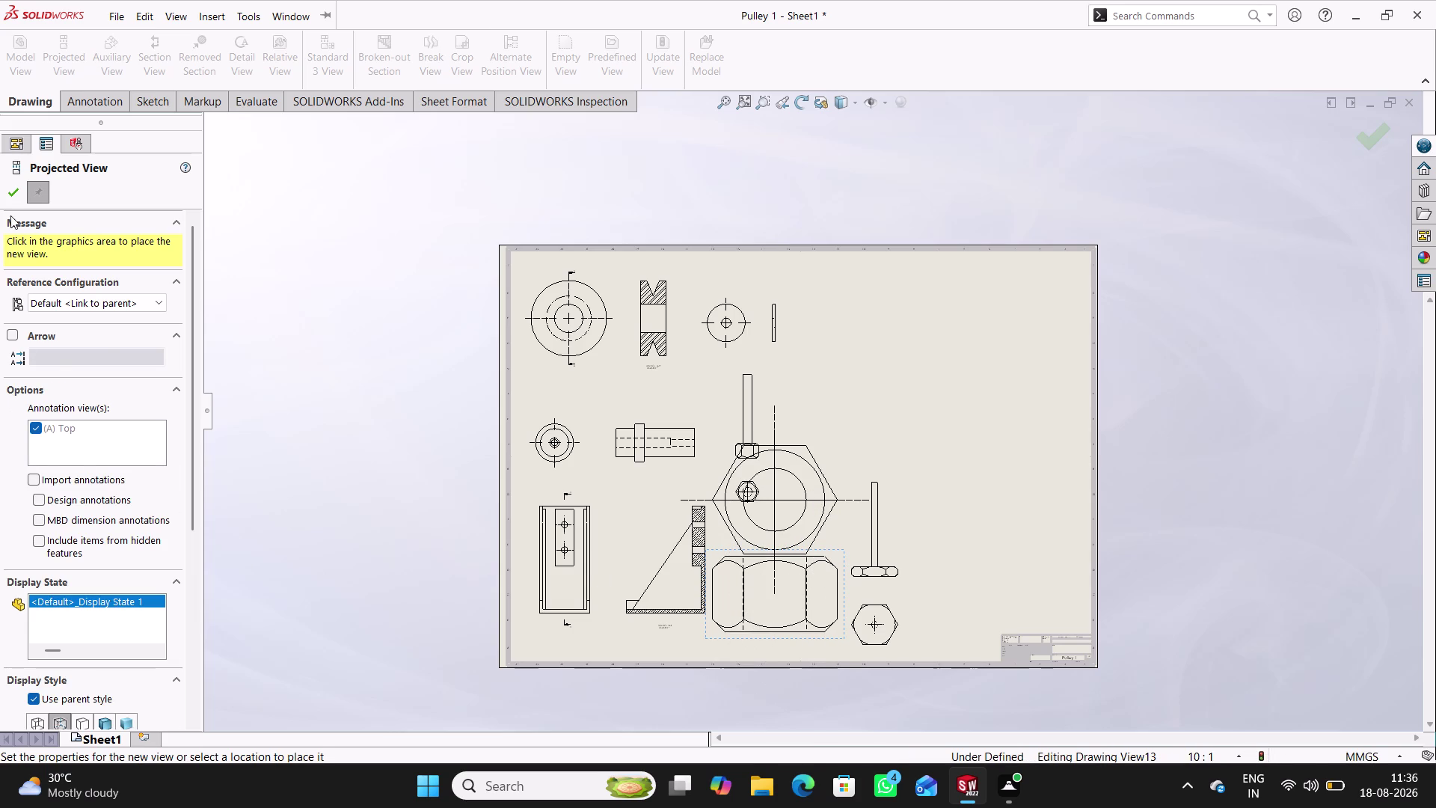
click(10, 197)
double_click(758, 644)
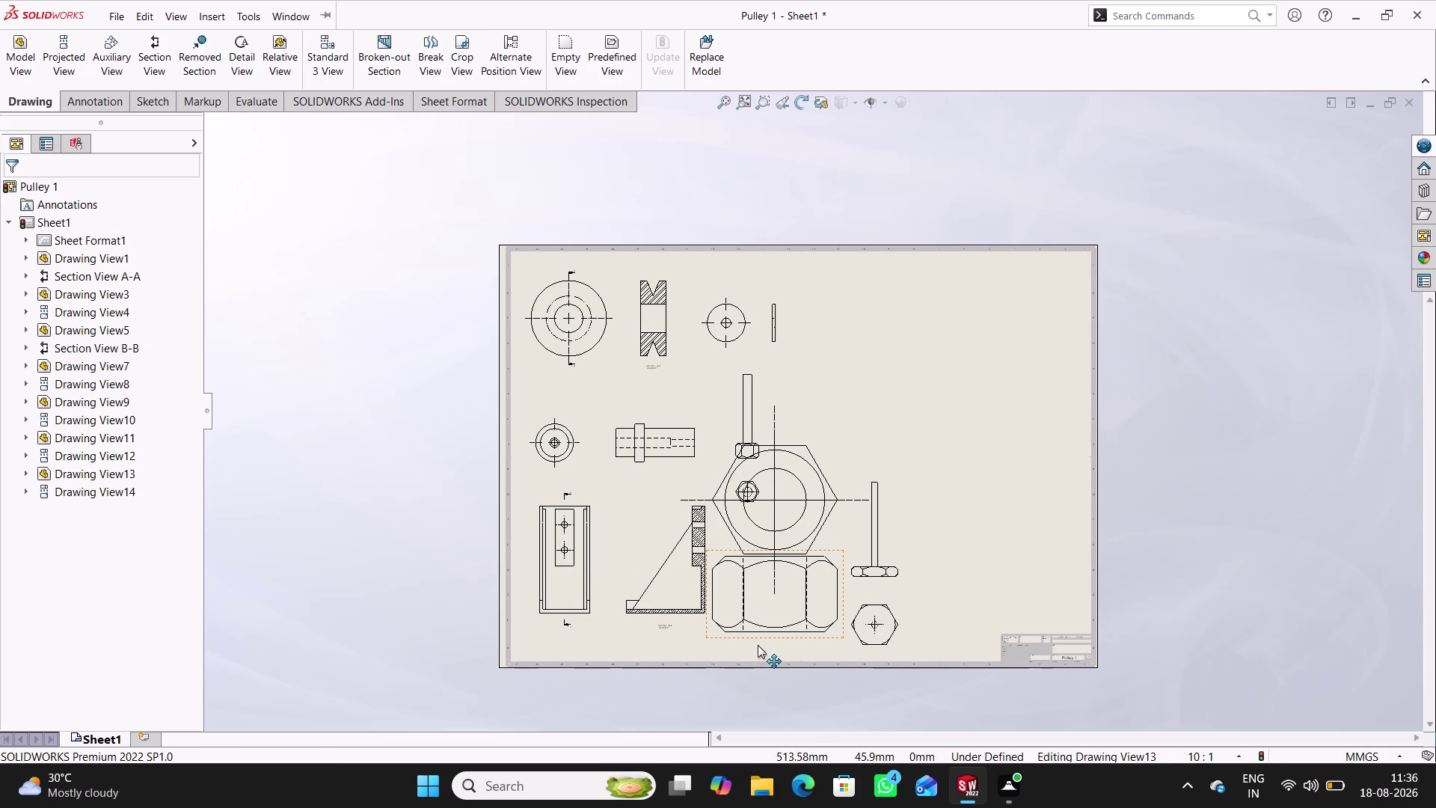
Rescale the nut views to 5:1 and move them together beneath the cap screw.
scroll(down, 3)
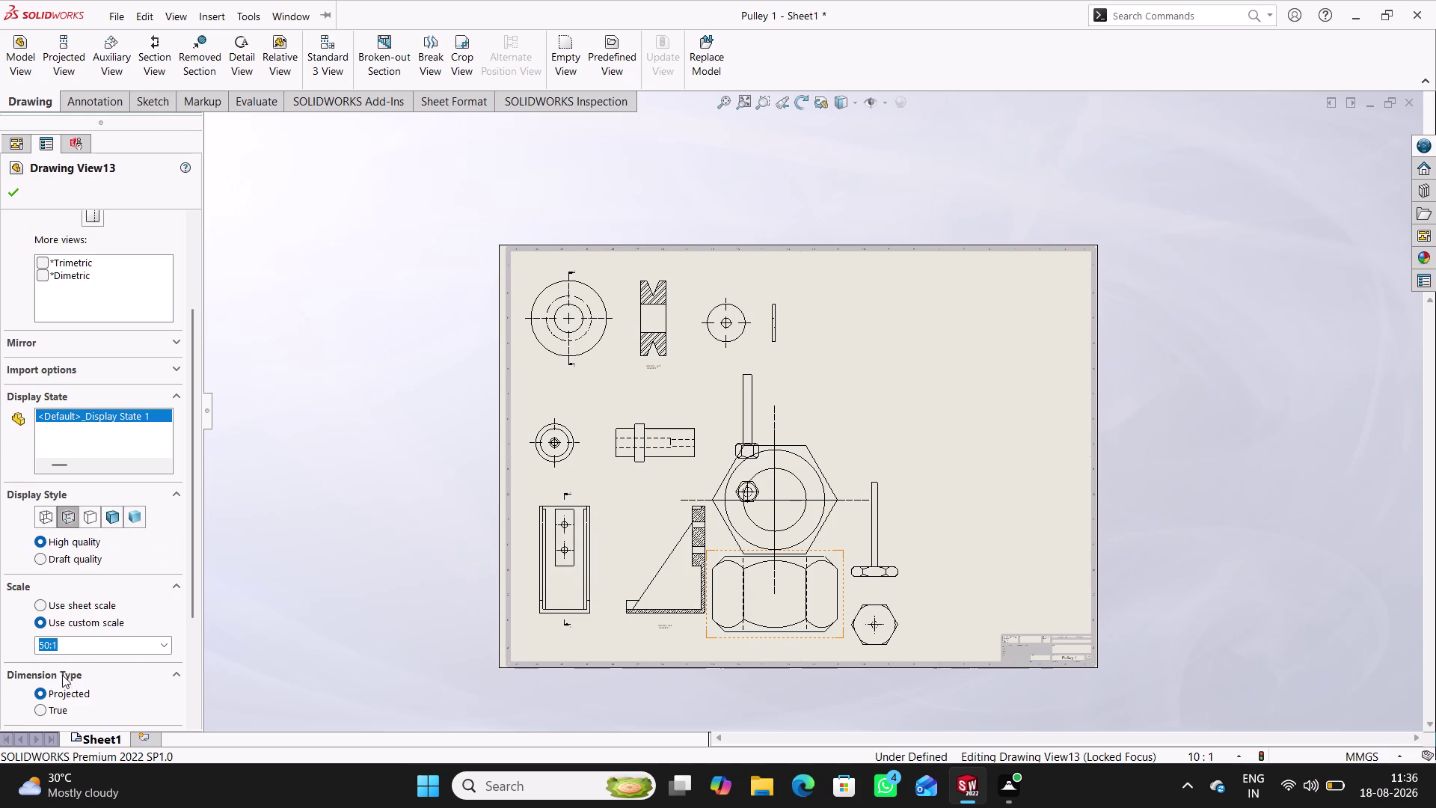
click(166, 646)
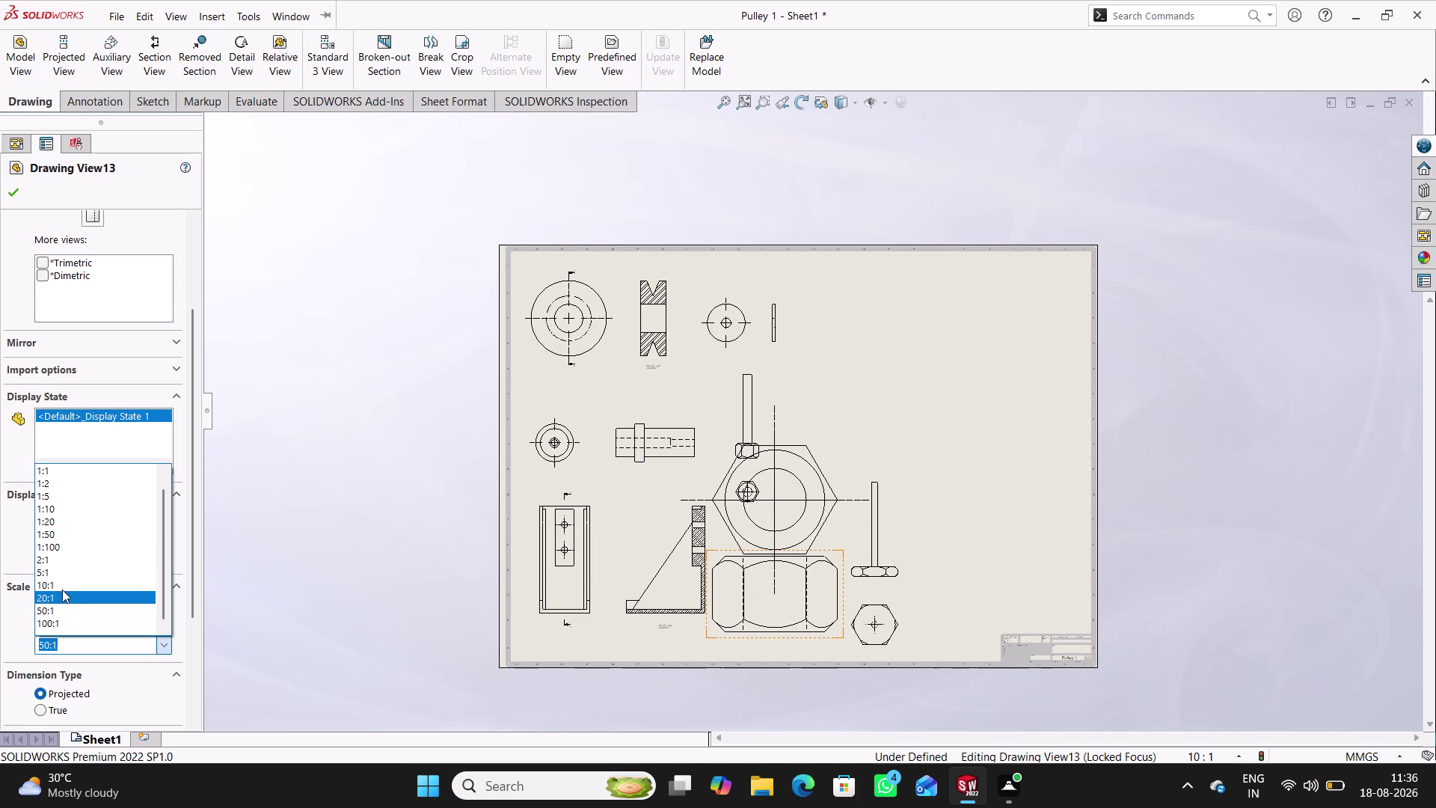
click(64, 577)
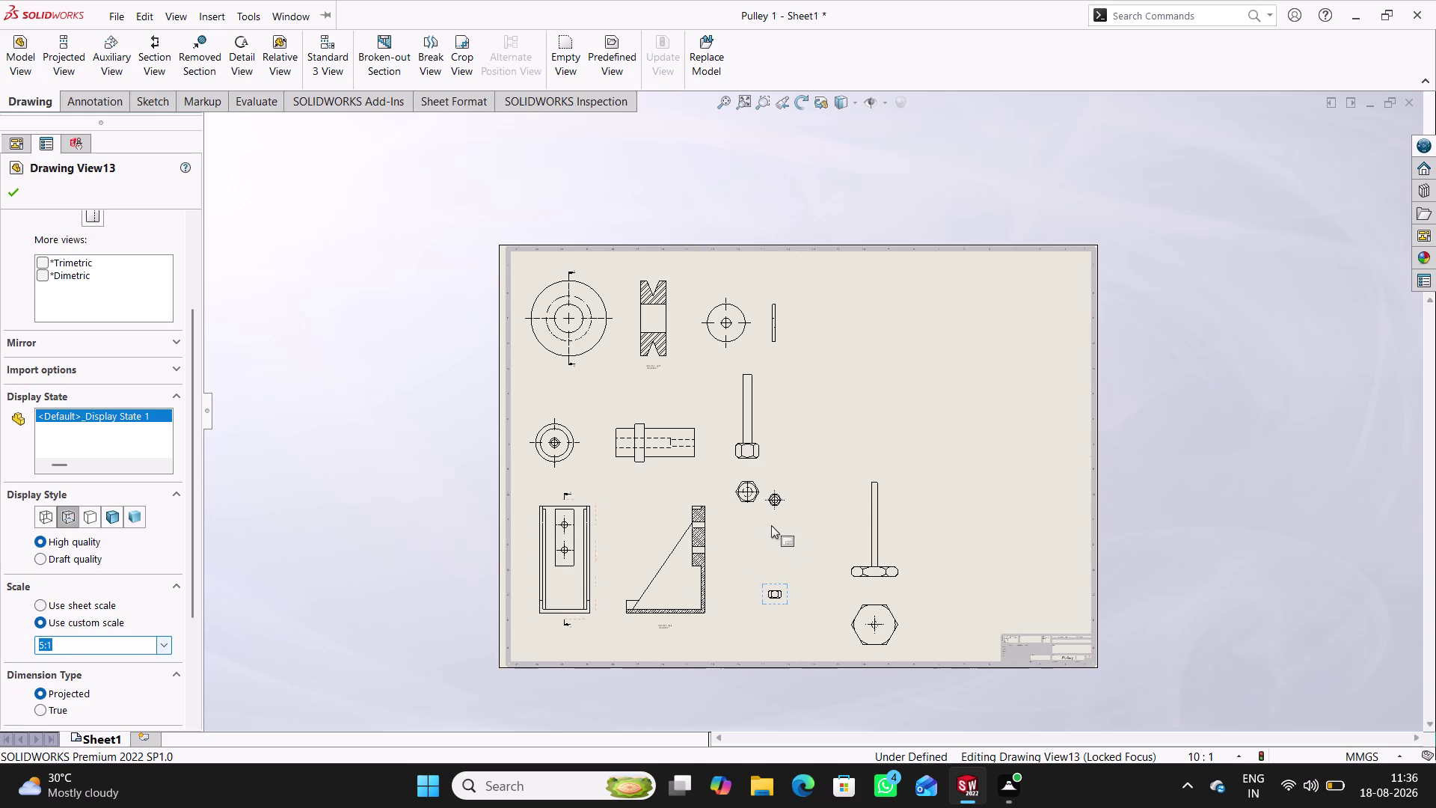
scroll(down, 3)
scroll(down, 3)
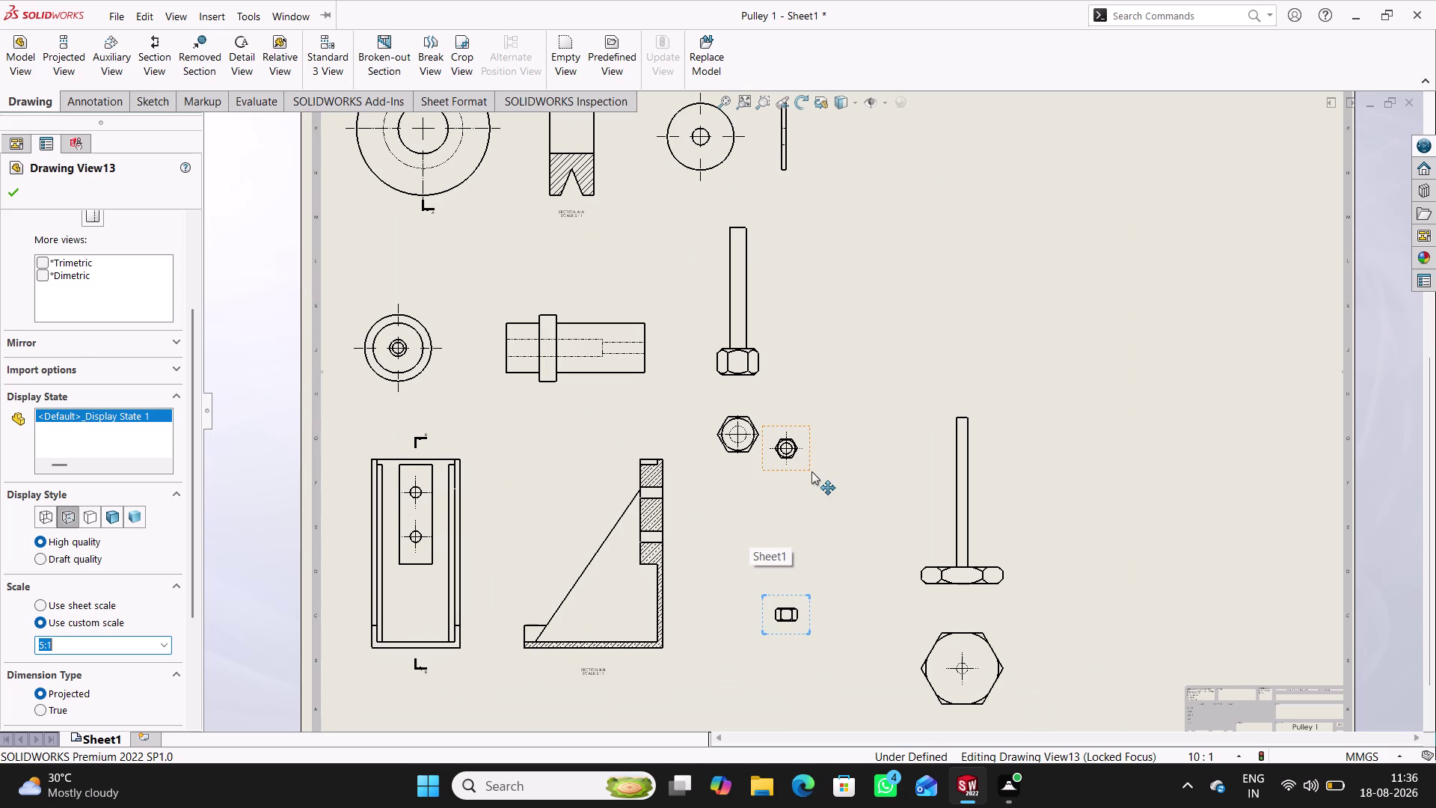
drag(808, 466, 798, 575)
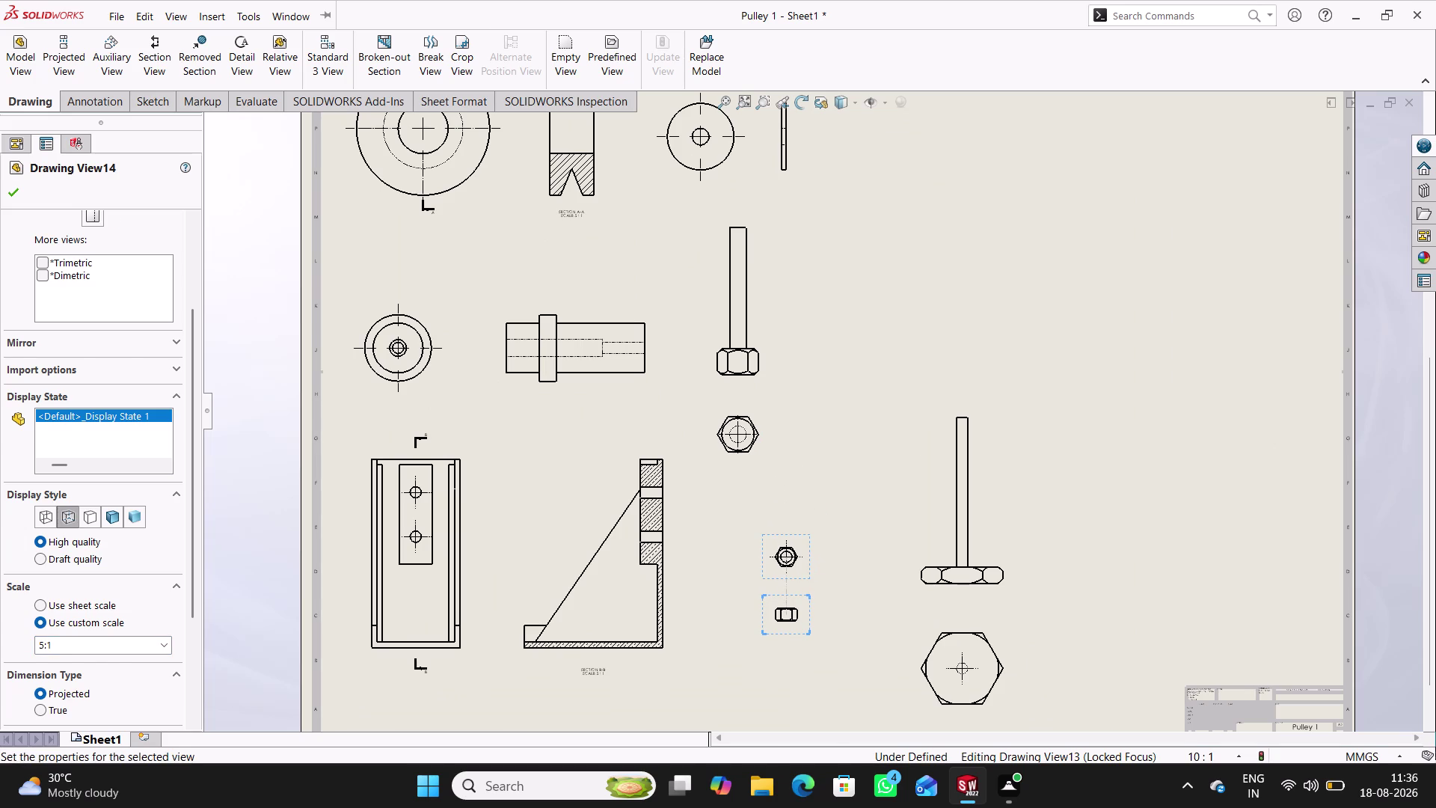
drag(771, 638, 752, 665)
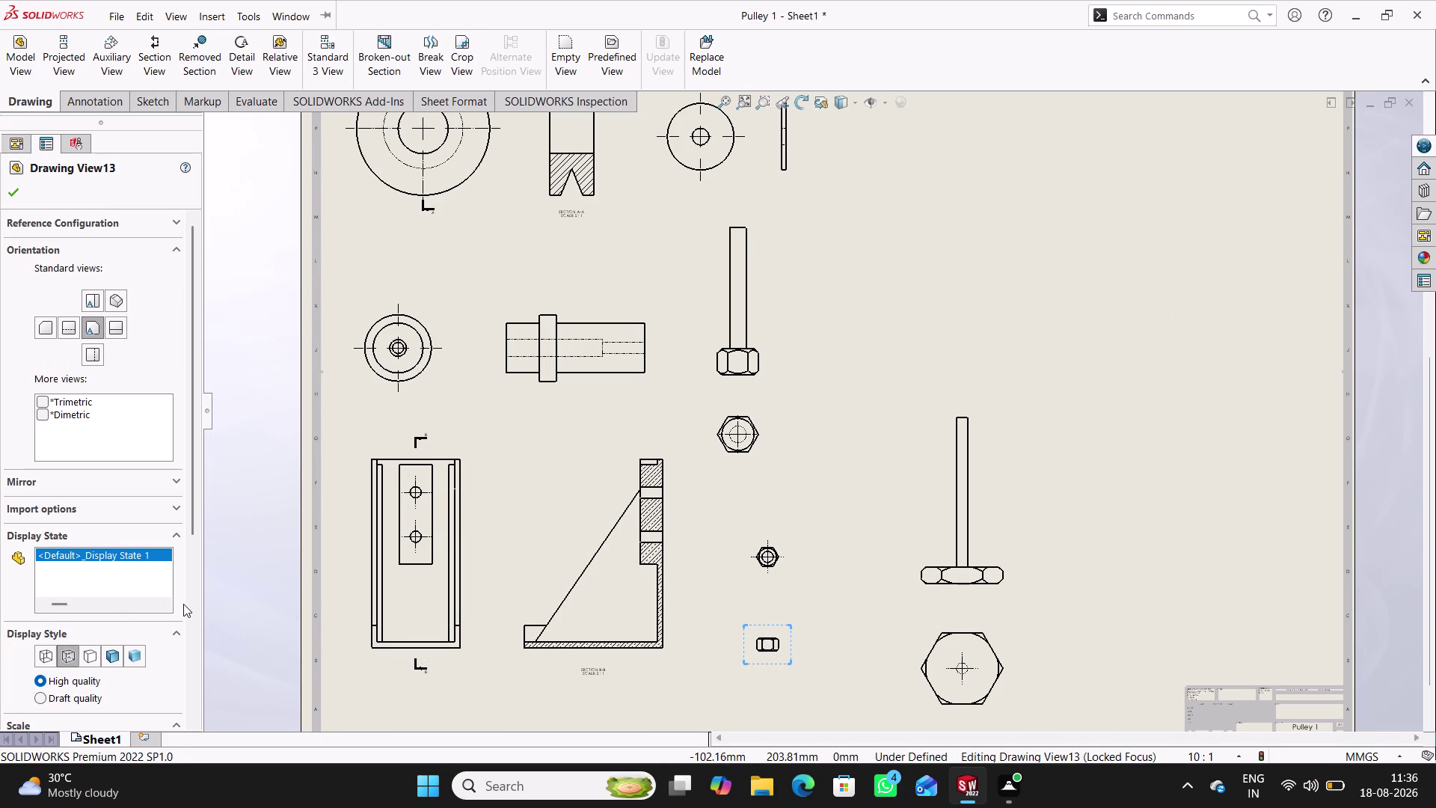
scroll(up, 3)
scroll(down, 3)
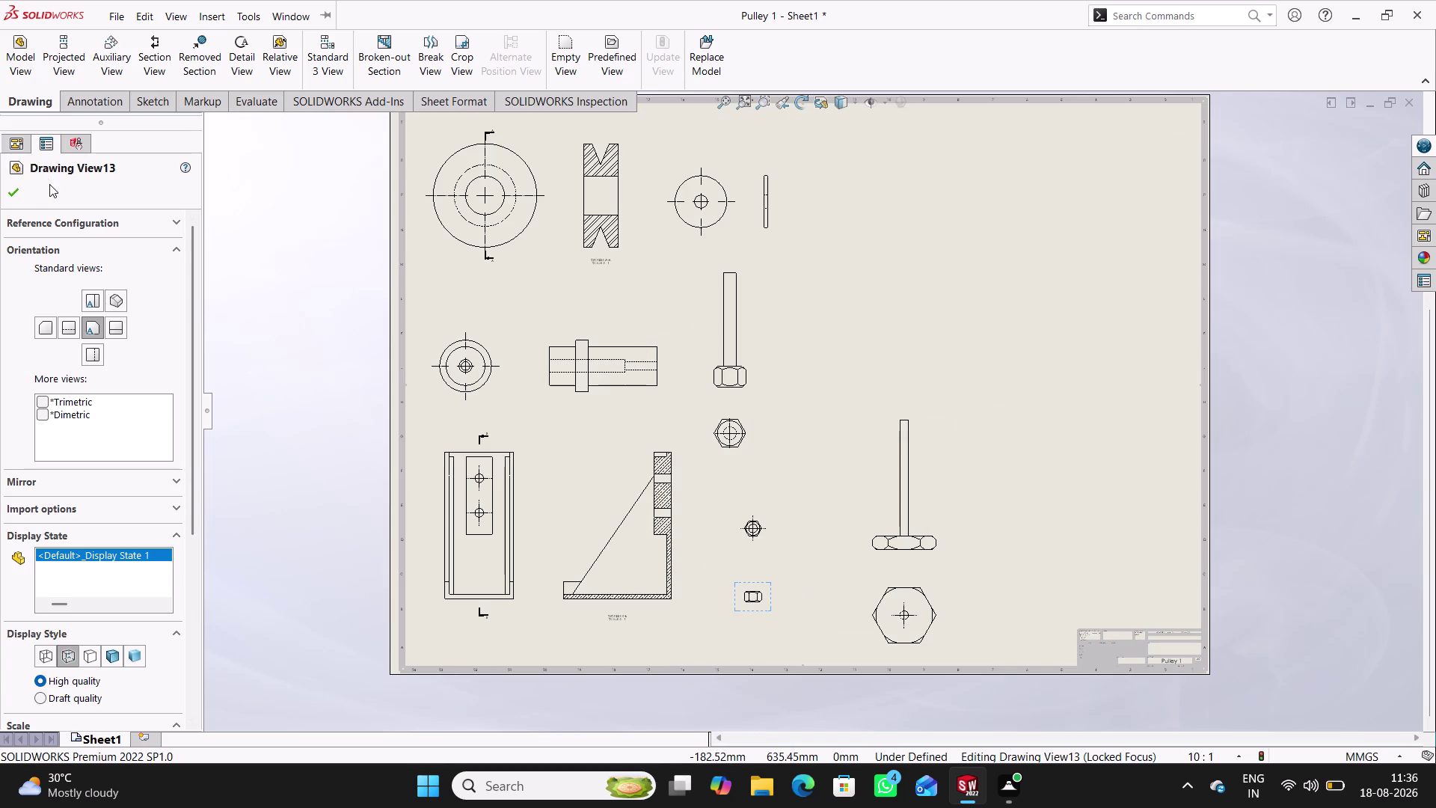
click(21, 193)
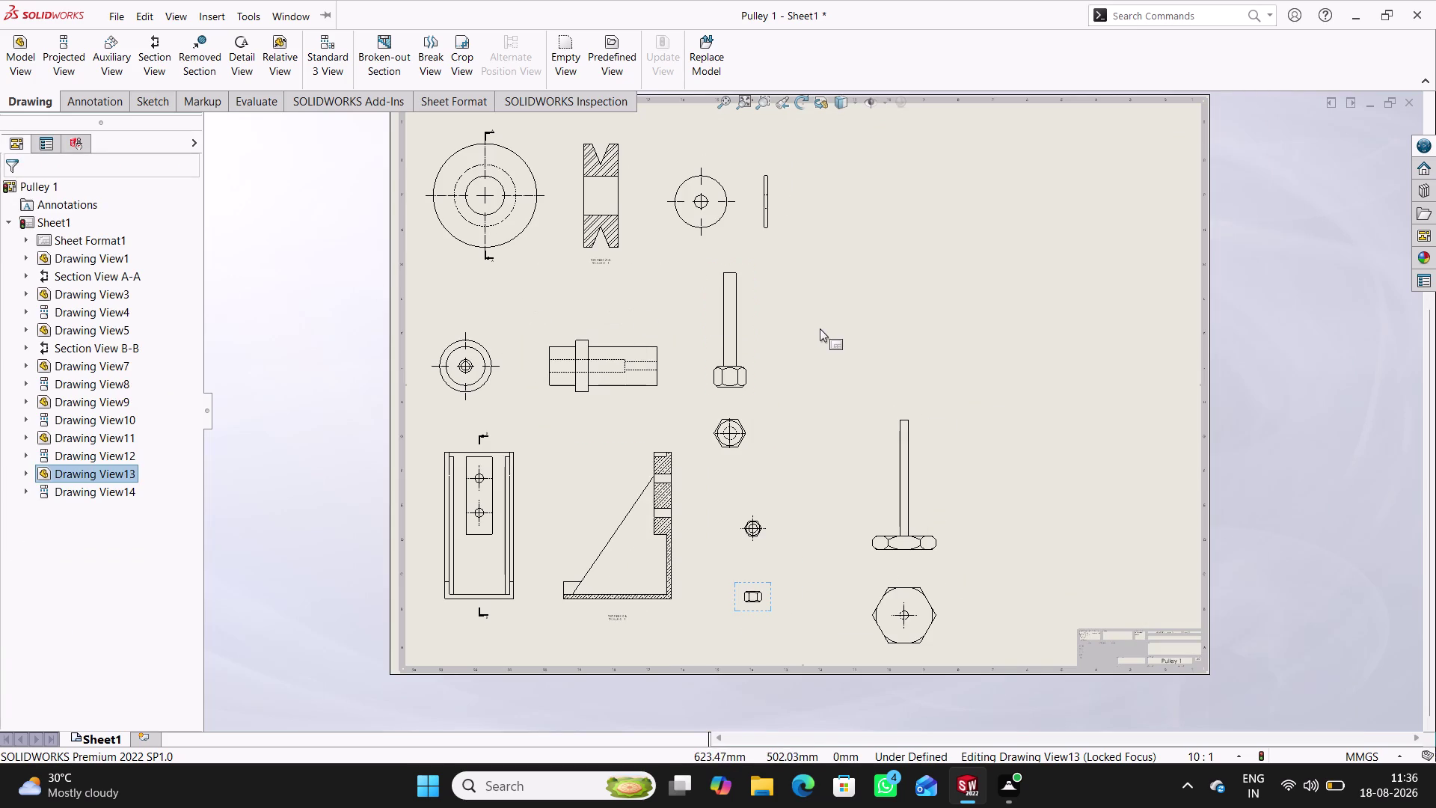
Shift the turn screw views slightly to the left.
drag(862, 542, 832, 544)
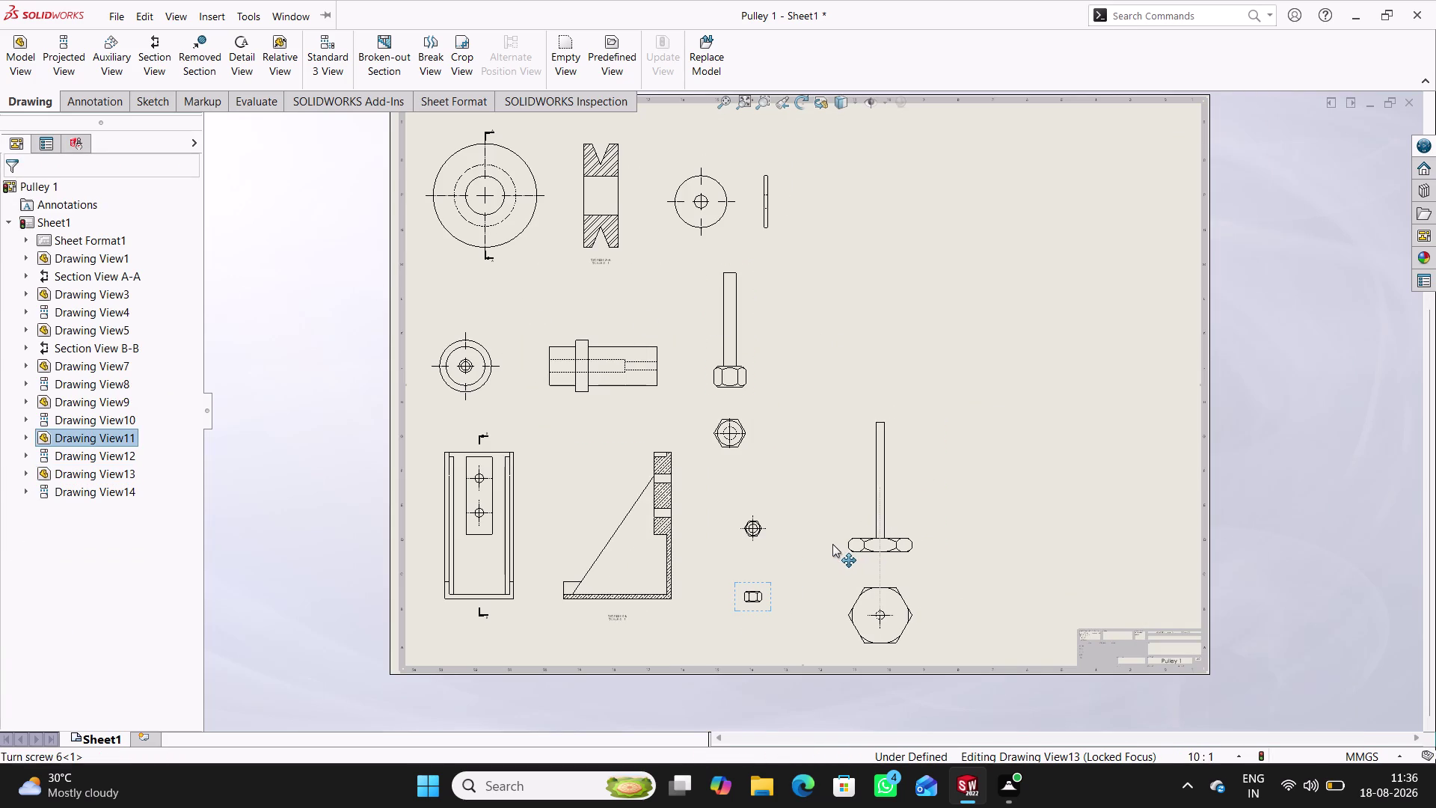
drag(832, 544, 828, 544)
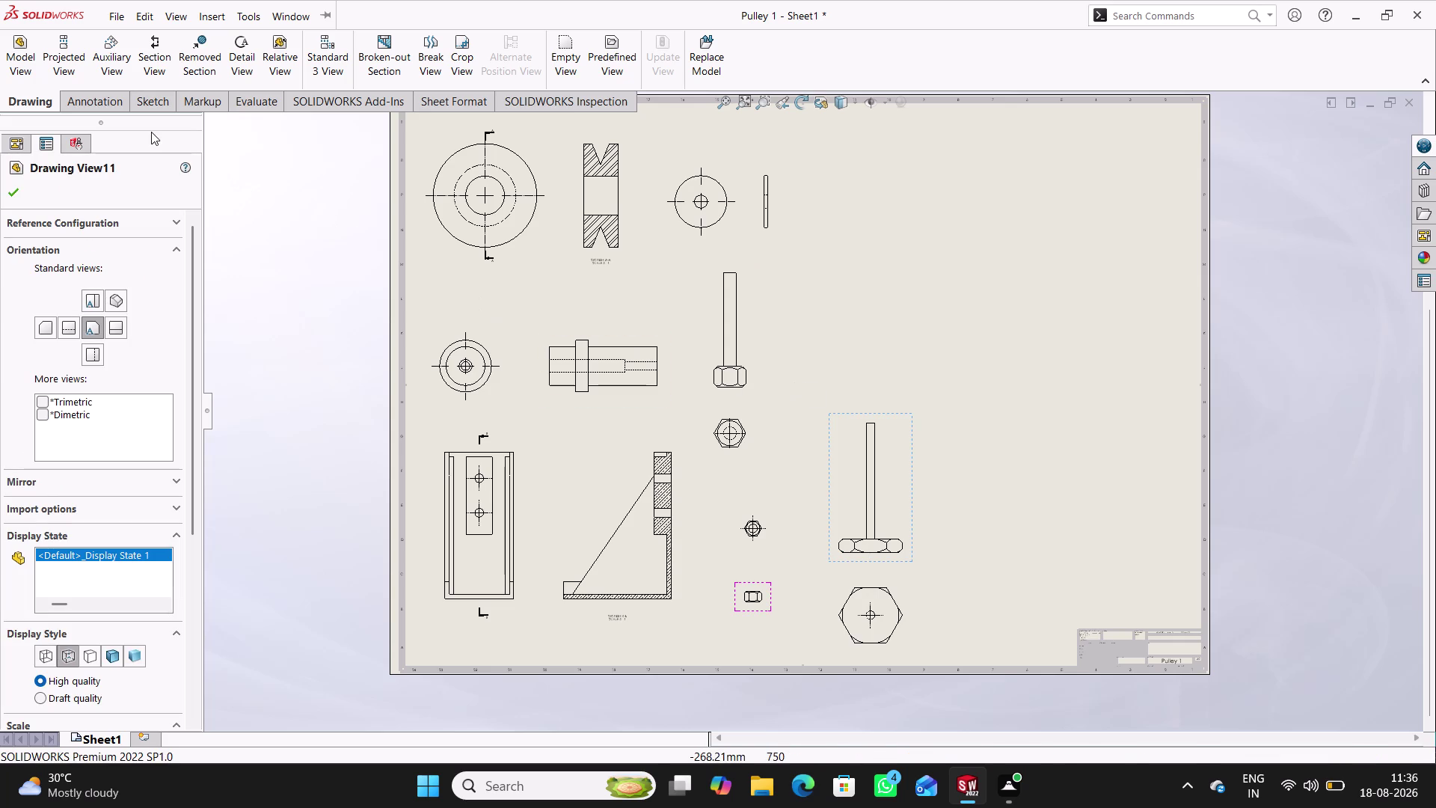
click(29, 58)
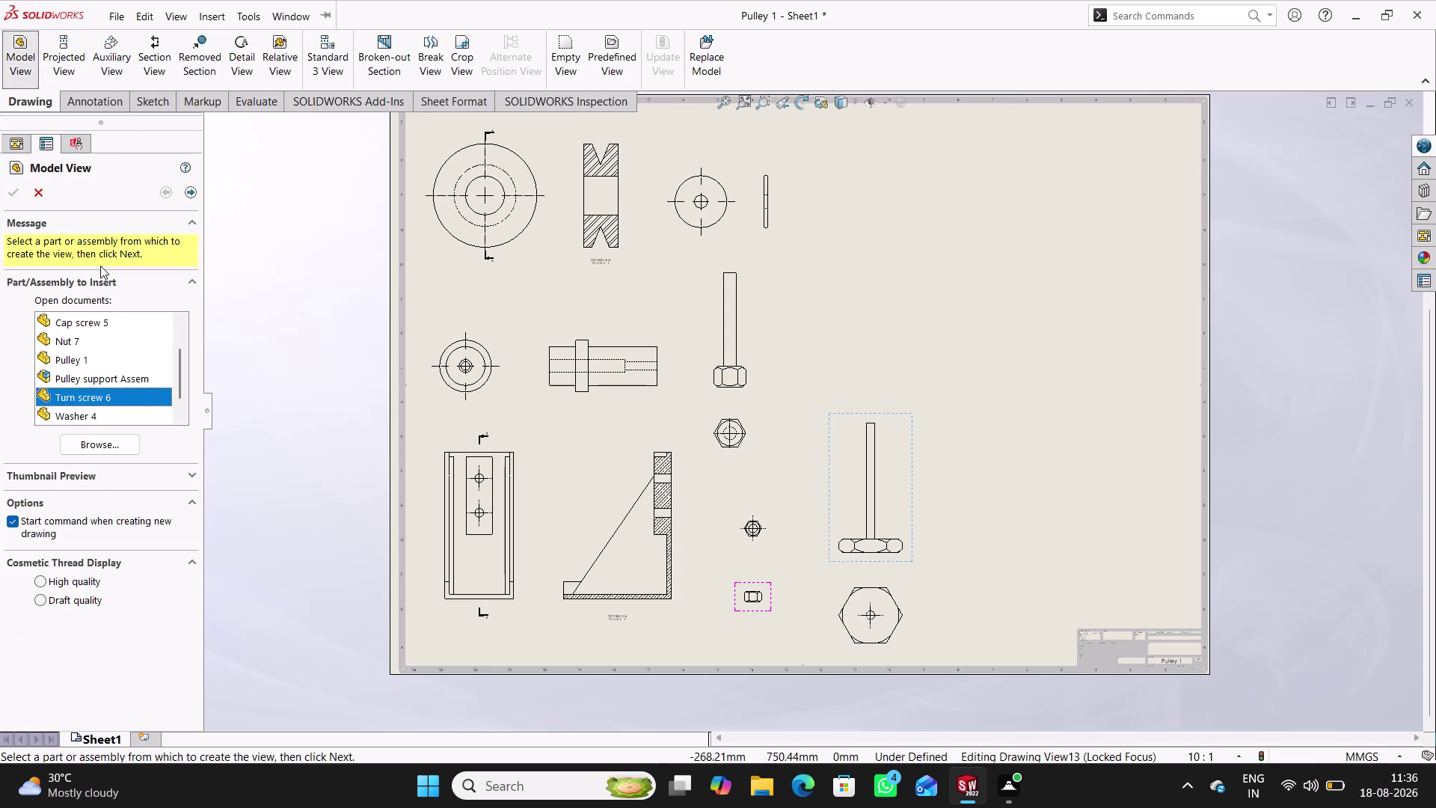
Place a shaded-with-edges isometric view of Pulley support Assem at 5:1, top right.
click(108, 384)
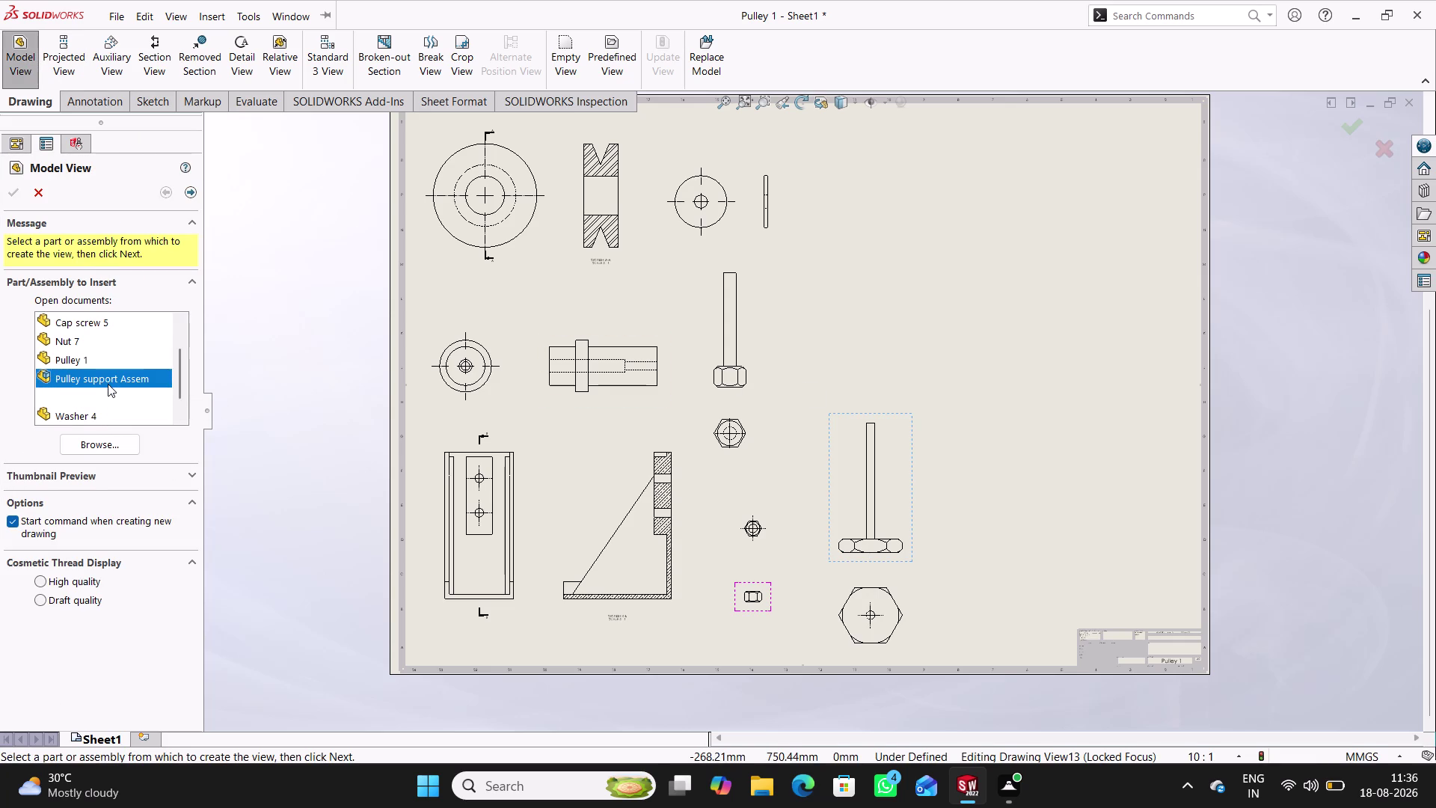
double_click(108, 384)
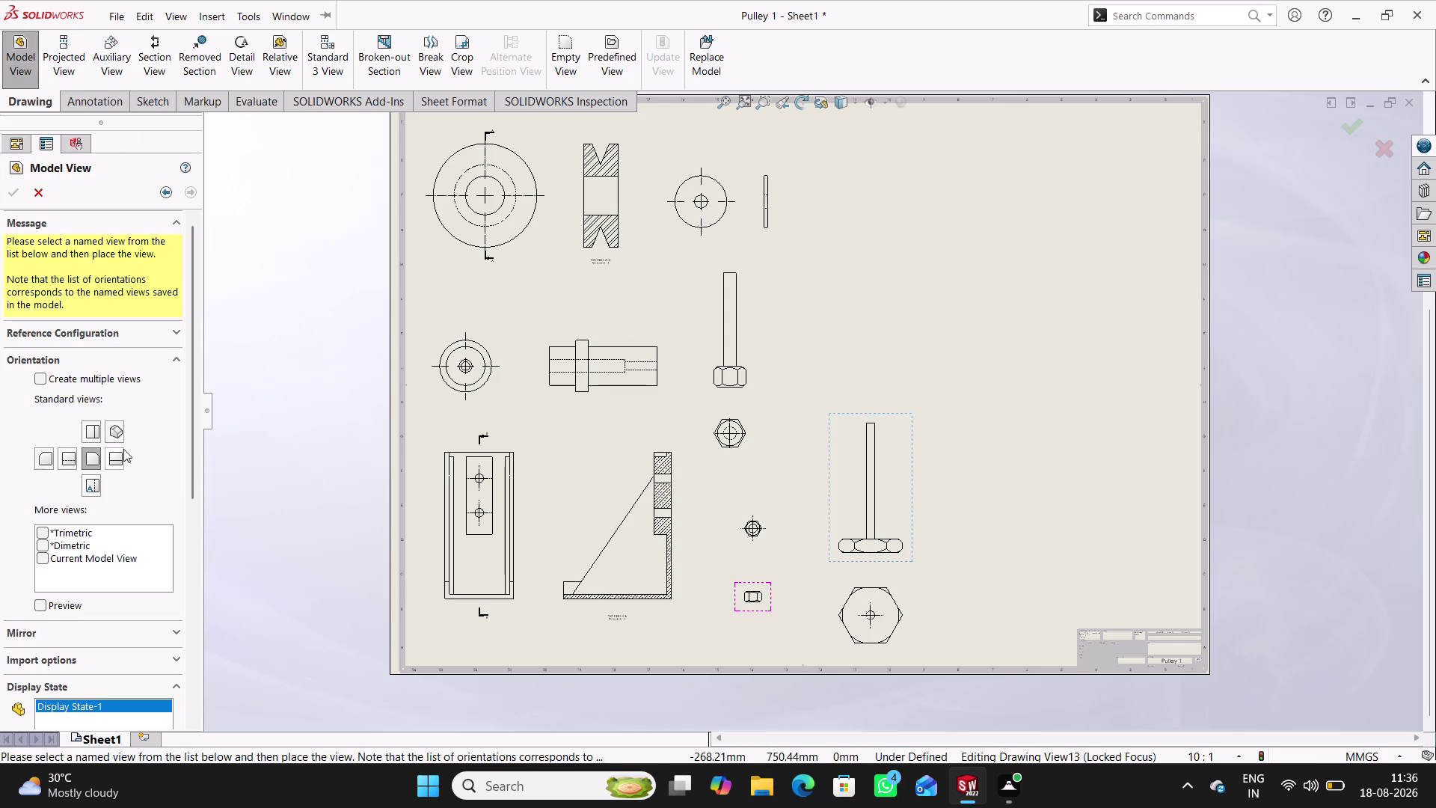
click(117, 427)
scroll(down, 3)
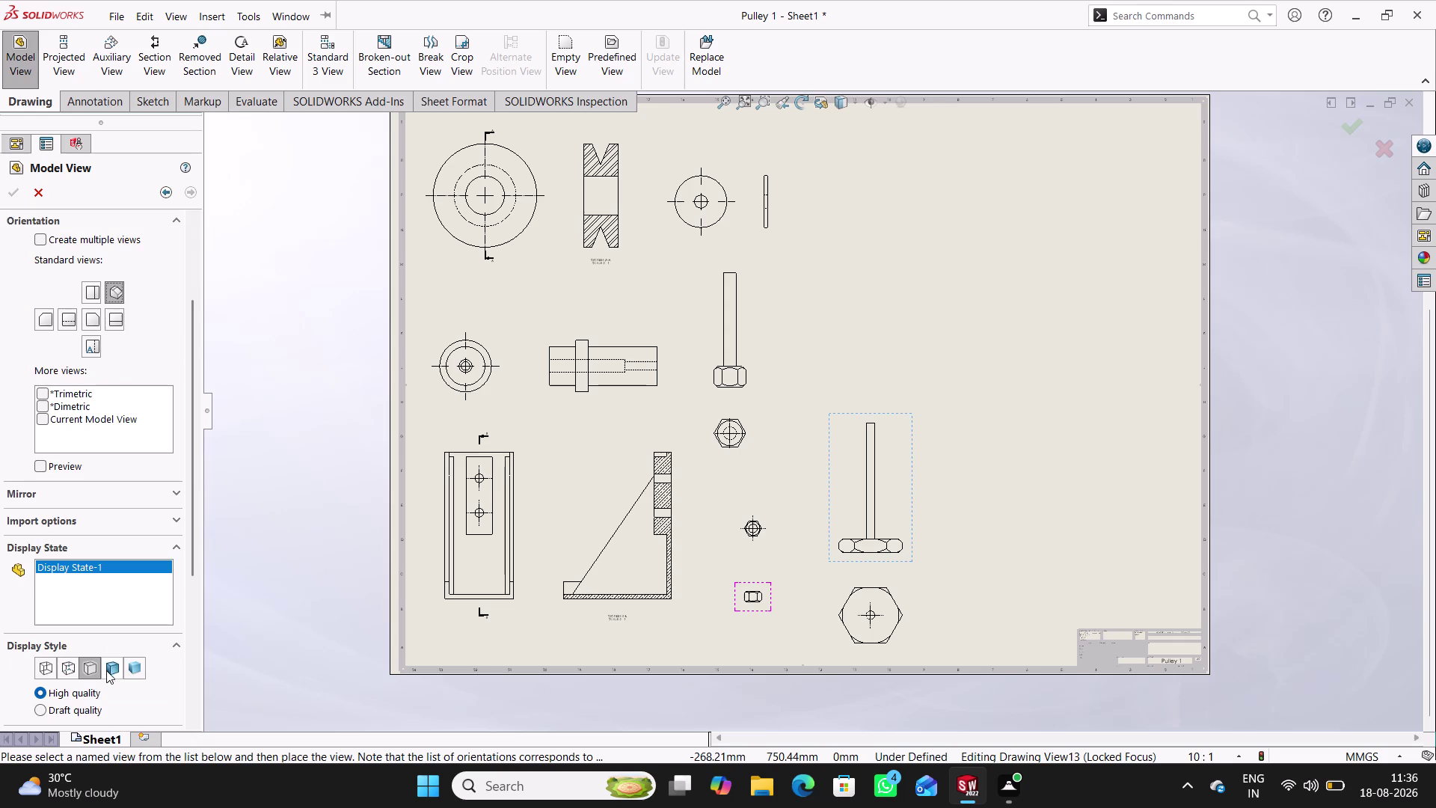
click(111, 671)
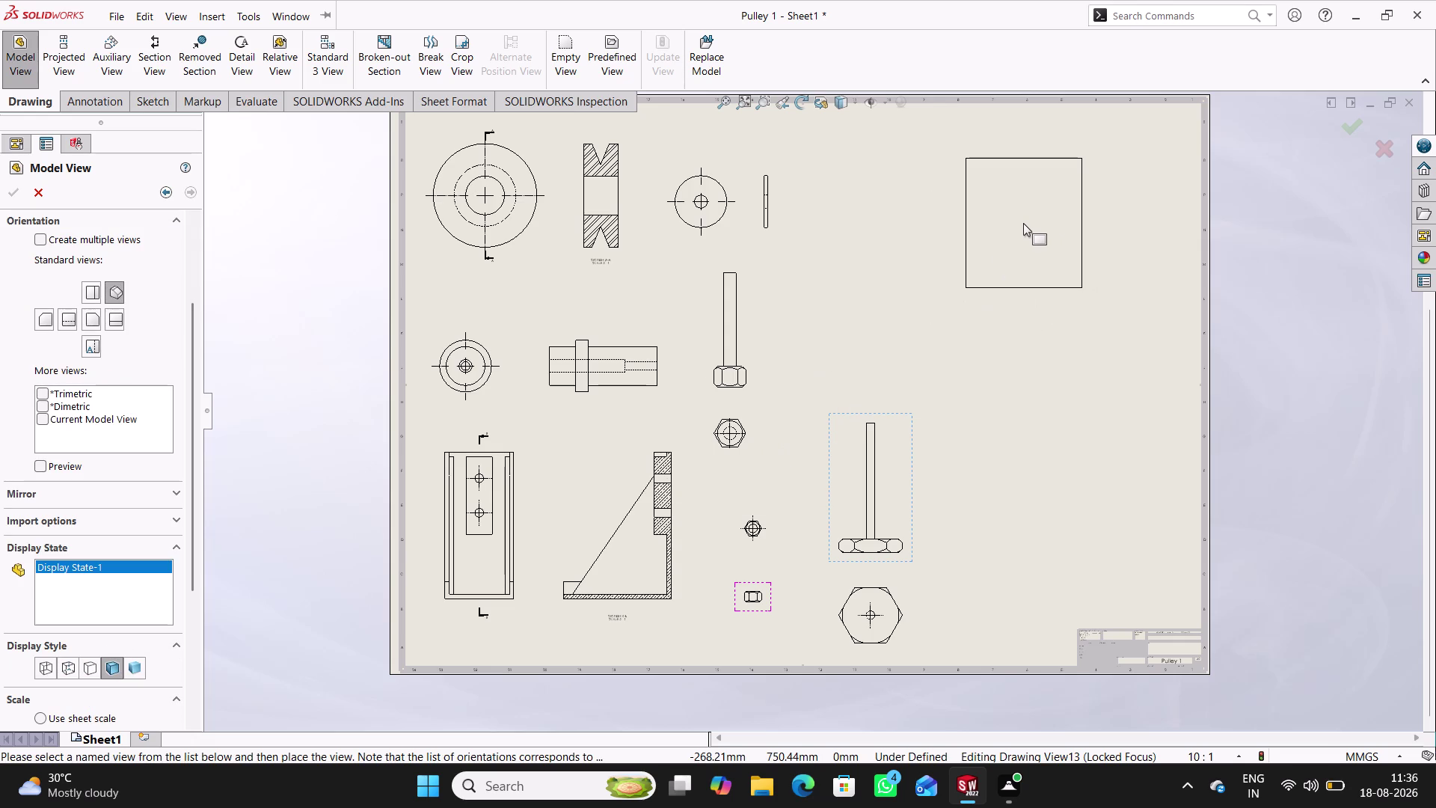
scroll(down, 3)
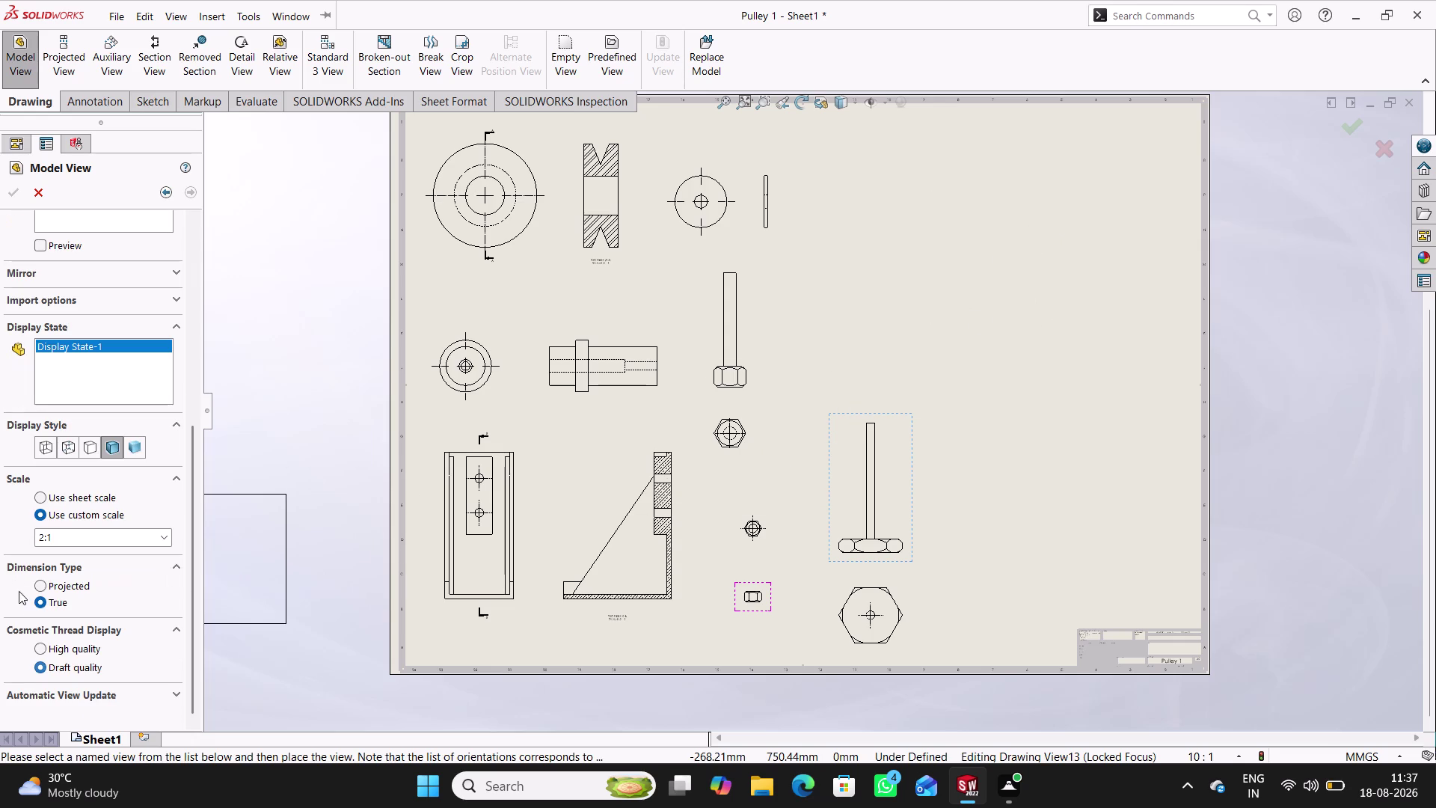
click(167, 537)
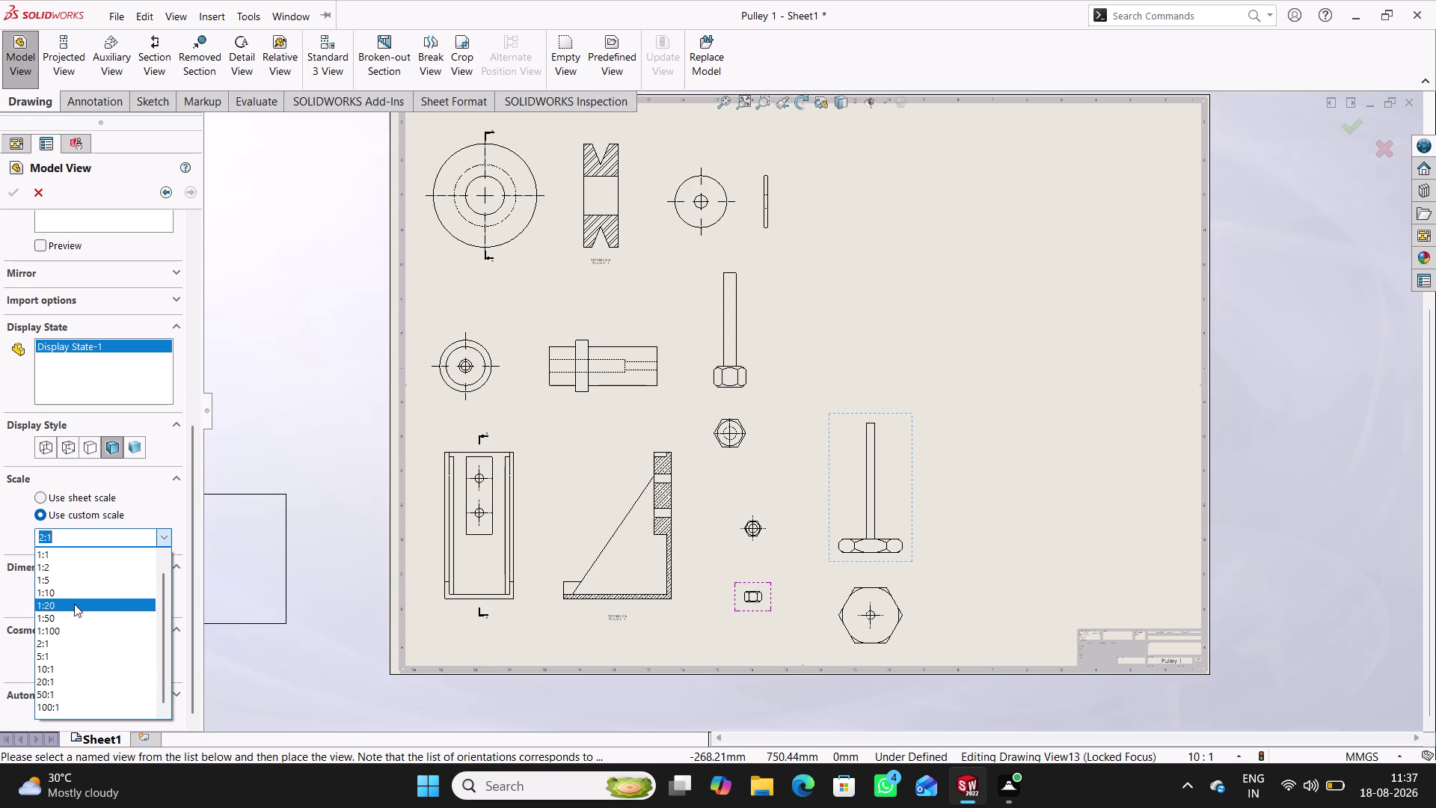
click(64, 664)
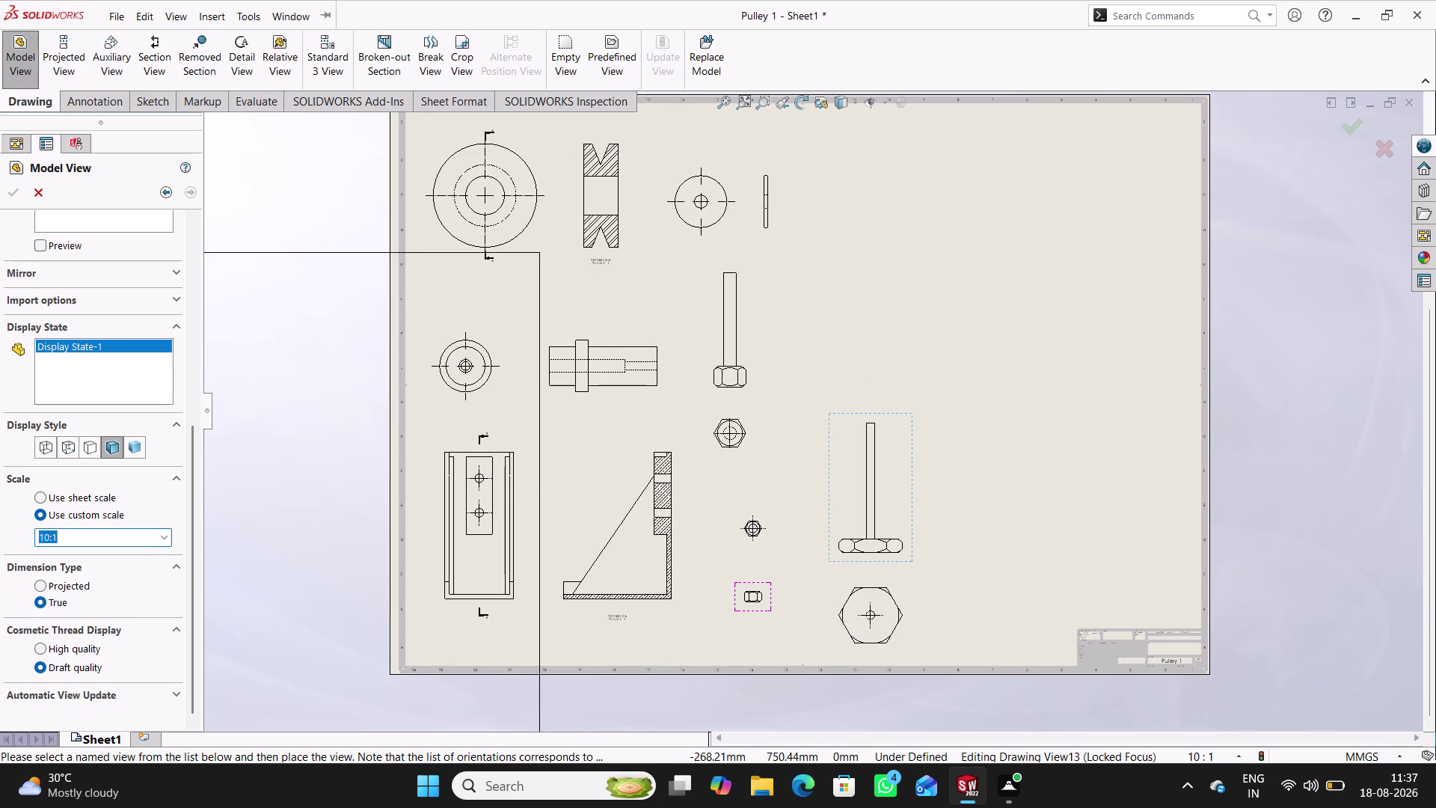
click(167, 543)
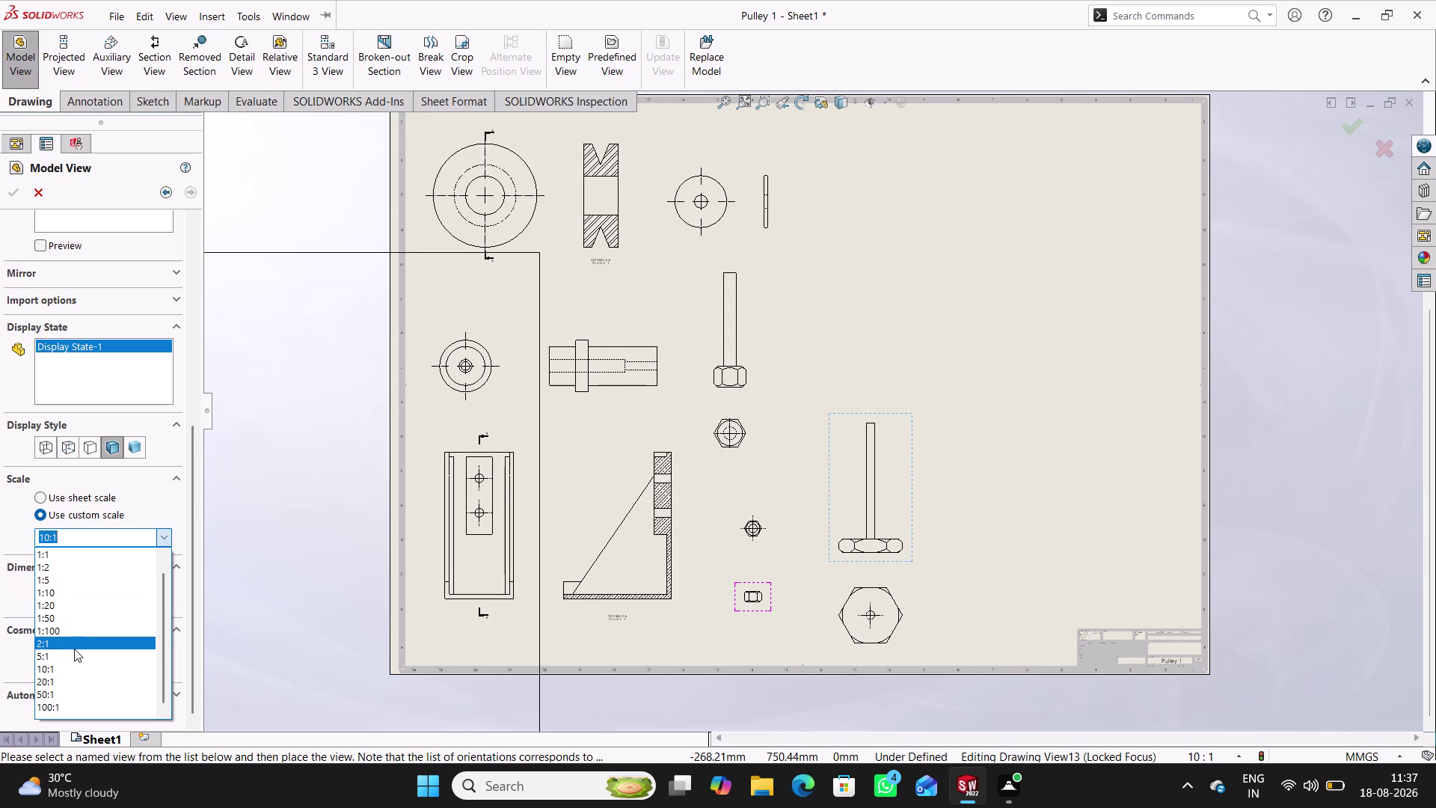
click(73, 654)
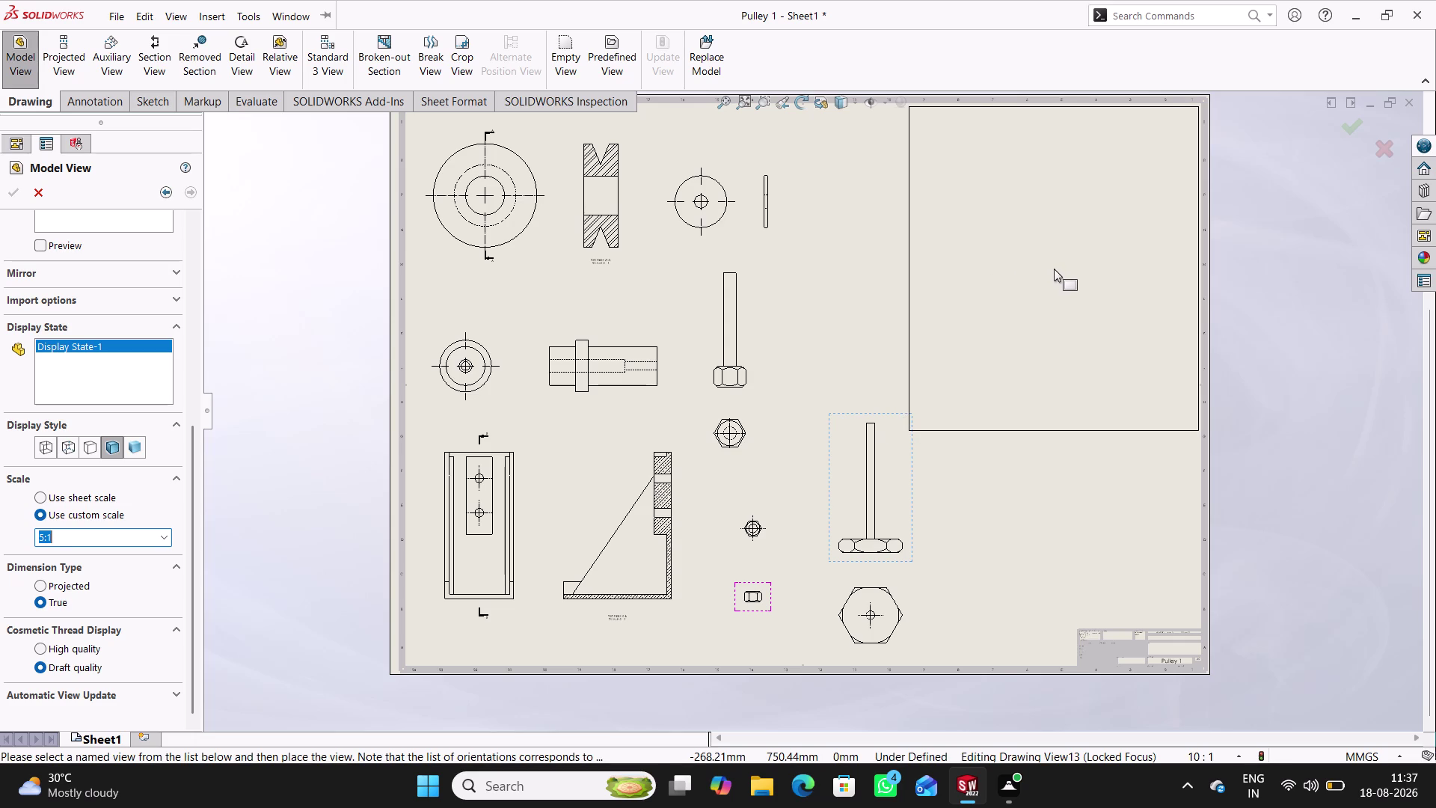
click(1054, 268)
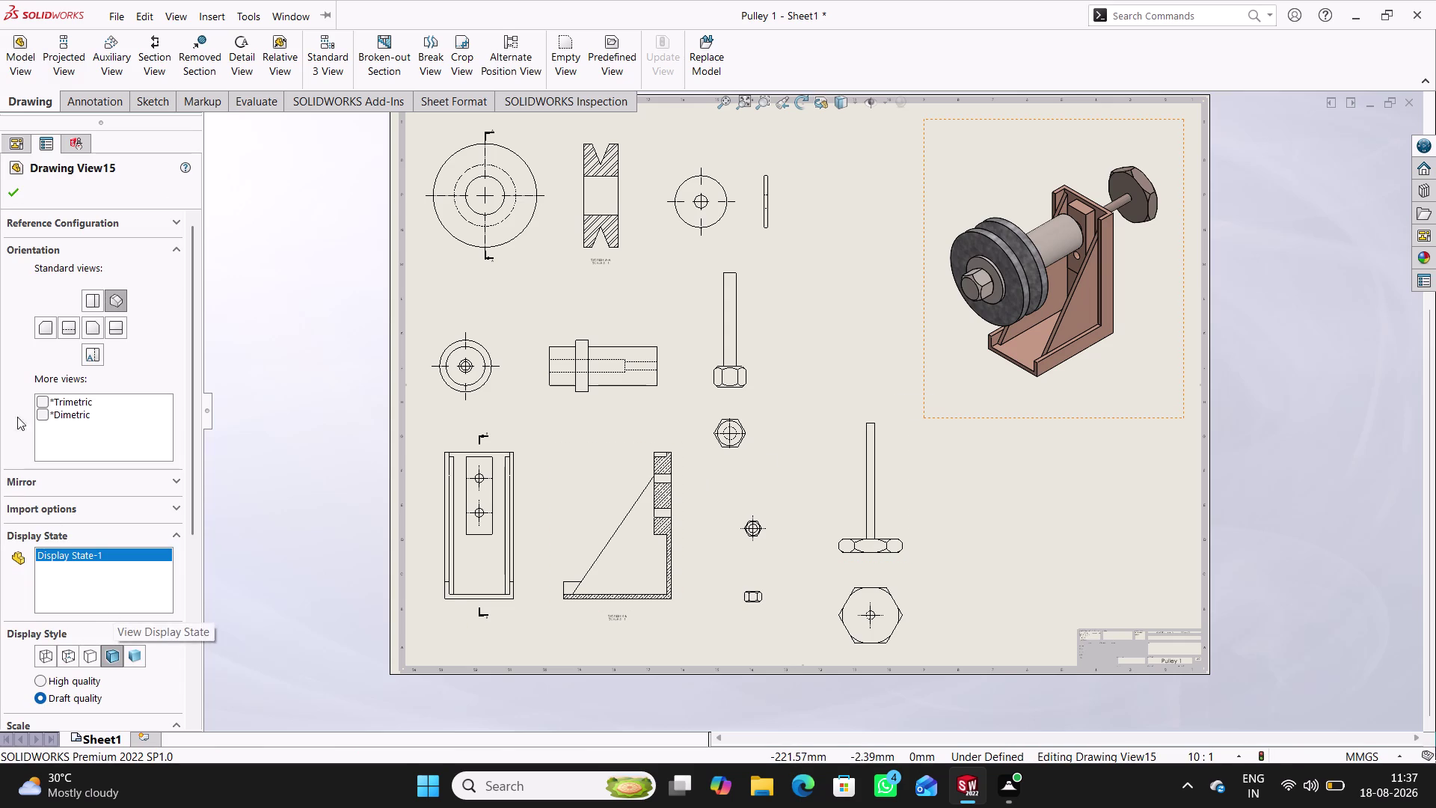
Change the assembly isometric view's custom scale to 8:1.
click(23, 187)
double_click(1054, 416)
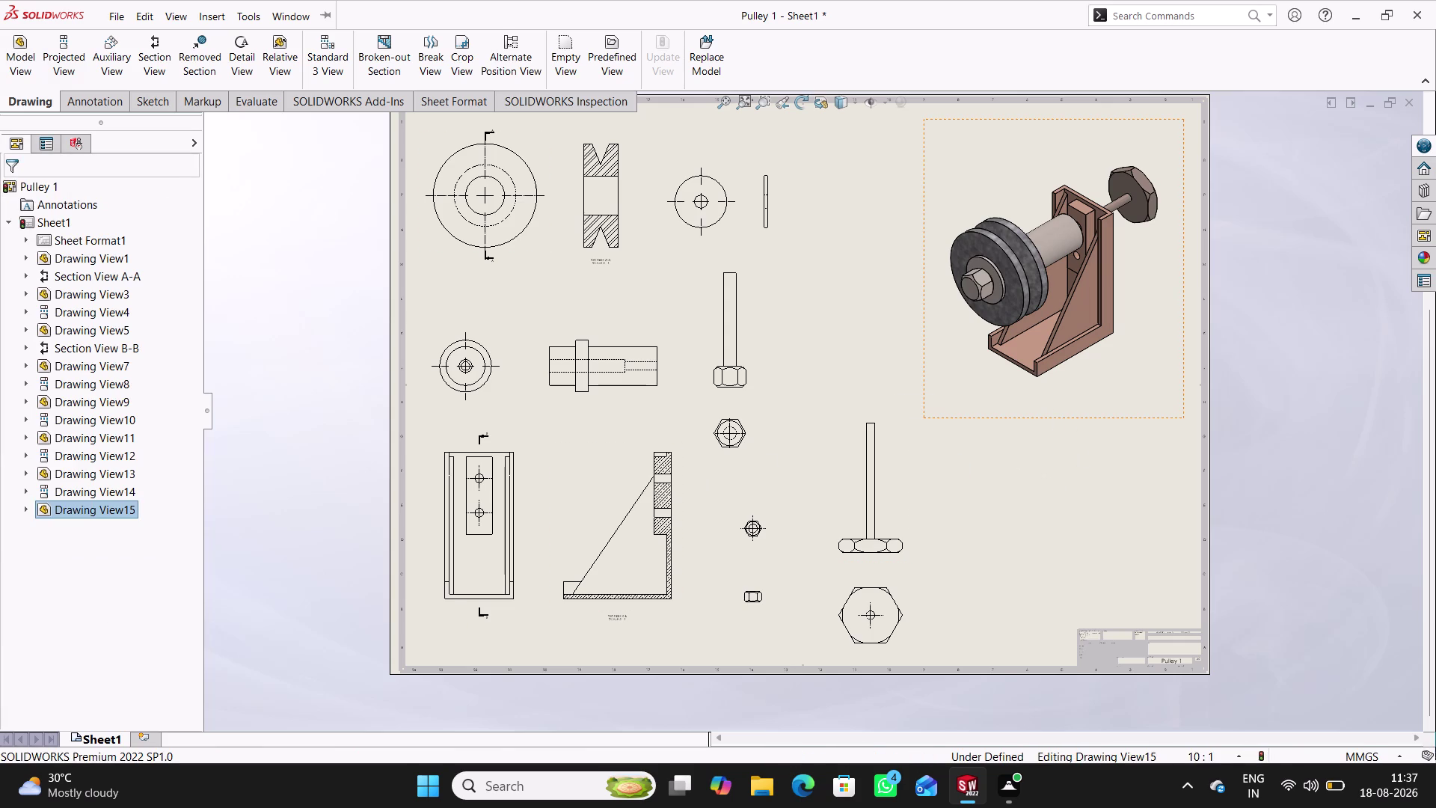
scroll(down, 3)
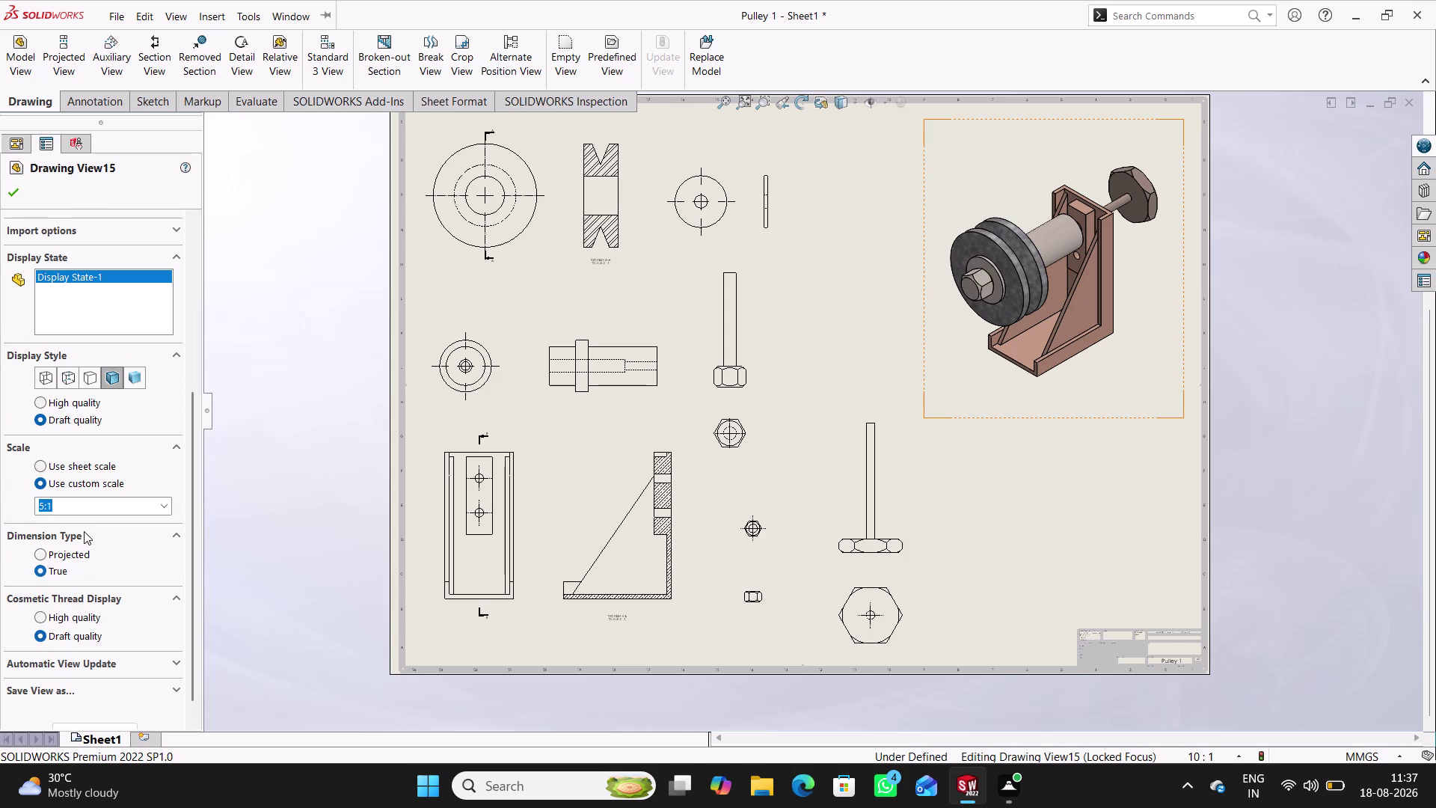
click(128, 509)
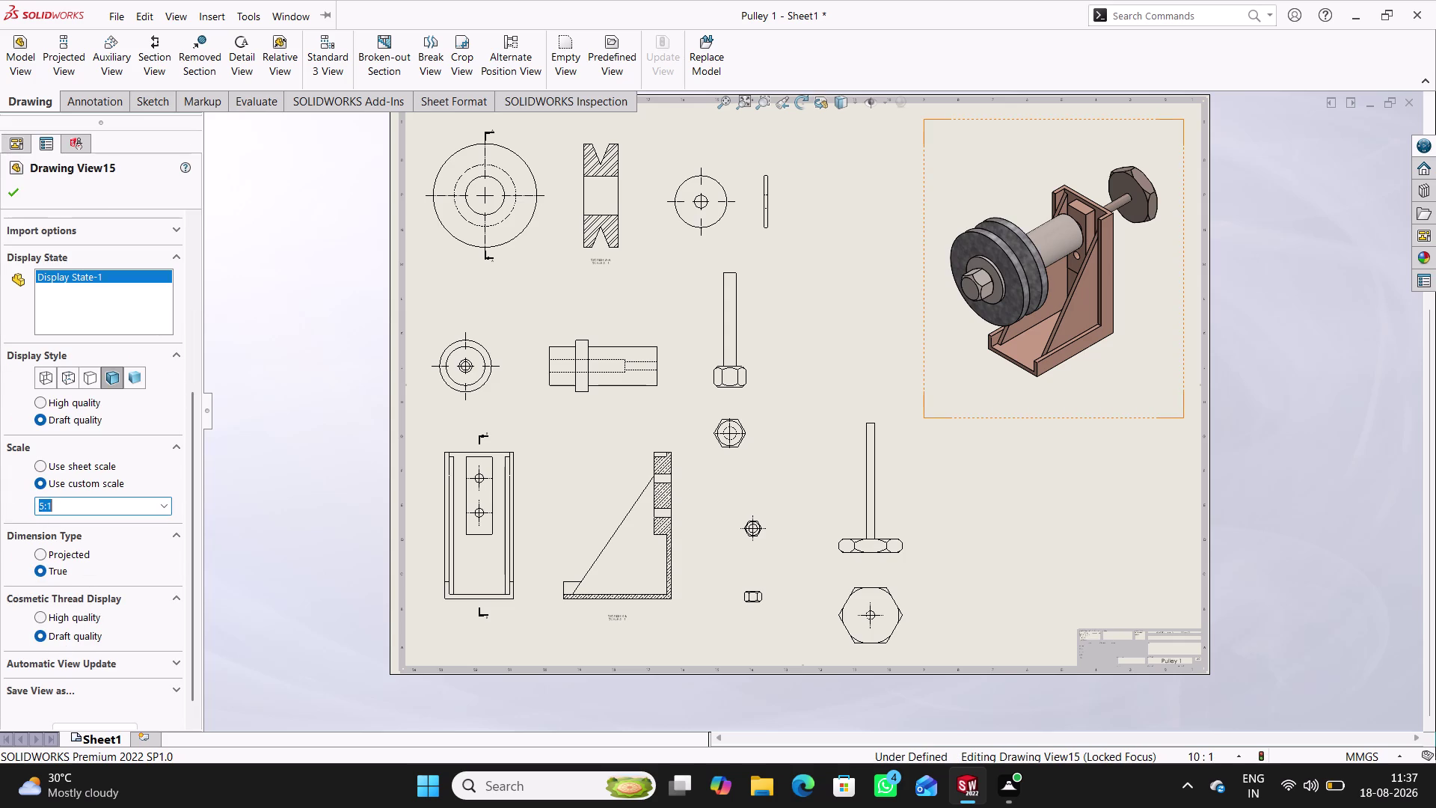
click(41, 499)
click(42, 505)
key(BackSpace)
key(8)
key(Return)
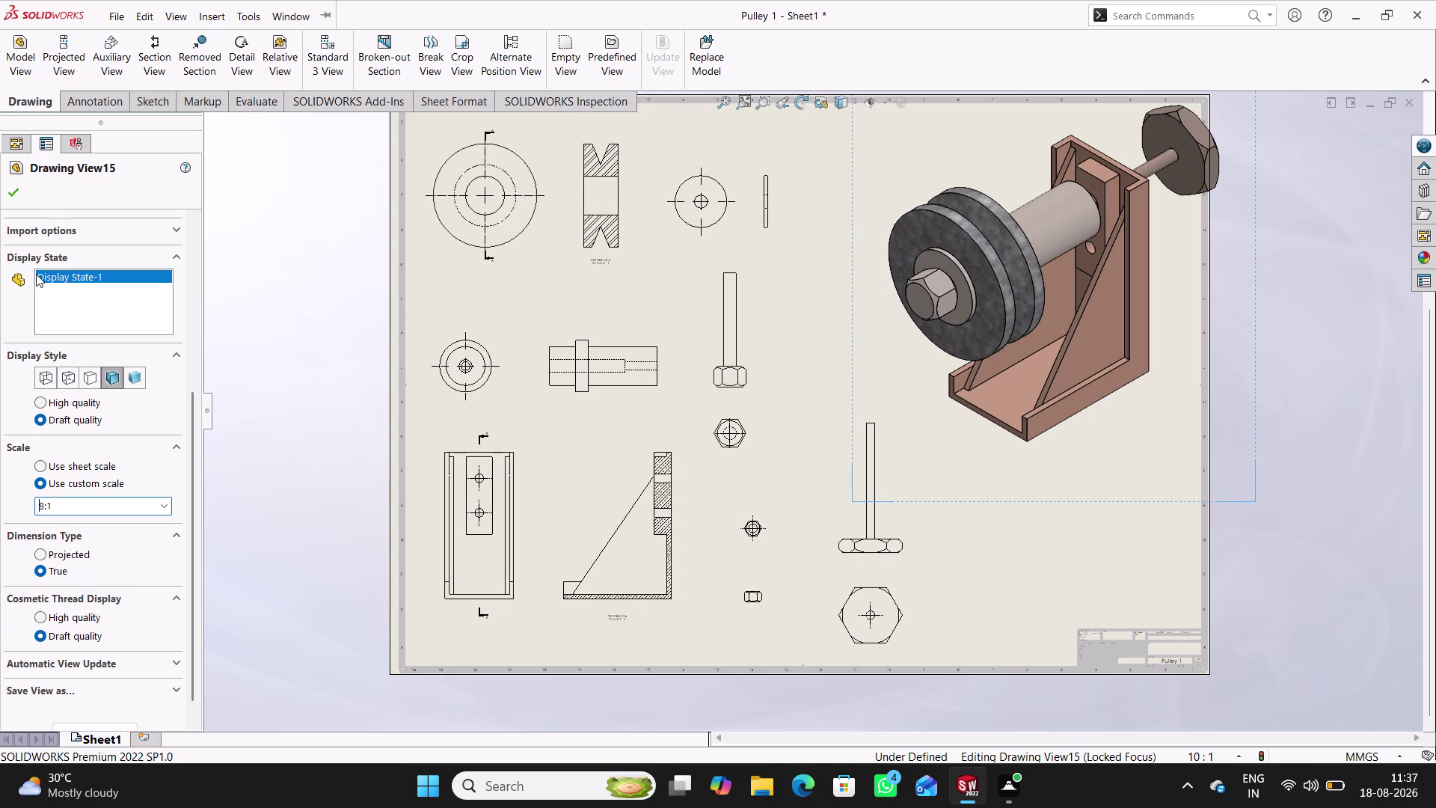
click(14, 190)
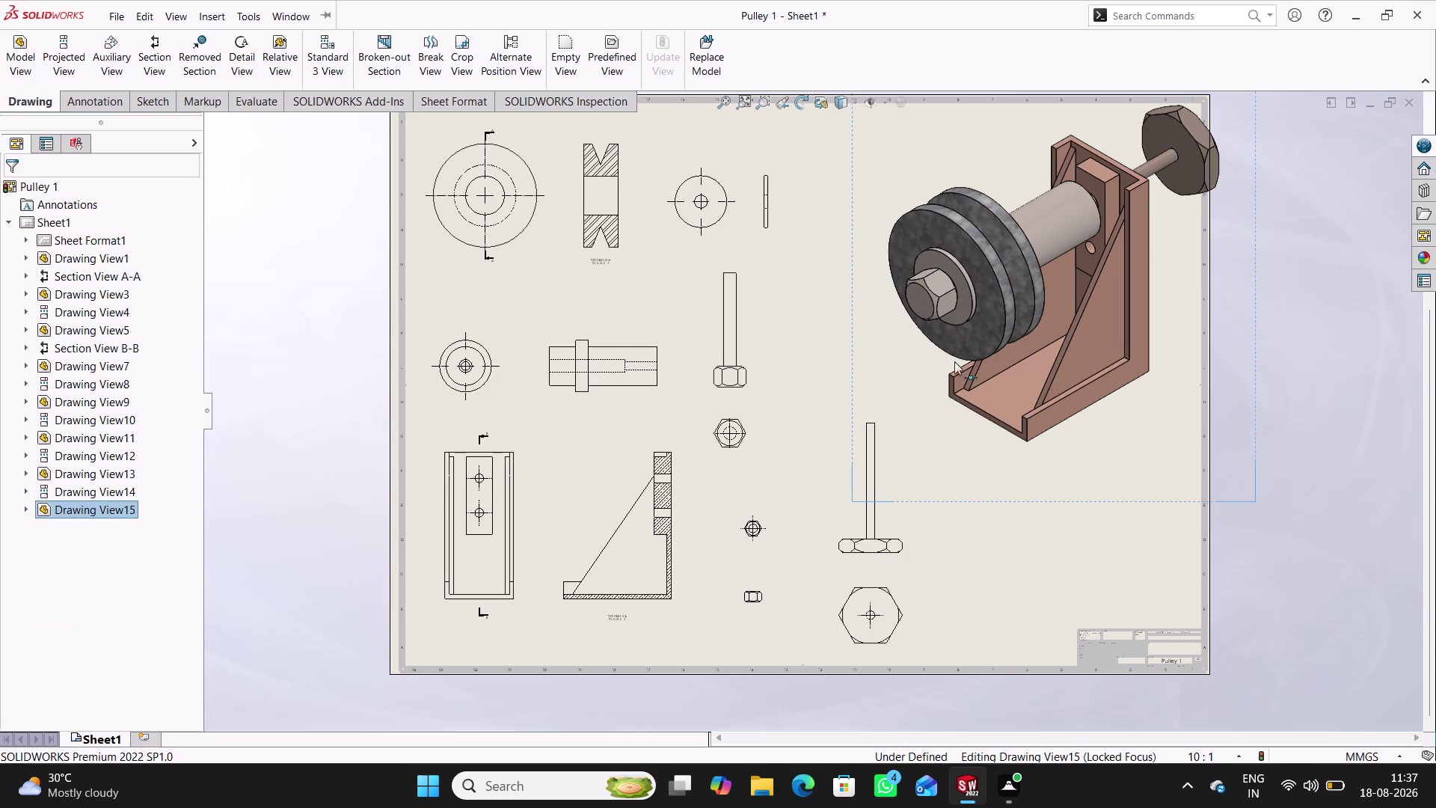
Drag the enlarged assembly view into position on the sheet's right side.
drag(857, 343, 816, 356)
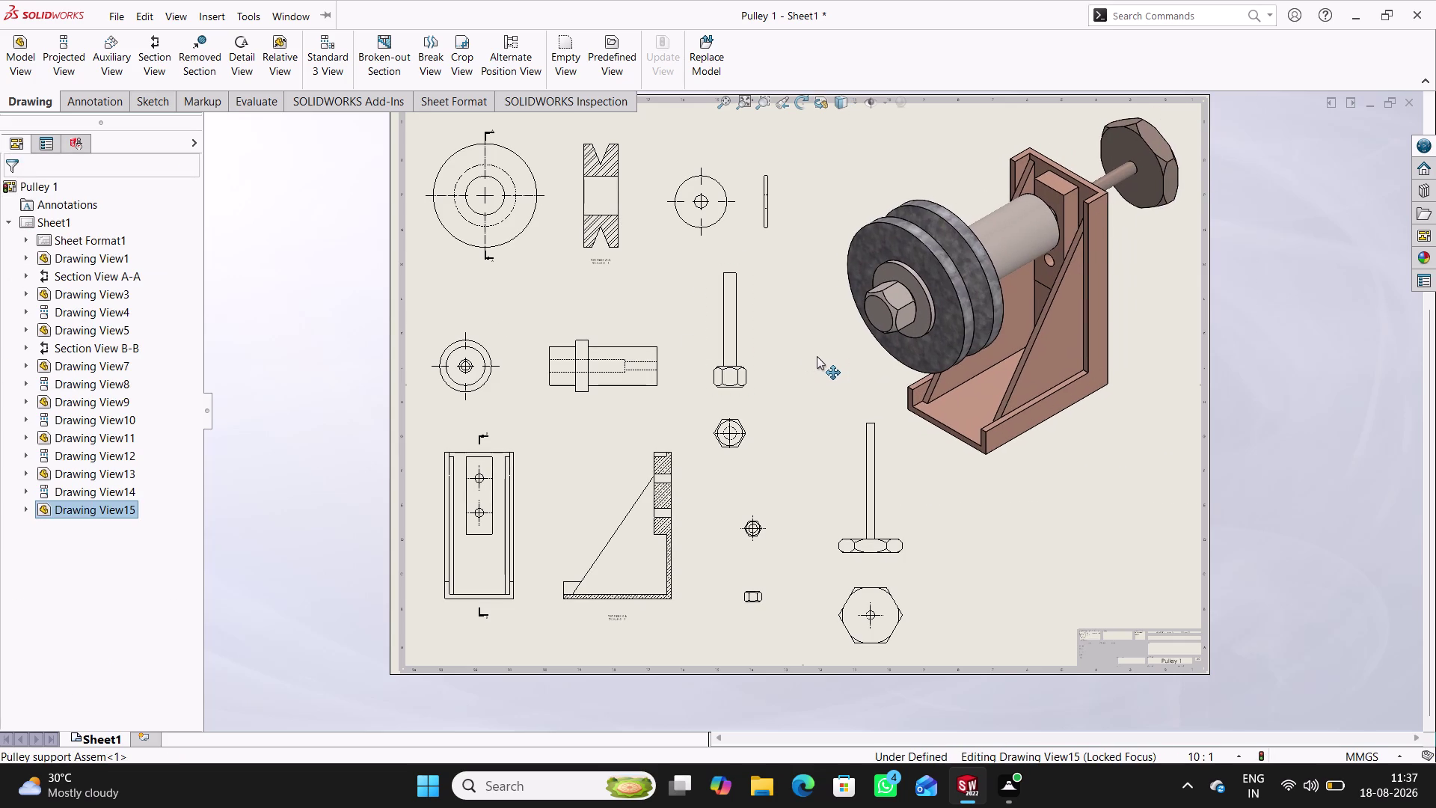
drag(816, 356, 823, 359)
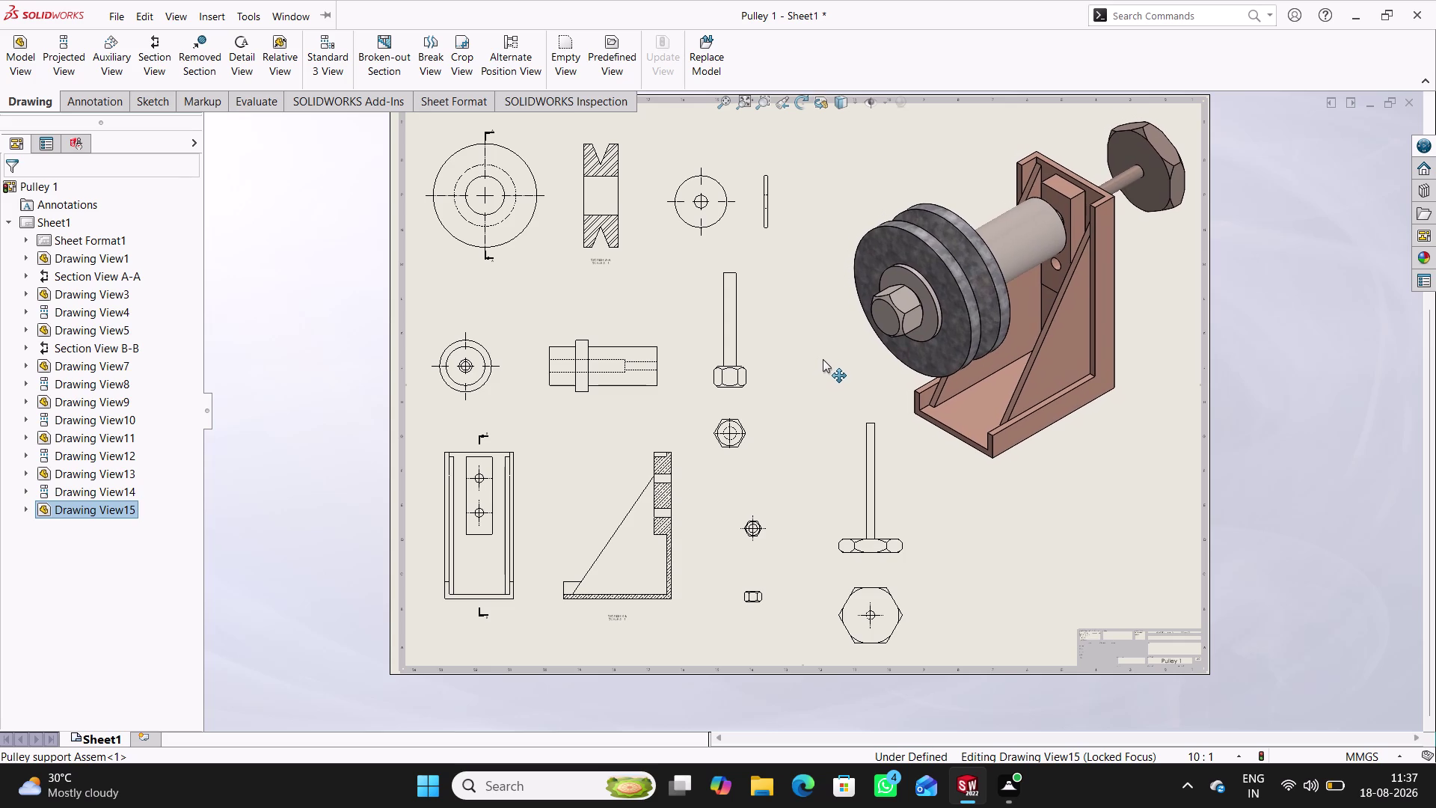
drag(823, 359, 823, 358)
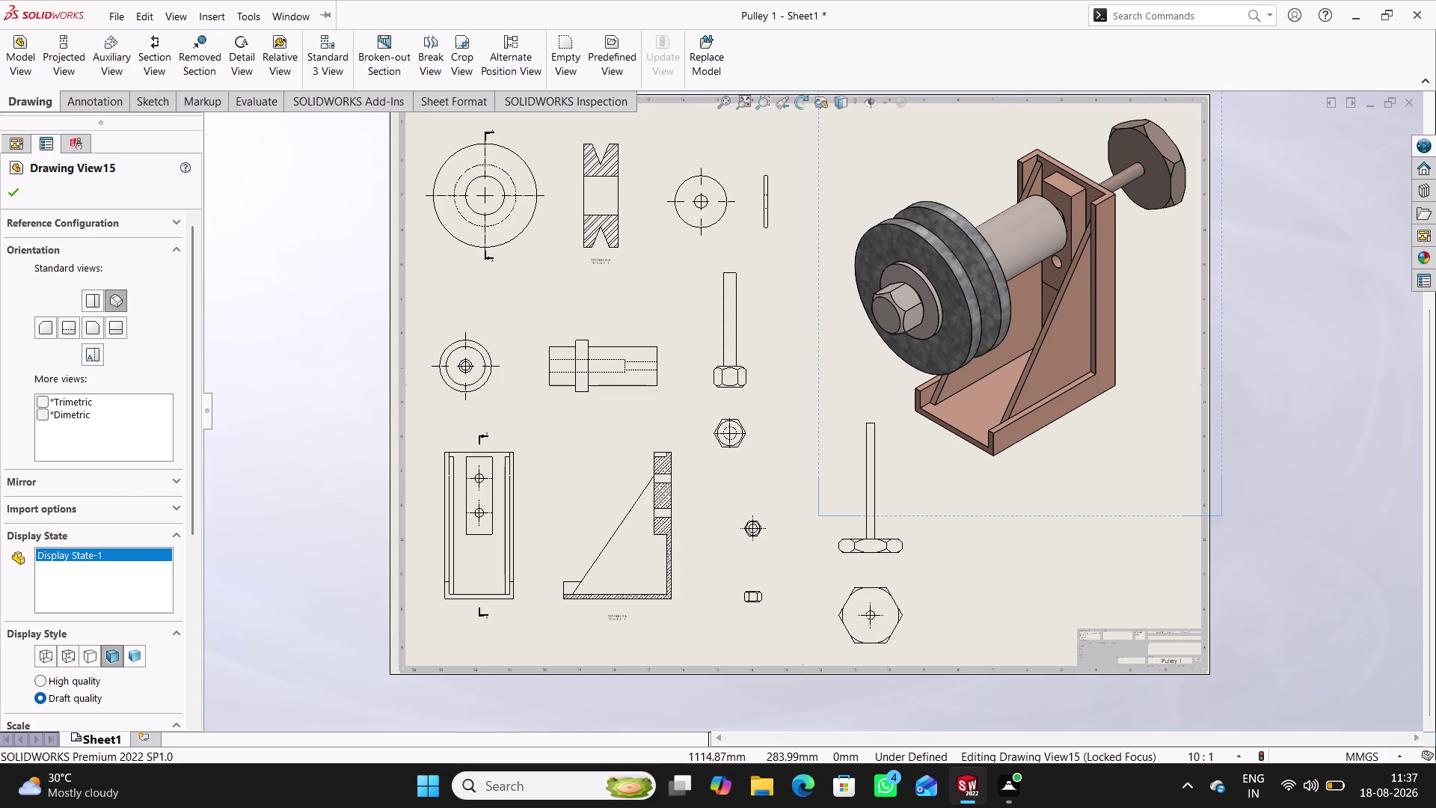
click(18, 191)
click(88, 101)
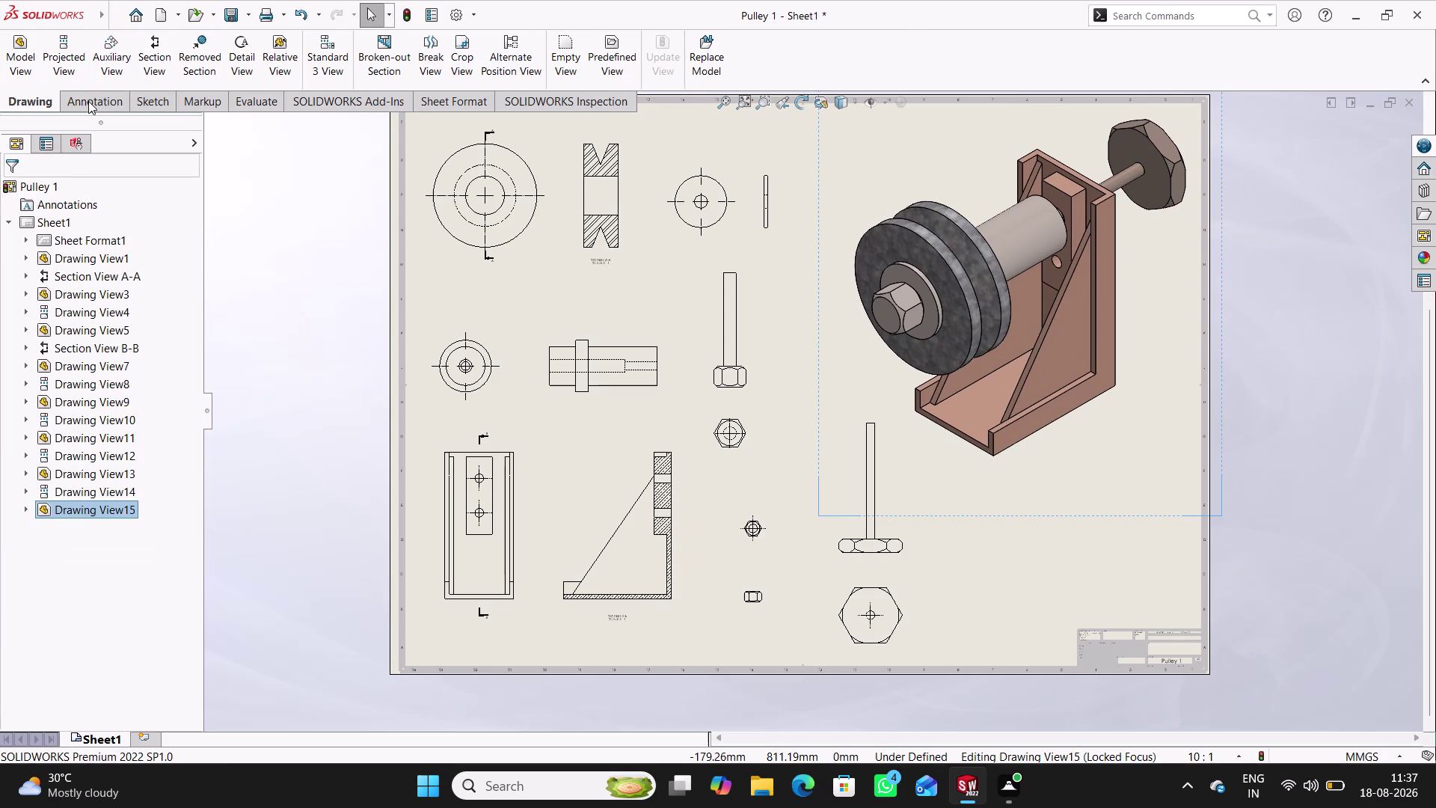
click(903, 64)
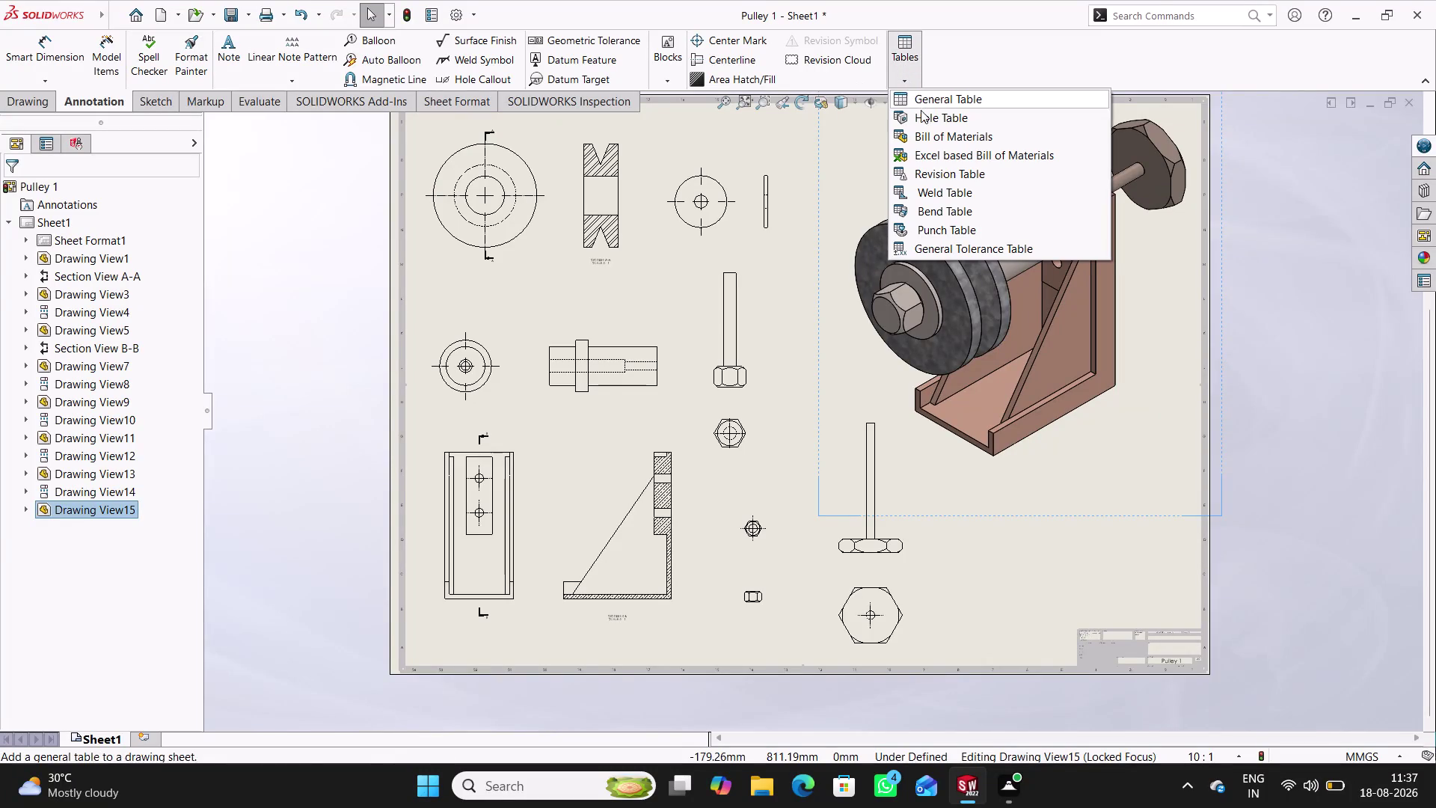
Insert a bill of materials below the isometric view and delete its DESCRIPTION column.
click(931, 137)
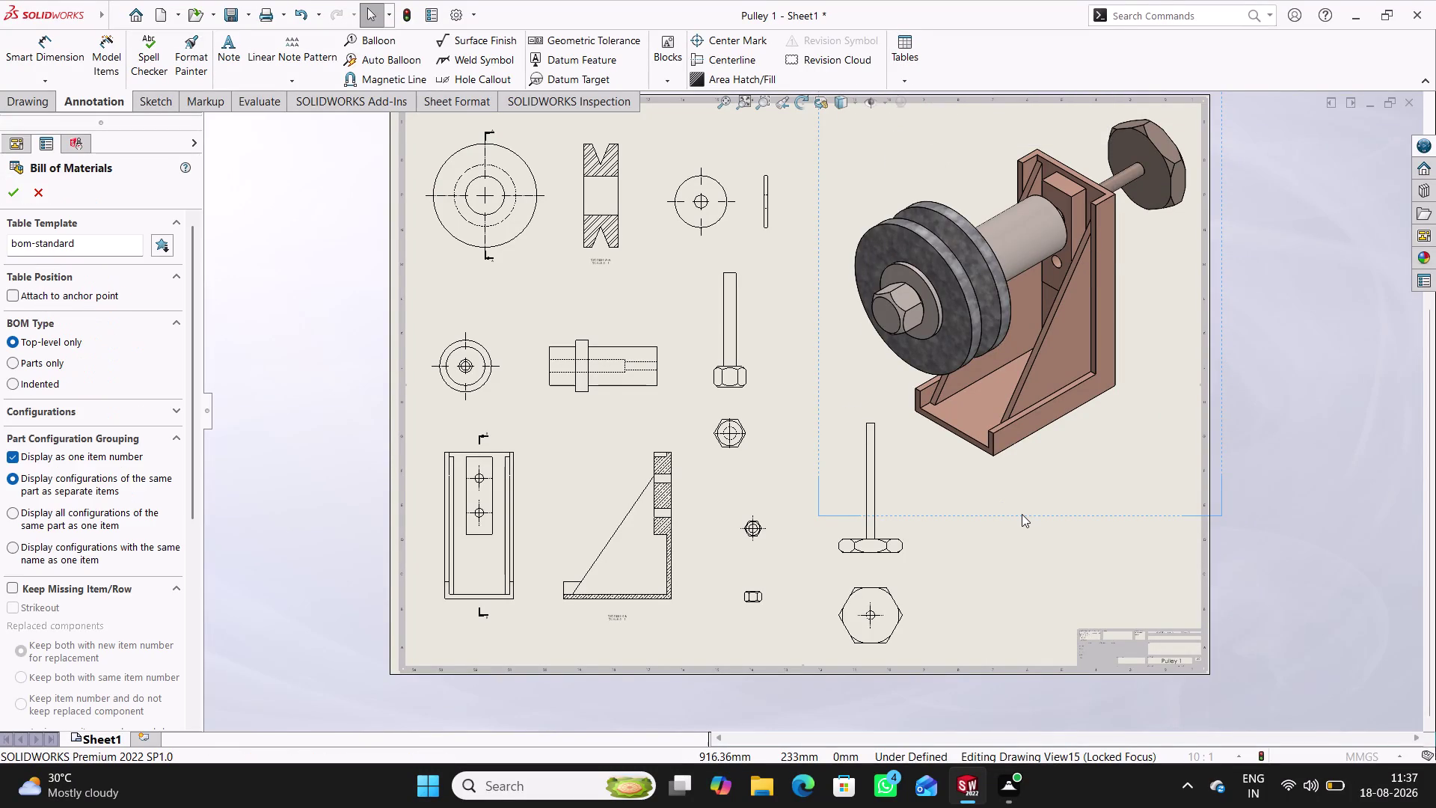
click(1022, 513)
click(10, 192)
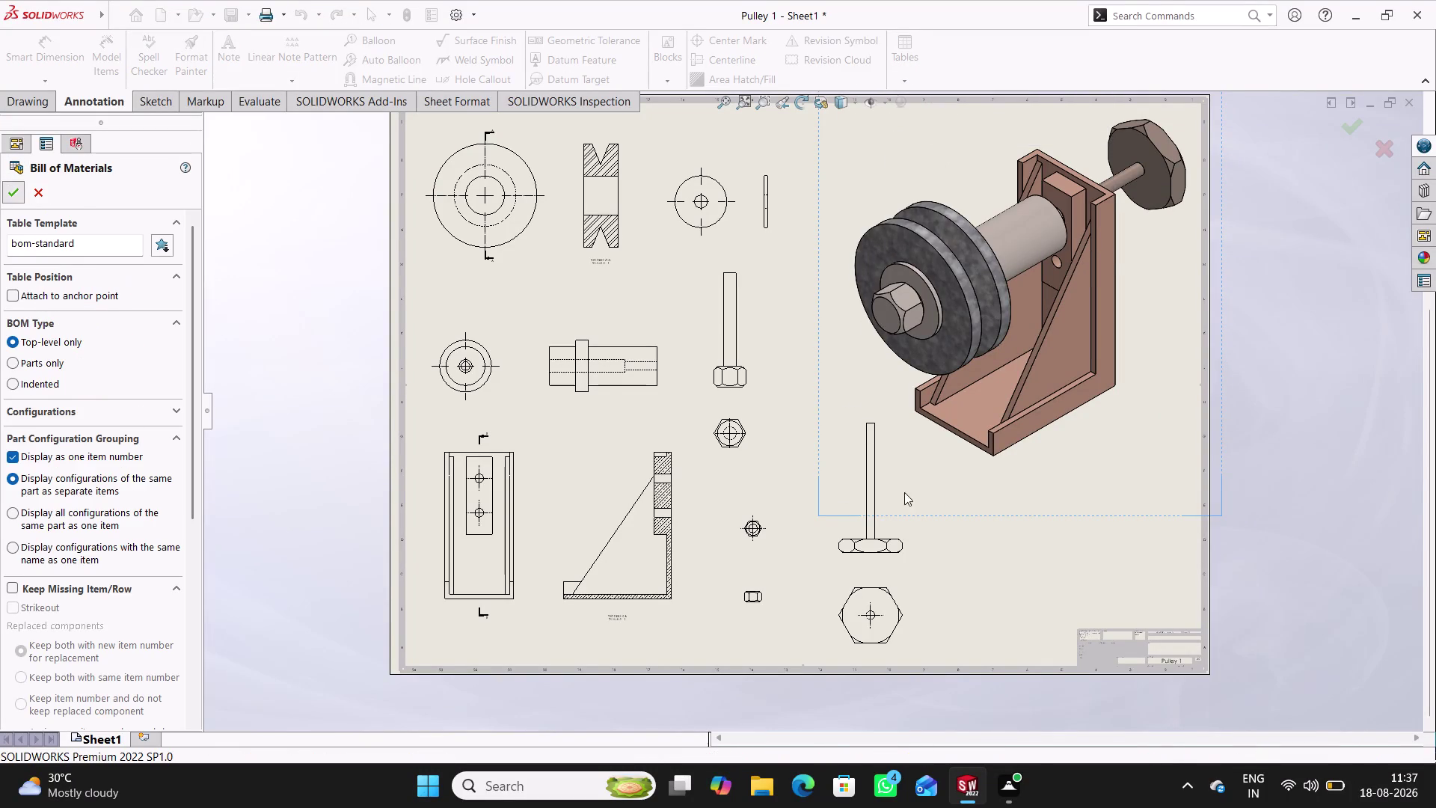
click(1006, 538)
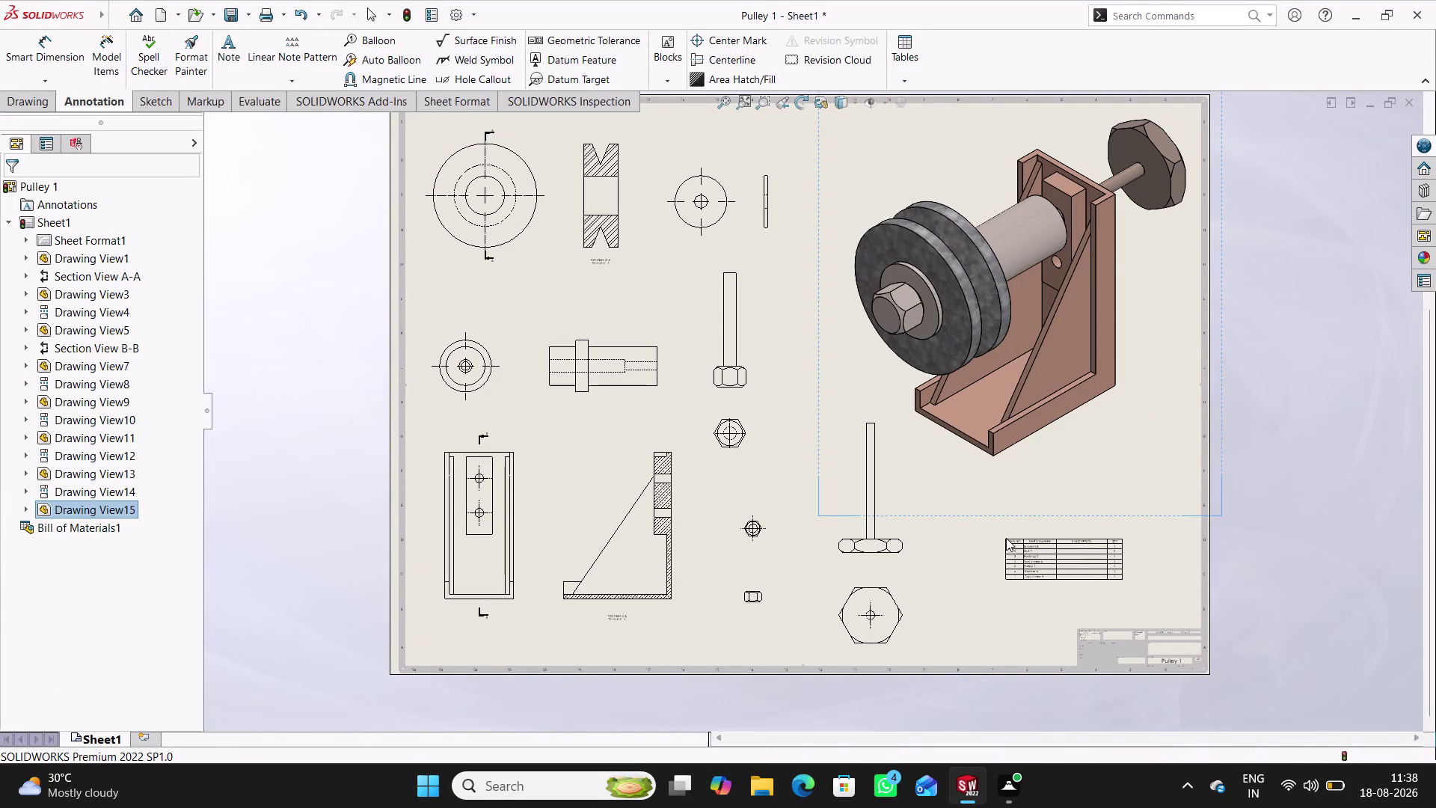
scroll(down, 3)
scroll(down, 3)
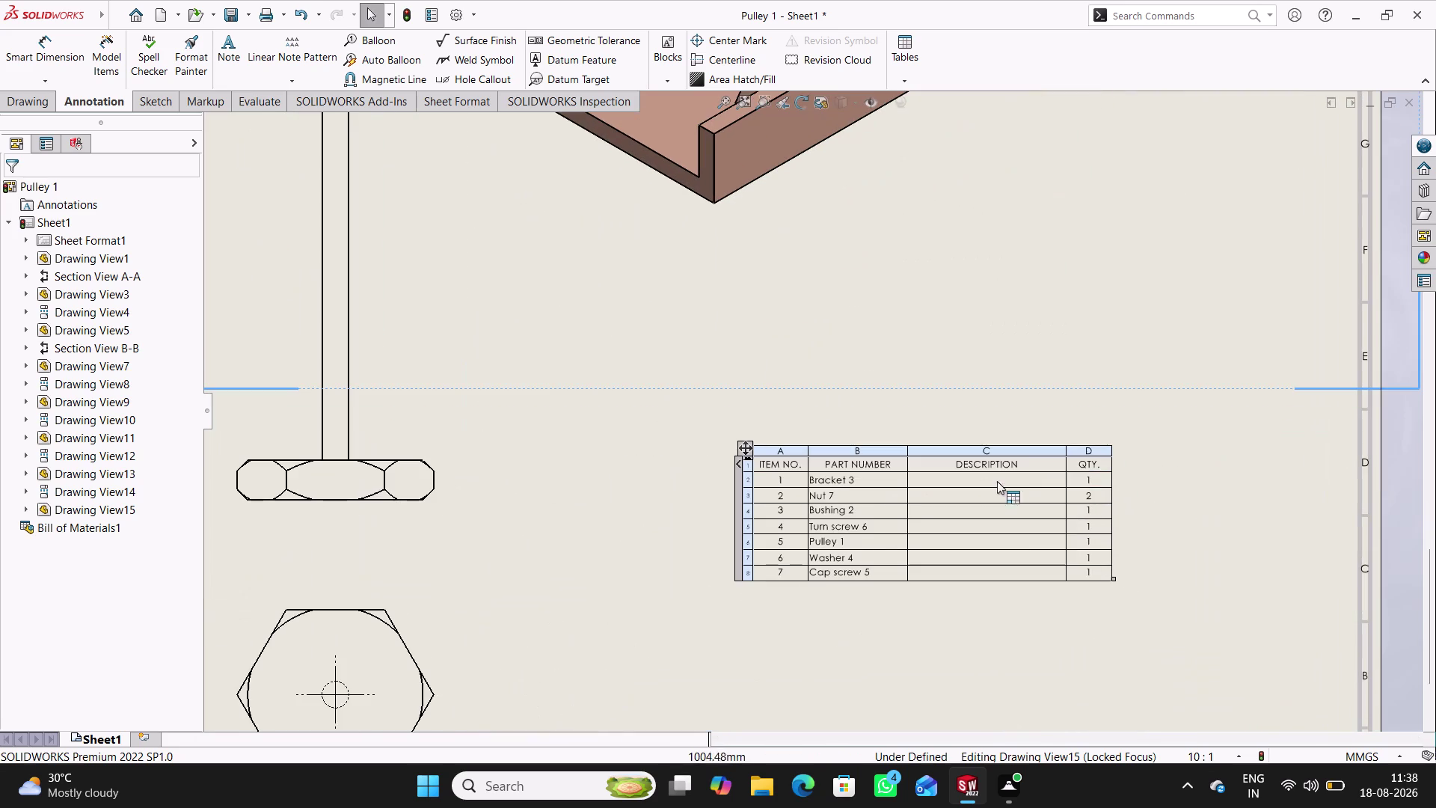
click(992, 456)
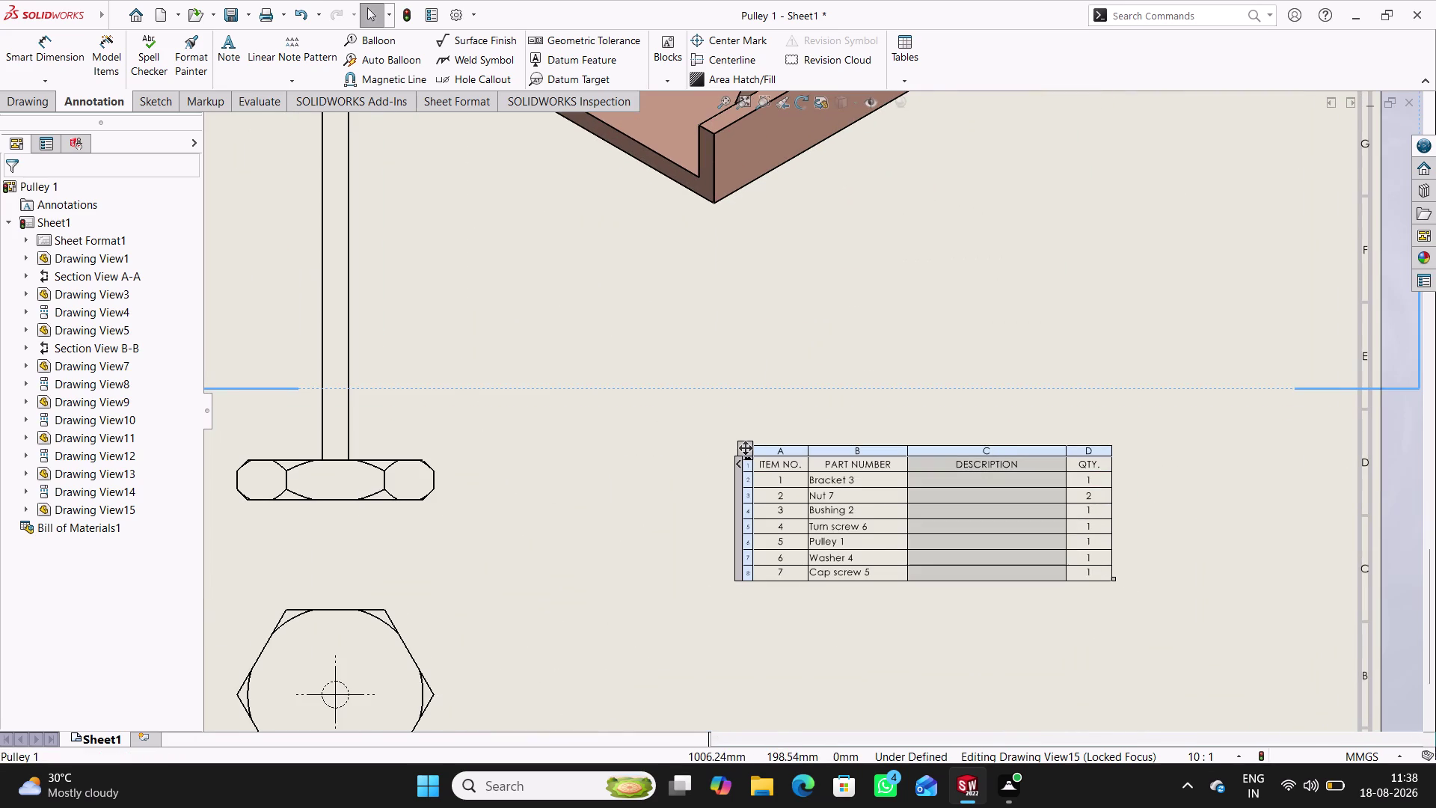
key(Delete)
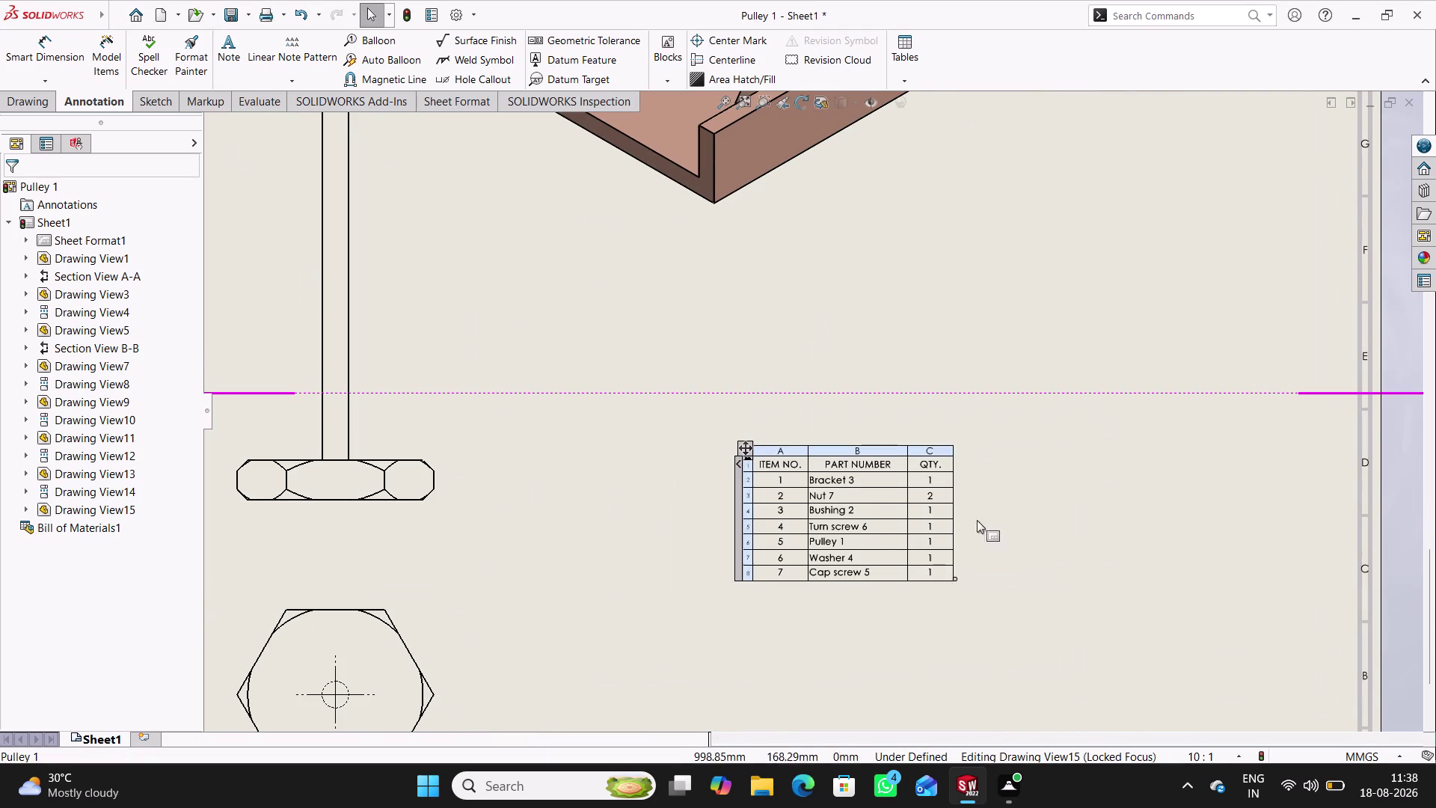
Move the bill of materials above the title block and stretch it taller.
drag(954, 582, 1277, 624)
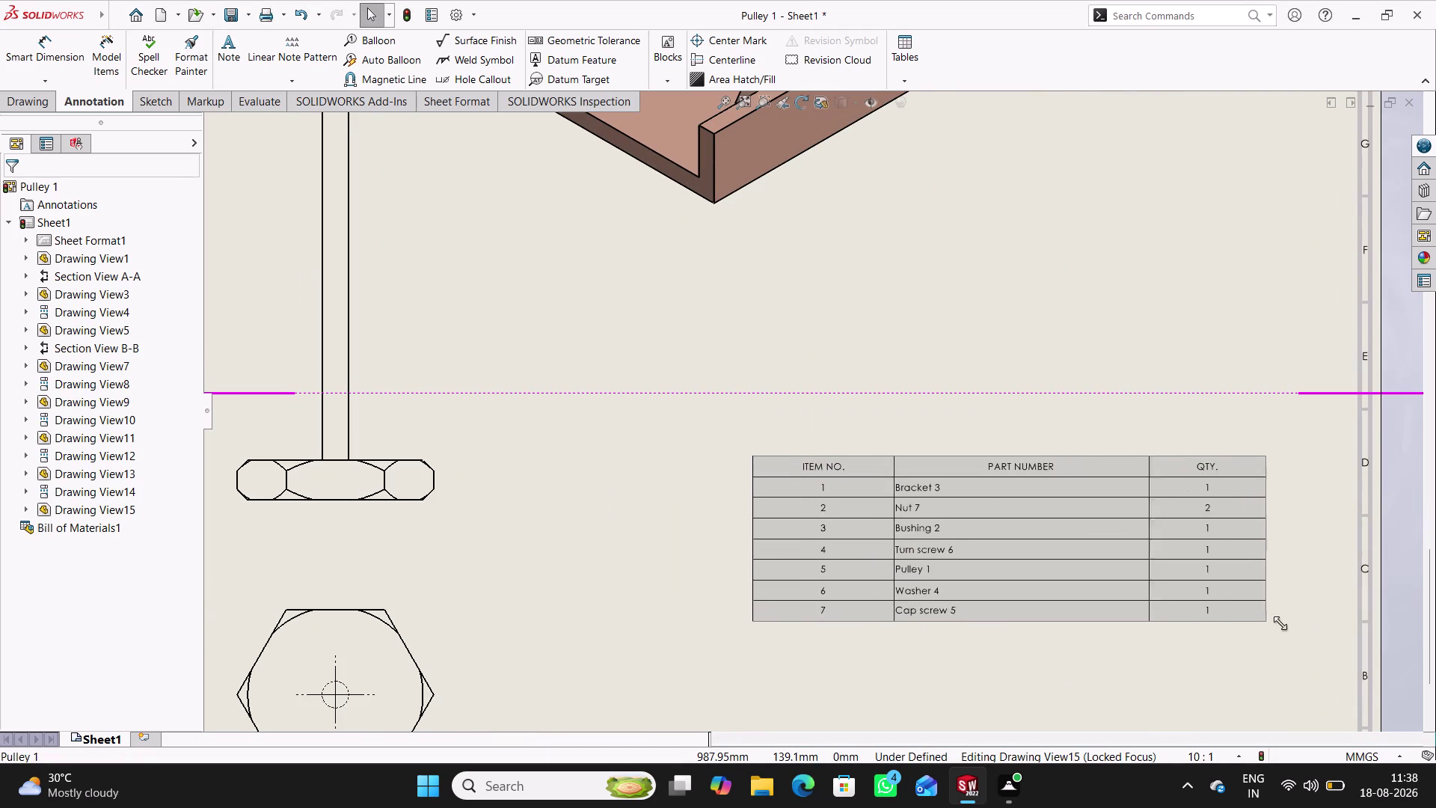
drag(1277, 623, 1291, 631)
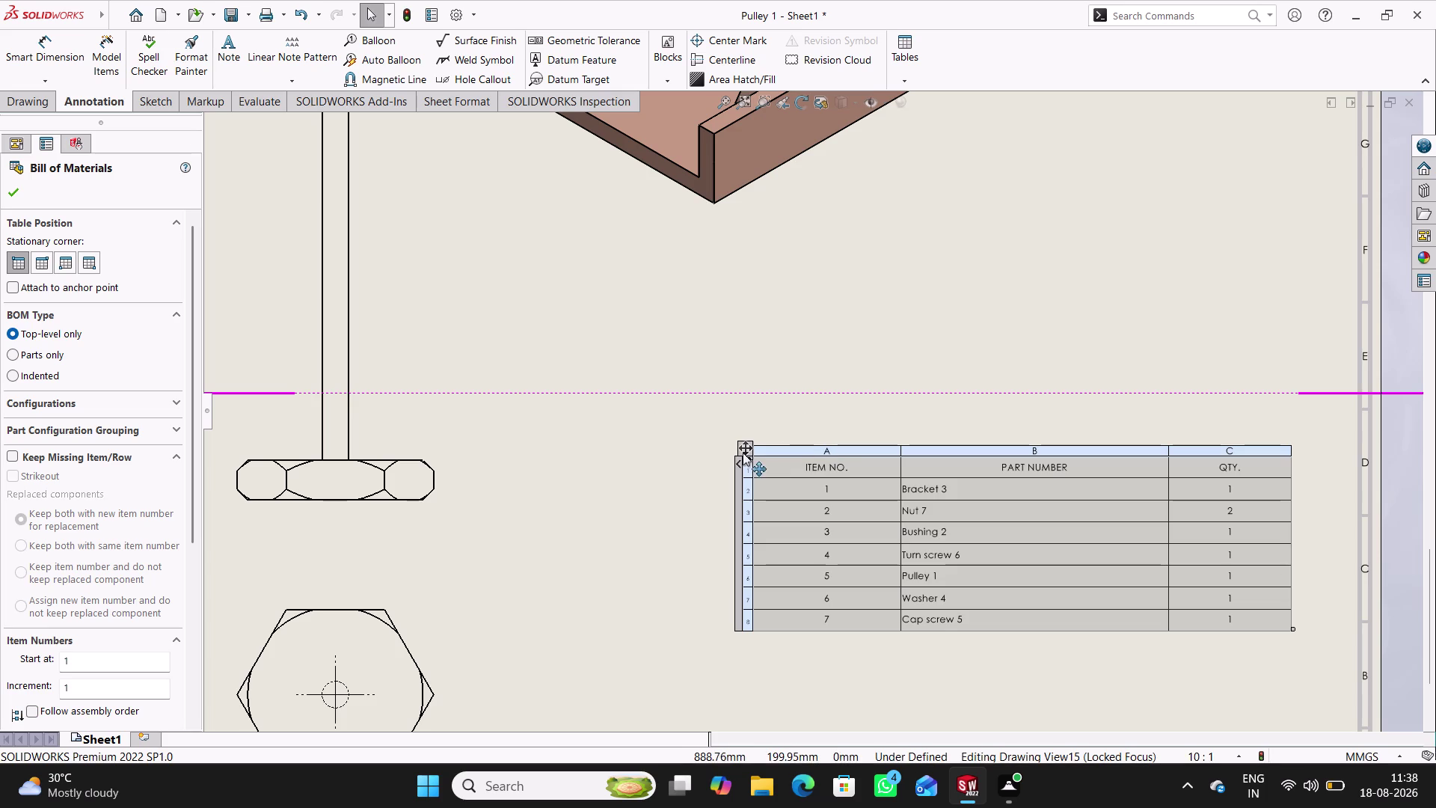
drag(741, 455, 712, 437)
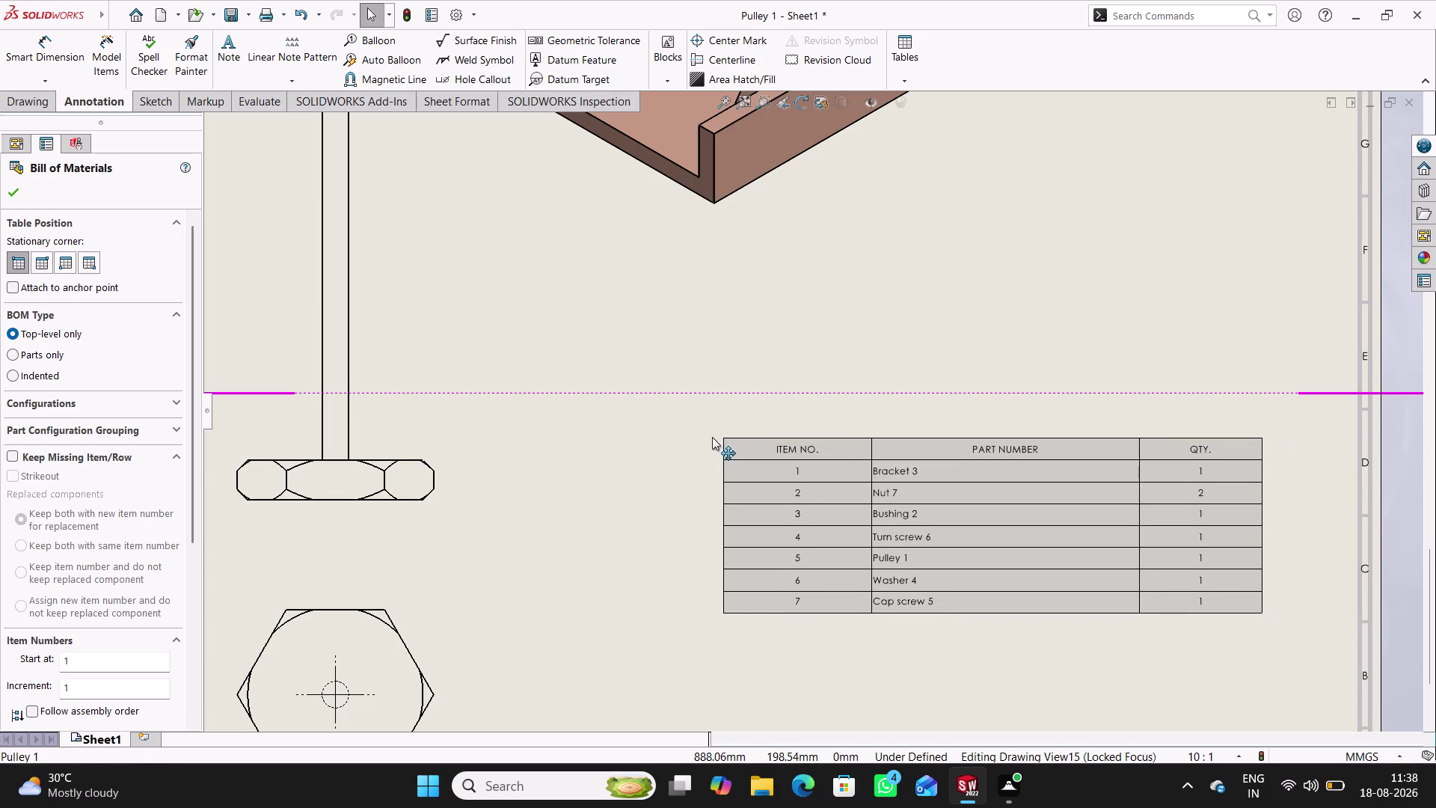
drag(712, 437, 712, 437)
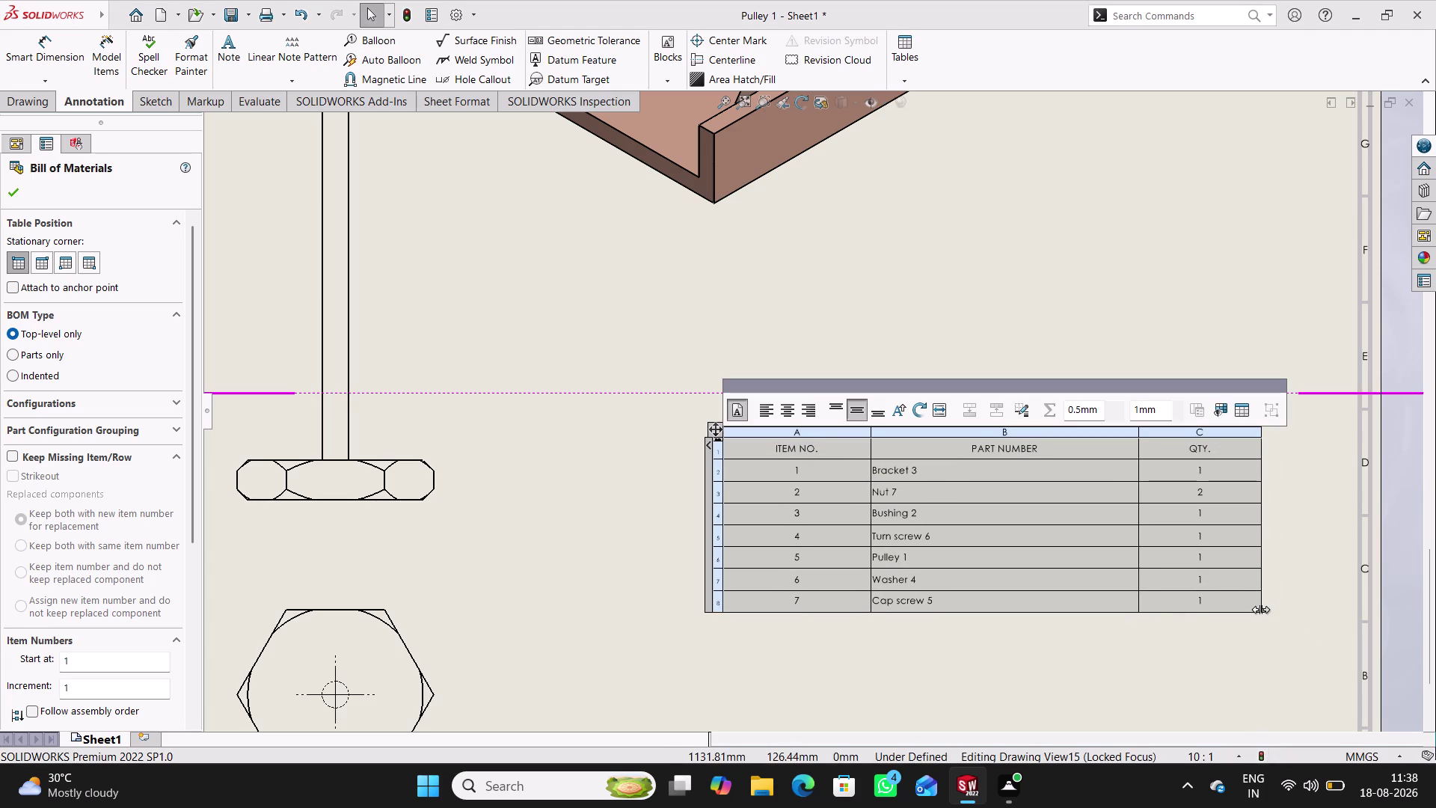
drag(1263, 614, 1300, 696)
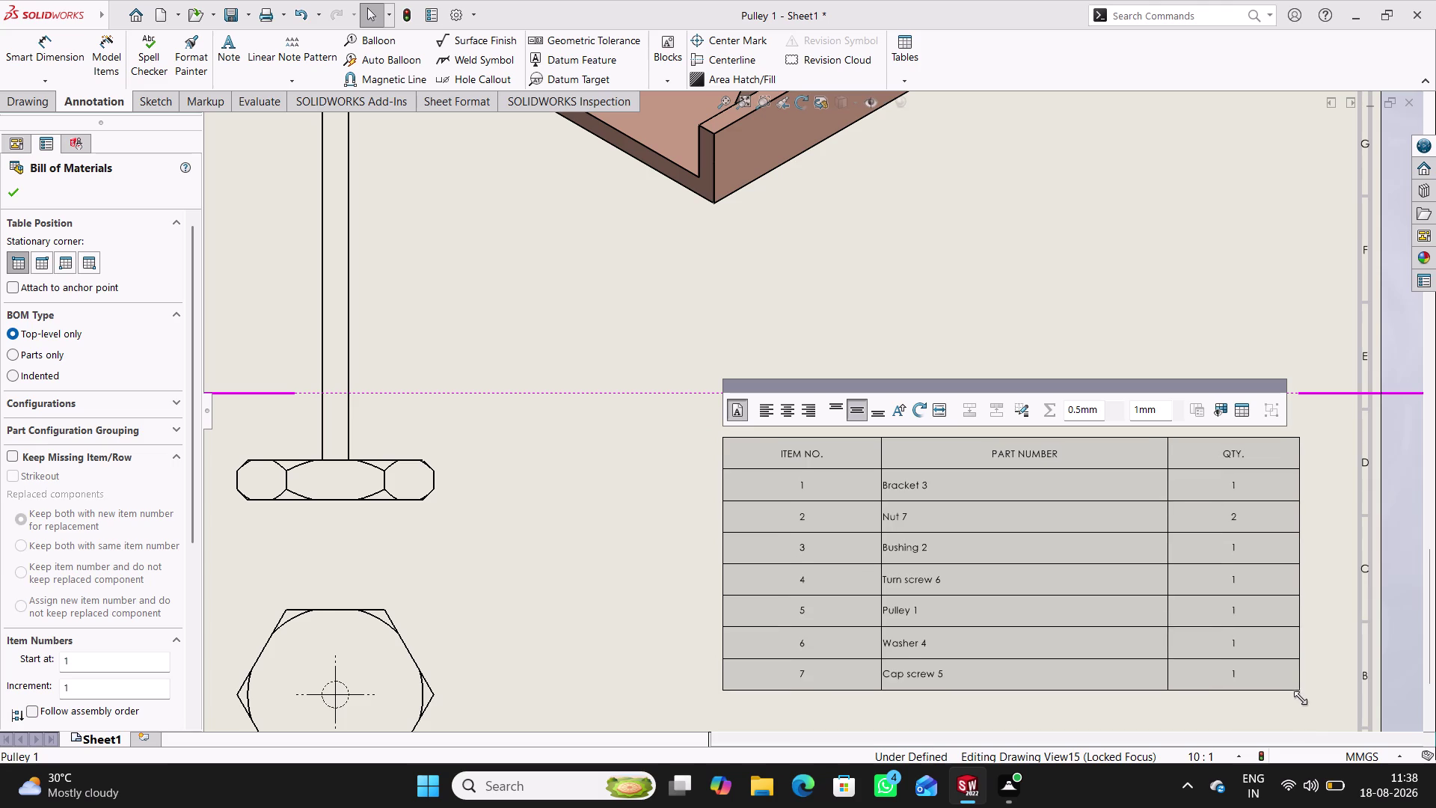
drag(1301, 695, 1325, 731)
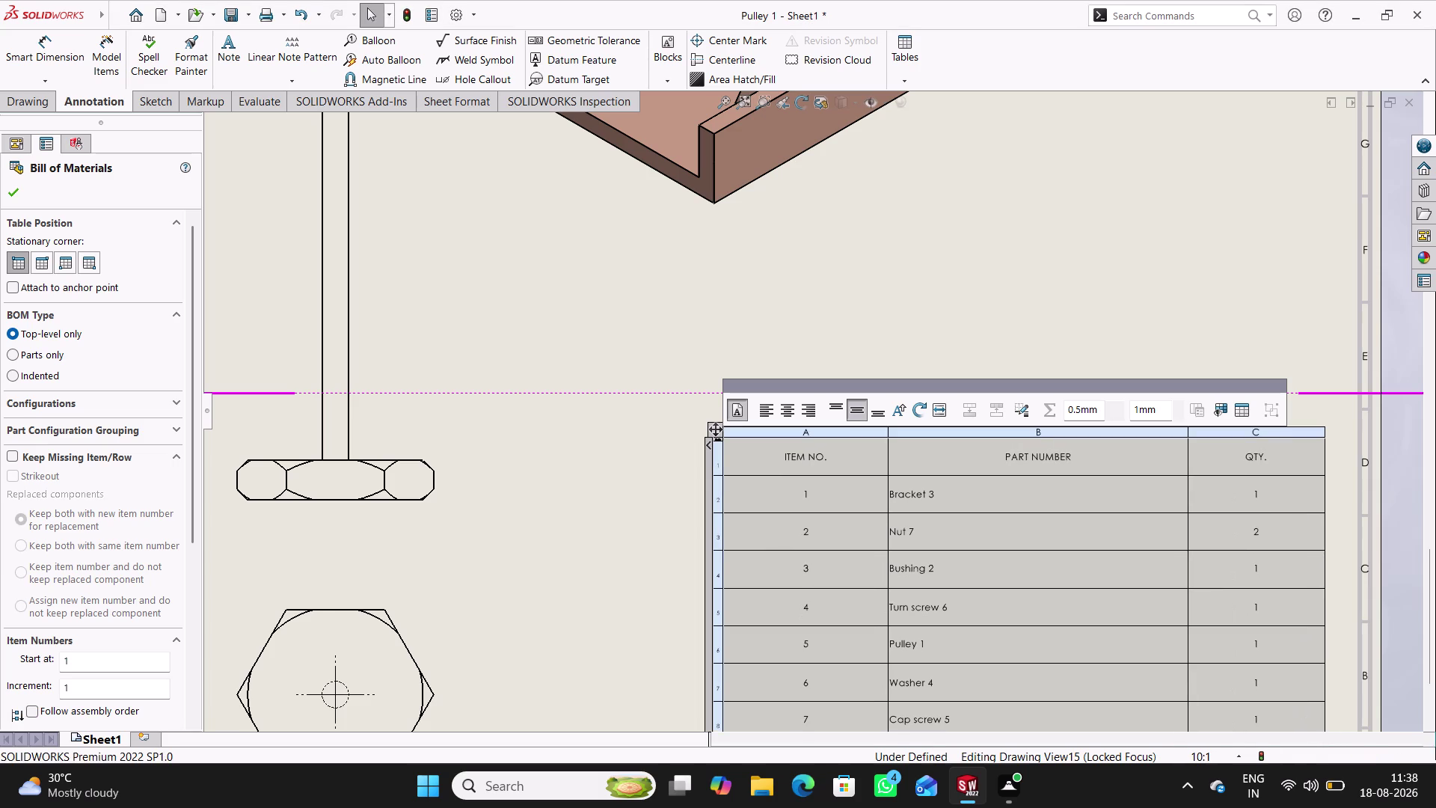
scroll(up, 3)
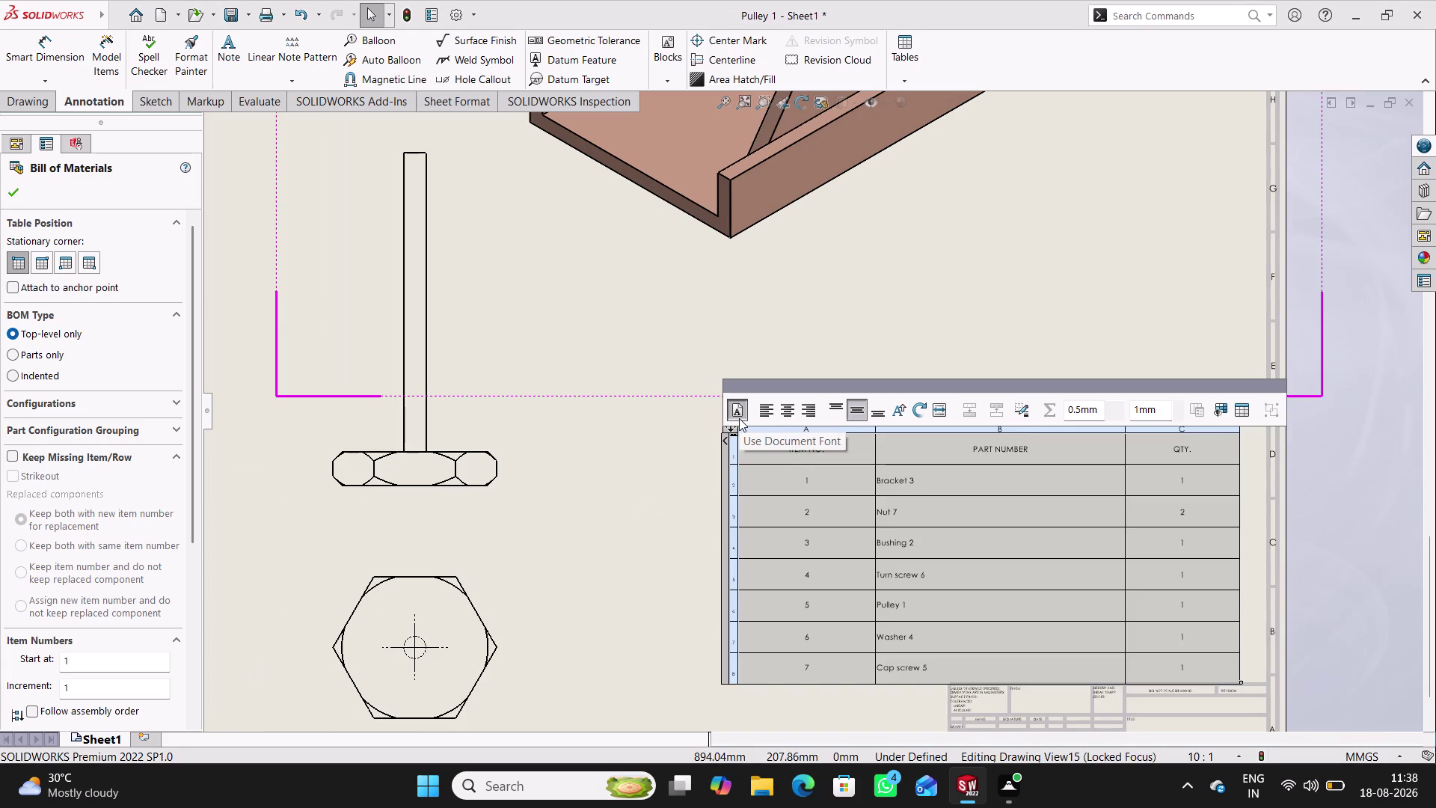
click(786, 411)
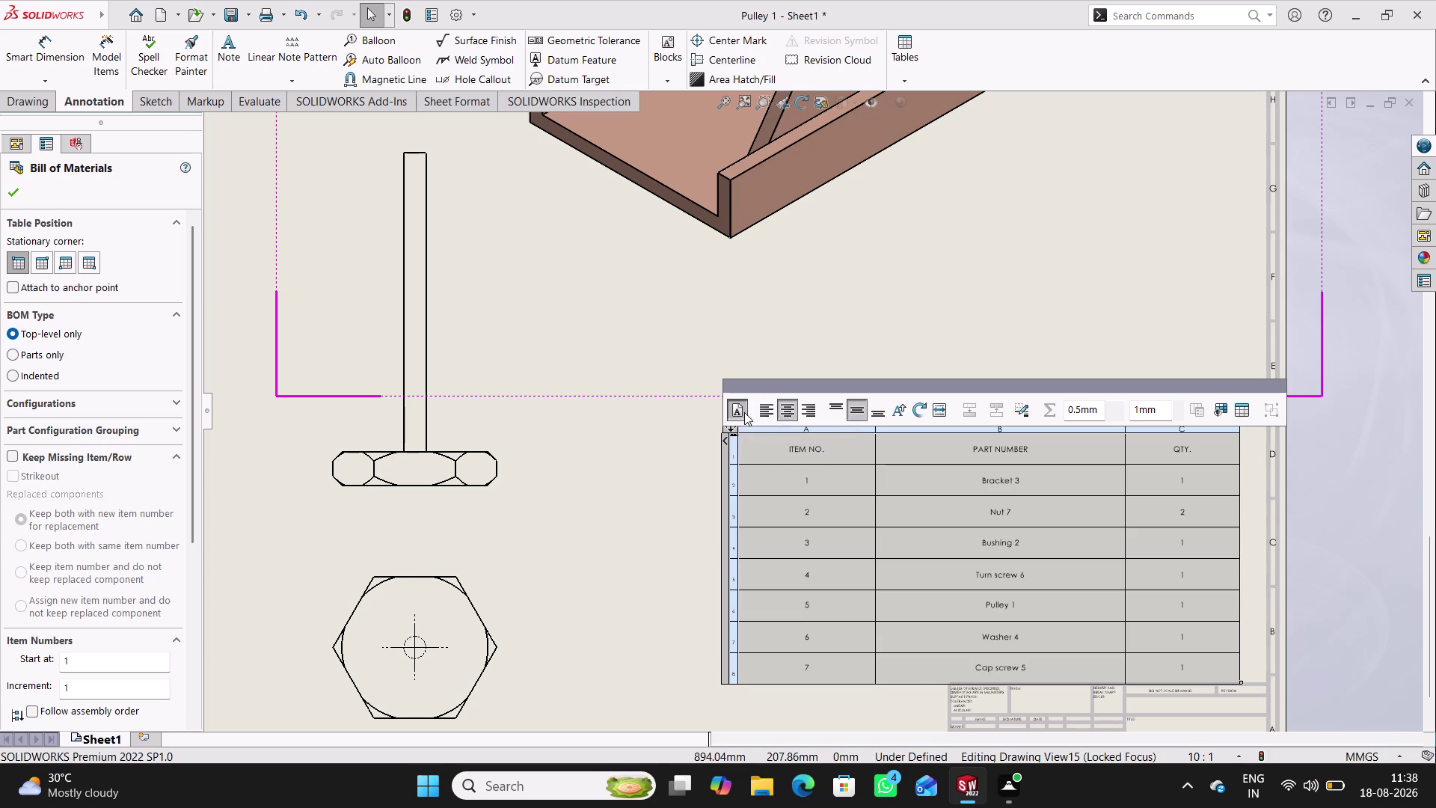
Turn off the document font for the table body and set its text to size 28.
click(743, 412)
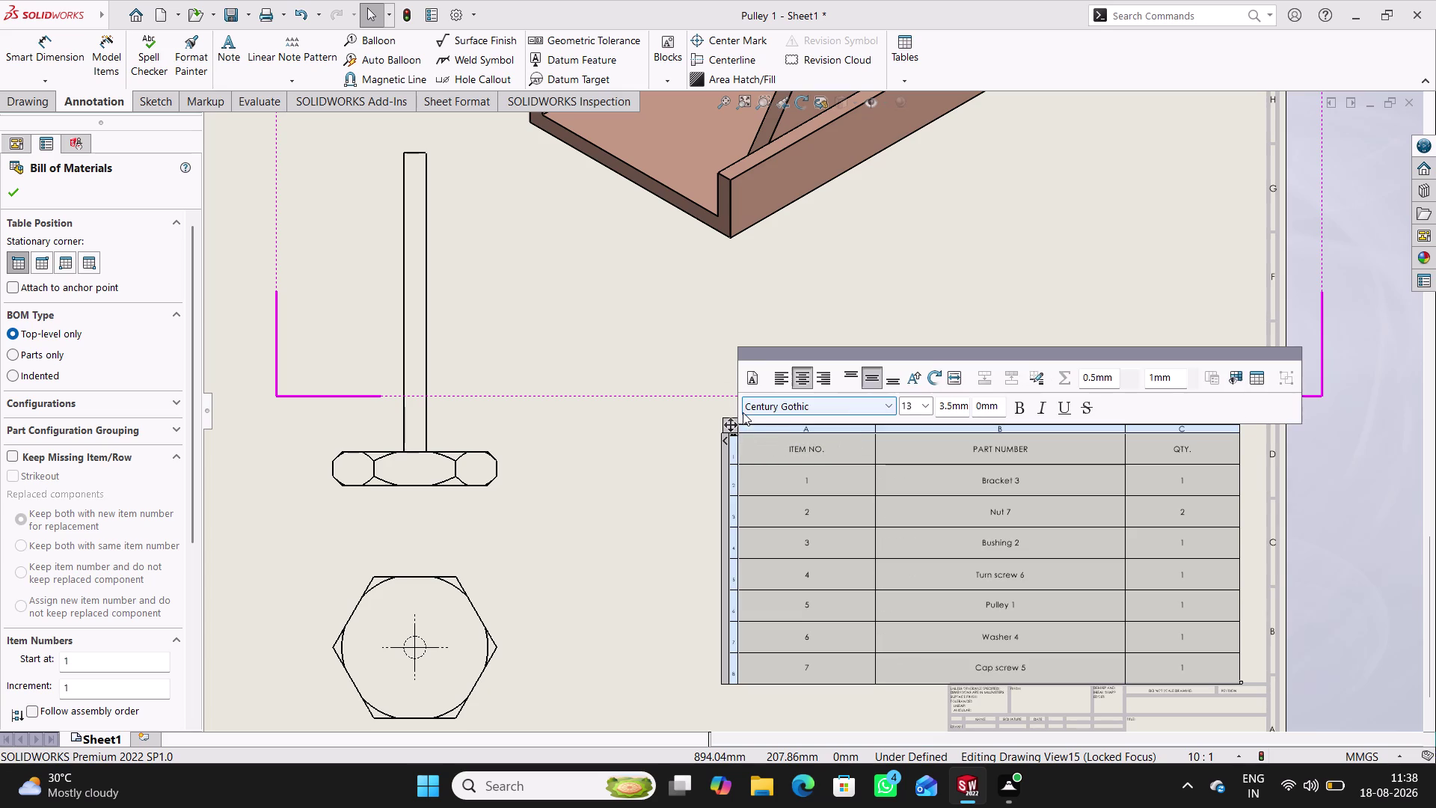
click(929, 401)
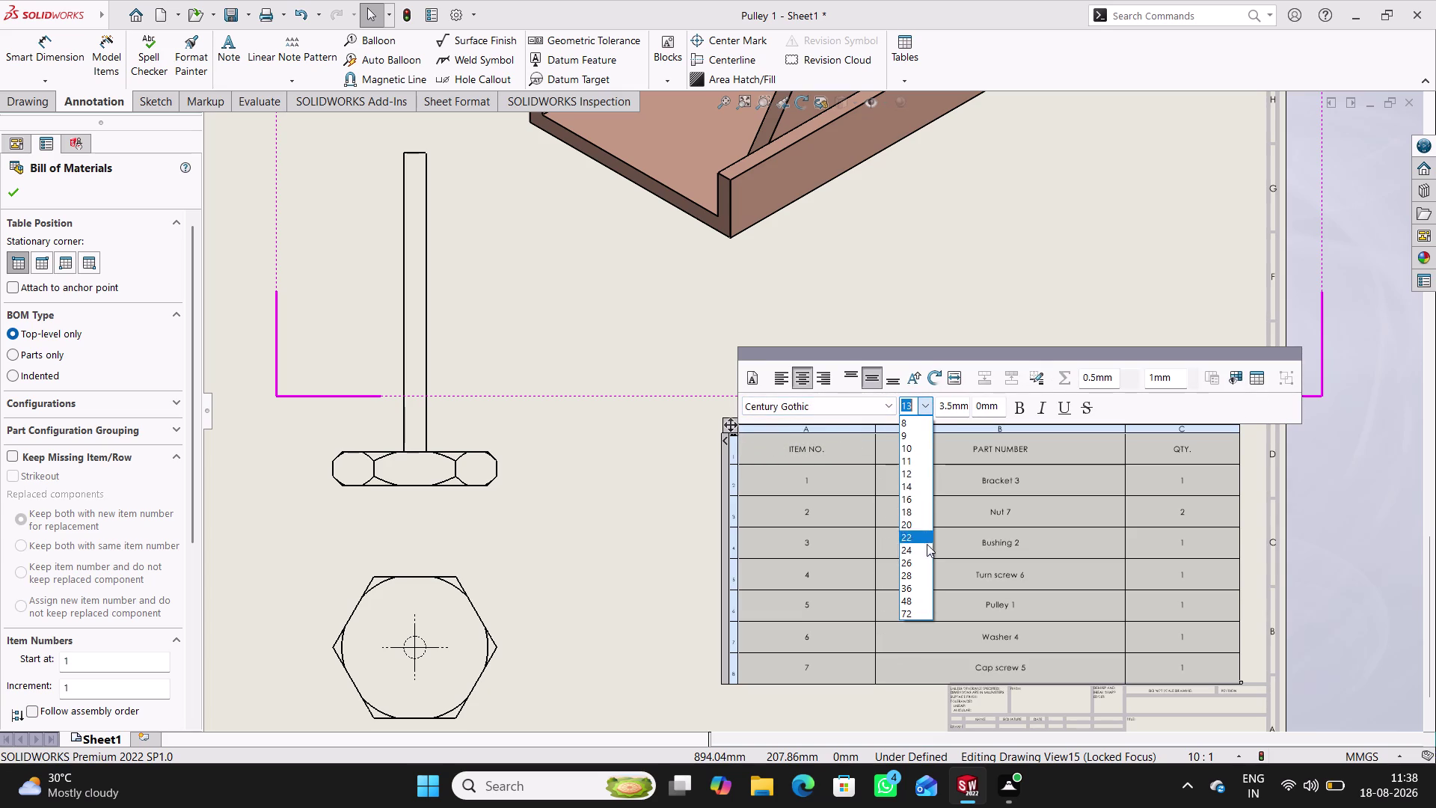
click(925, 562)
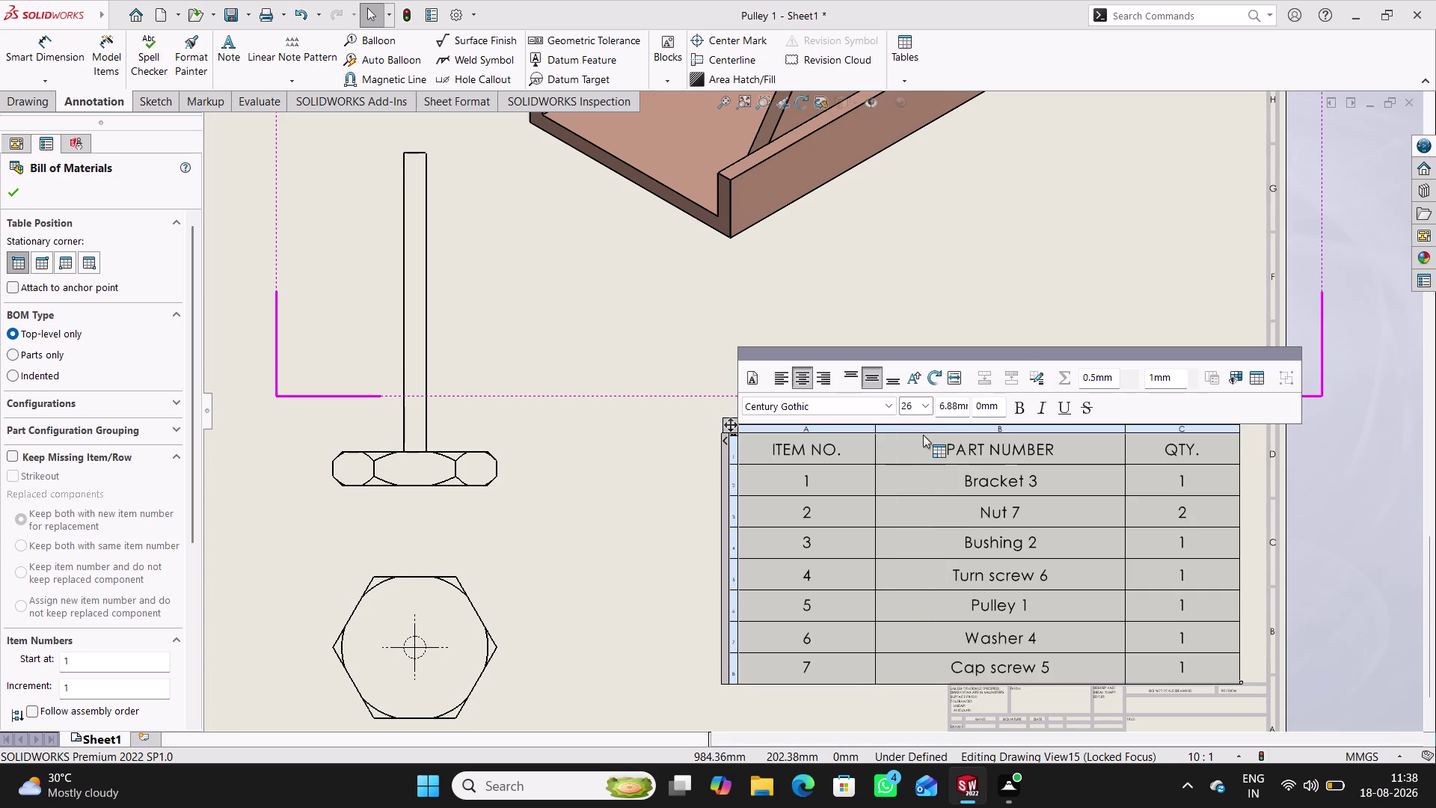
click(928, 407)
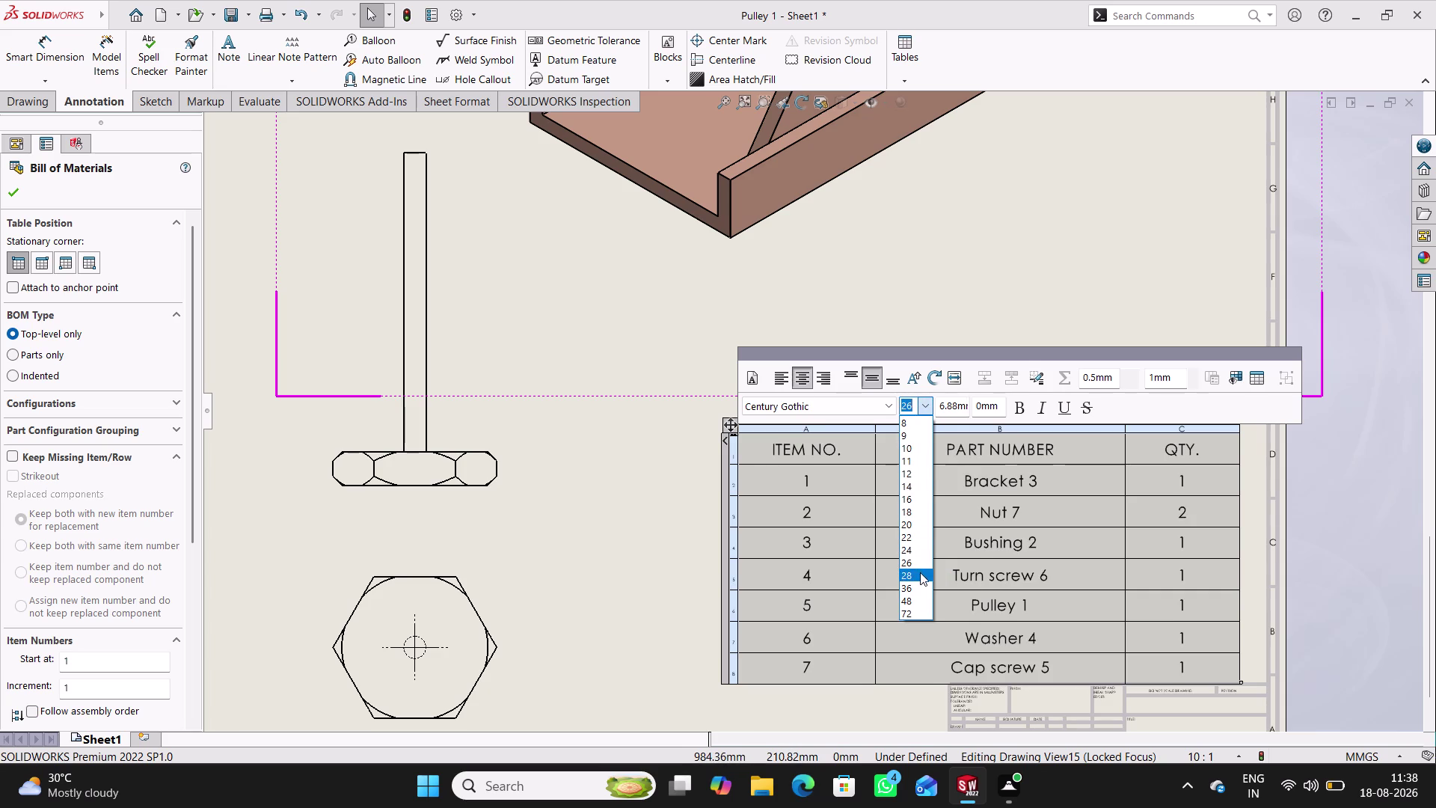
click(920, 573)
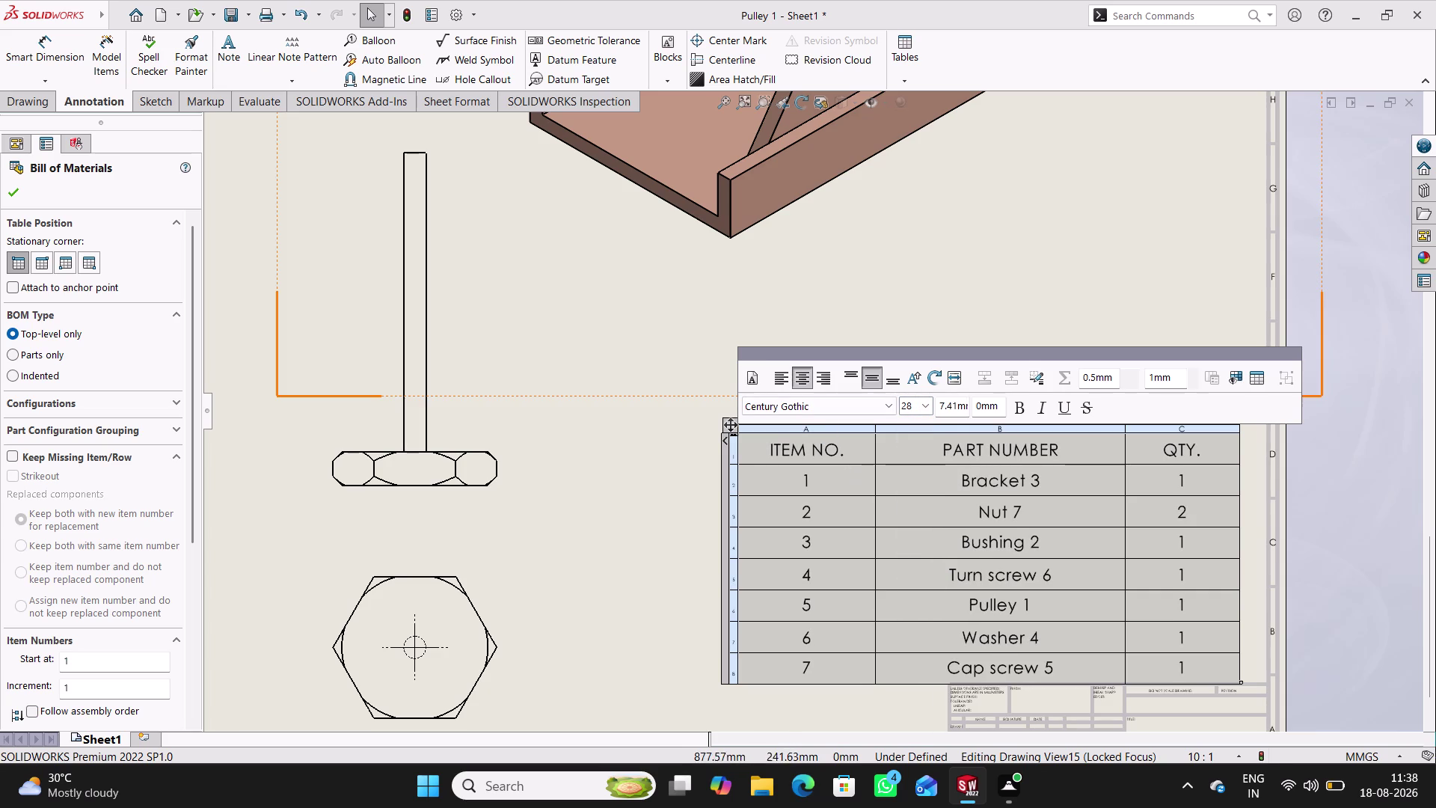
click(699, 367)
Select the header row and give it a much larger custom font size.
click(654, 478)
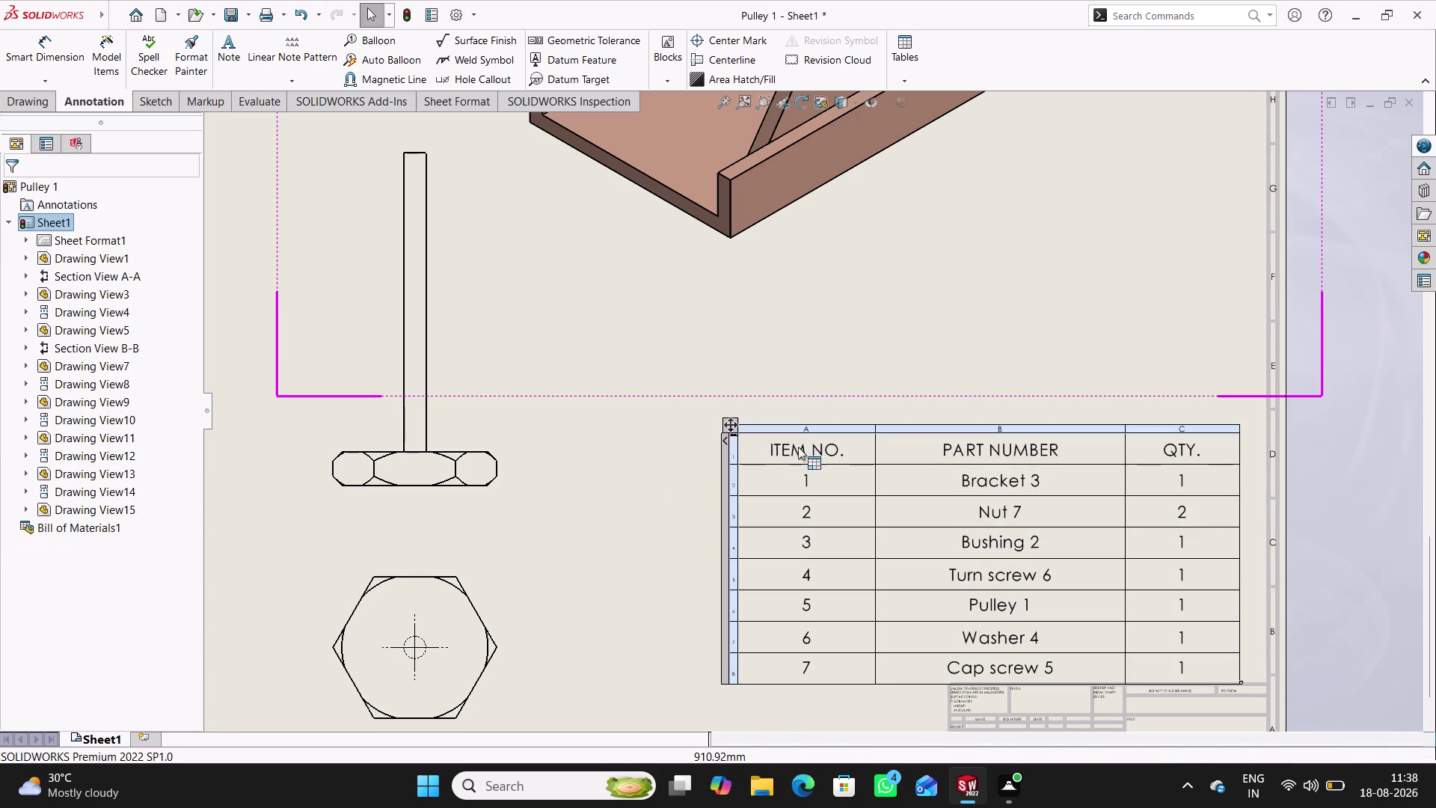
click(802, 446)
click(956, 445)
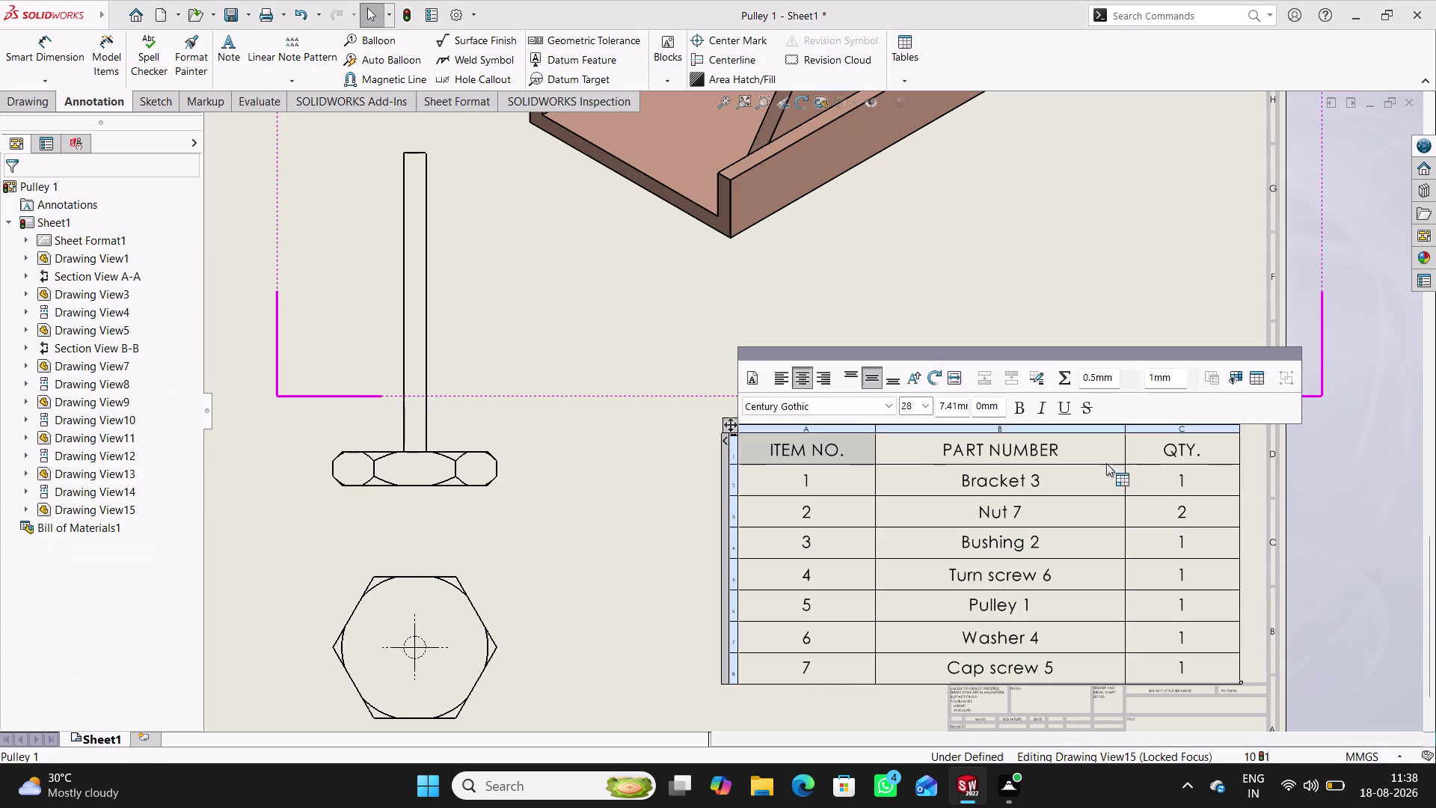
click(1164, 458)
click(754, 381)
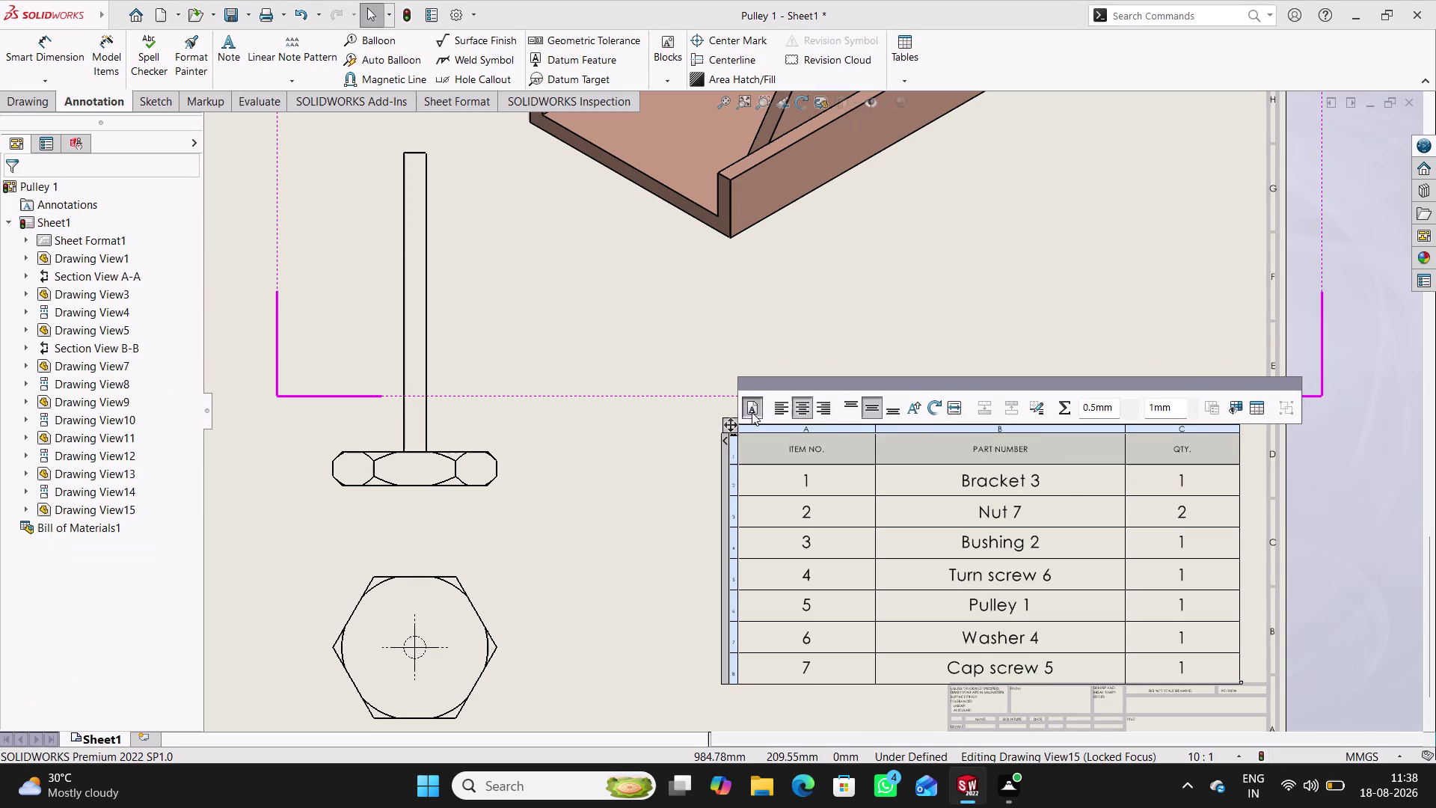
click(752, 413)
click(925, 404)
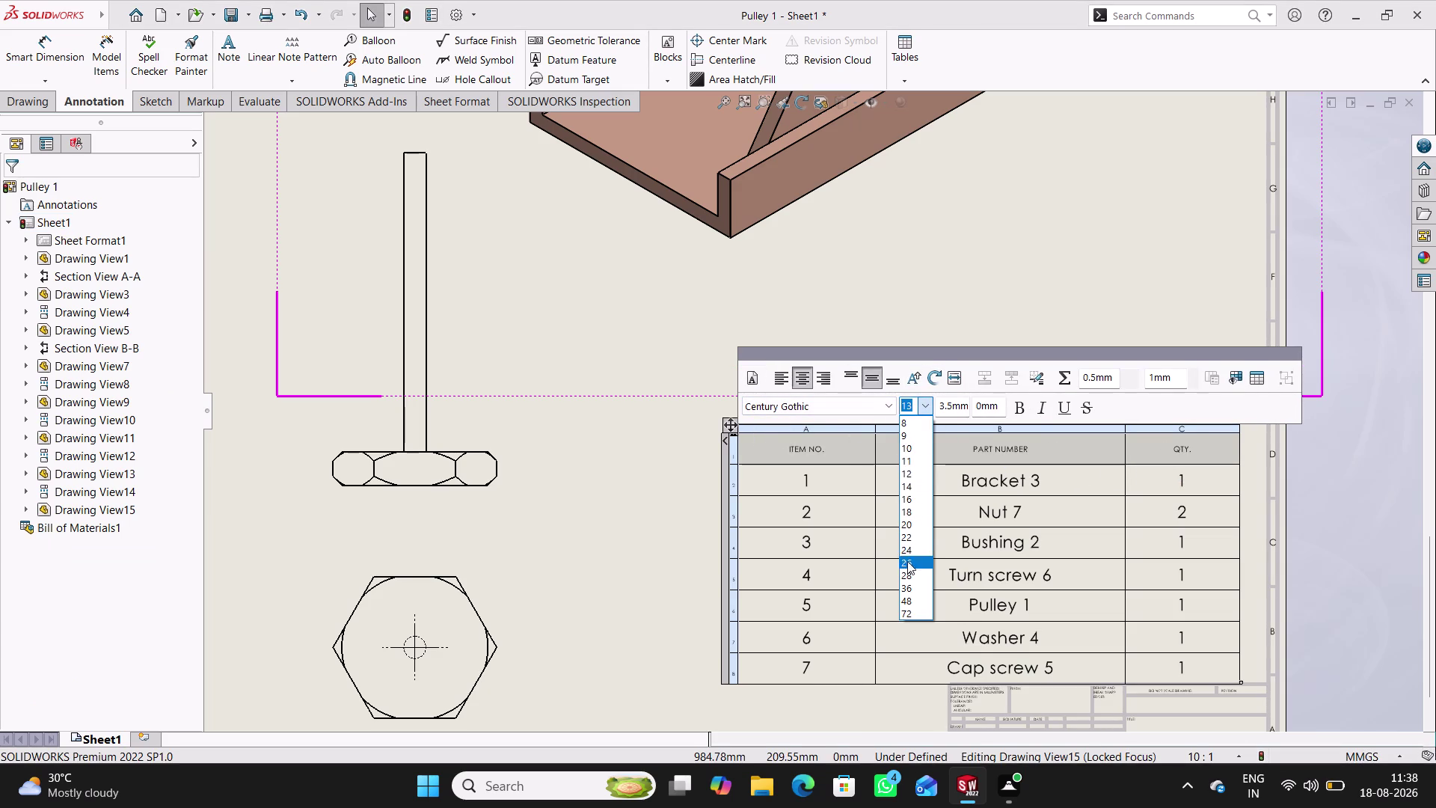
click(915, 601)
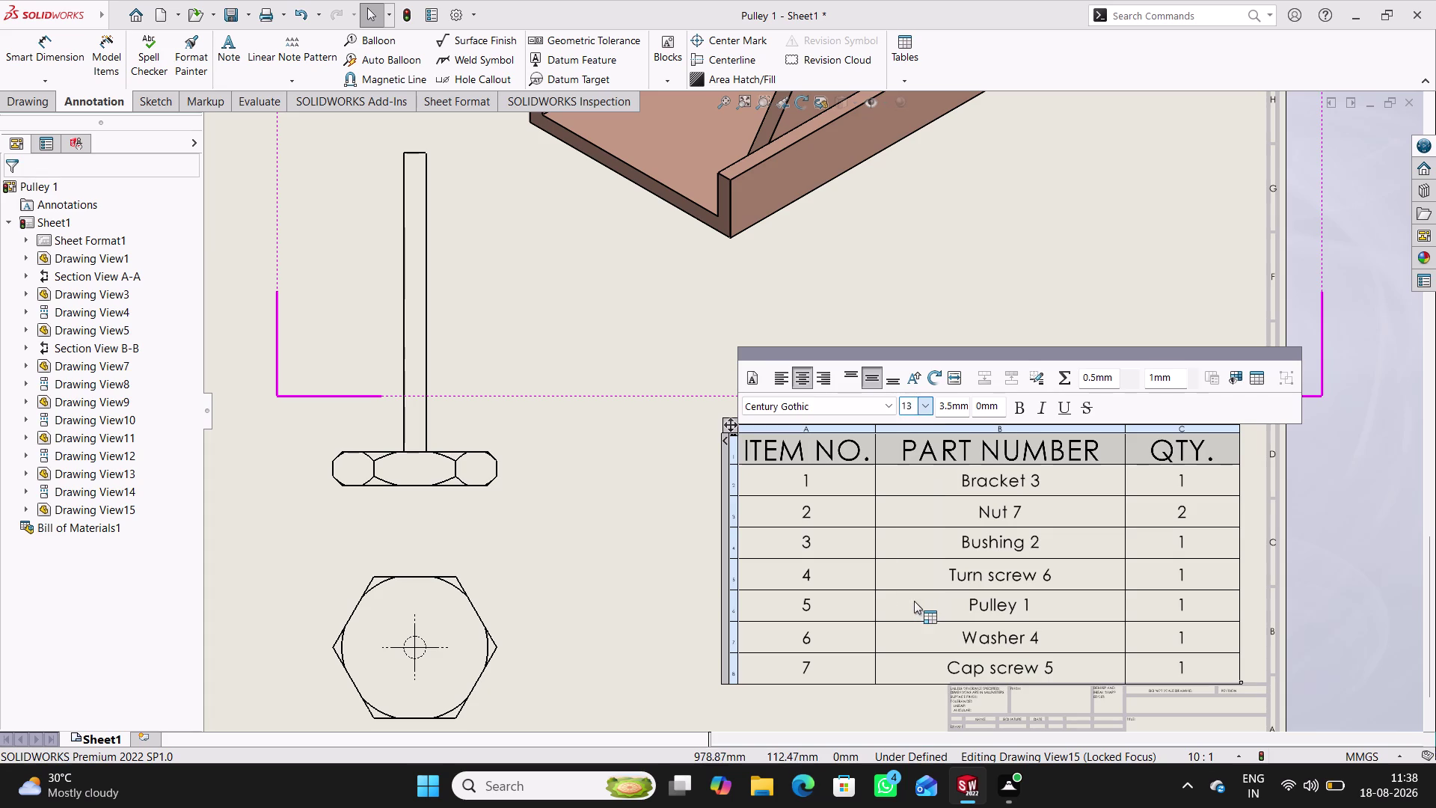
click(675, 343)
scroll(up, 3)
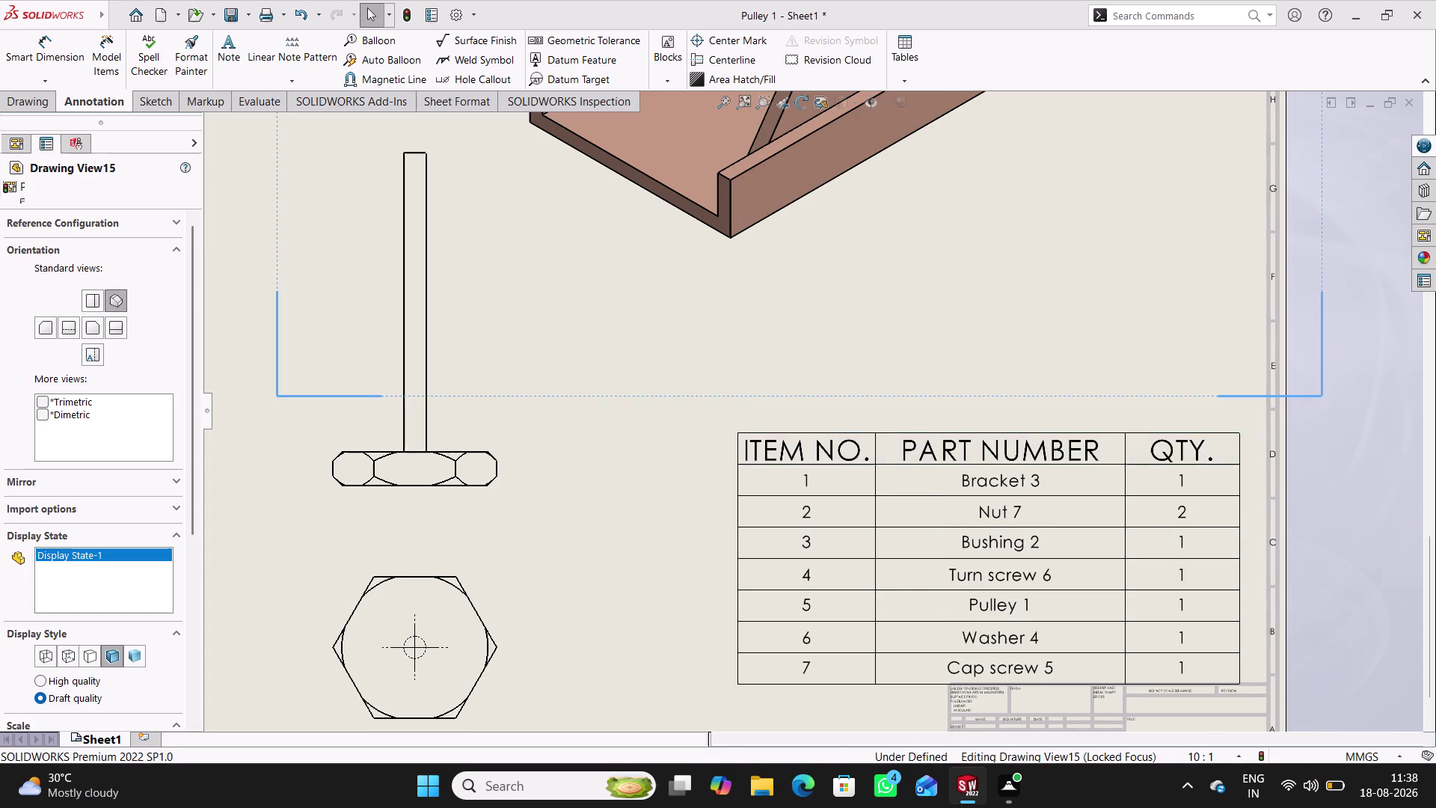
Zoom out and pan to review the whole drawing sheet.
scroll(up, 3)
scroll(up, 3)
scroll(up, 3)
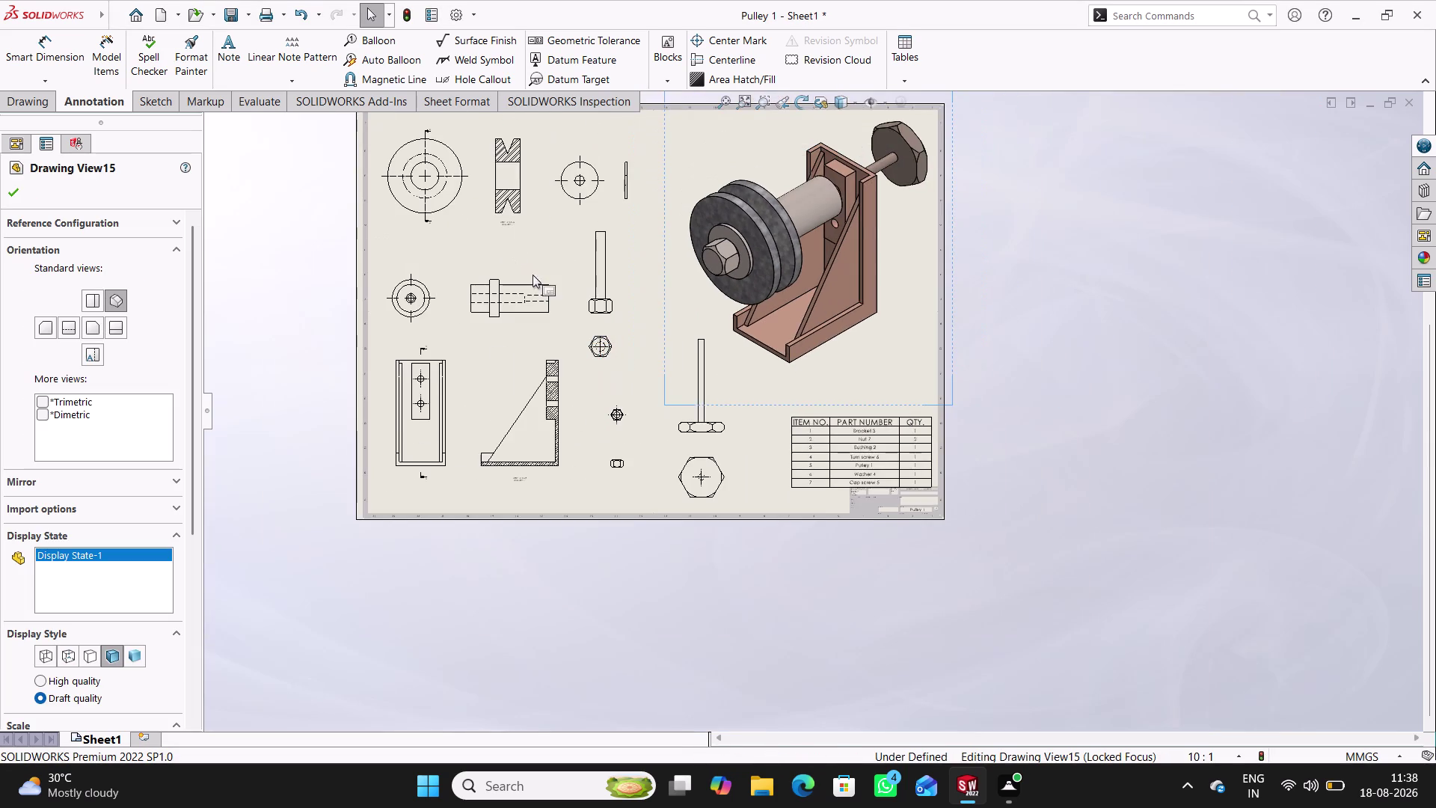
scroll(down, 3)
middle_drag(708, 294, 778, 387)
scroll(down, 3)
middle_drag(766, 406, 766, 391)
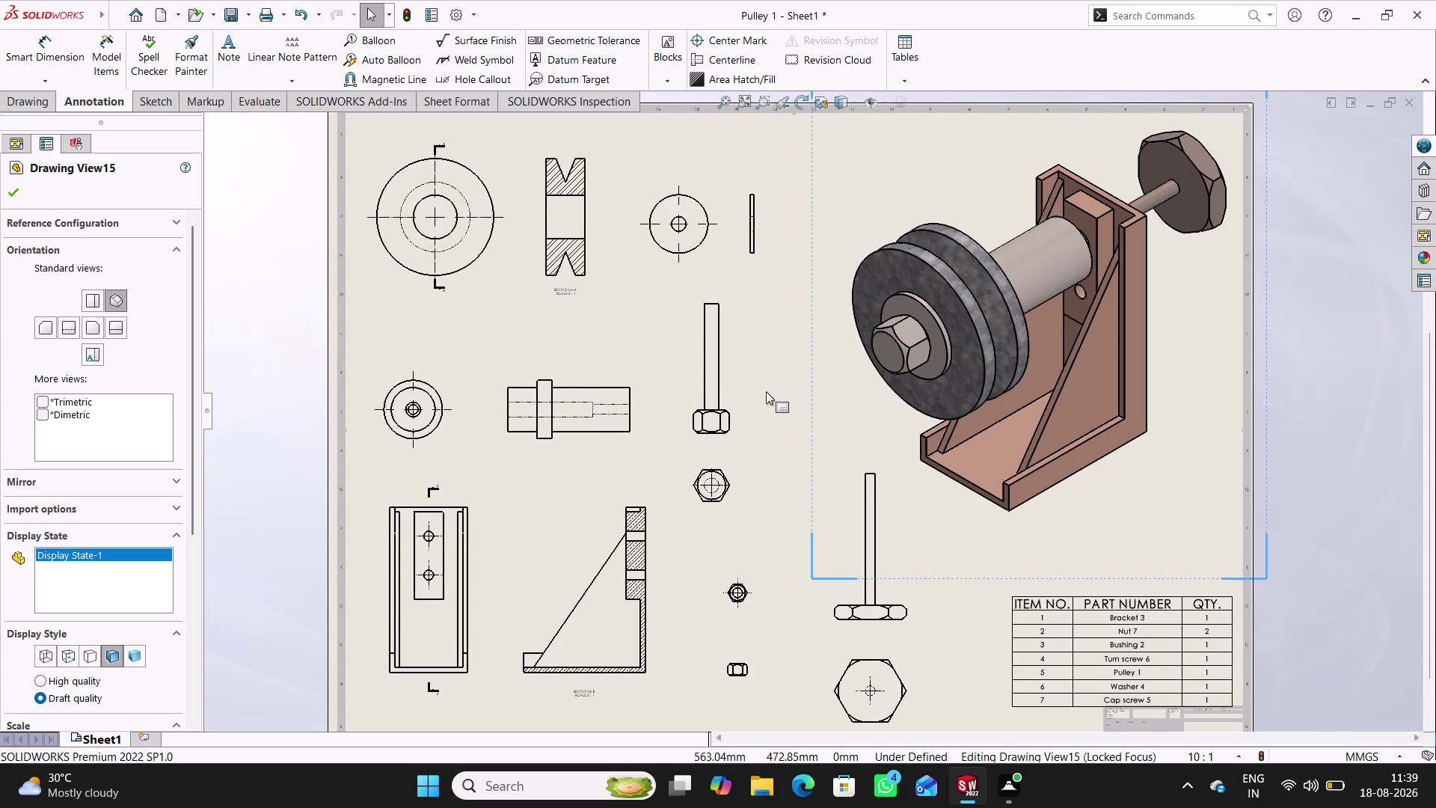
scroll(up, 3)
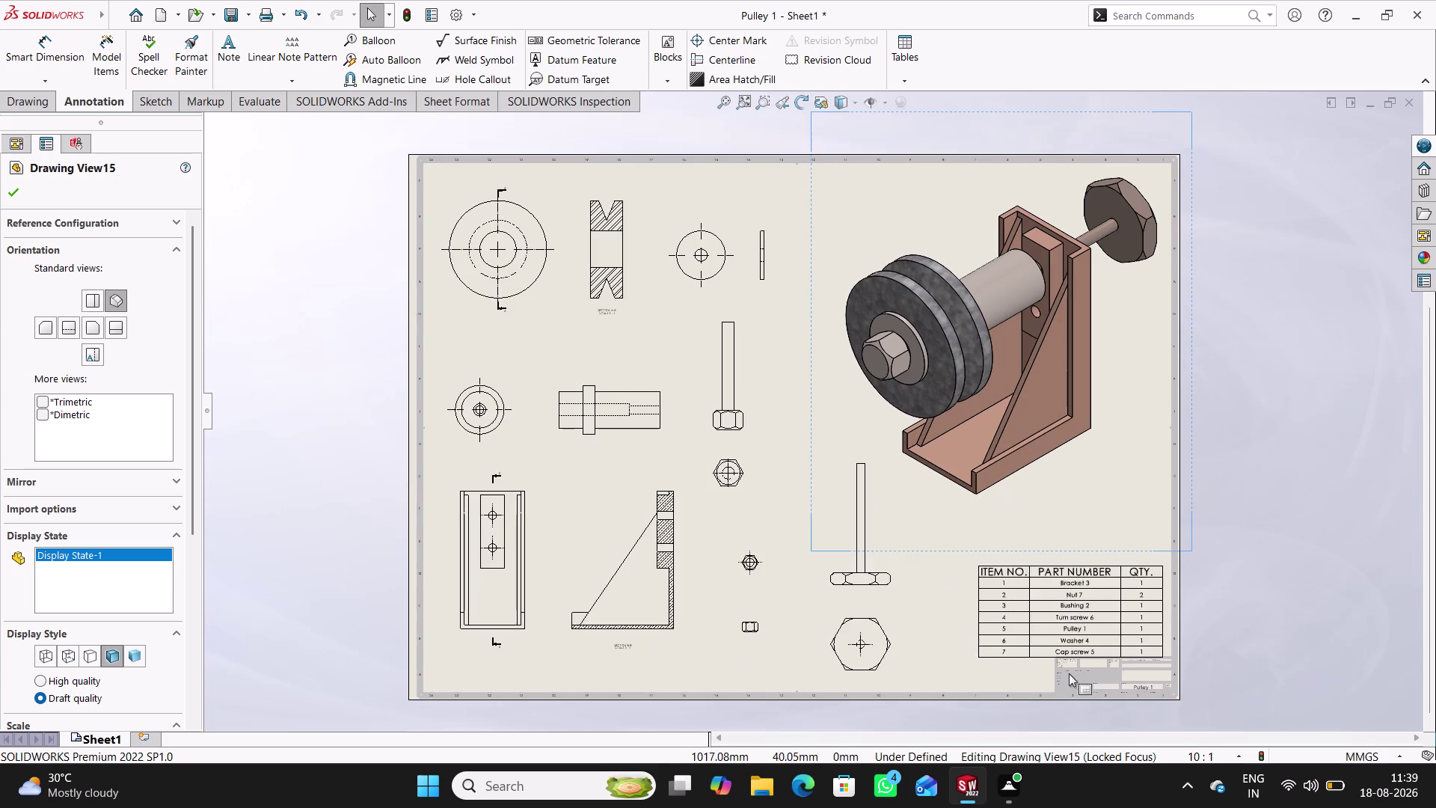
scroll(down, 3)
scroll(down, 3)
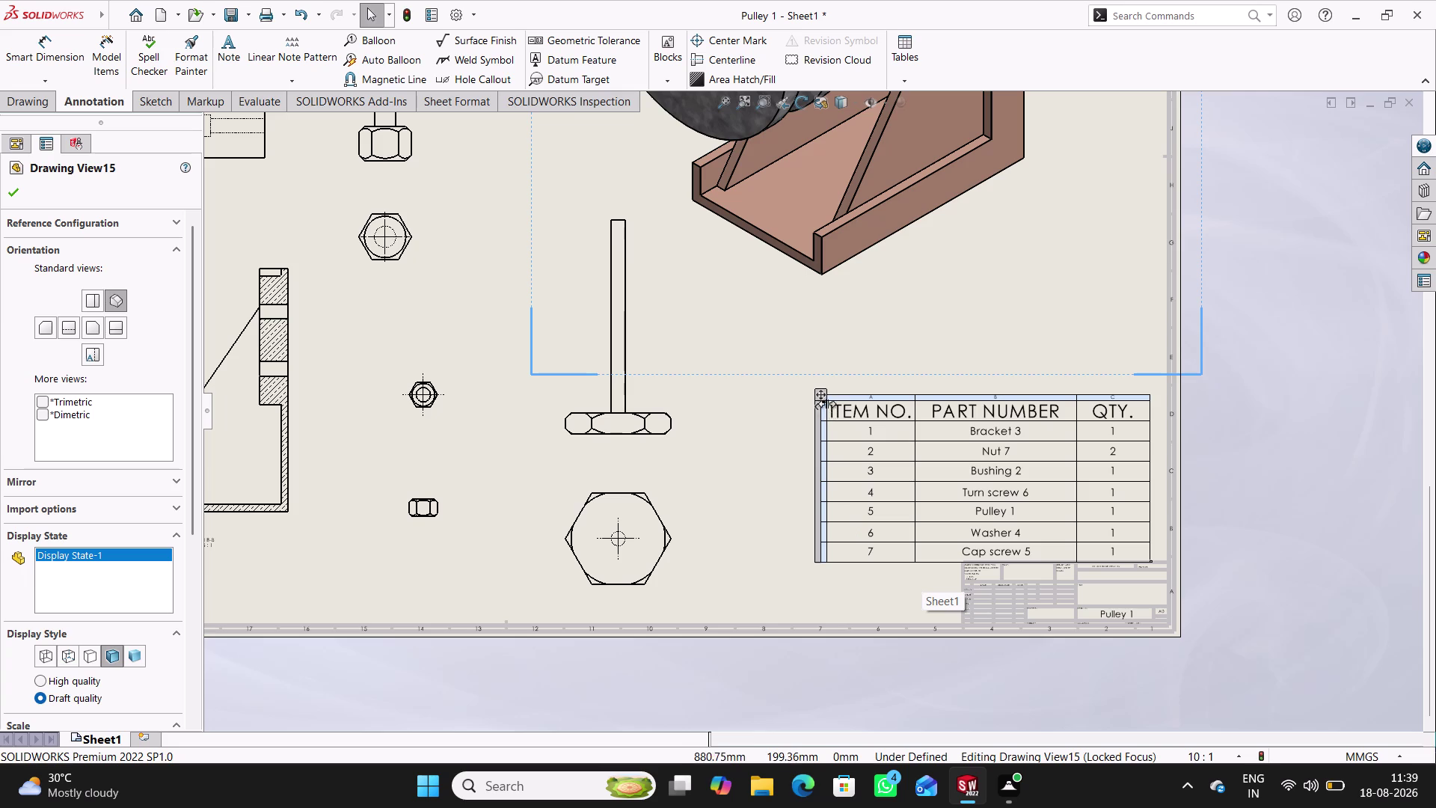
Drag the bill of materials just under the isometric assembly view, above the title block.
drag(819, 392, 815, 366)
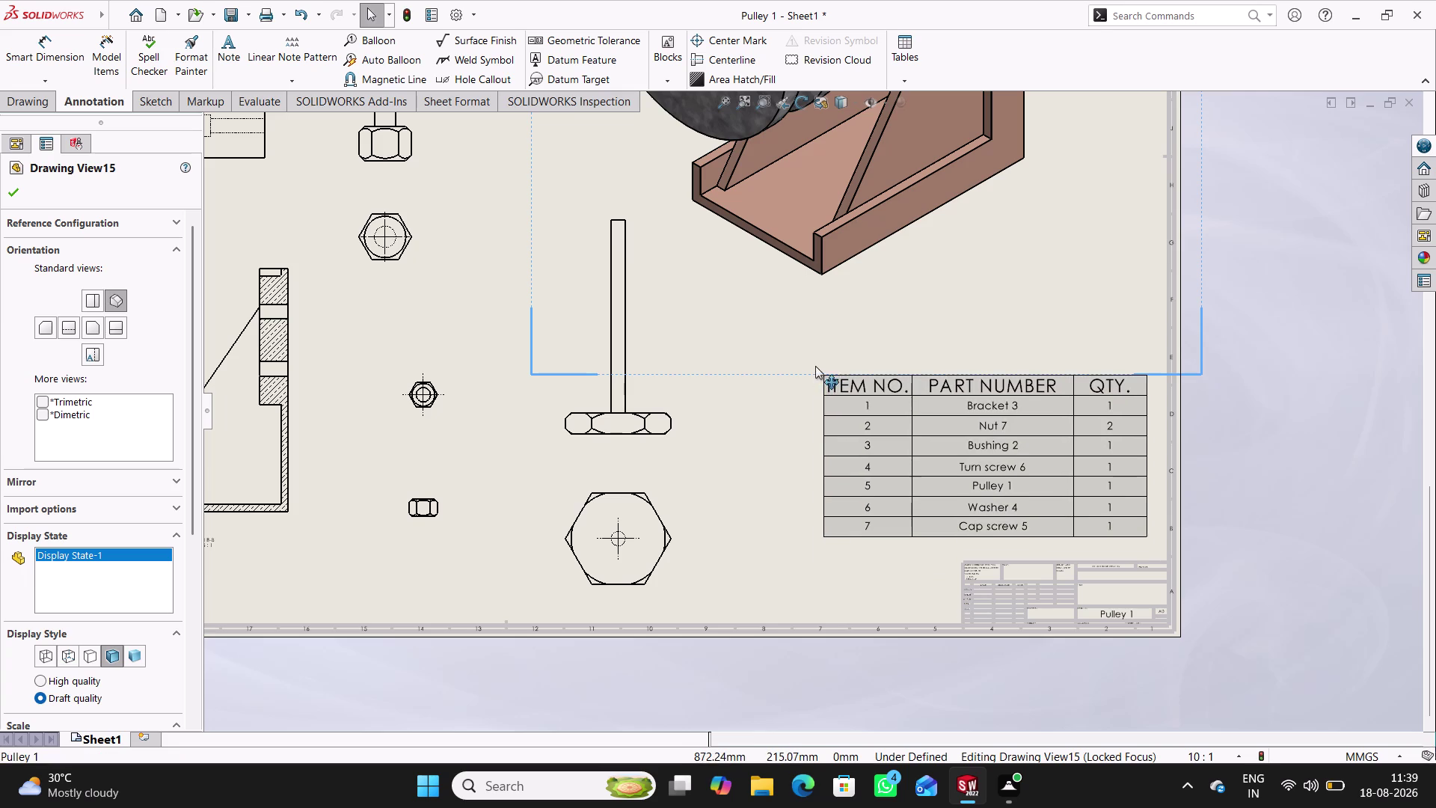
drag(816, 366, 818, 380)
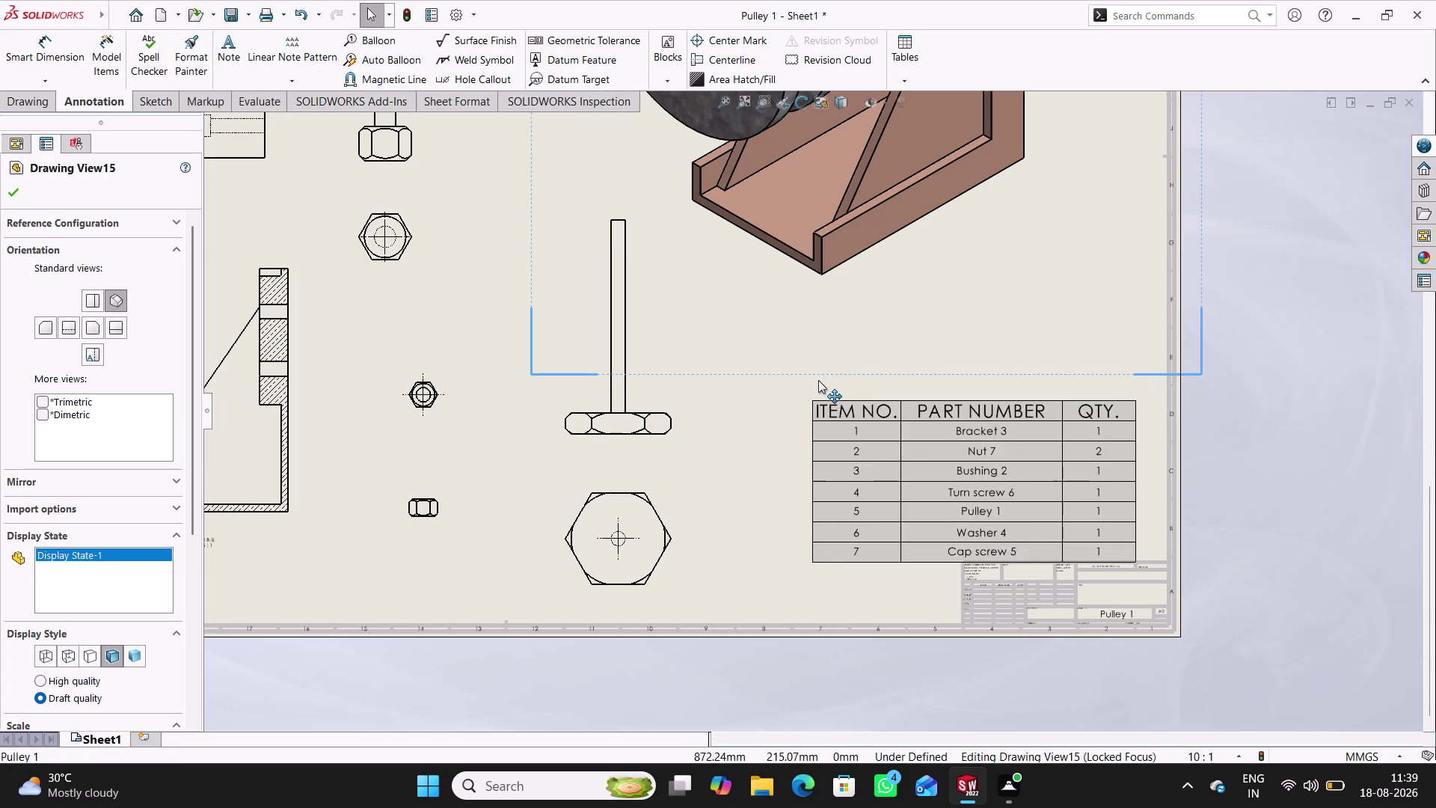
drag(818, 380, 809, 374)
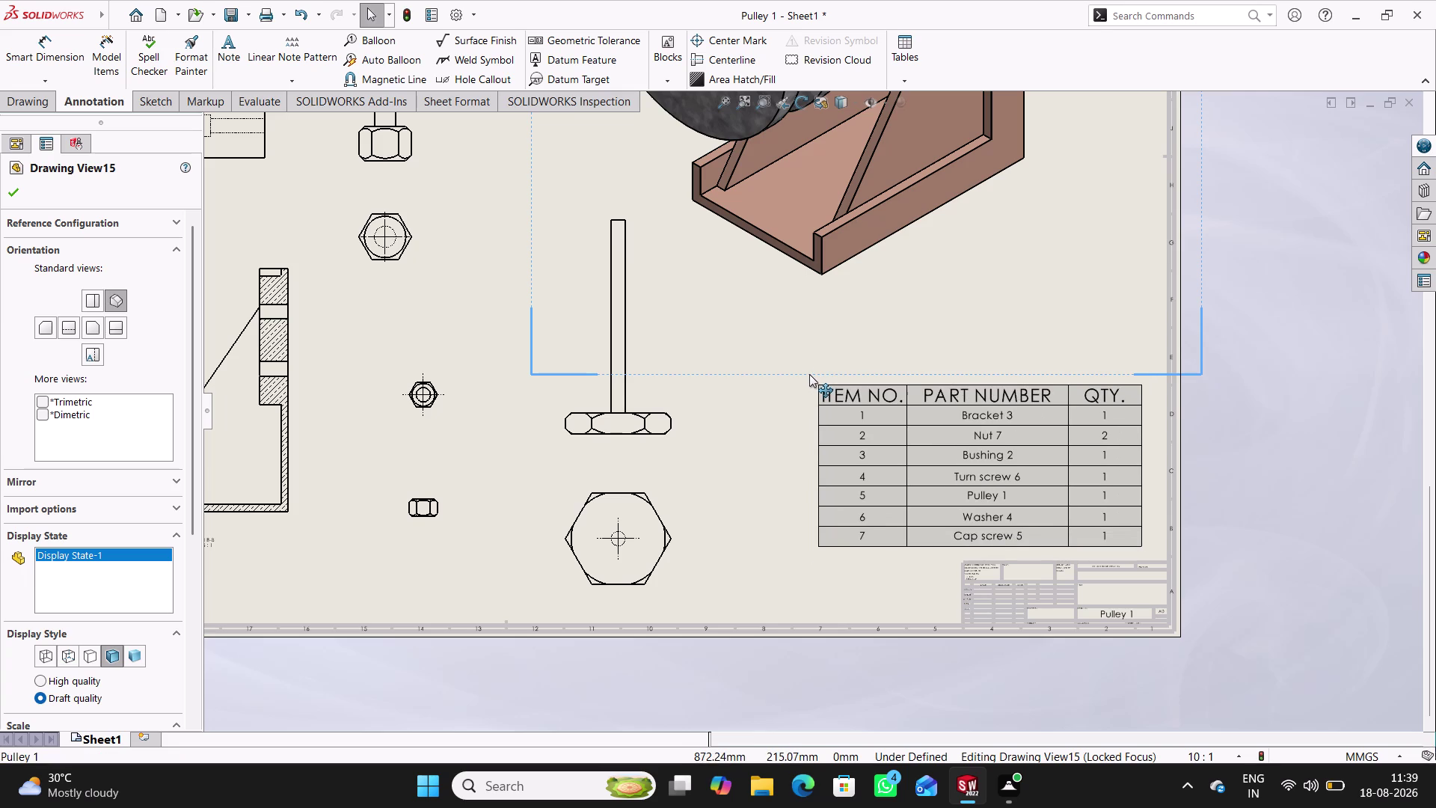
drag(809, 374, 797, 373)
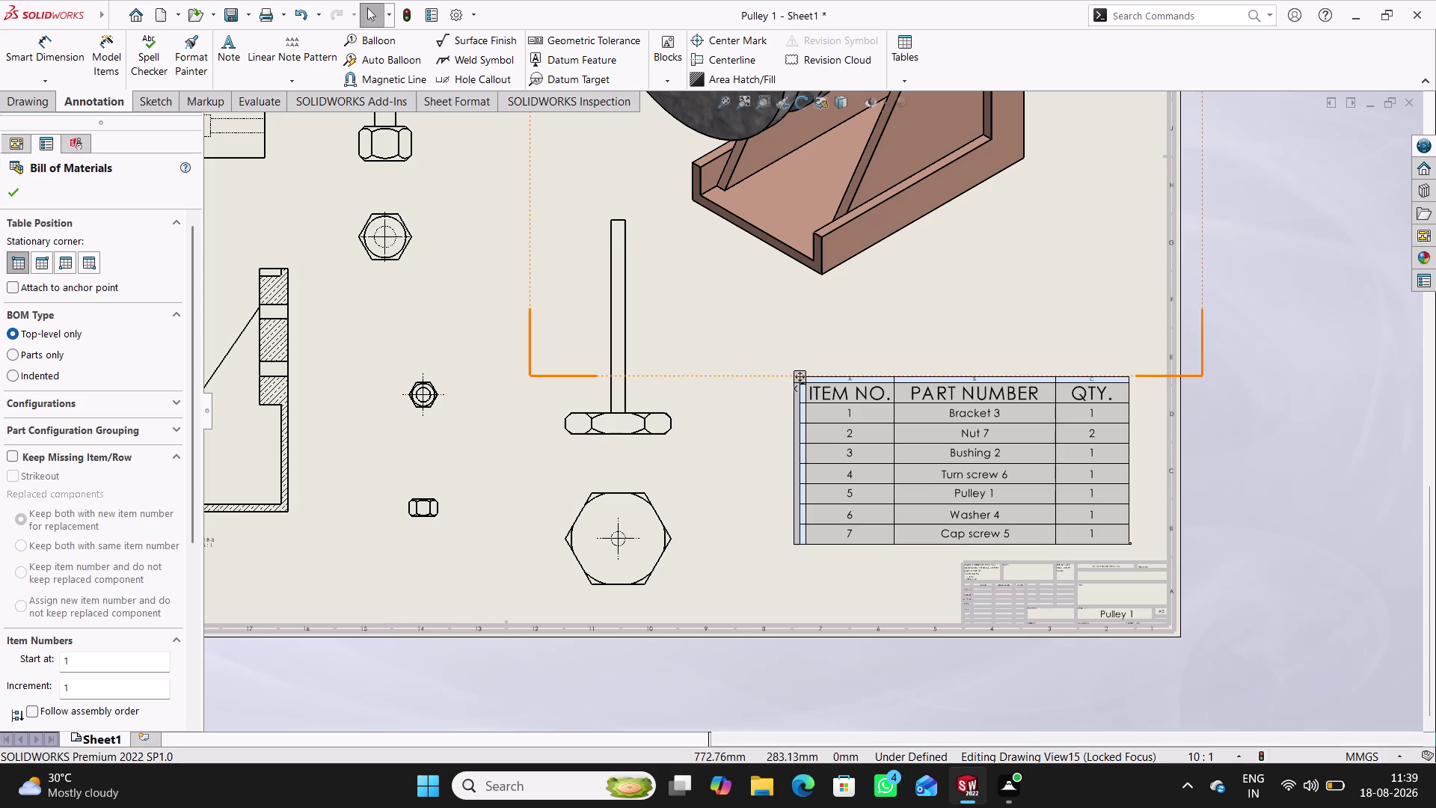
click(728, 486)
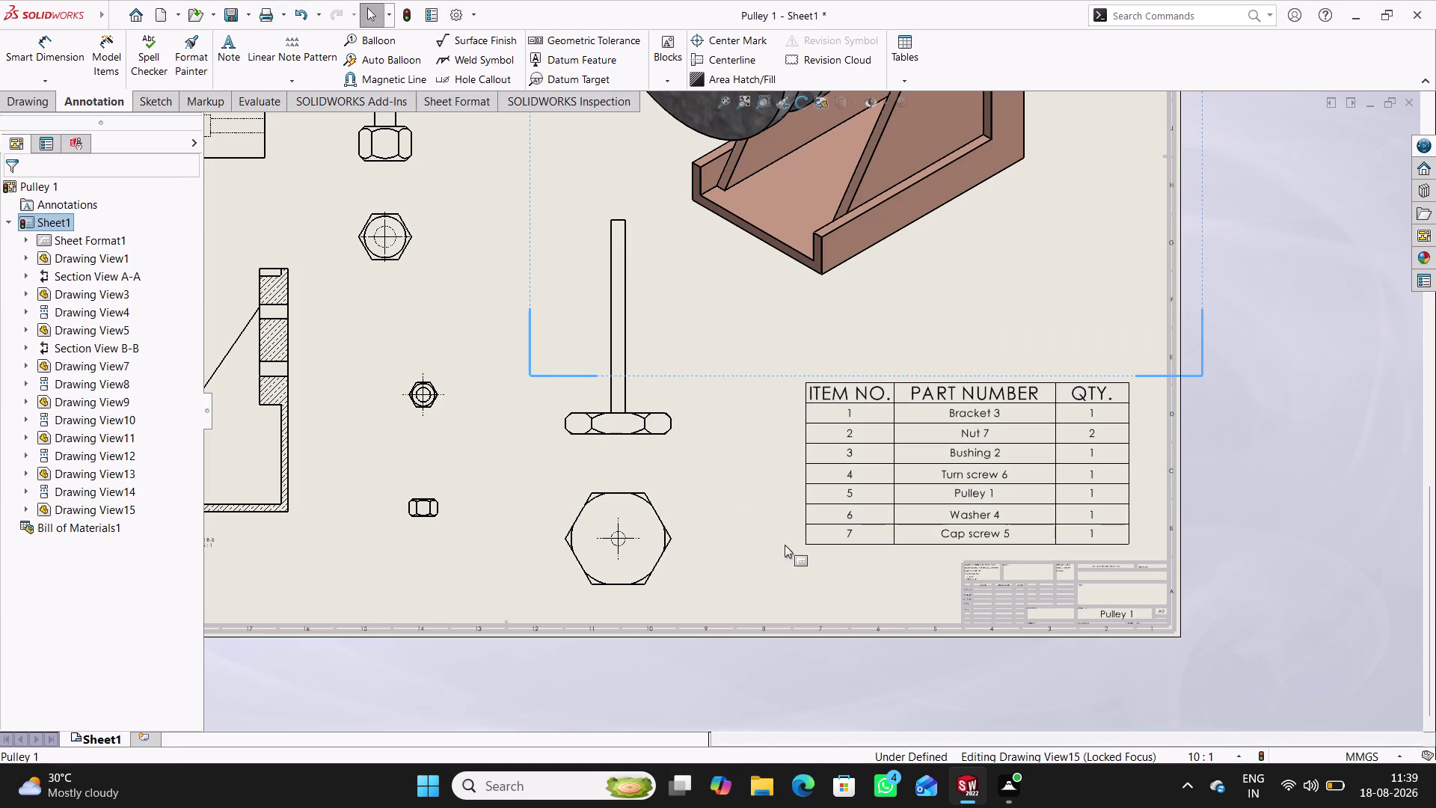
scroll(up, 3)
scroll(up, 3)
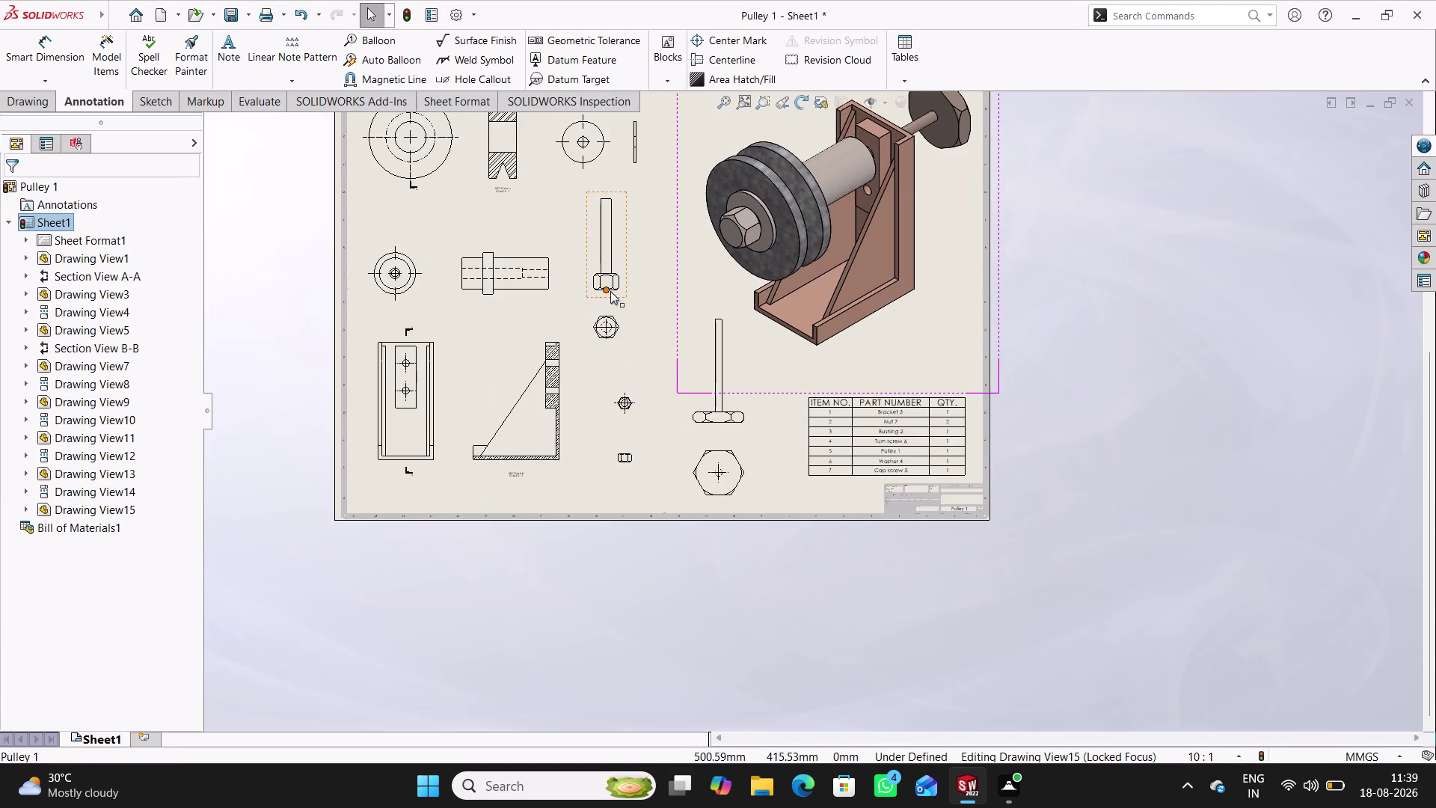
scroll(down, 3)
scroll(up, 3)
scroll(down, 3)
scroll(down, 3)
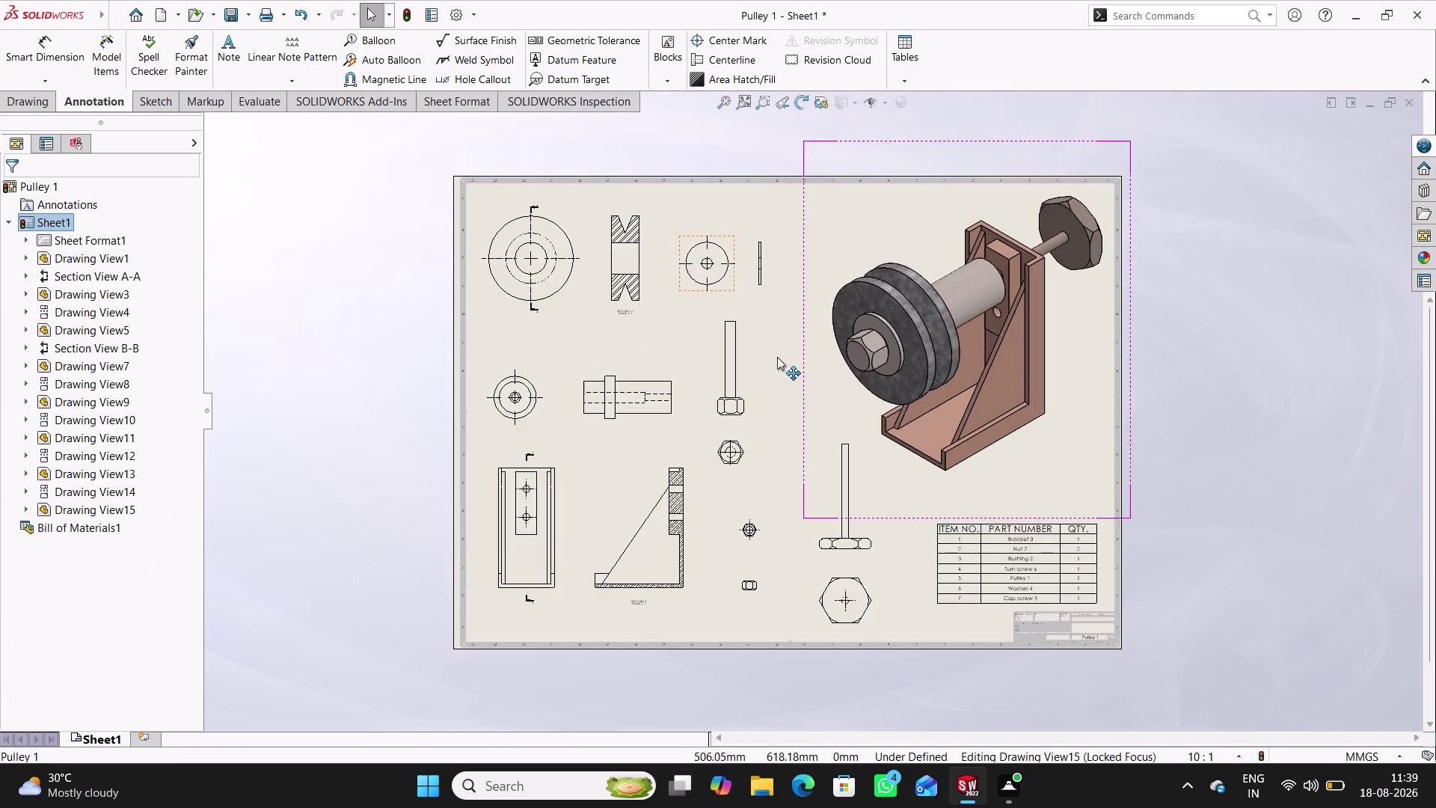
middle_drag(806, 478, 795, 425)
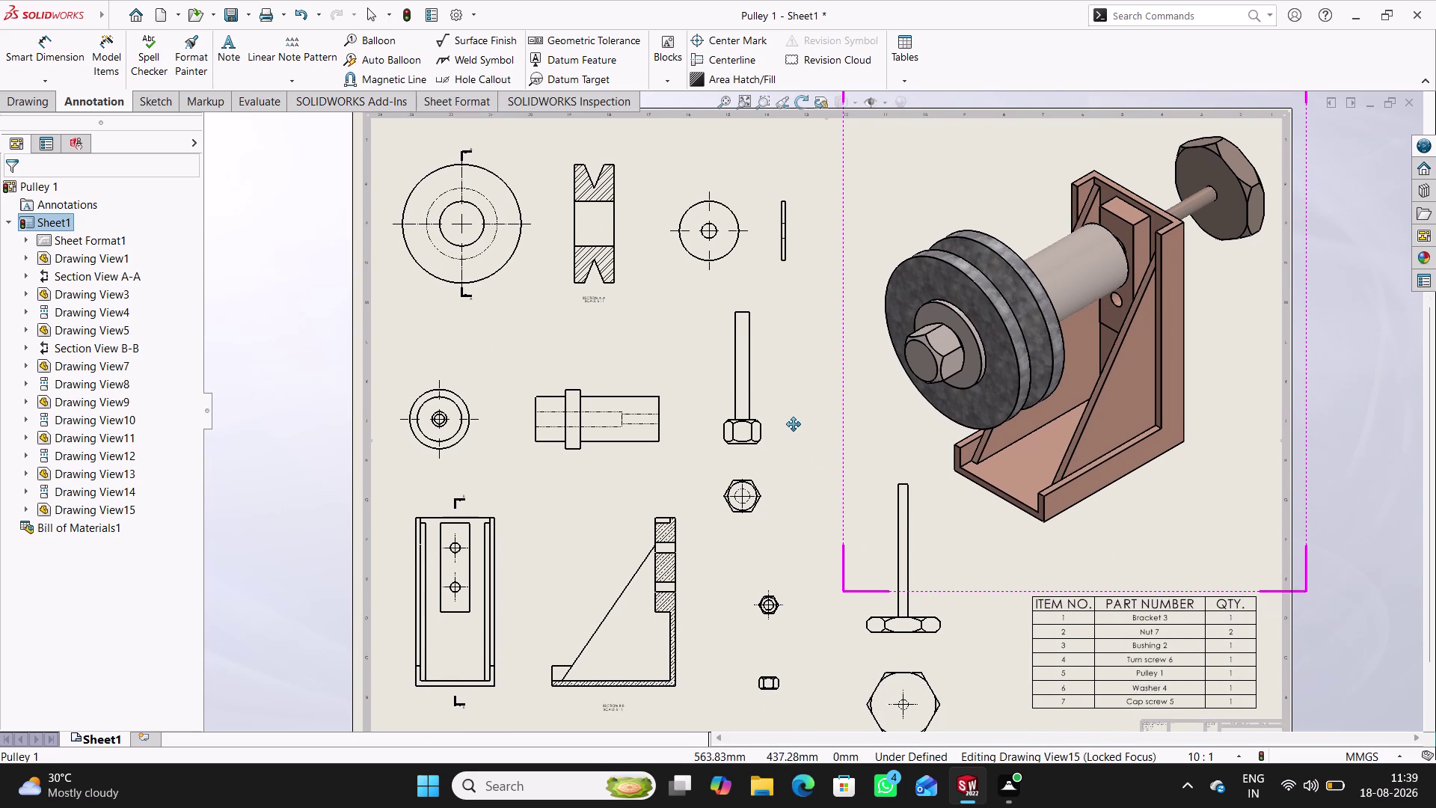
middle_drag(795, 425, 794, 424)
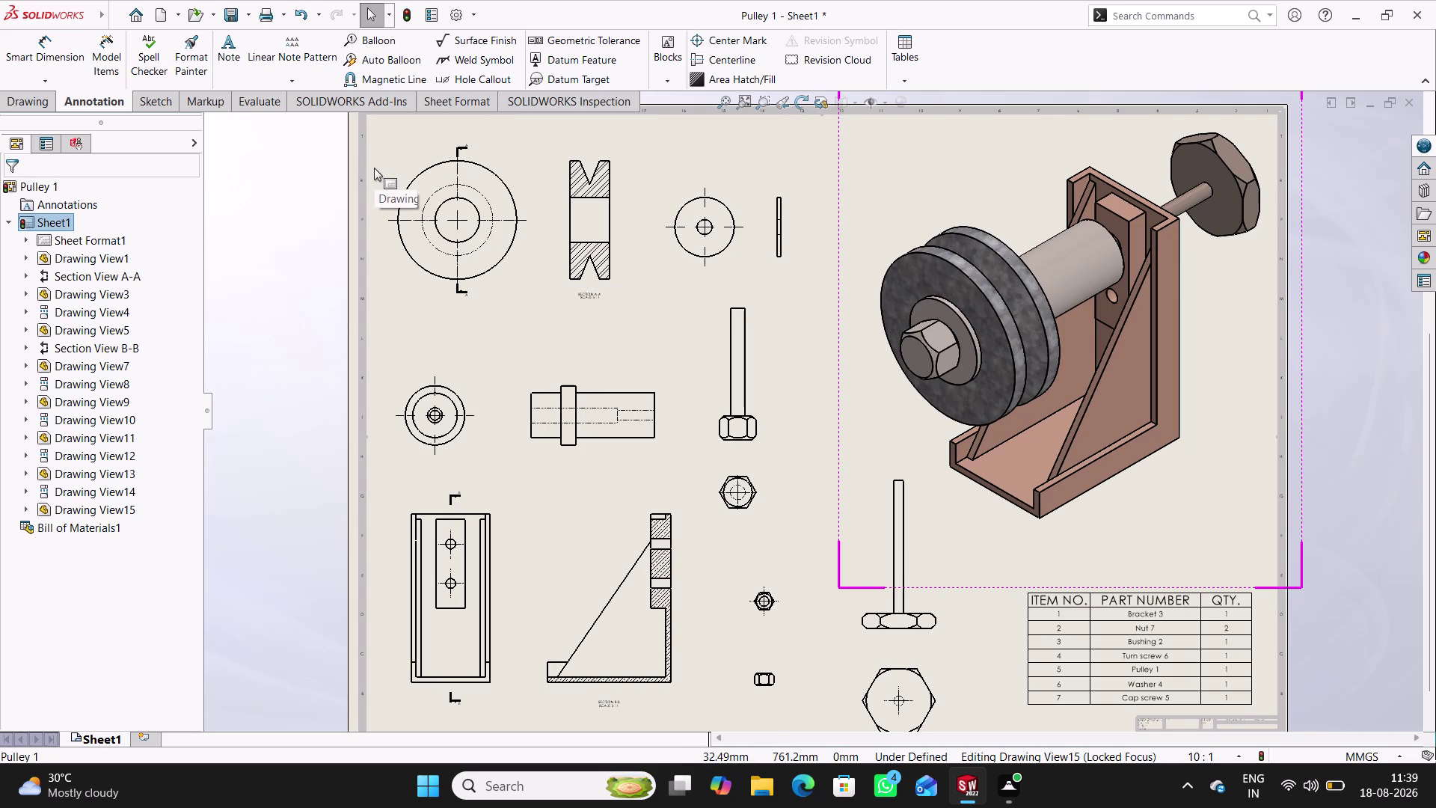
click(111, 66)
Insert model dimensions into the pulley front view, Section View A-A and washer views.
double_click(504, 265)
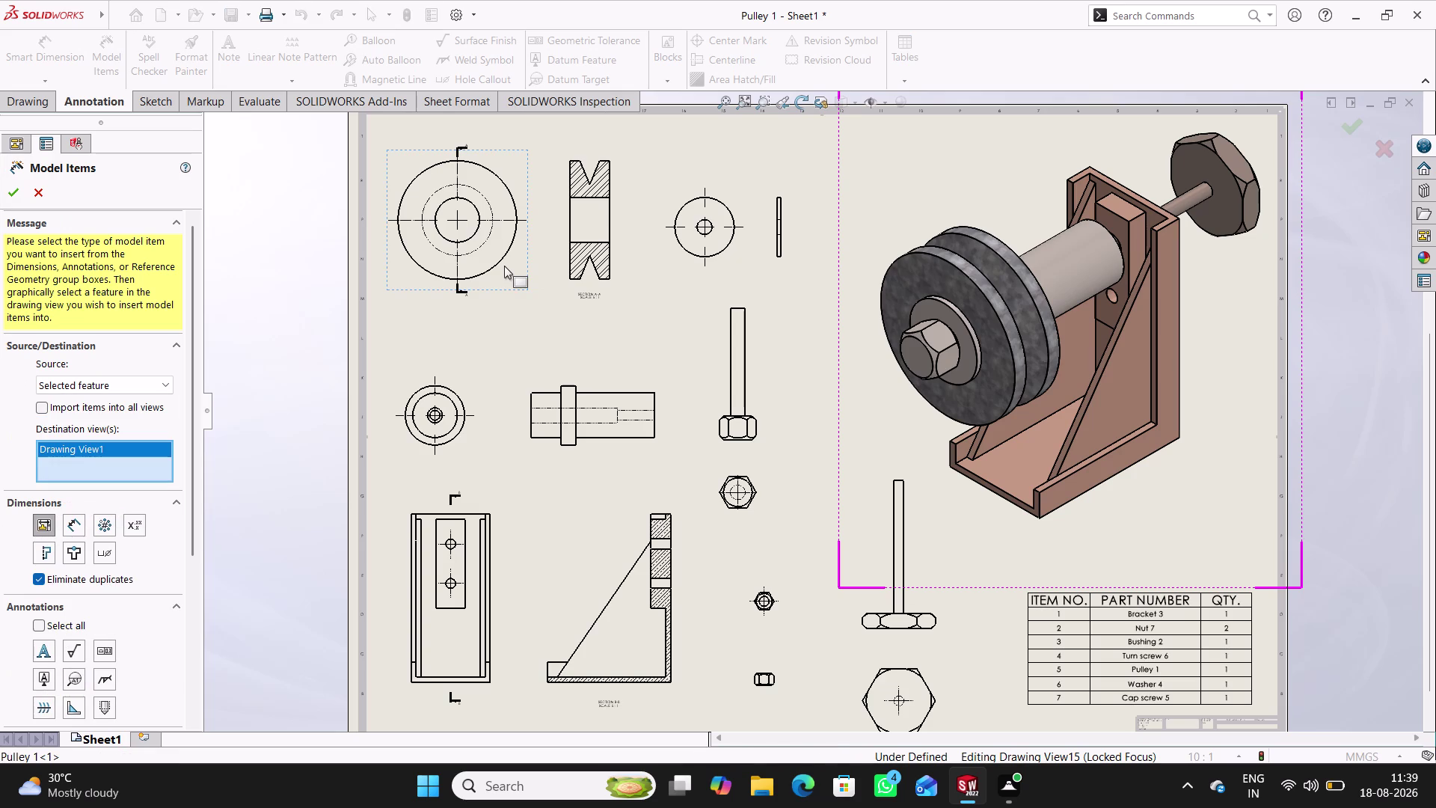
double_click(502, 254)
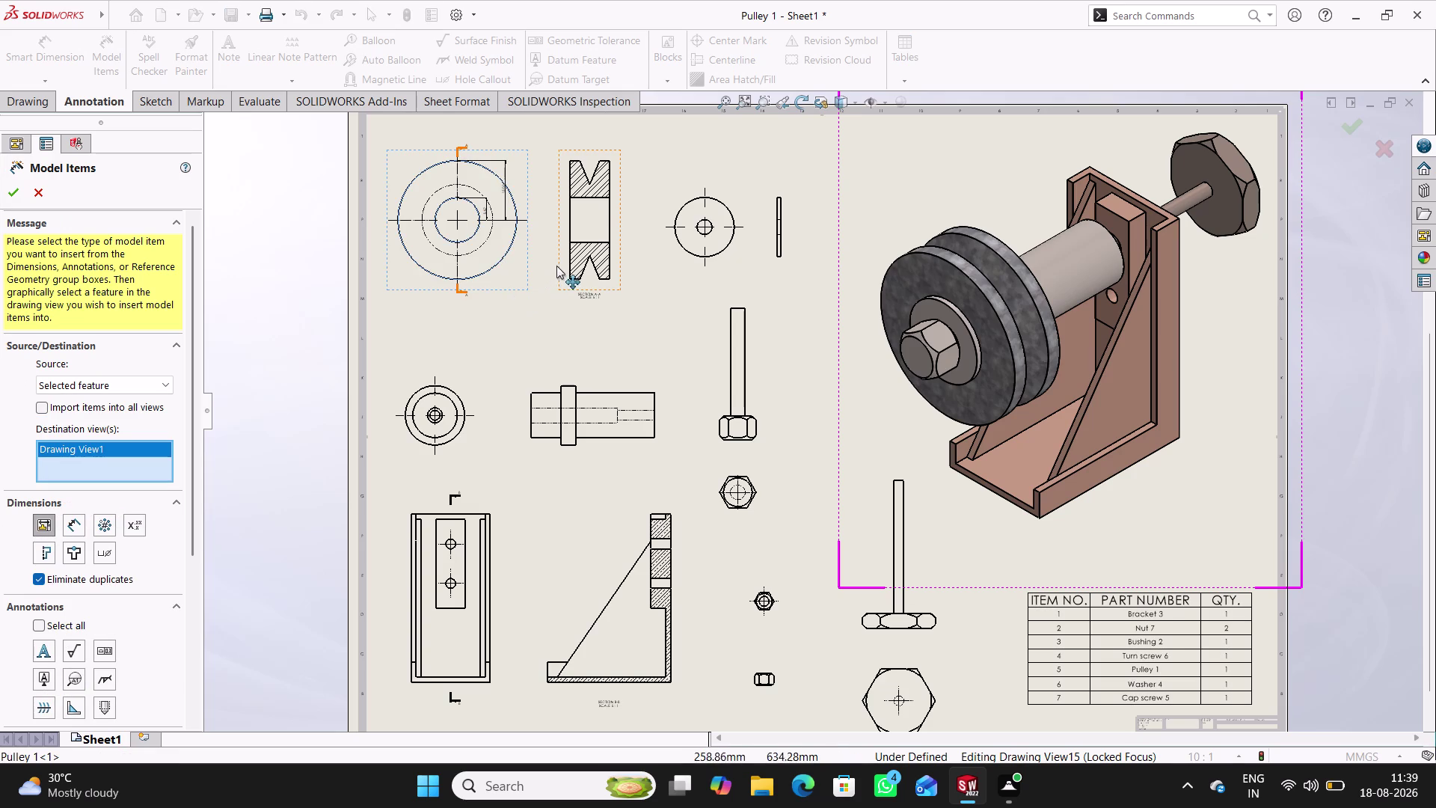
double_click(571, 241)
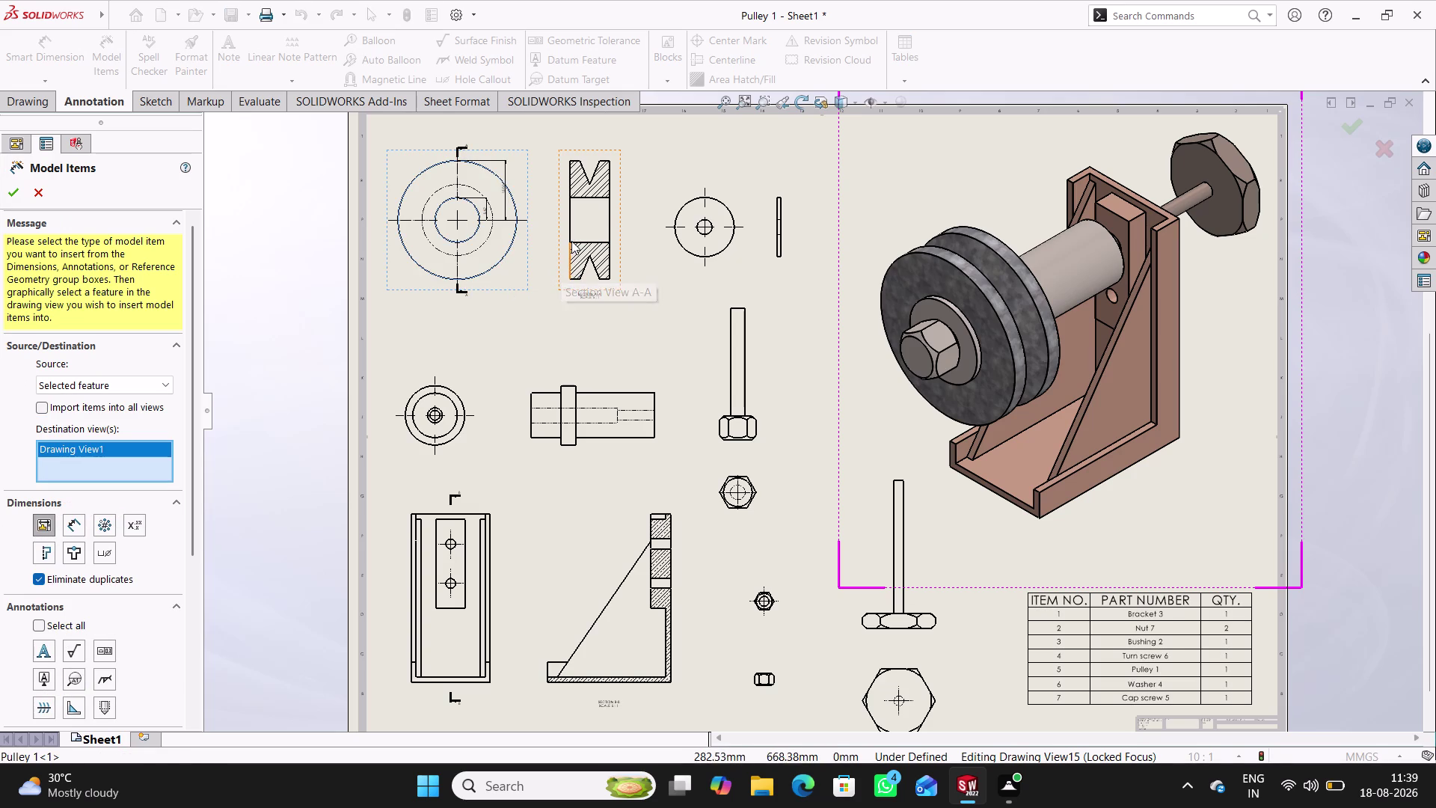
double_click(604, 280)
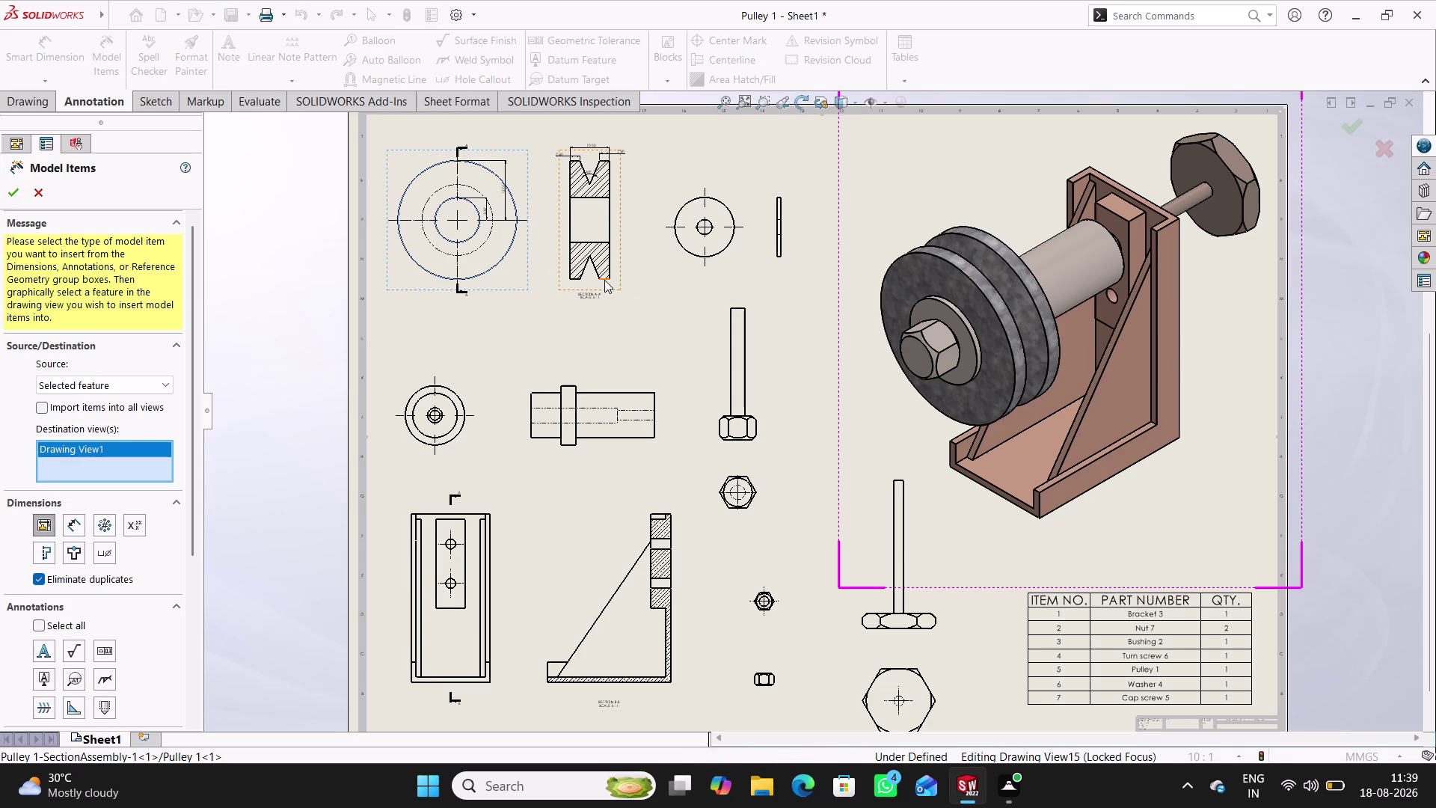
double_click(693, 255)
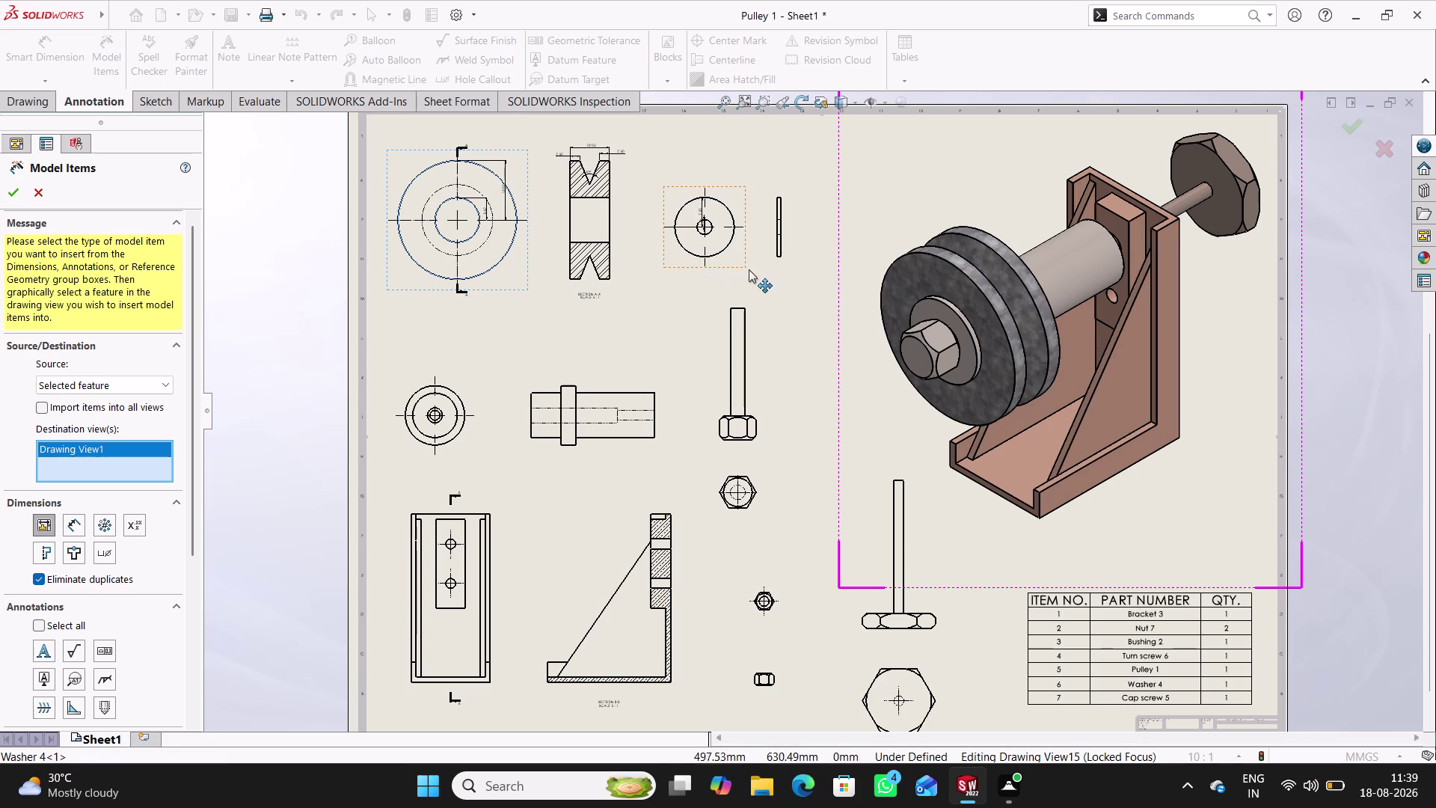
double_click(781, 255)
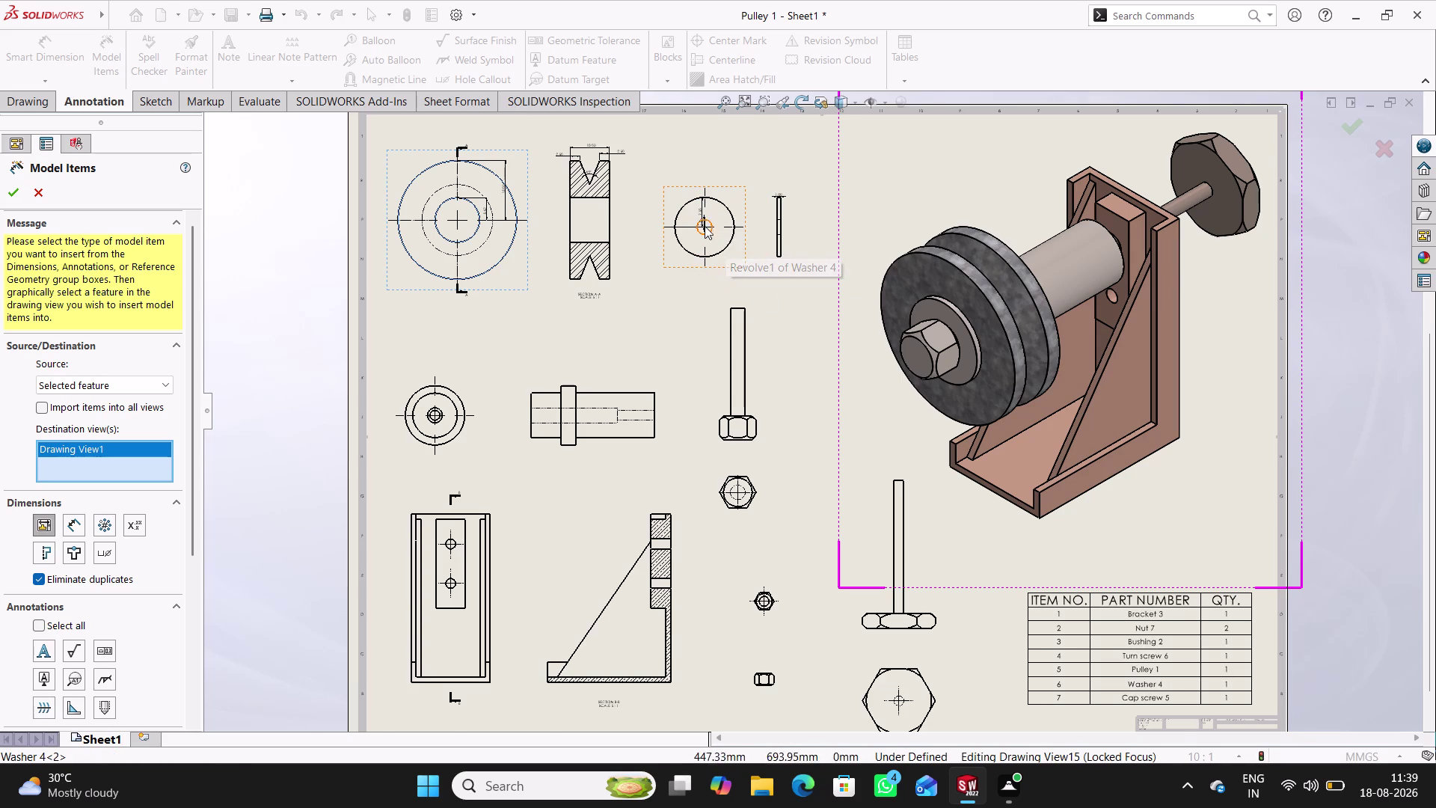
Insert model dimensions into the bushing end and side views.
scroll(down, 3)
scroll(down, 3)
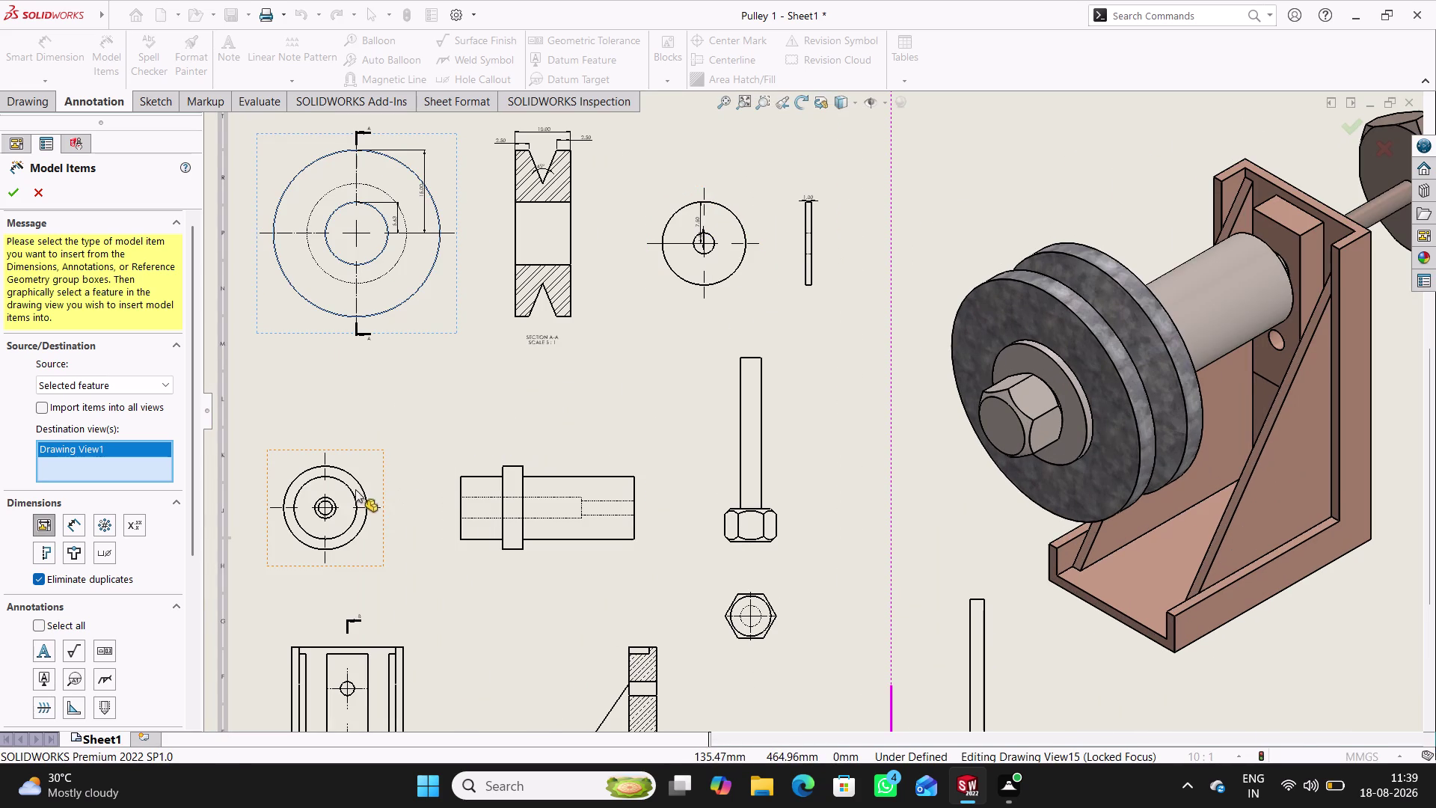
double_click(361, 487)
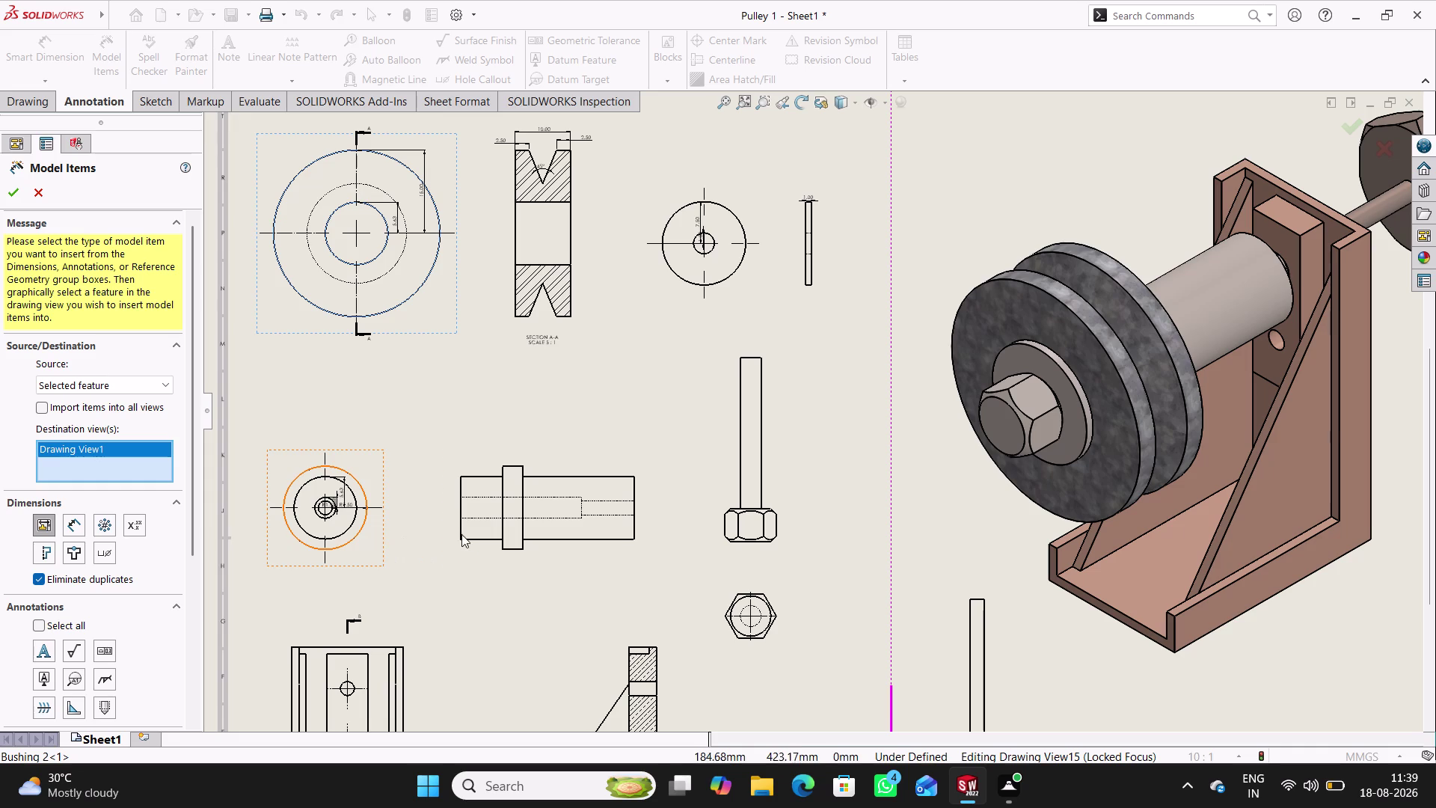
double_click(460, 527)
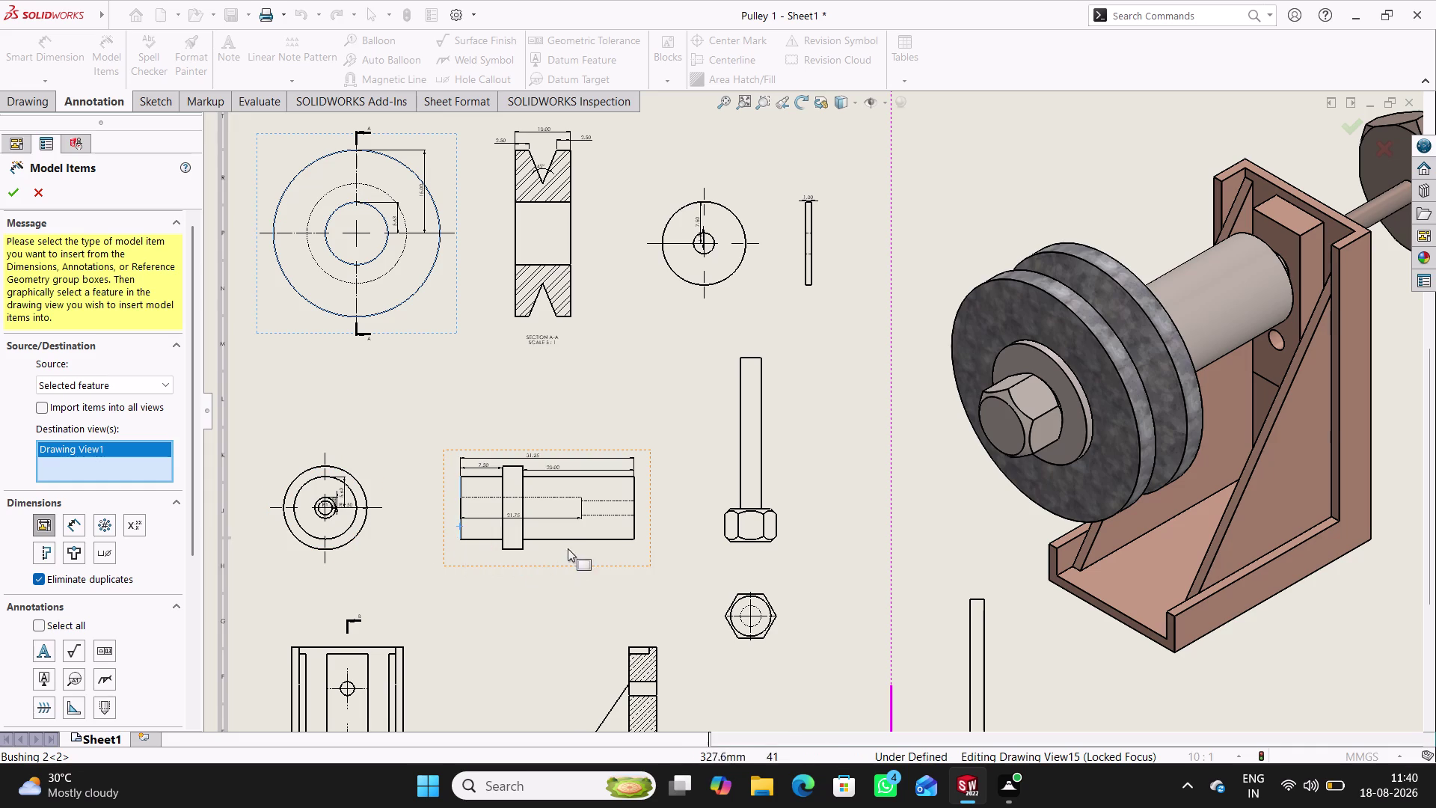
Insert model dimensions into the cap screw side view and hexagonal top view.
triple_click(575, 538)
double_click(754, 540)
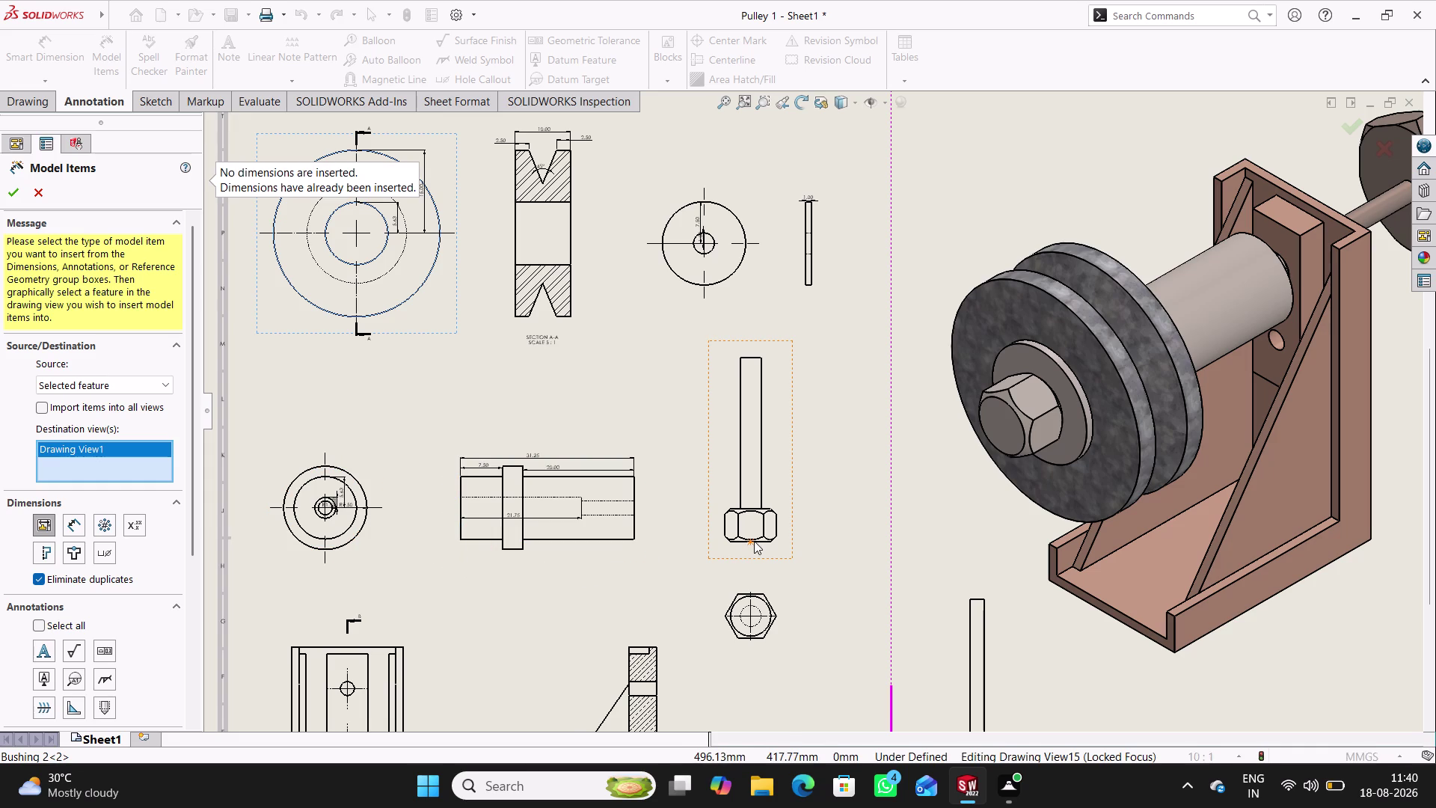
triple_click(764, 484)
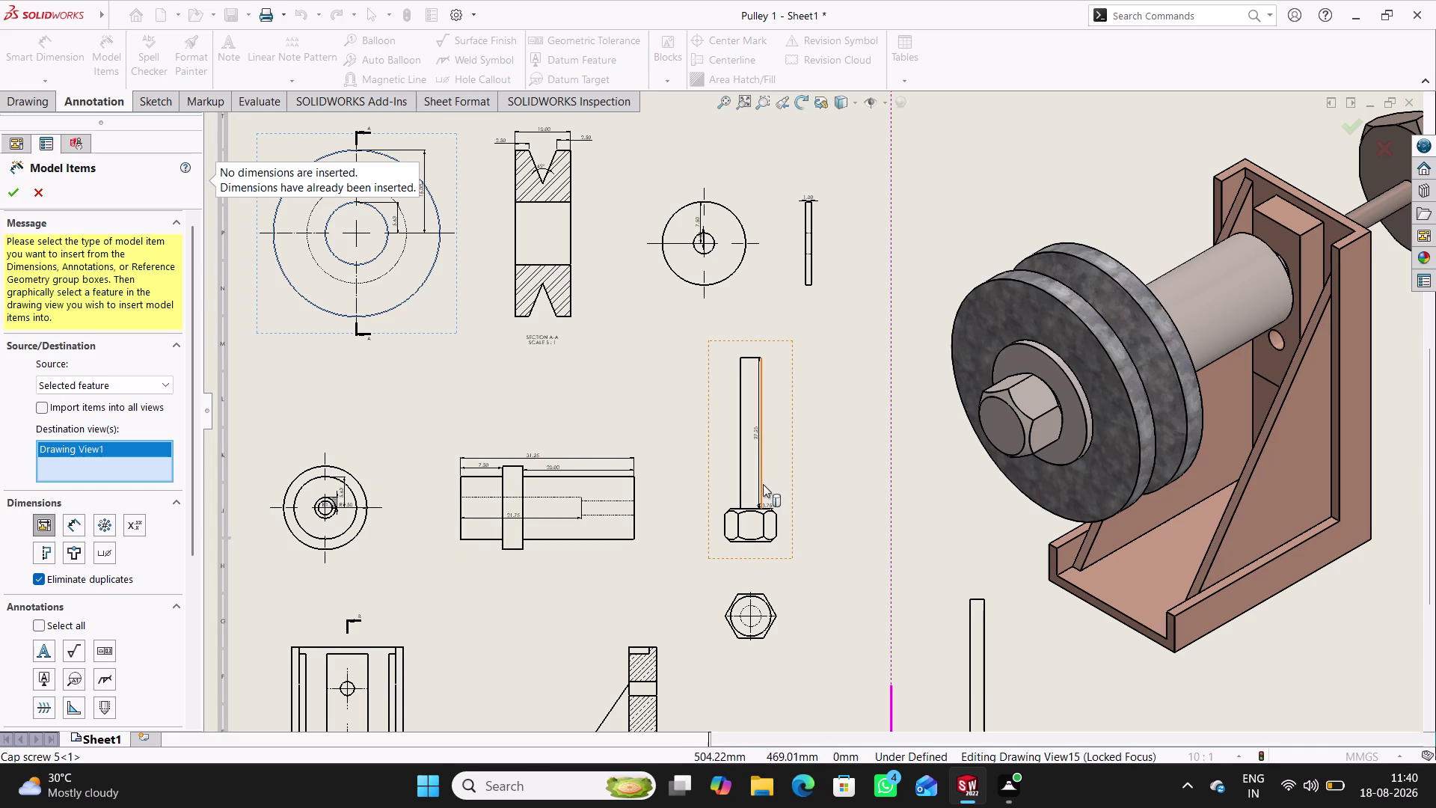
scroll(down, 3)
scroll(down, 3)
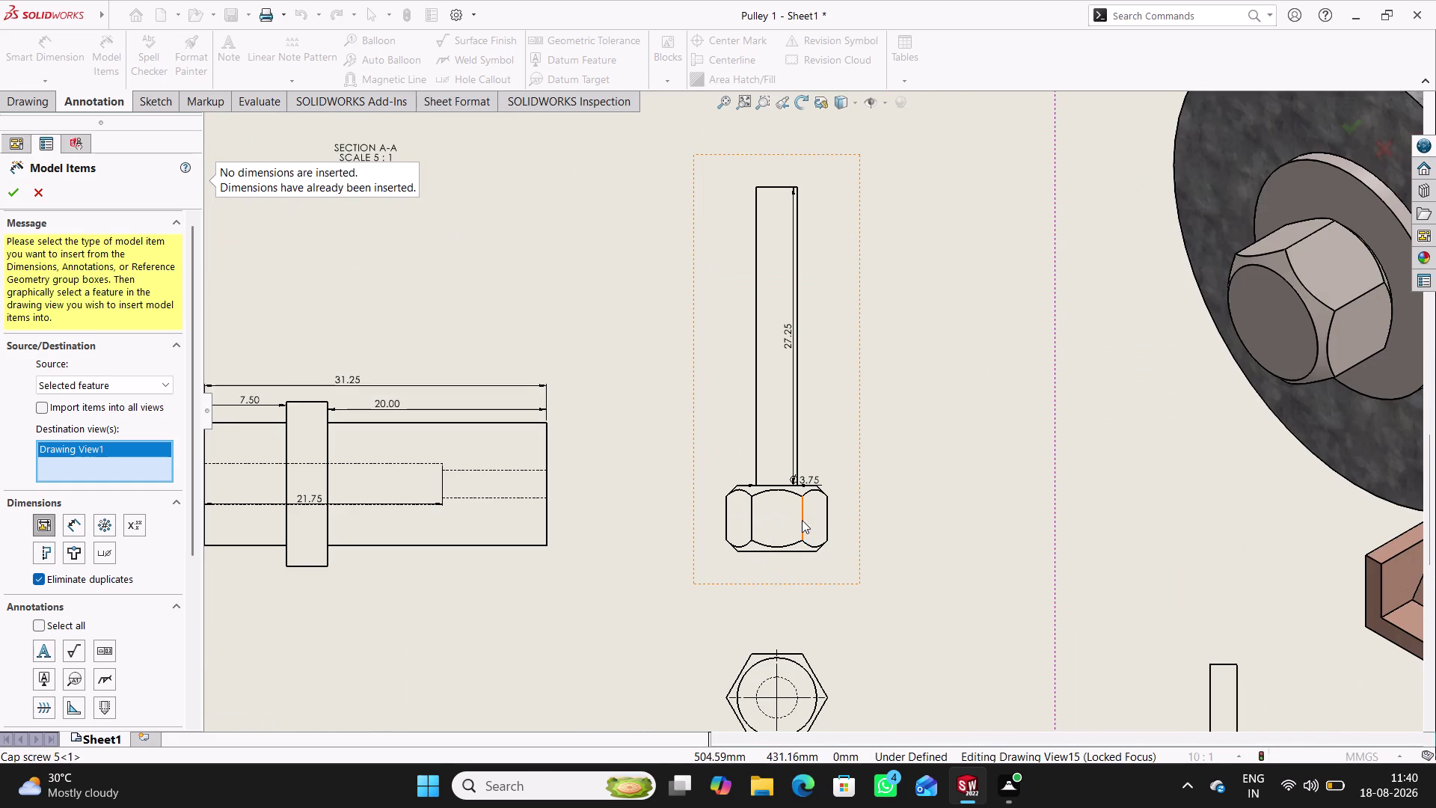
double_click(801, 520)
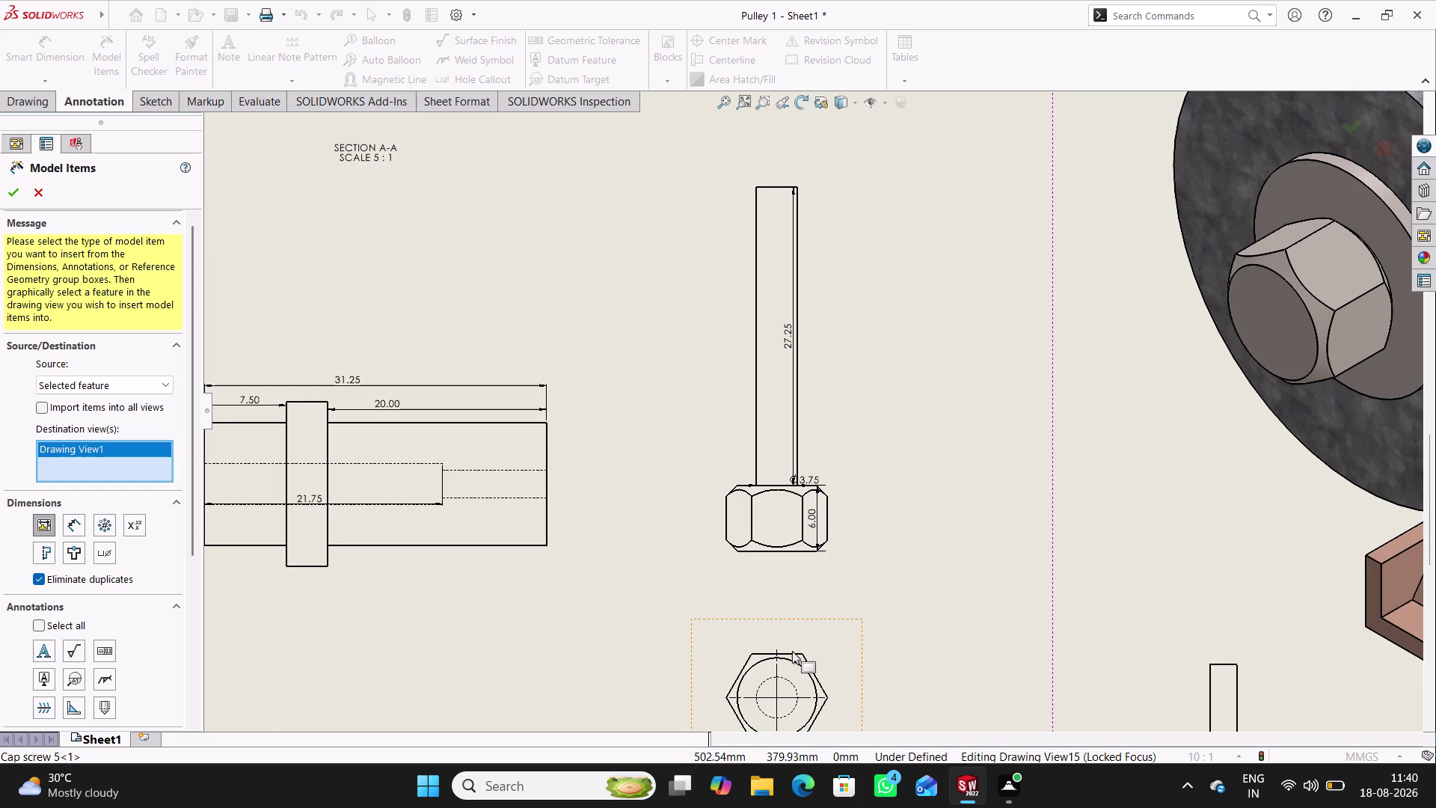
double_click(810, 667)
scroll(up, 3)
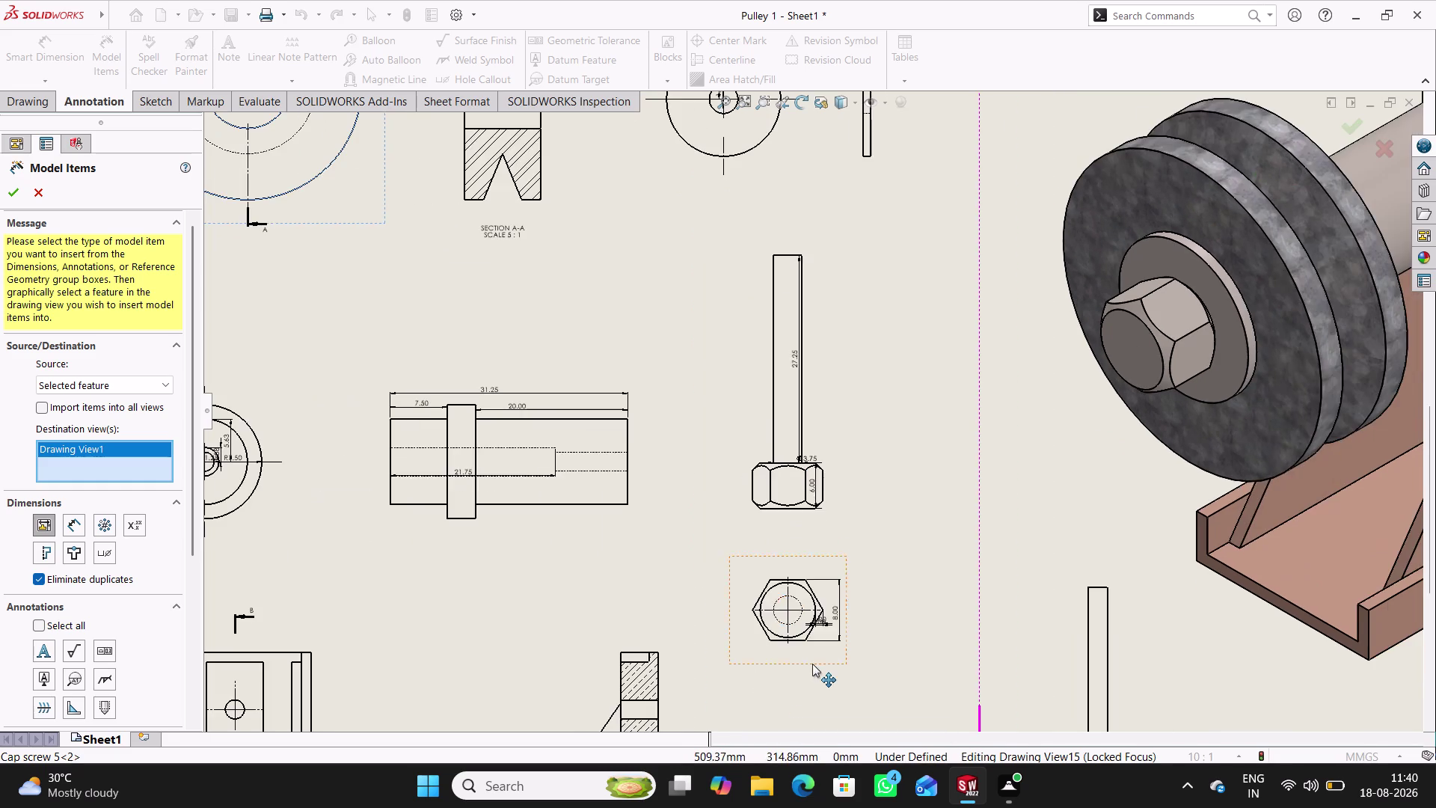
scroll(down, 3)
double_click(792, 578)
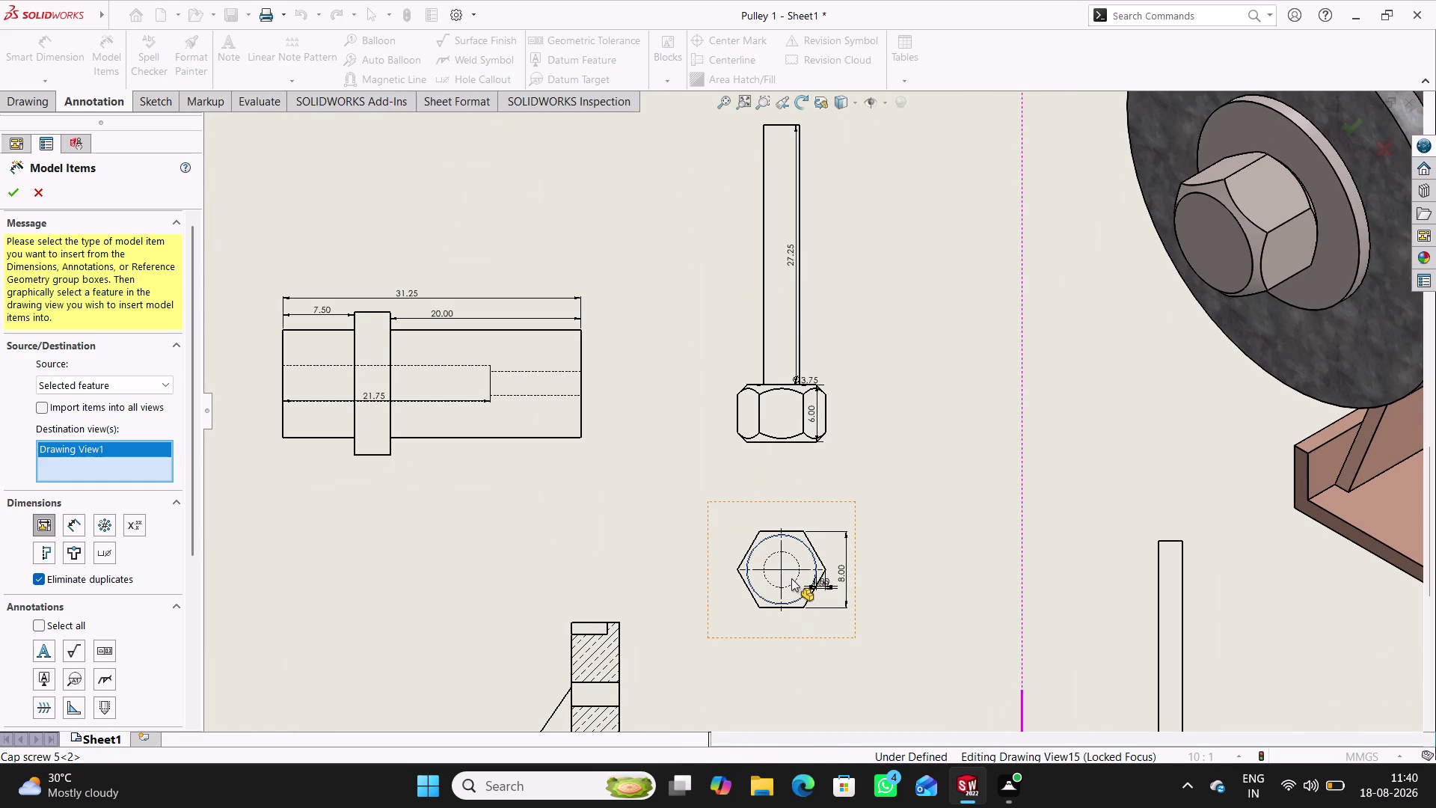
double_click(792, 585)
scroll(up, 3)
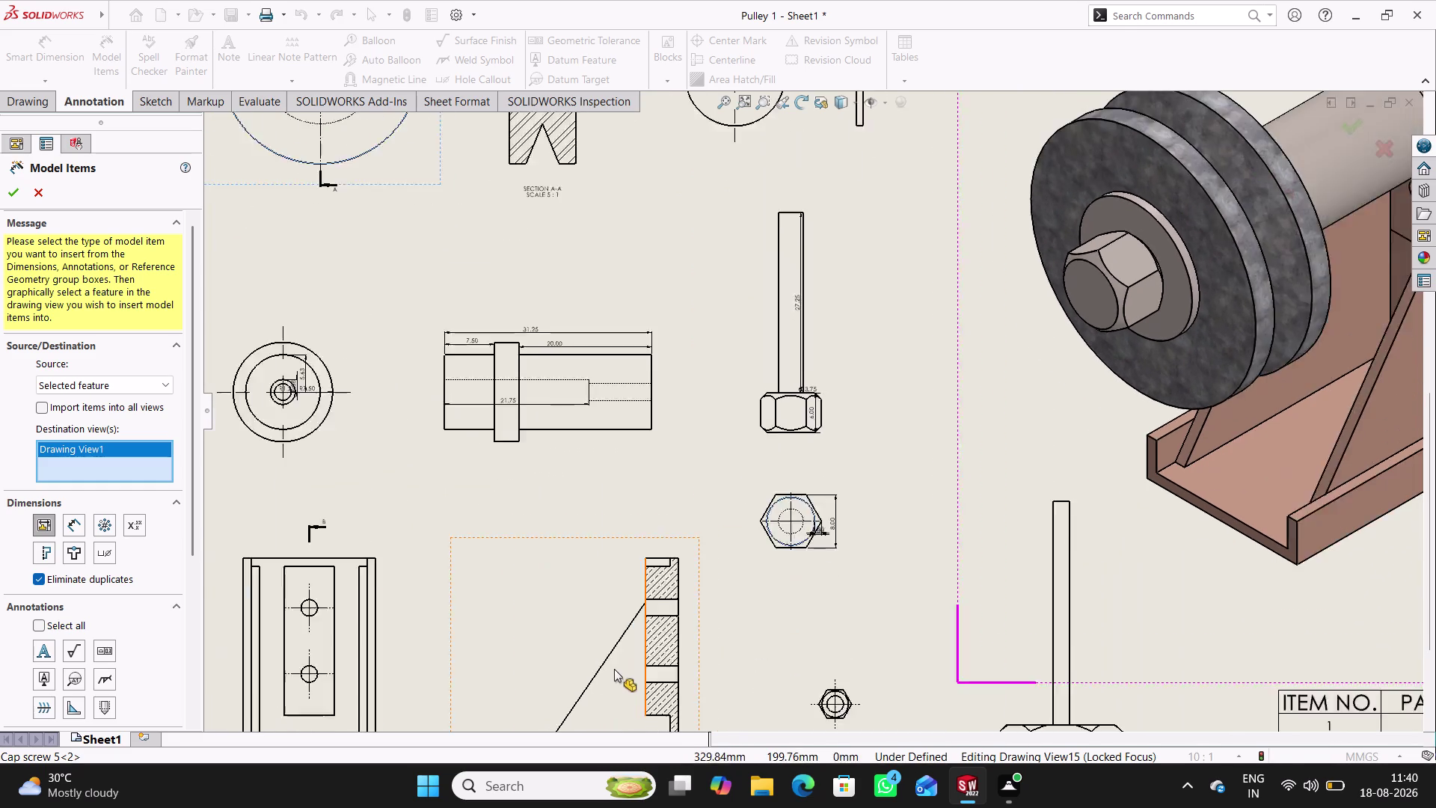
Insert model dimensions into the bracket front view and Section View B-B.
scroll(up, 3)
scroll(down, 3)
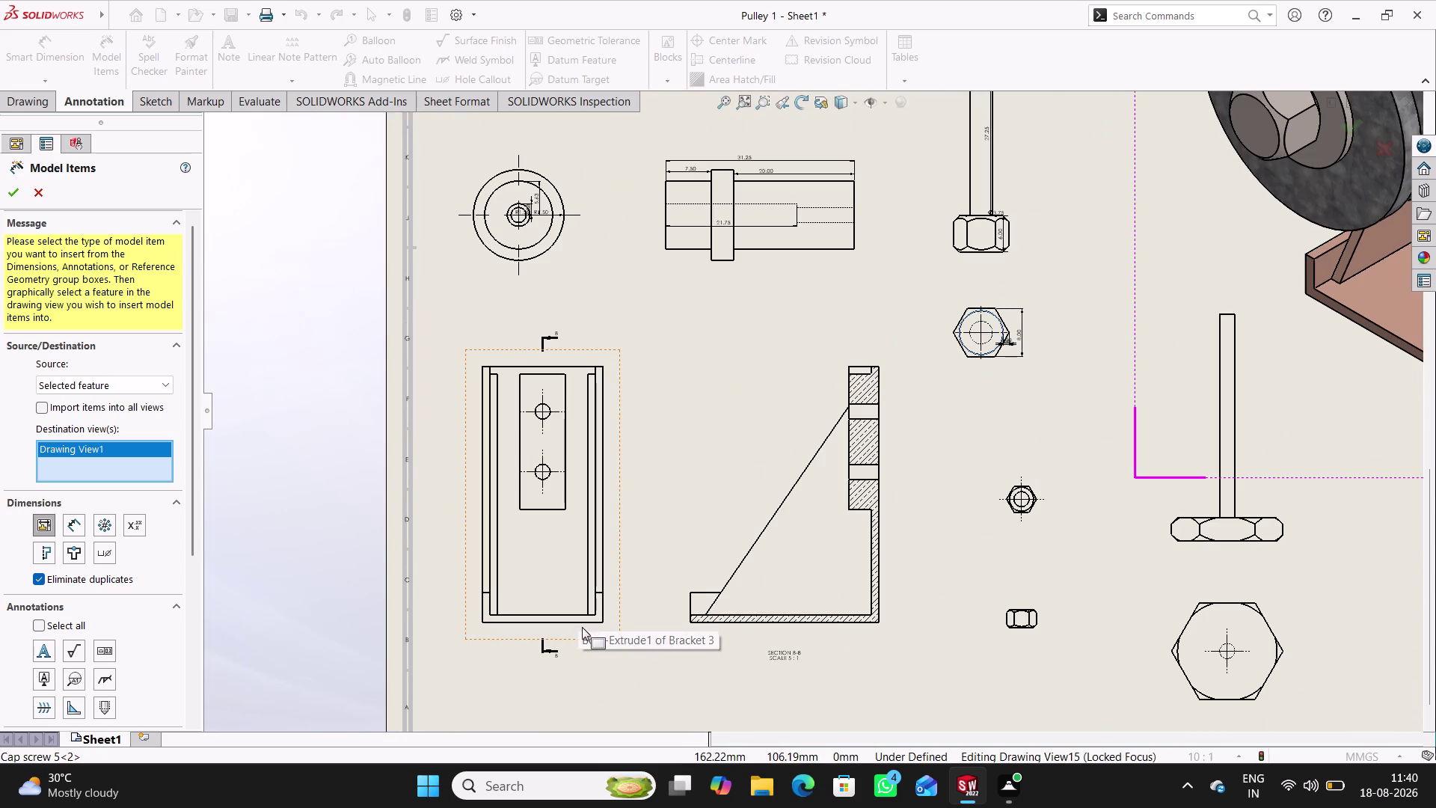
triple_click(582, 620)
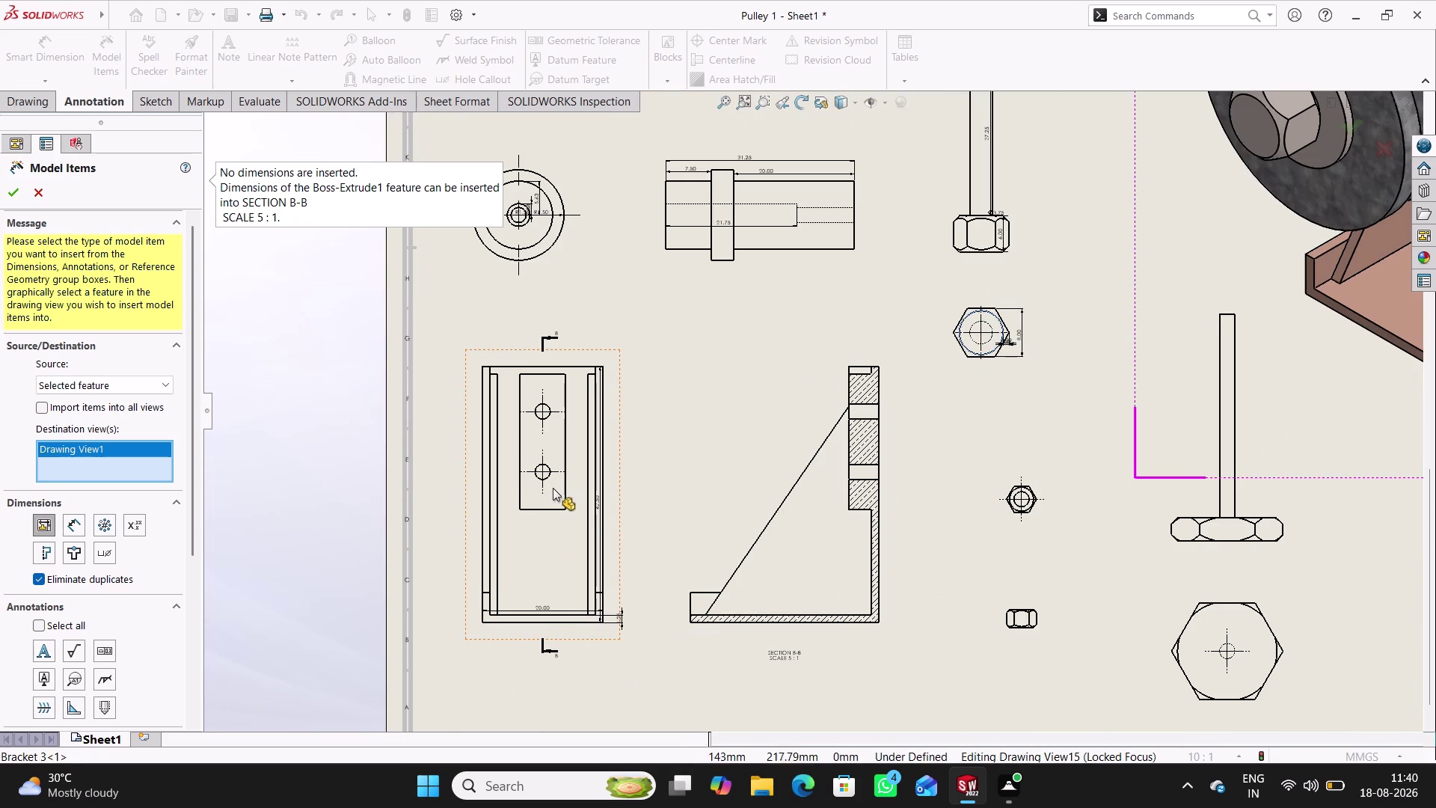
double_click(548, 477)
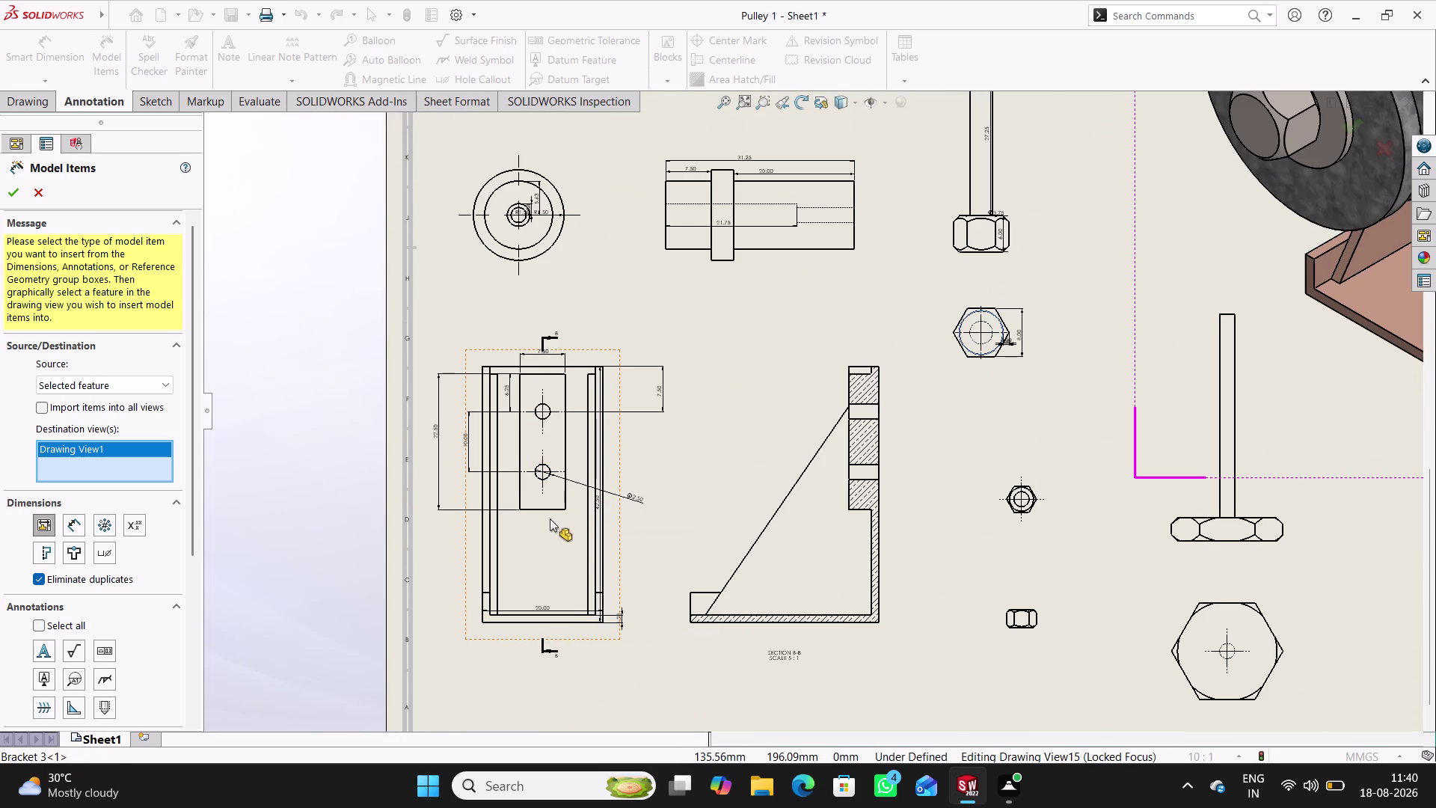
double_click(549, 511)
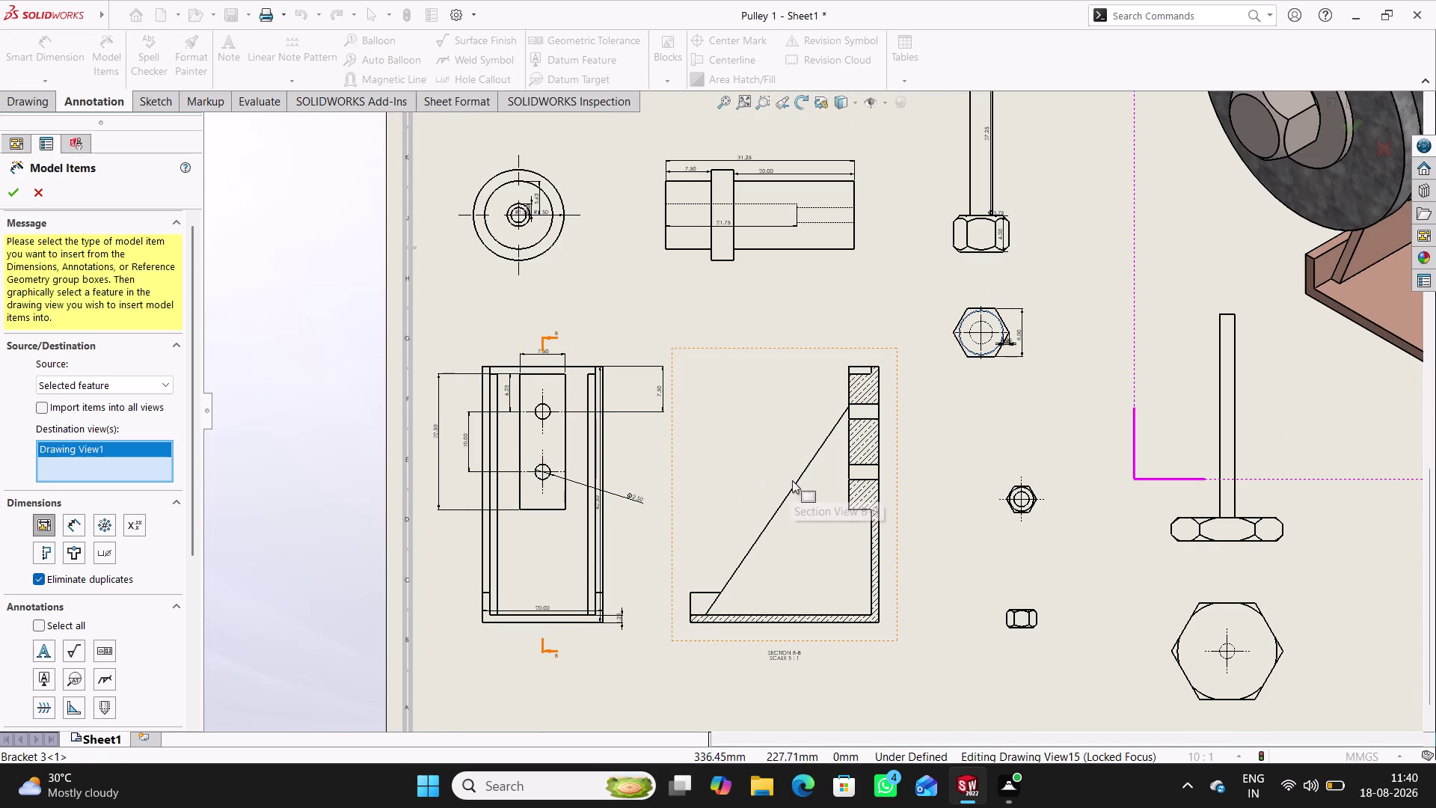
triple_click(794, 482)
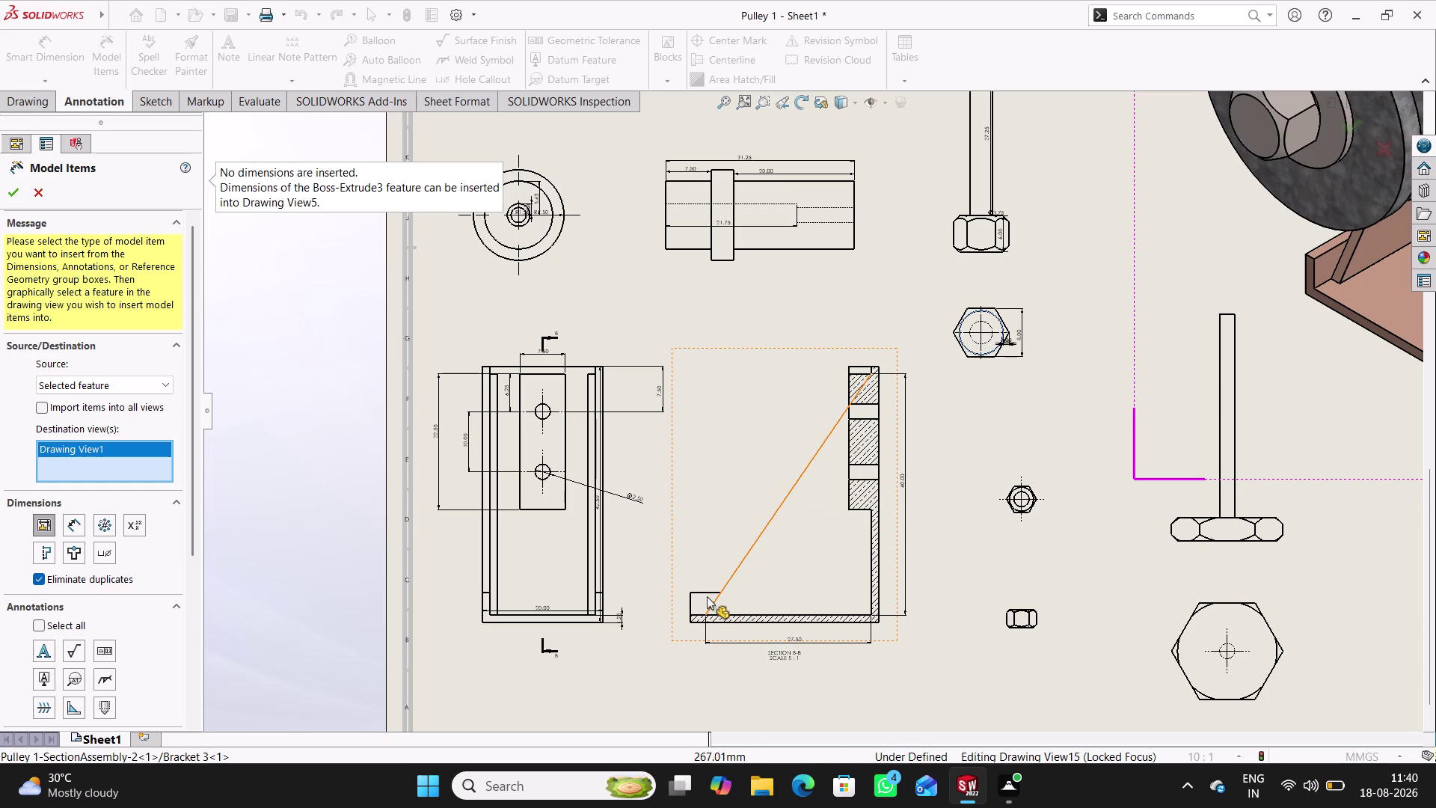
click(706, 596)
double_click(705, 594)
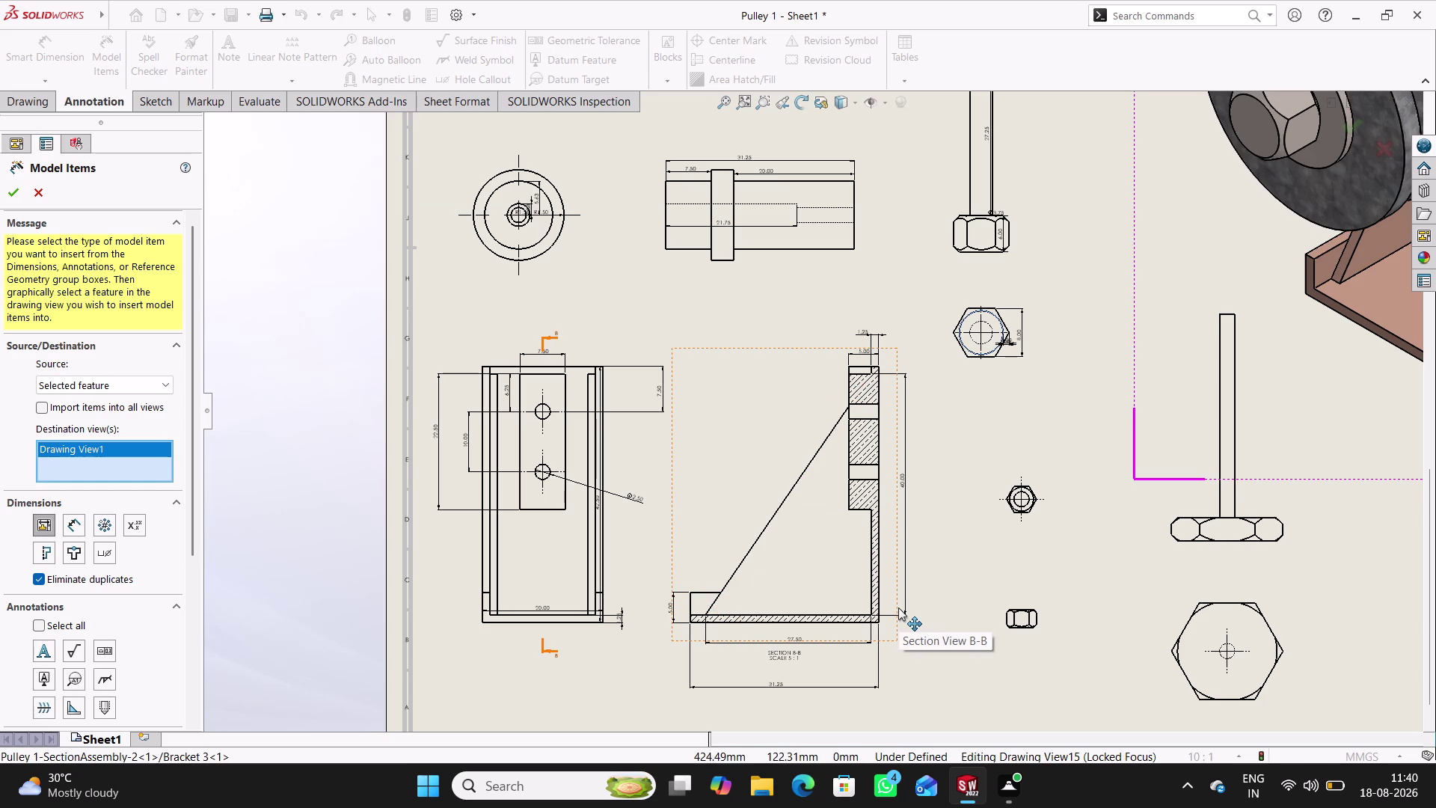
double_click(873, 553)
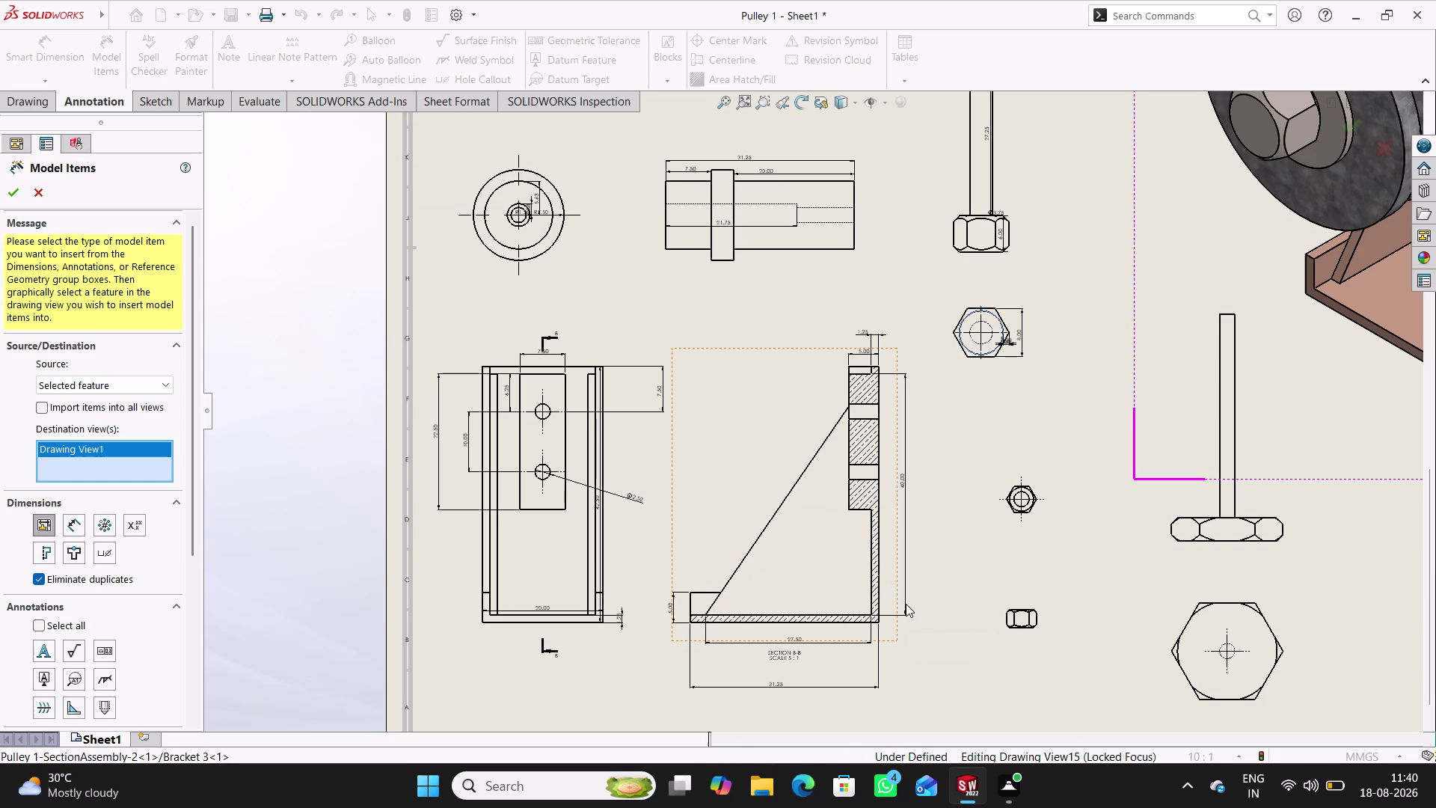
double_click(861, 480)
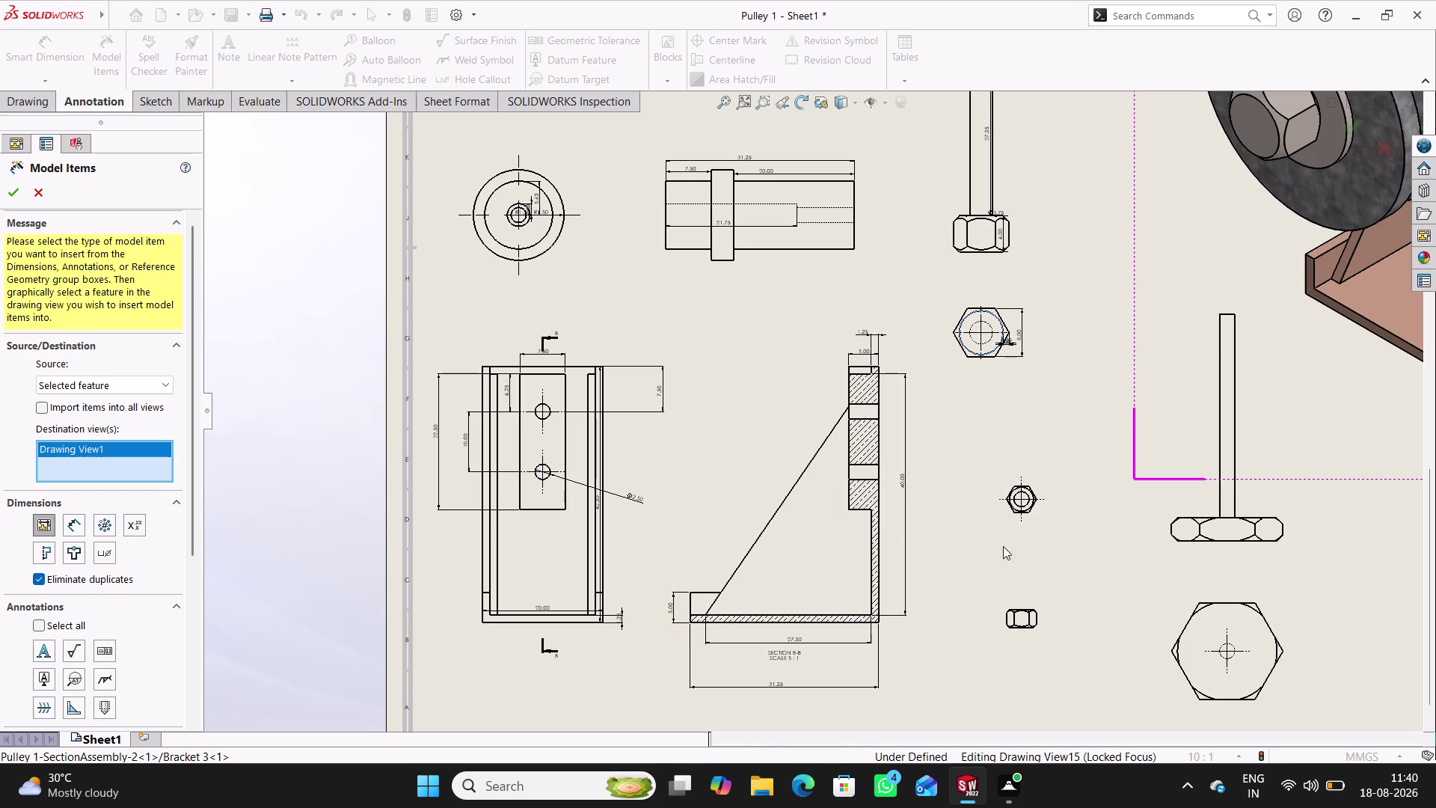
Dimension the small nut, large nut and turn screw views, then close Model Items.
double_click(1026, 513)
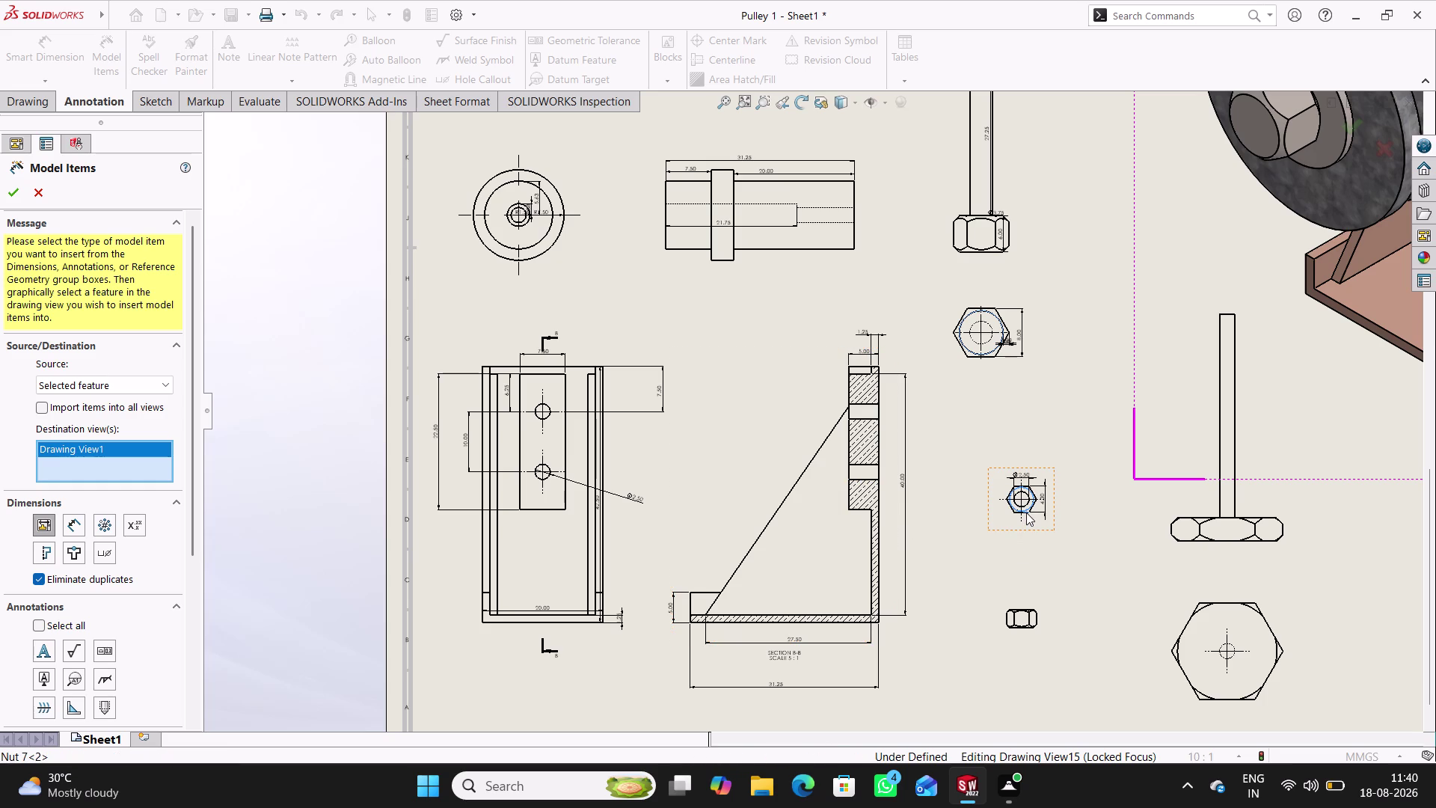
double_click(1032, 617)
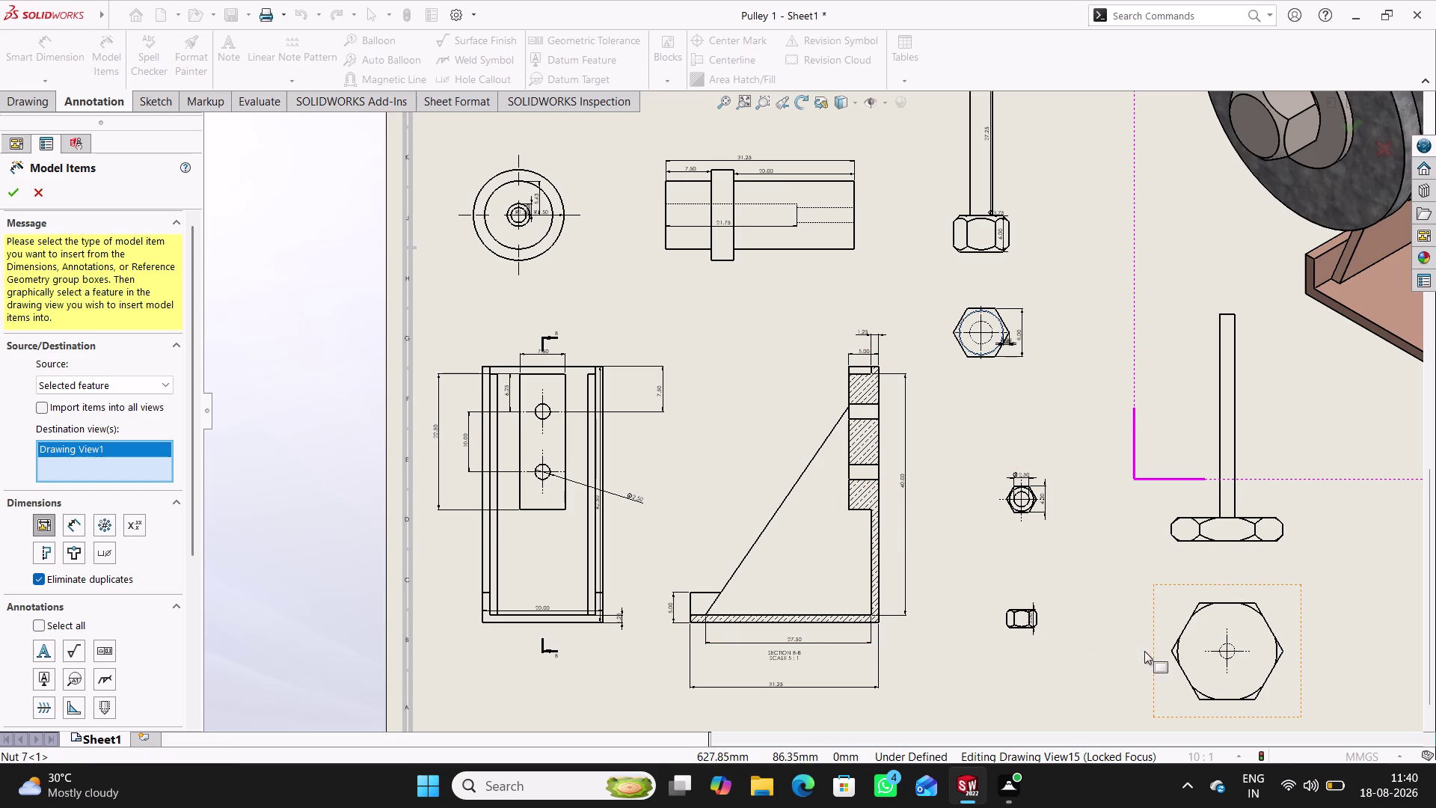
double_click(1177, 653)
double_click(1209, 530)
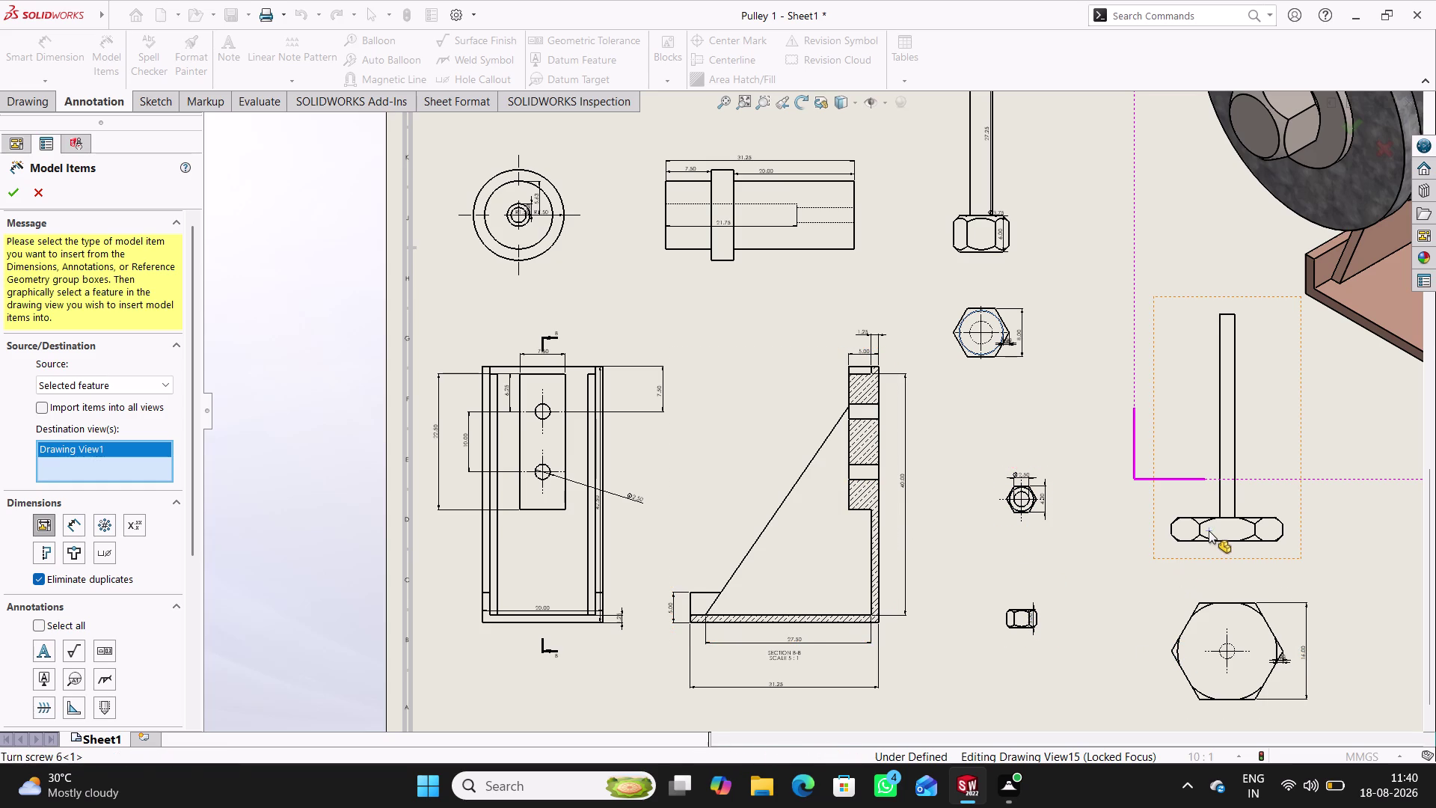
double_click(1235, 477)
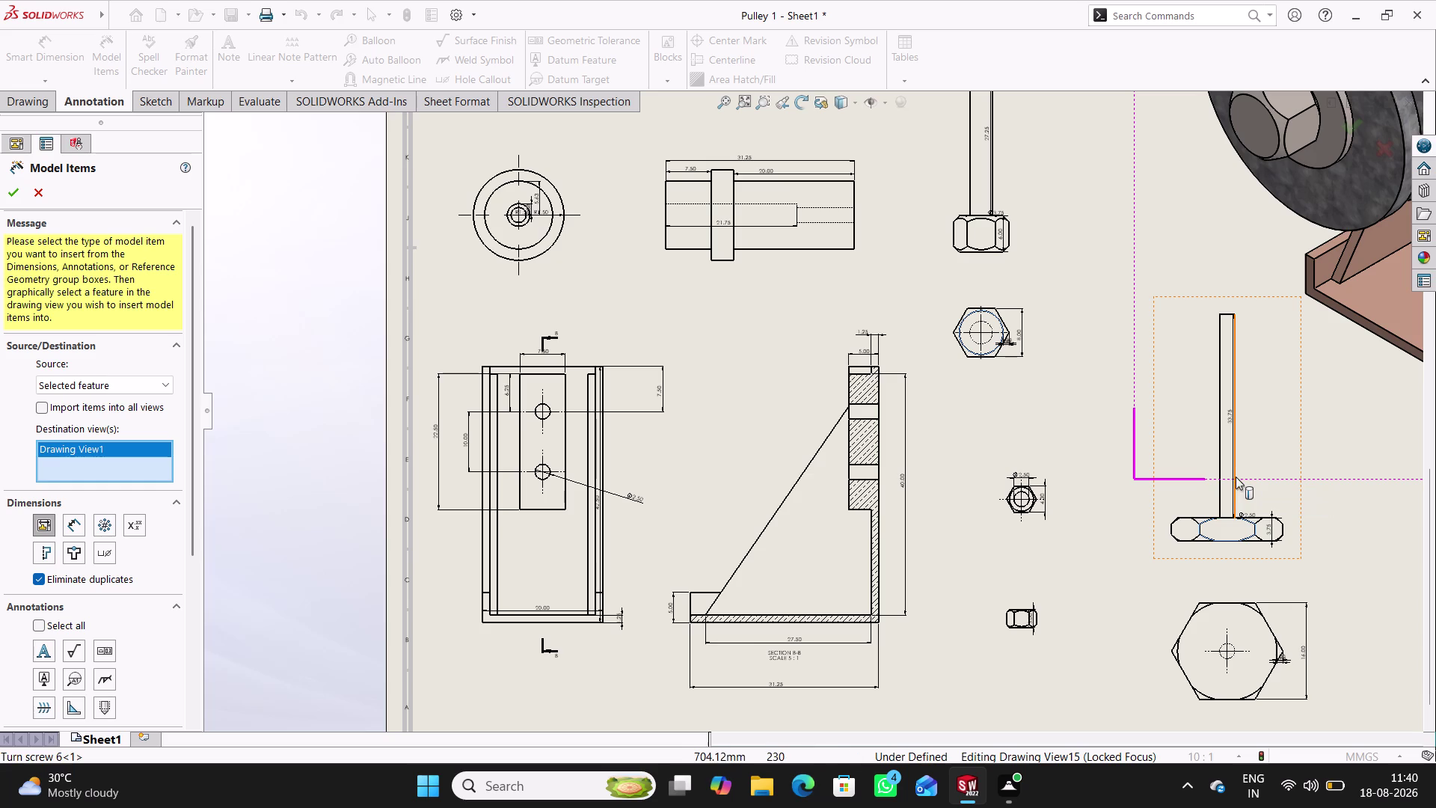
double_click(1226, 310)
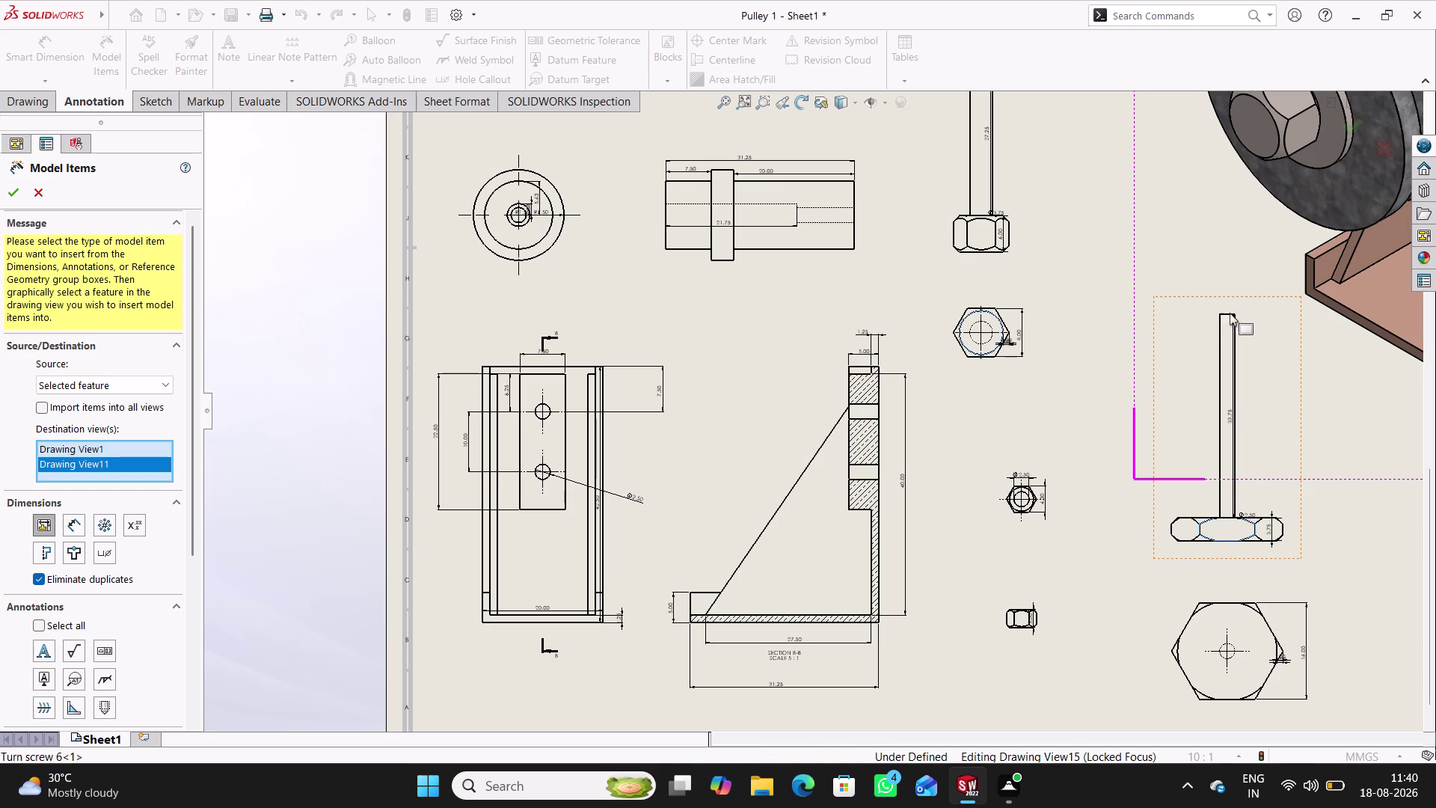
scroll(up, 3)
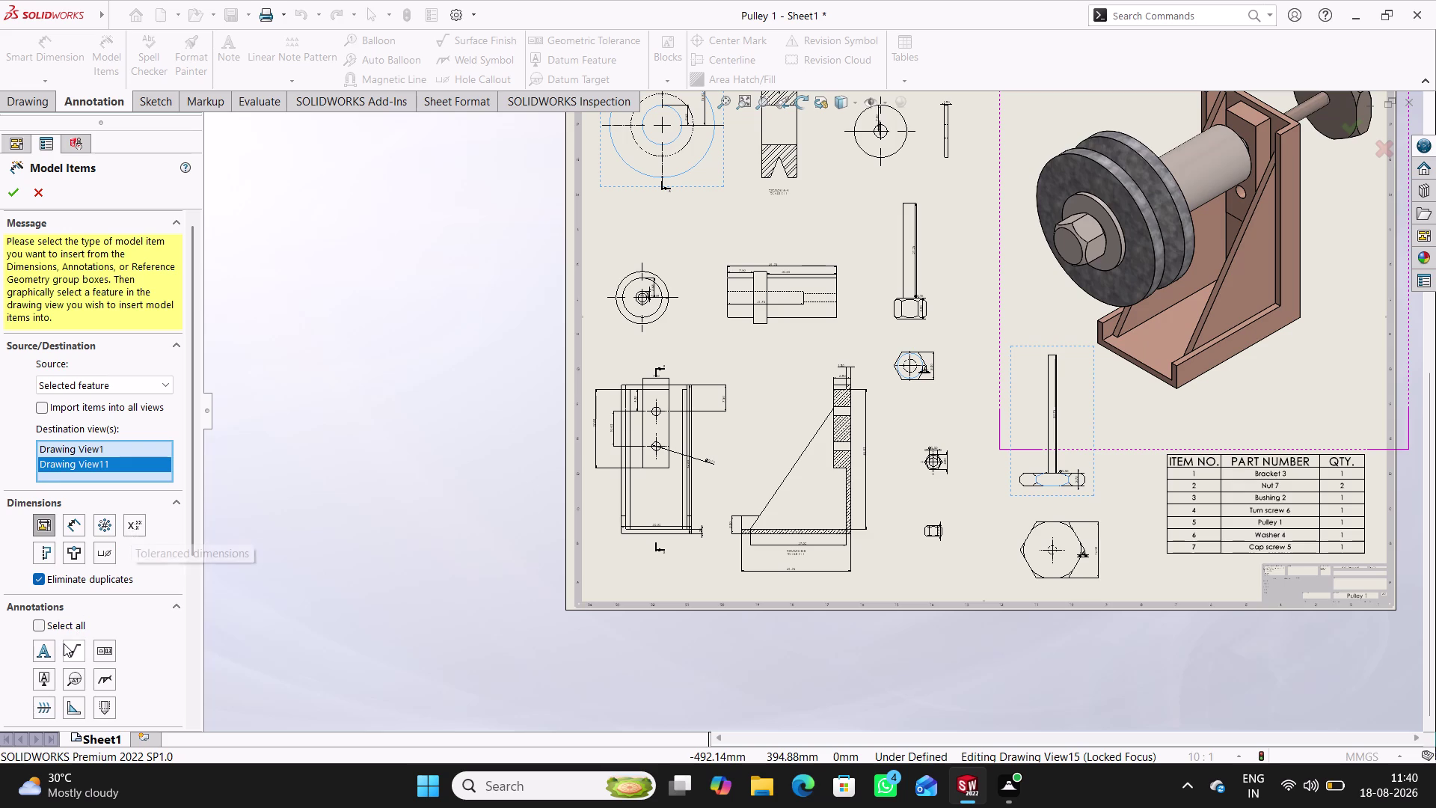
scroll(down, 3)
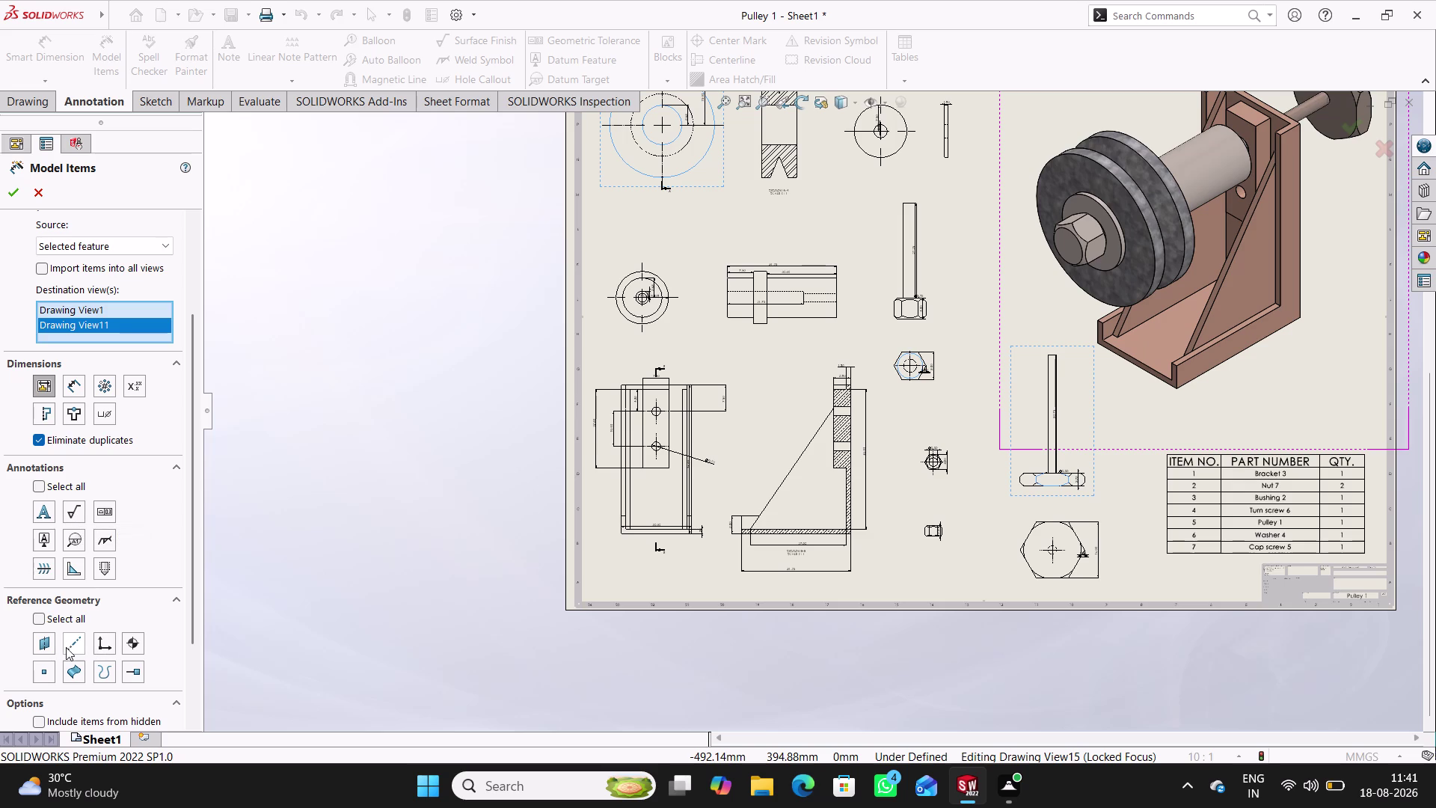
click(18, 197)
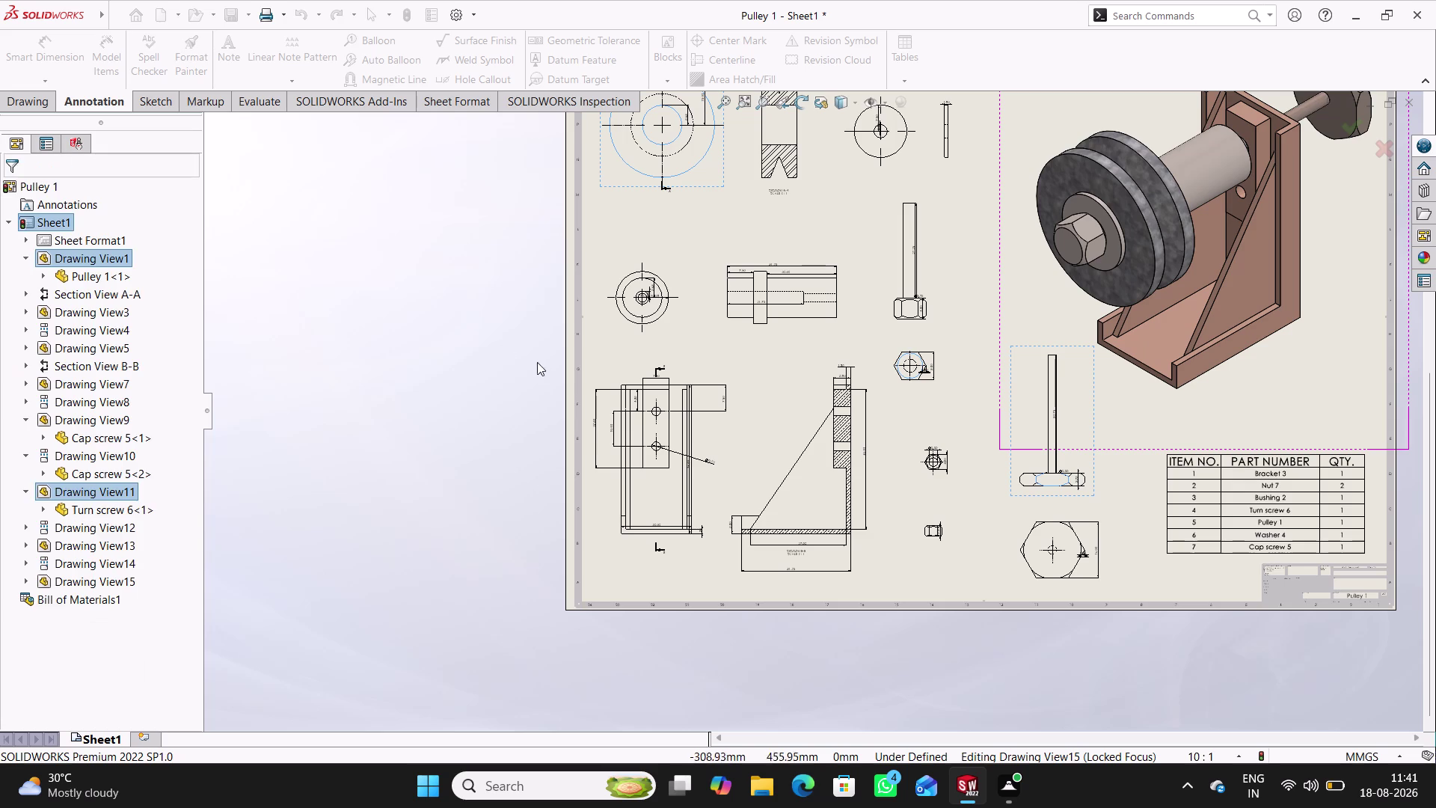
Zoom into the pulley front view and hide its 15.00 and 5.63 dimensions.
scroll(up, 3)
scroll(up, 3)
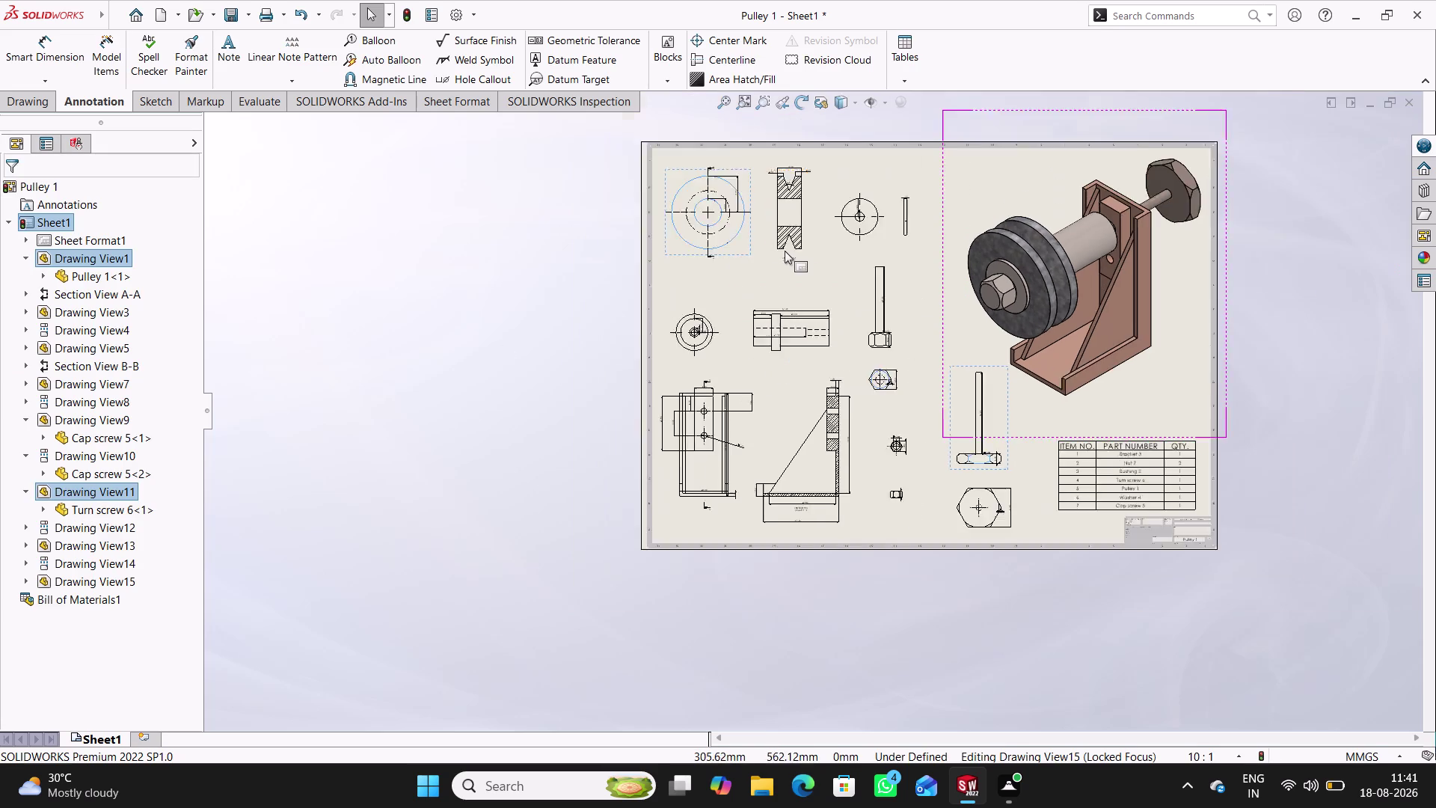
scroll(up, 3)
scroll(down, 3)
scroll(down, 3)
scroll(down, 3)
scroll(down, 3)
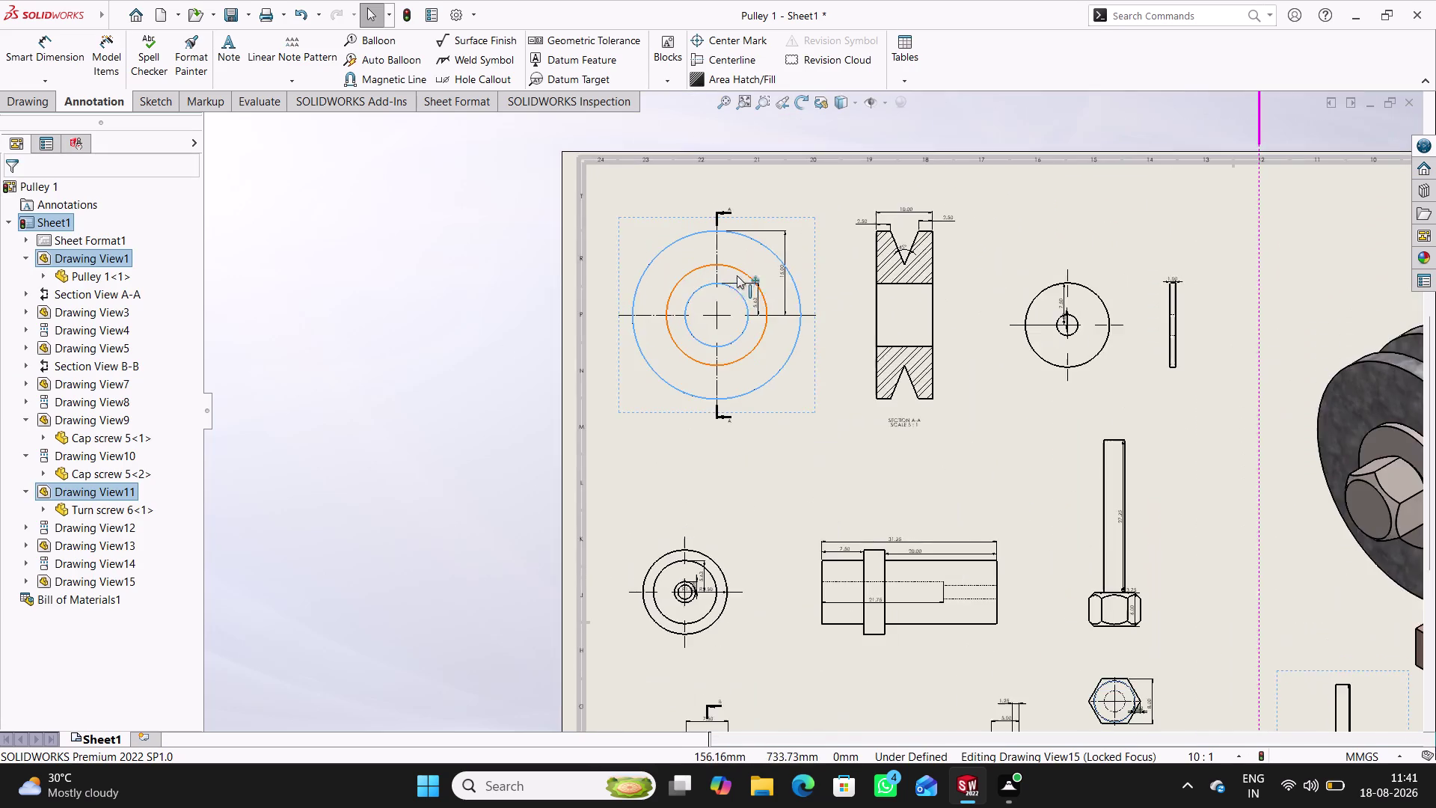
scroll(down, 3)
scroll(down, 3)
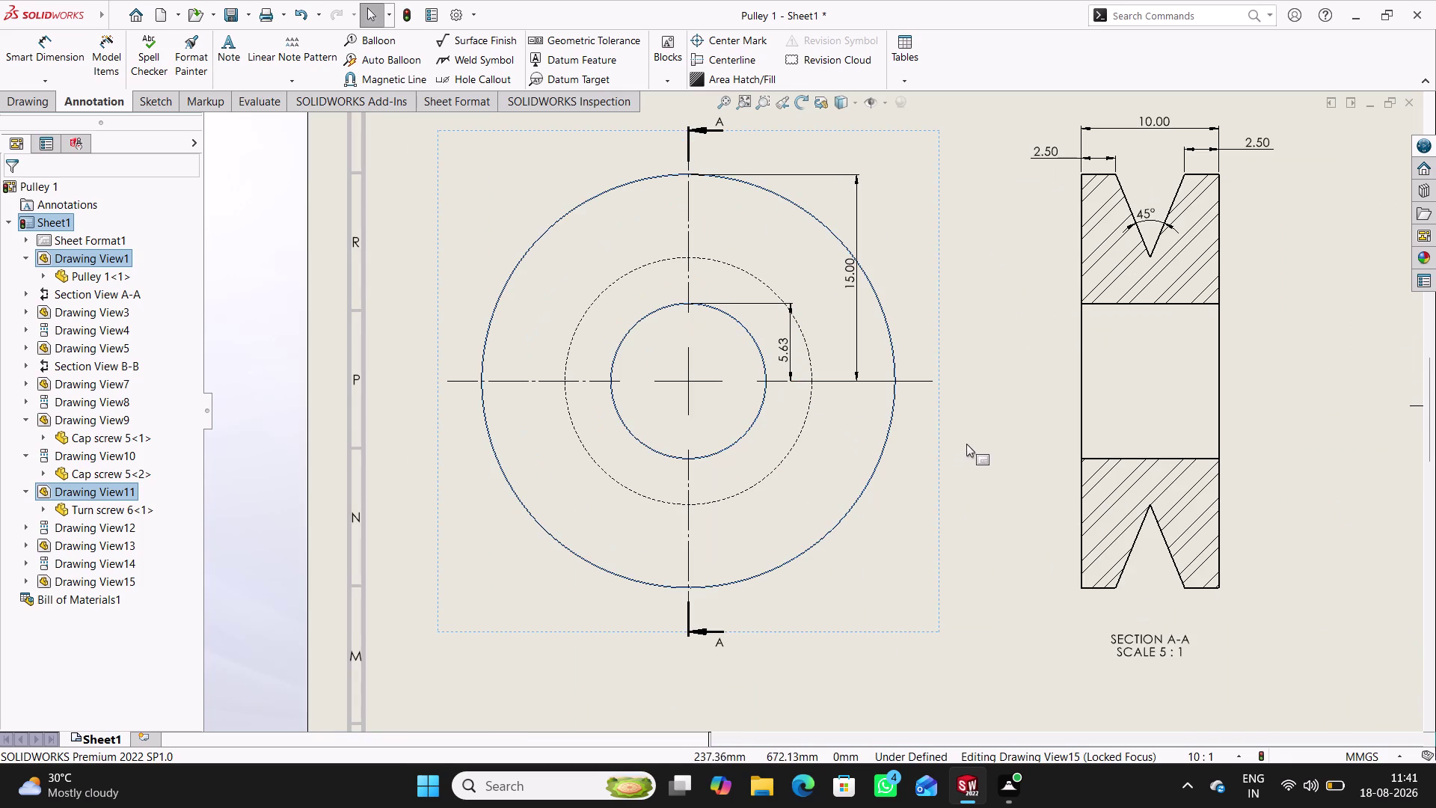
click(966, 444)
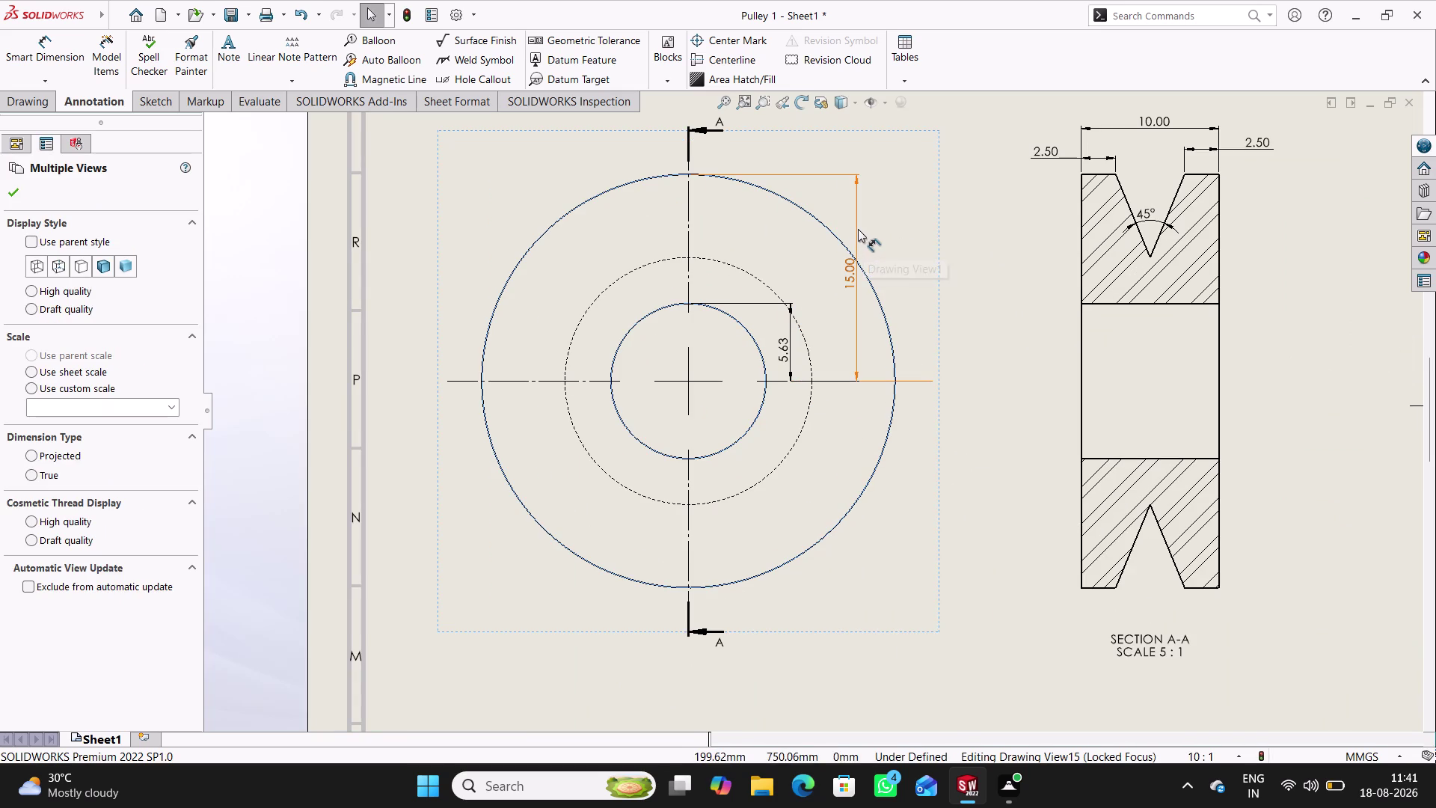
right_click(857, 229)
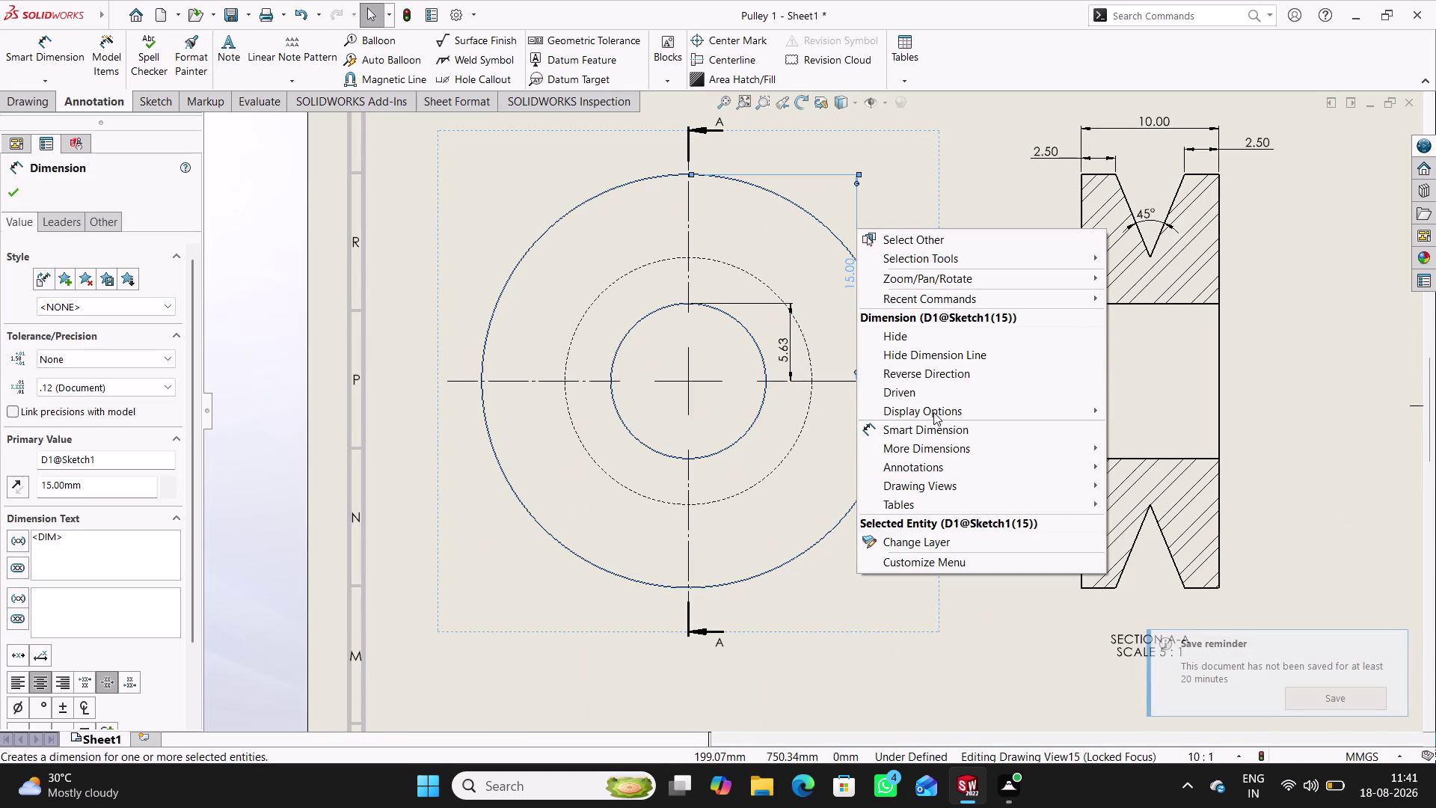
click(915, 342)
right_click(785, 347)
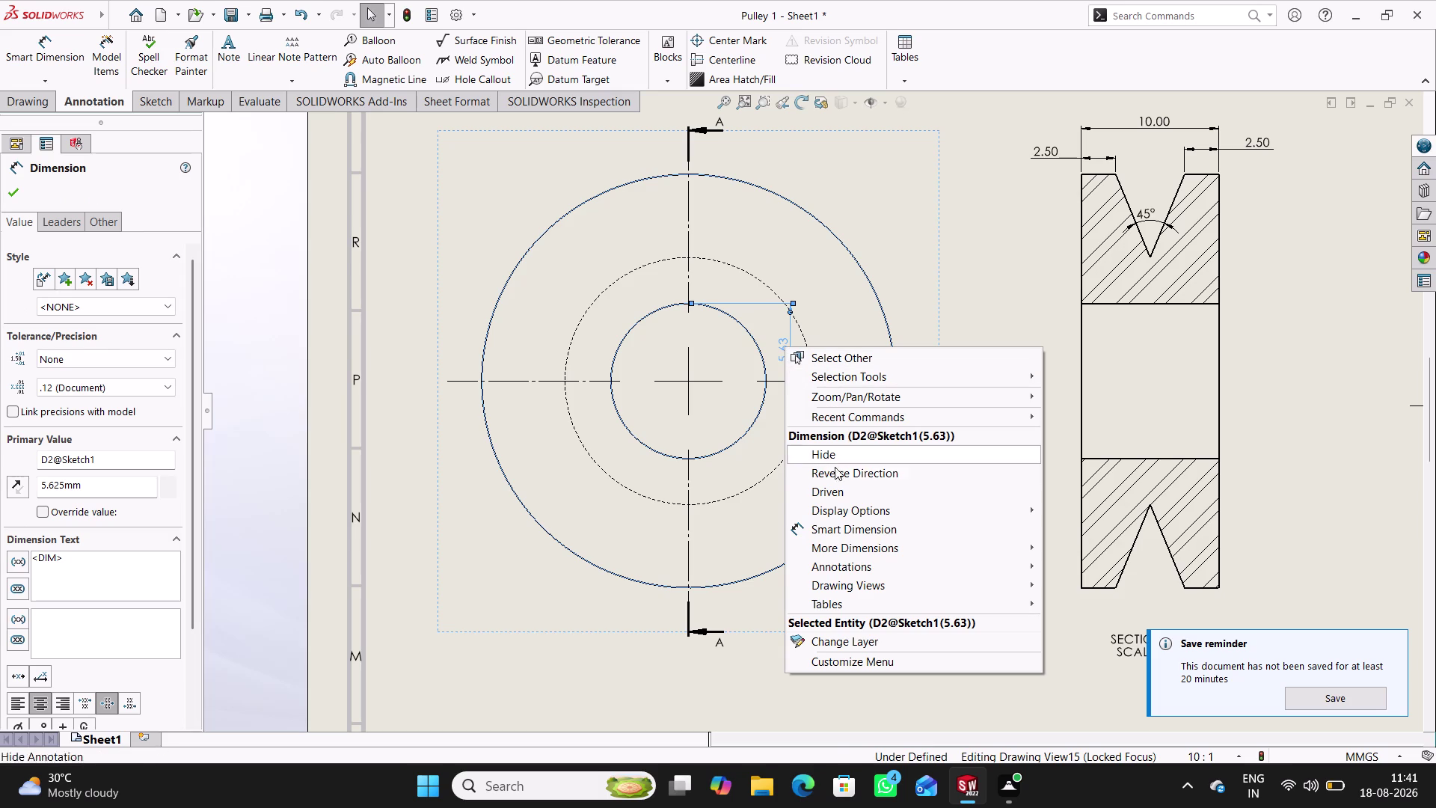
click(836, 455)
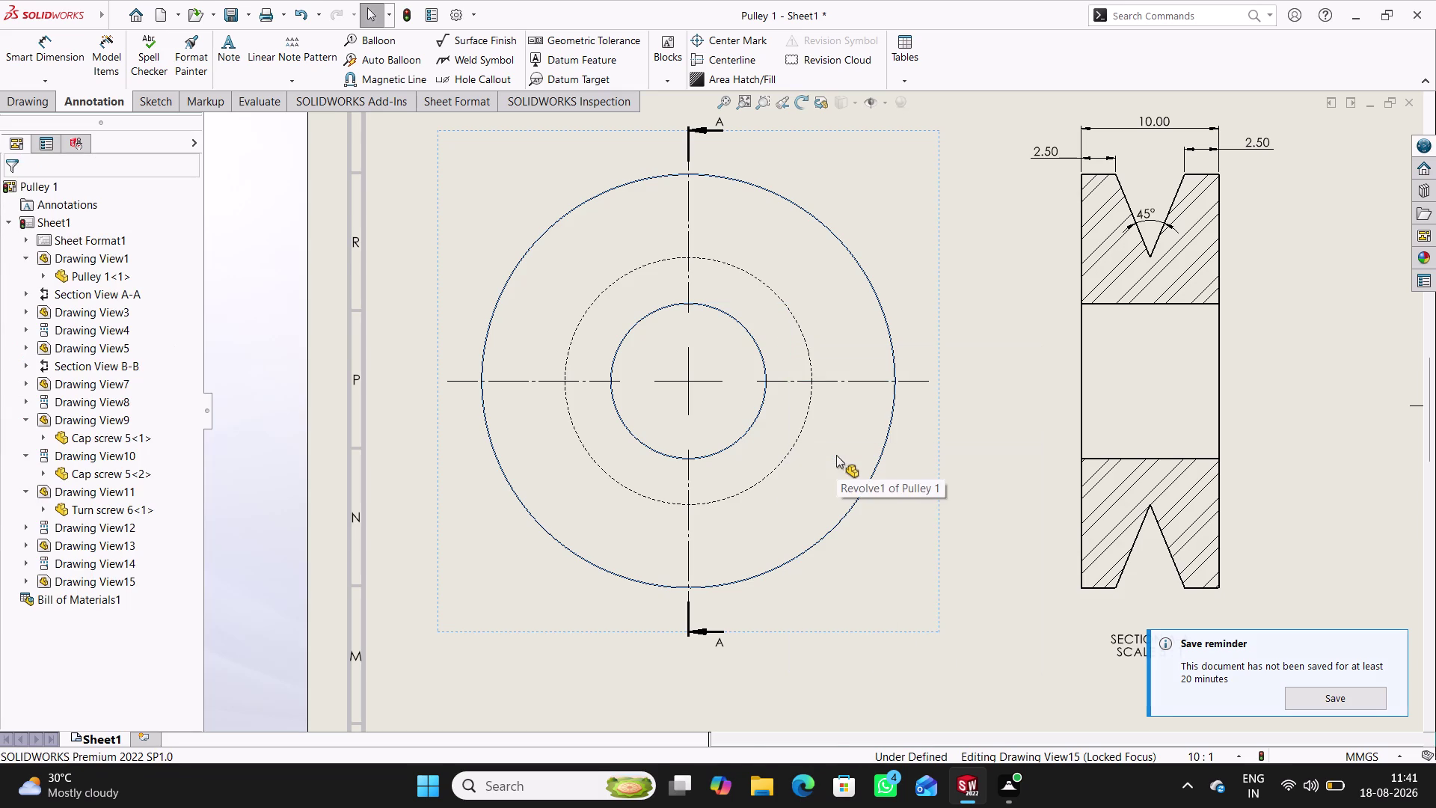
click(451, 17)
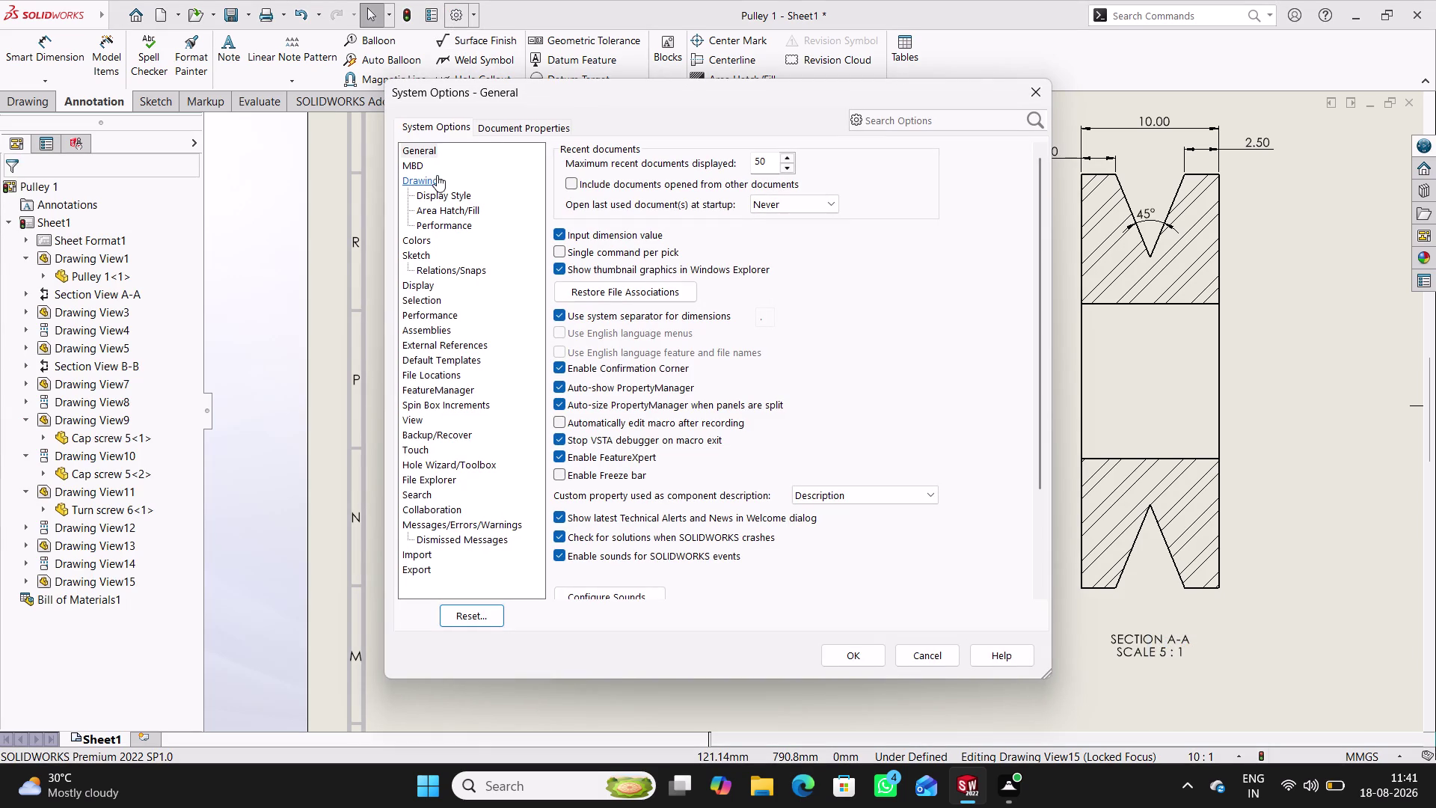
click(521, 130)
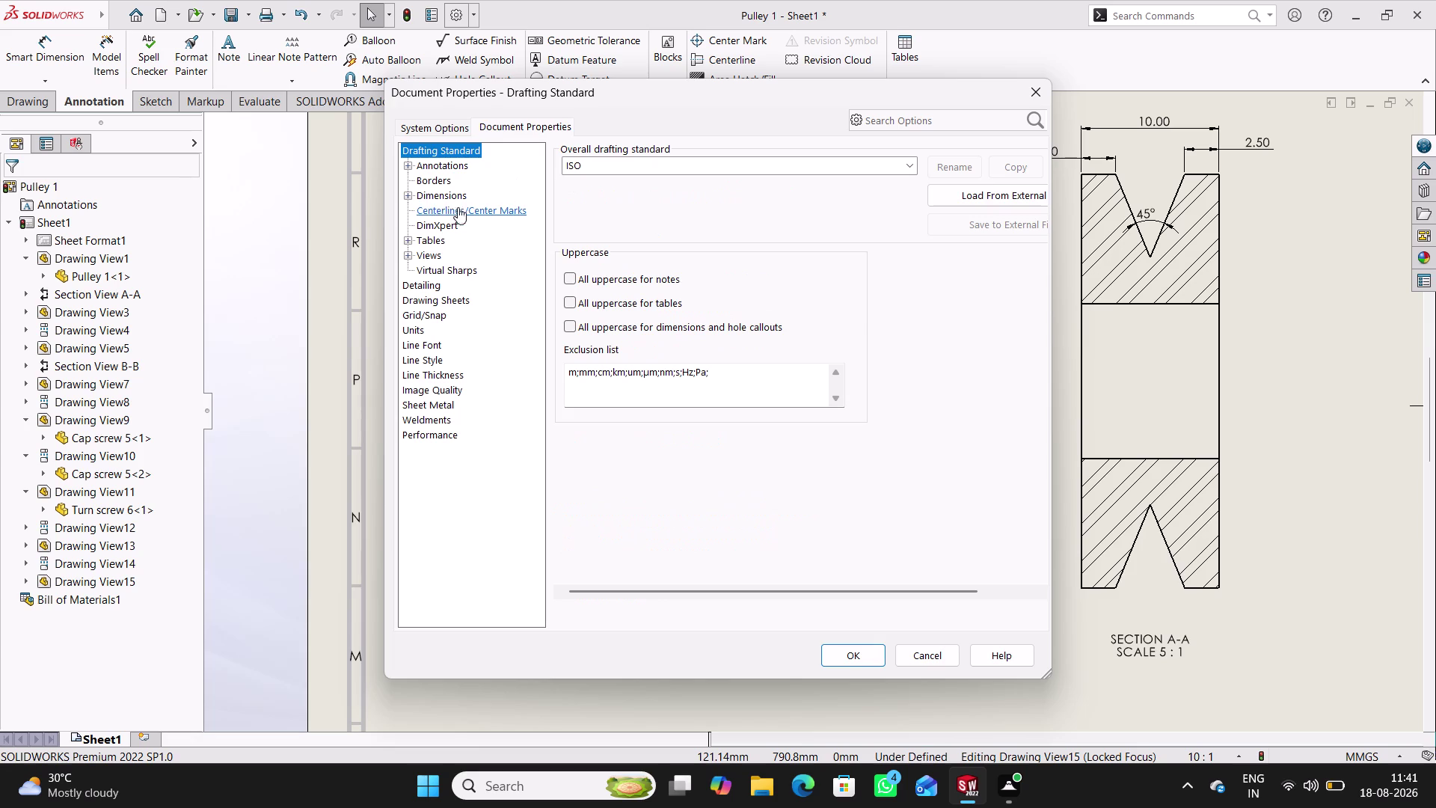
click(437, 190)
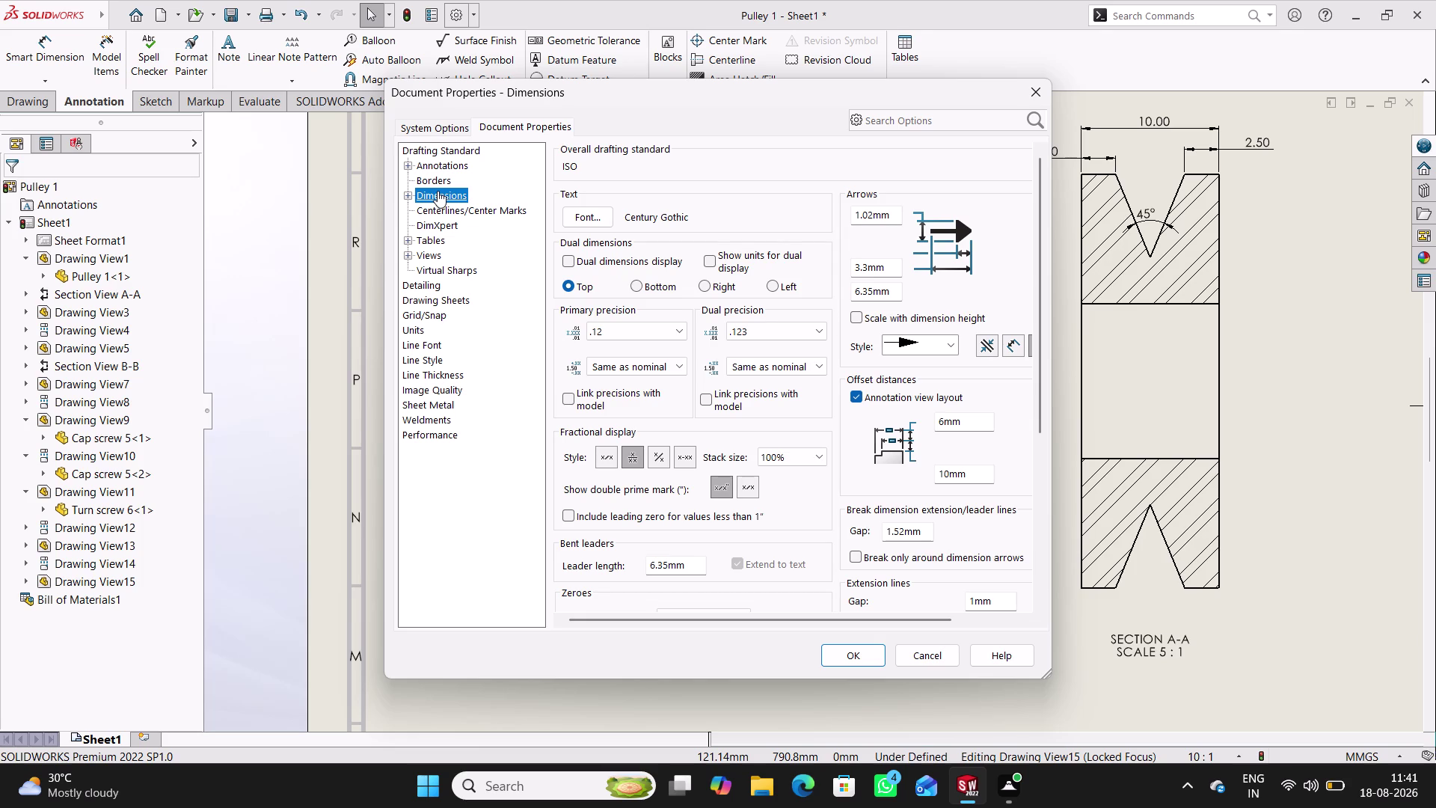
scroll(down, 3)
scroll(up, 3)
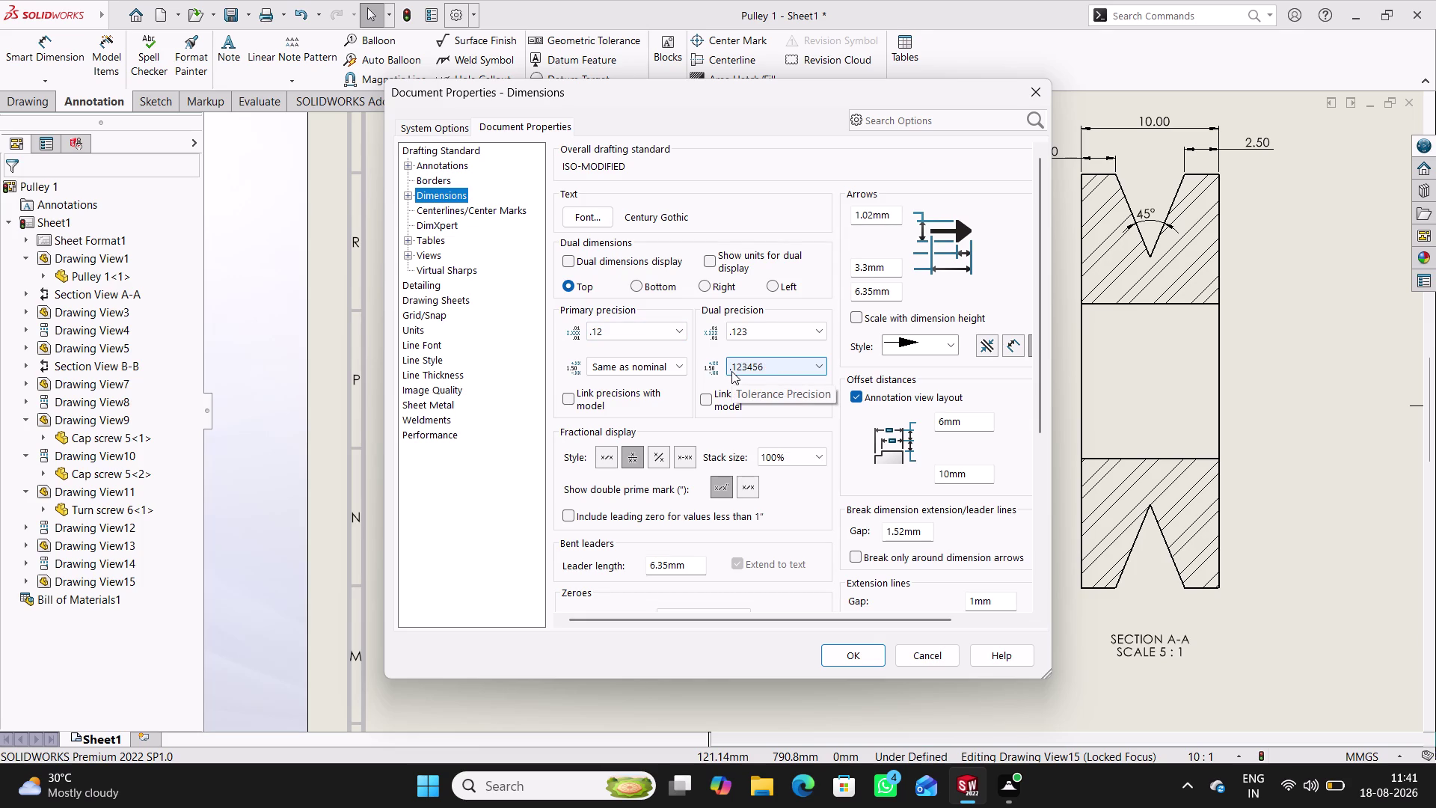
click(1031, 89)
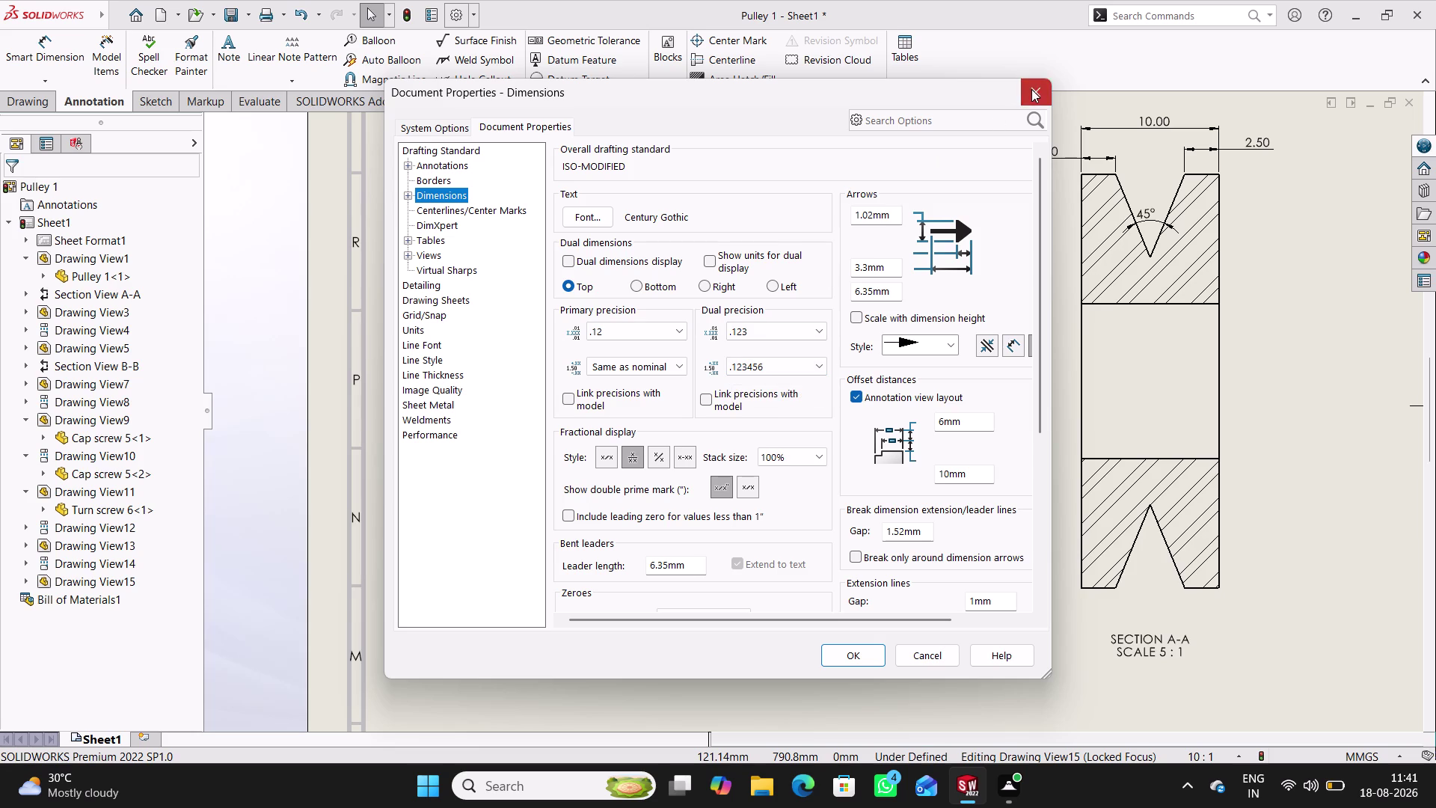
click(472, 16)
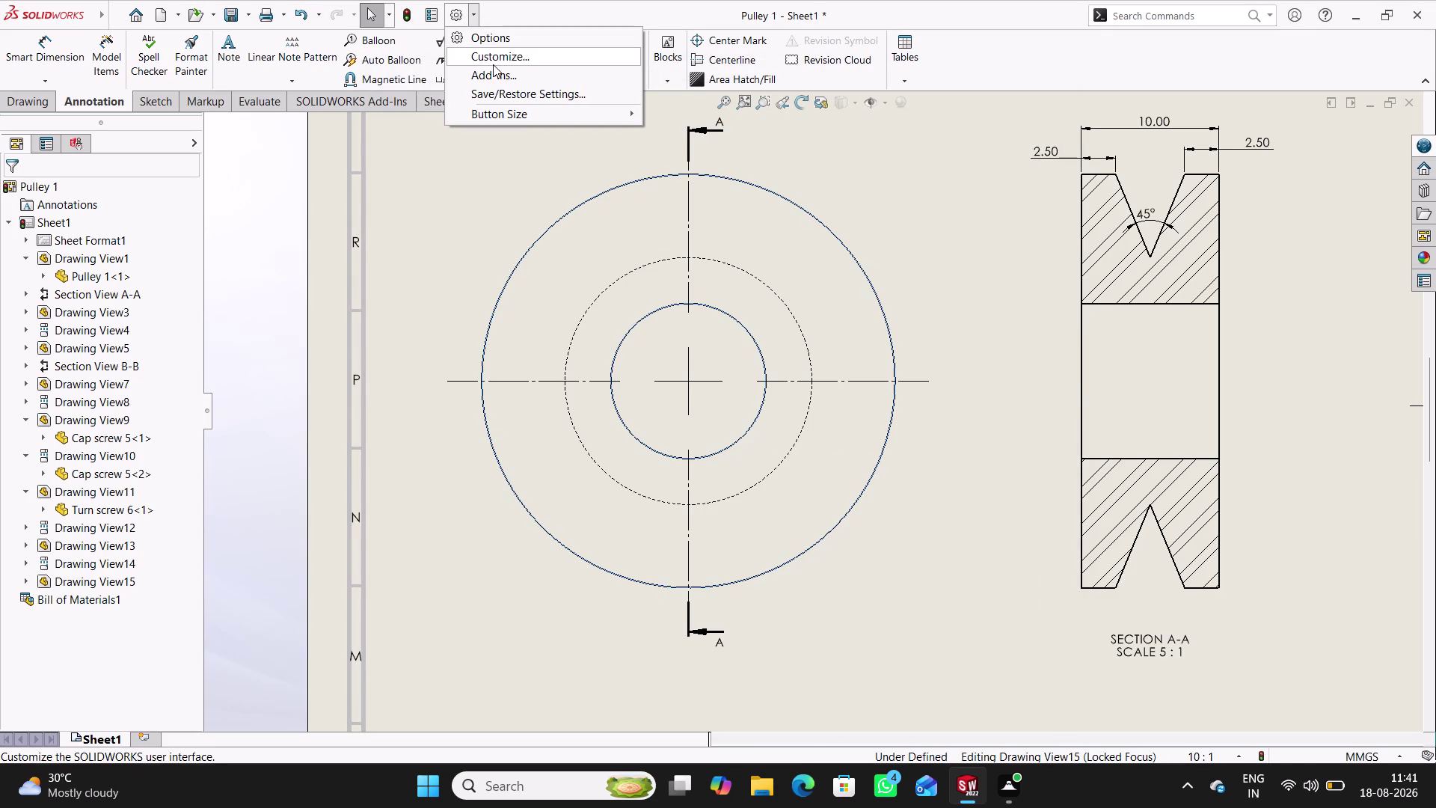
click(494, 61)
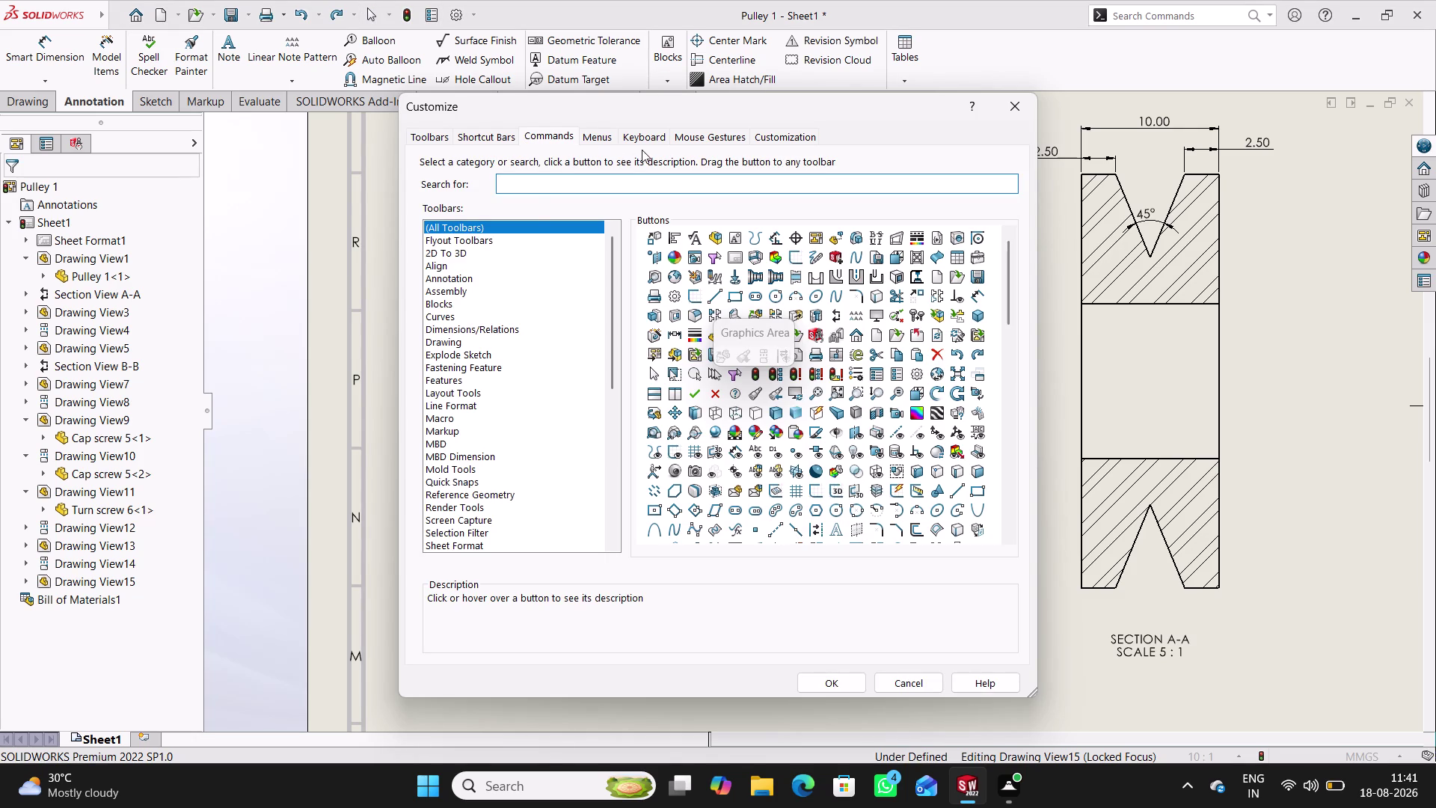
click(439, 136)
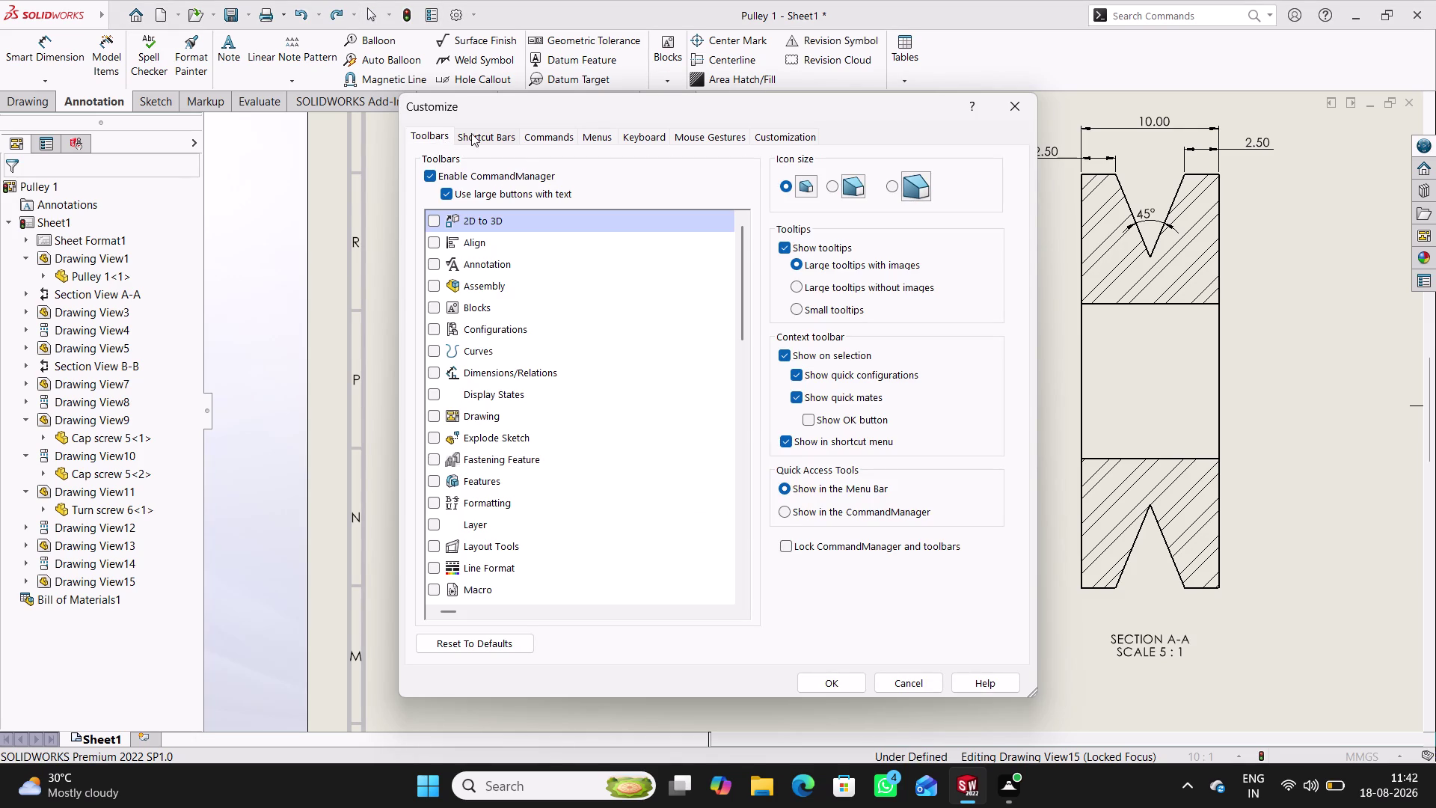
click(479, 133)
click(570, 136)
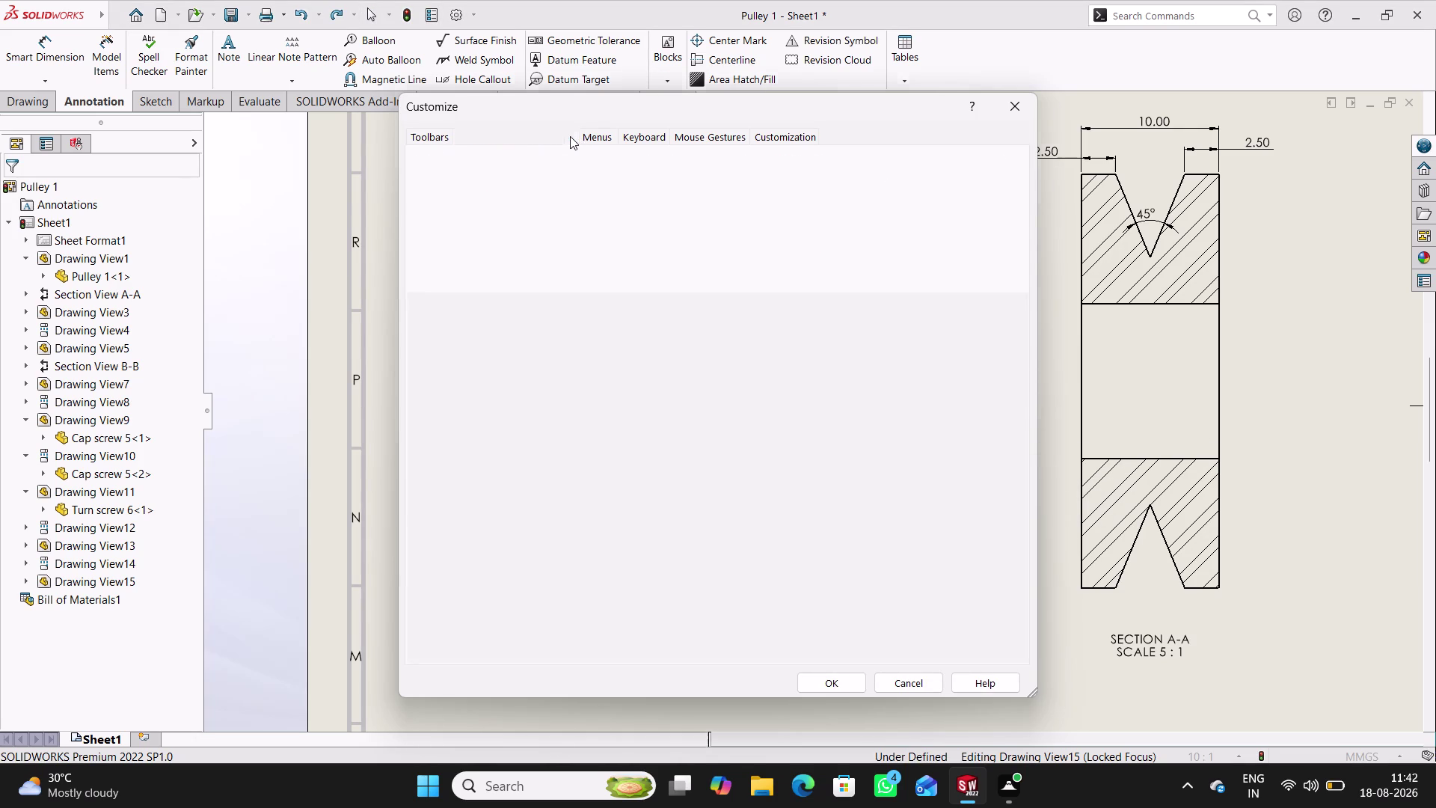
click(600, 133)
click(653, 135)
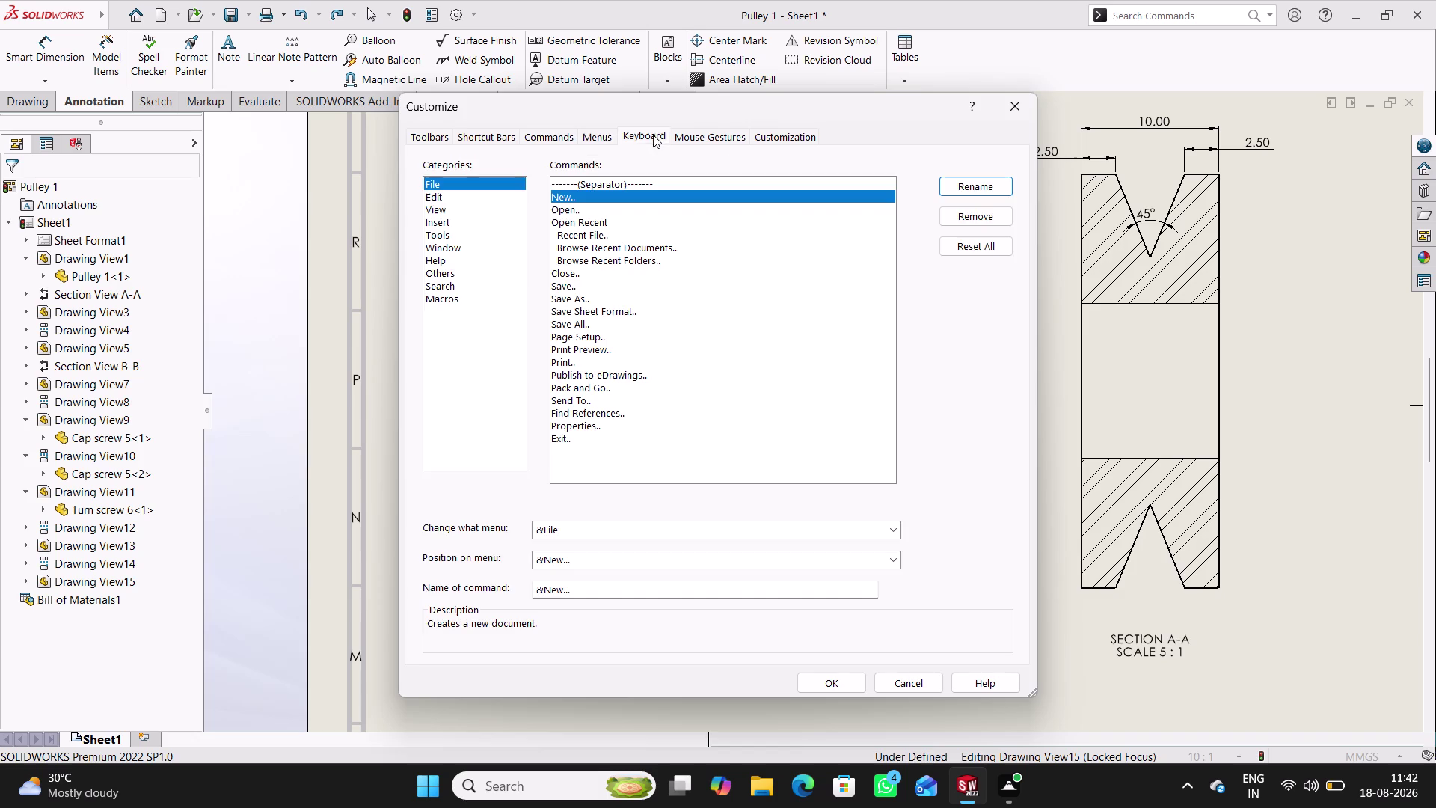
click(708, 141)
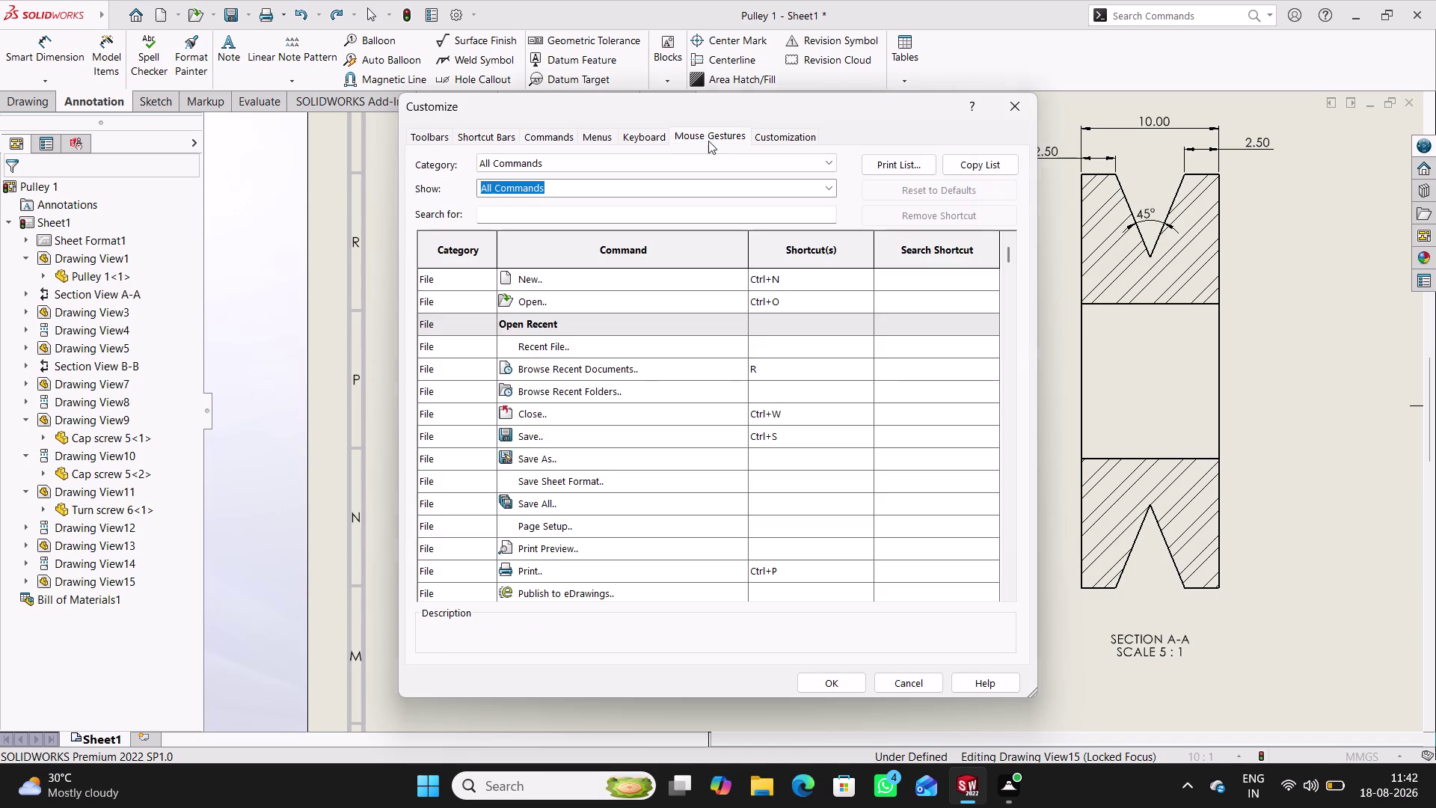
click(763, 141)
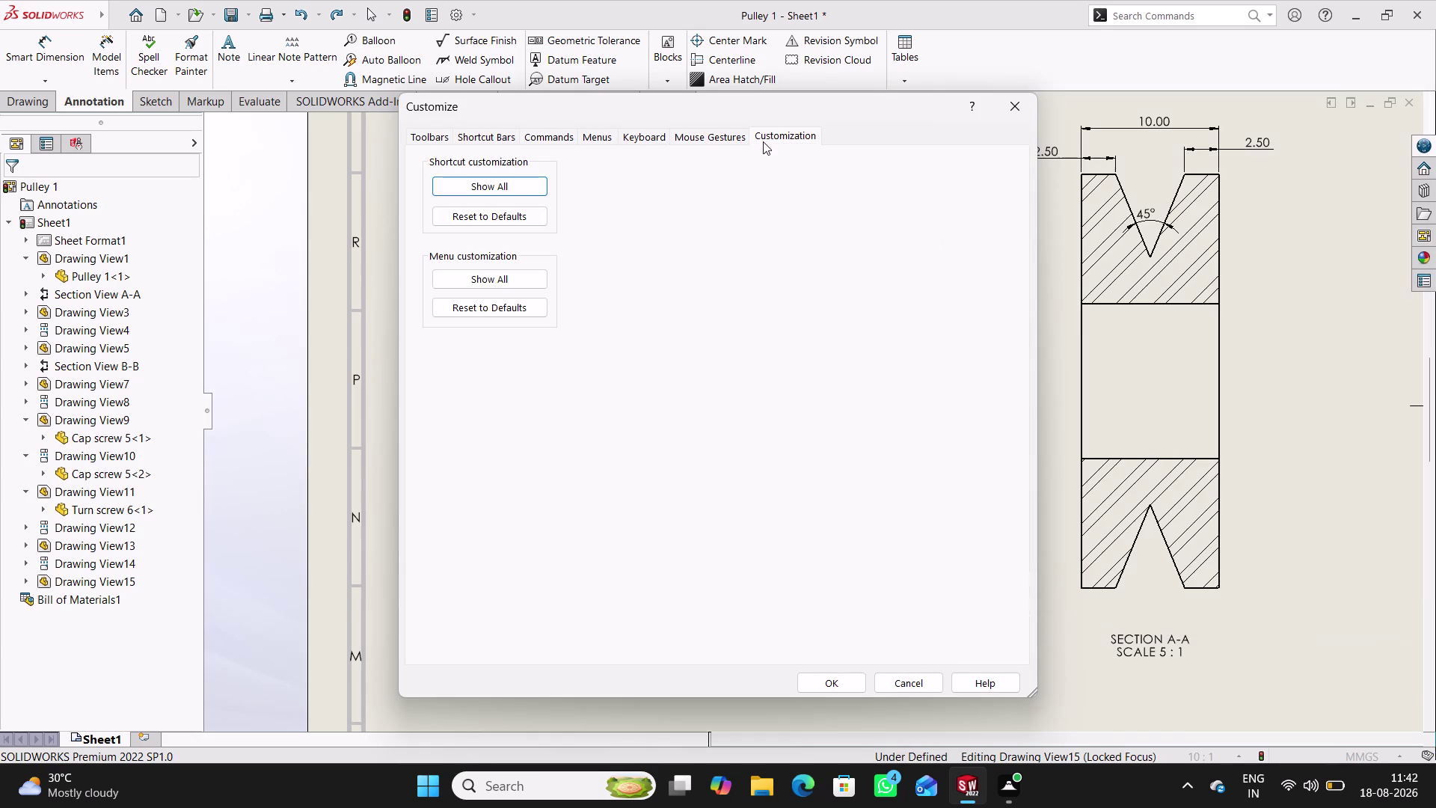
click(490, 140)
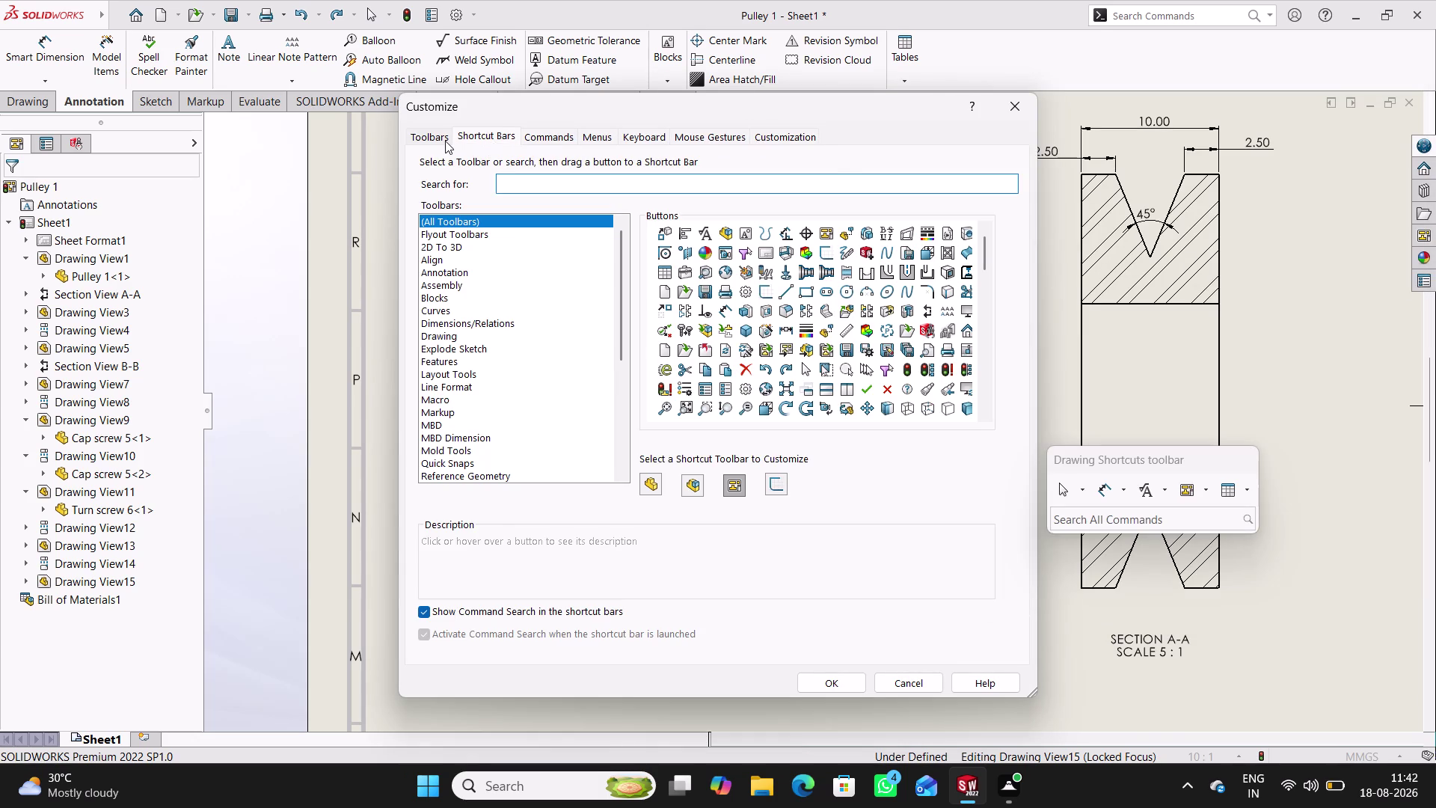
click(444, 141)
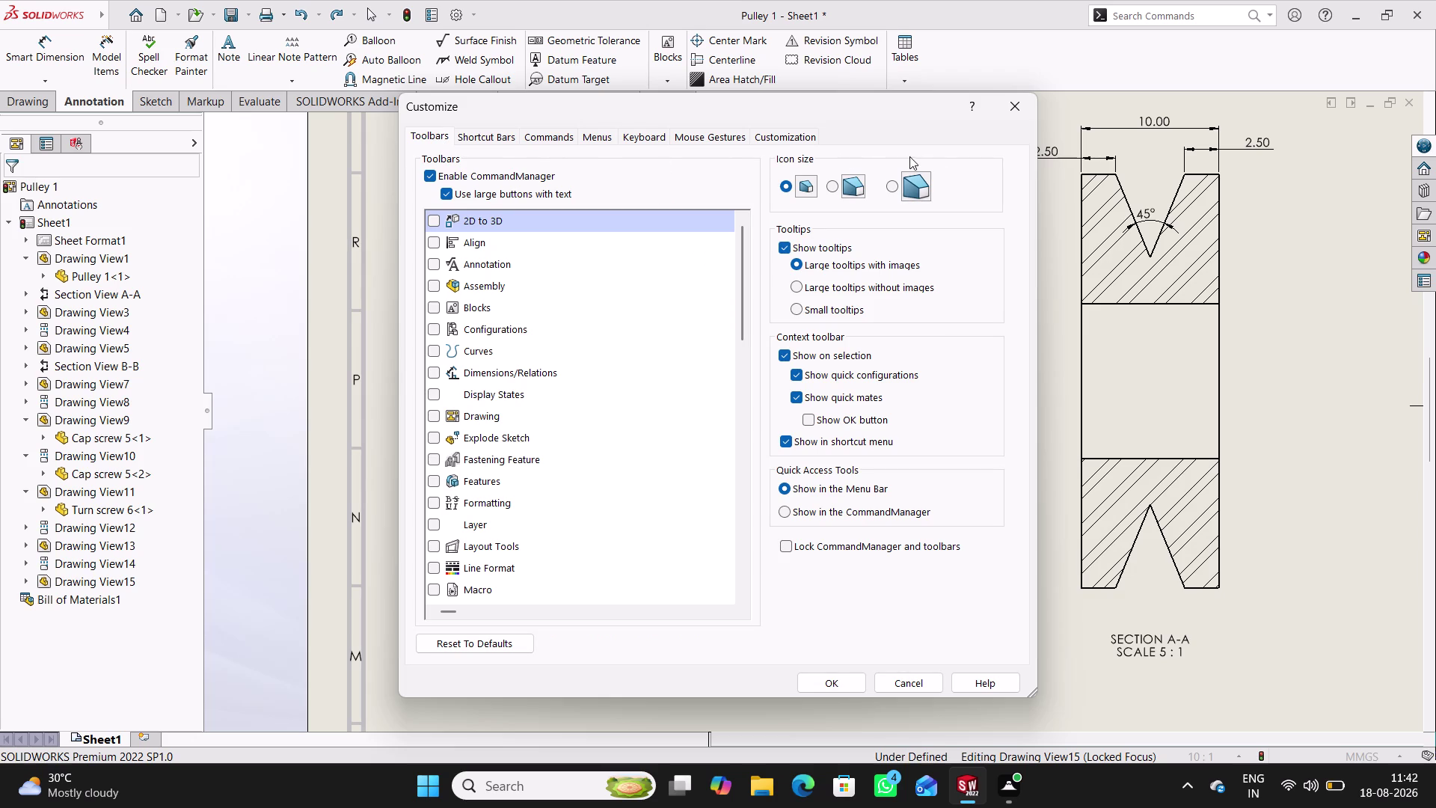
click(1012, 104)
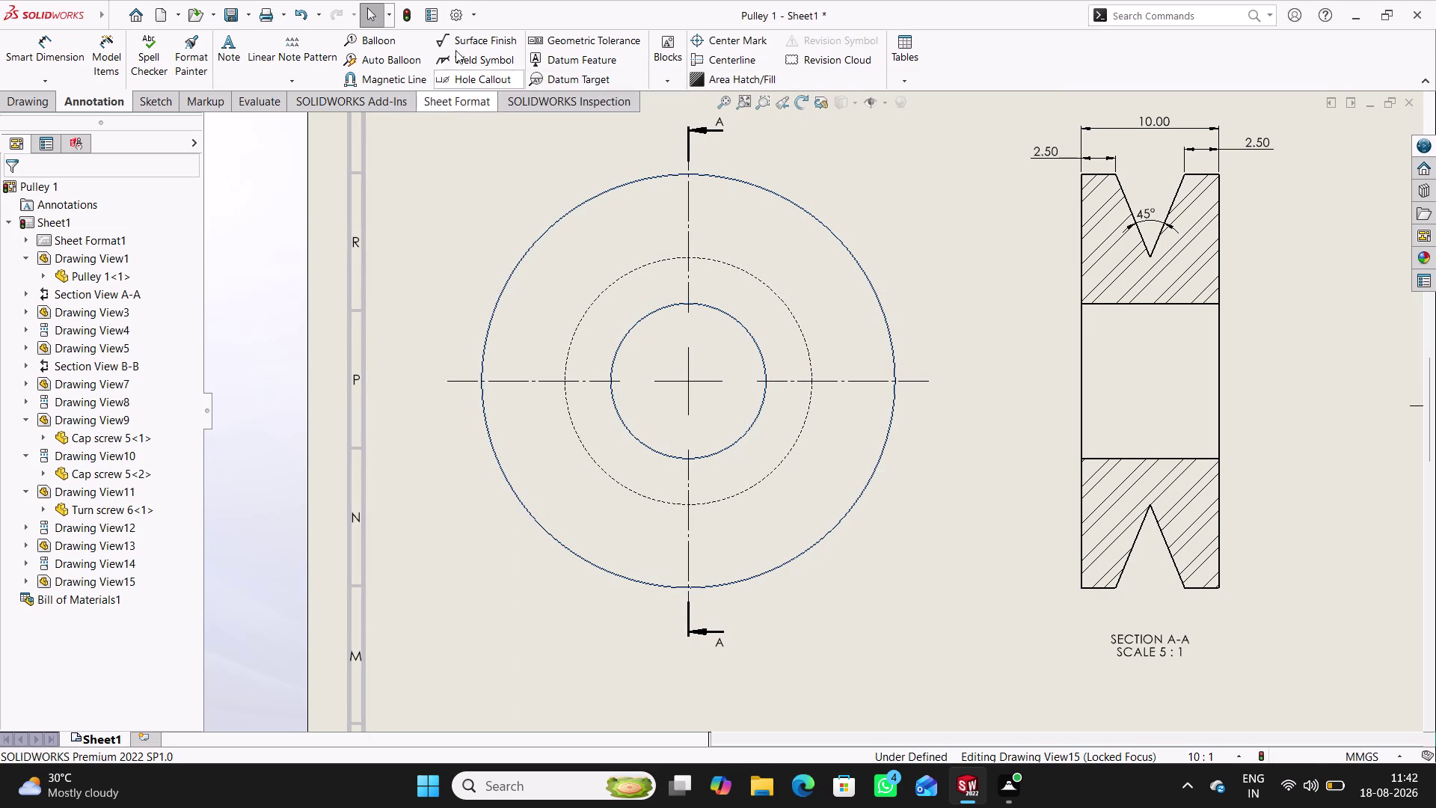
click(459, 11)
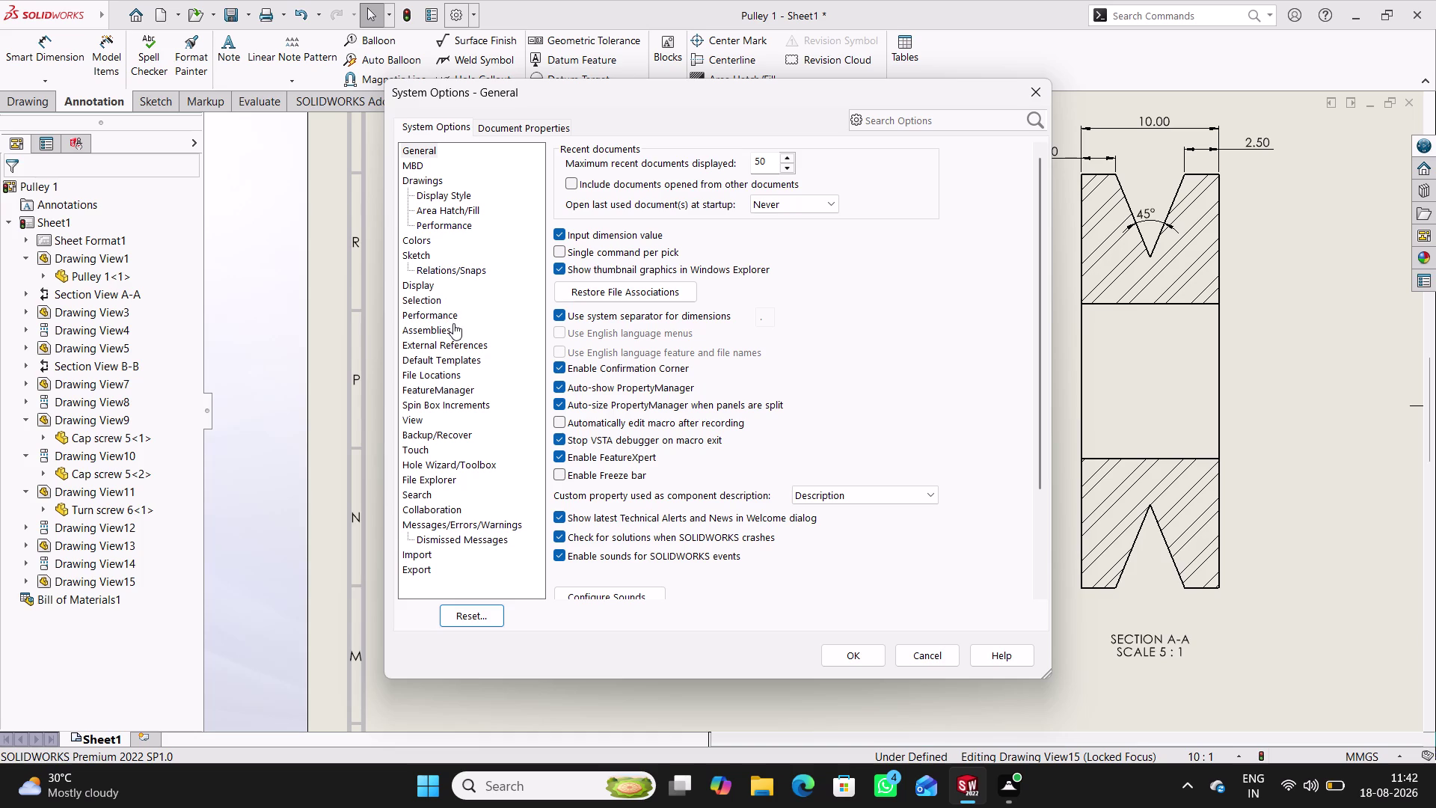
click(531, 133)
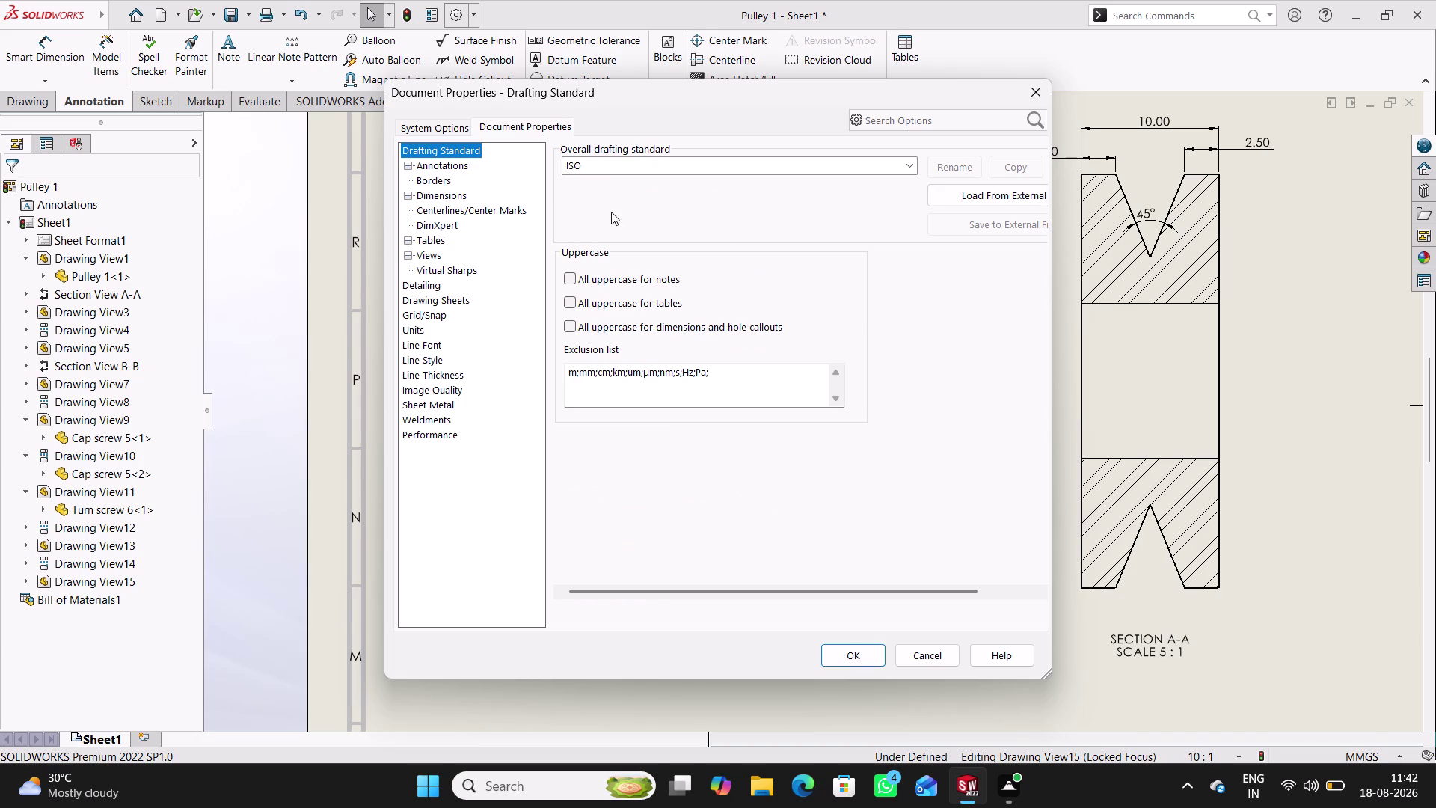
click(1031, 100)
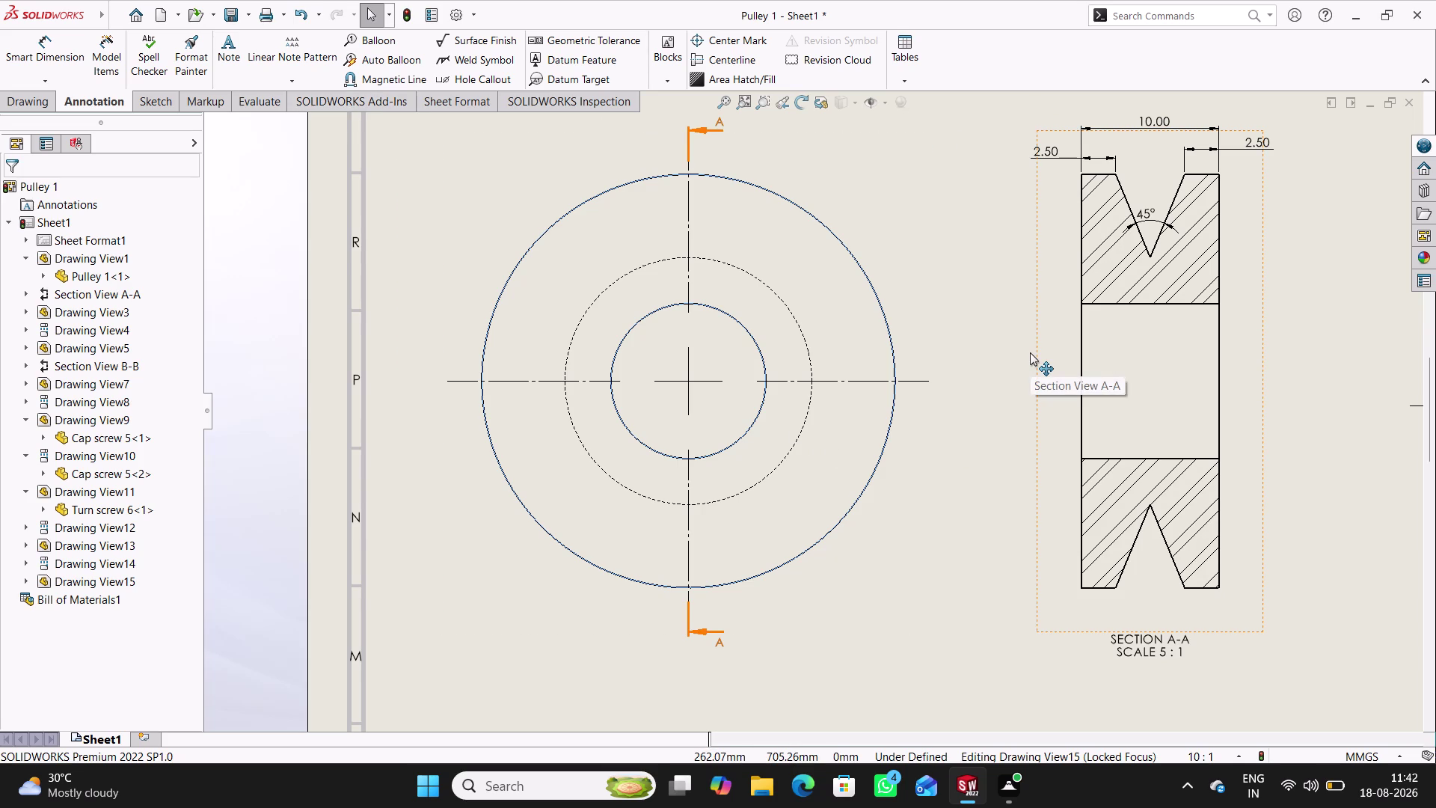
click(64, 53)
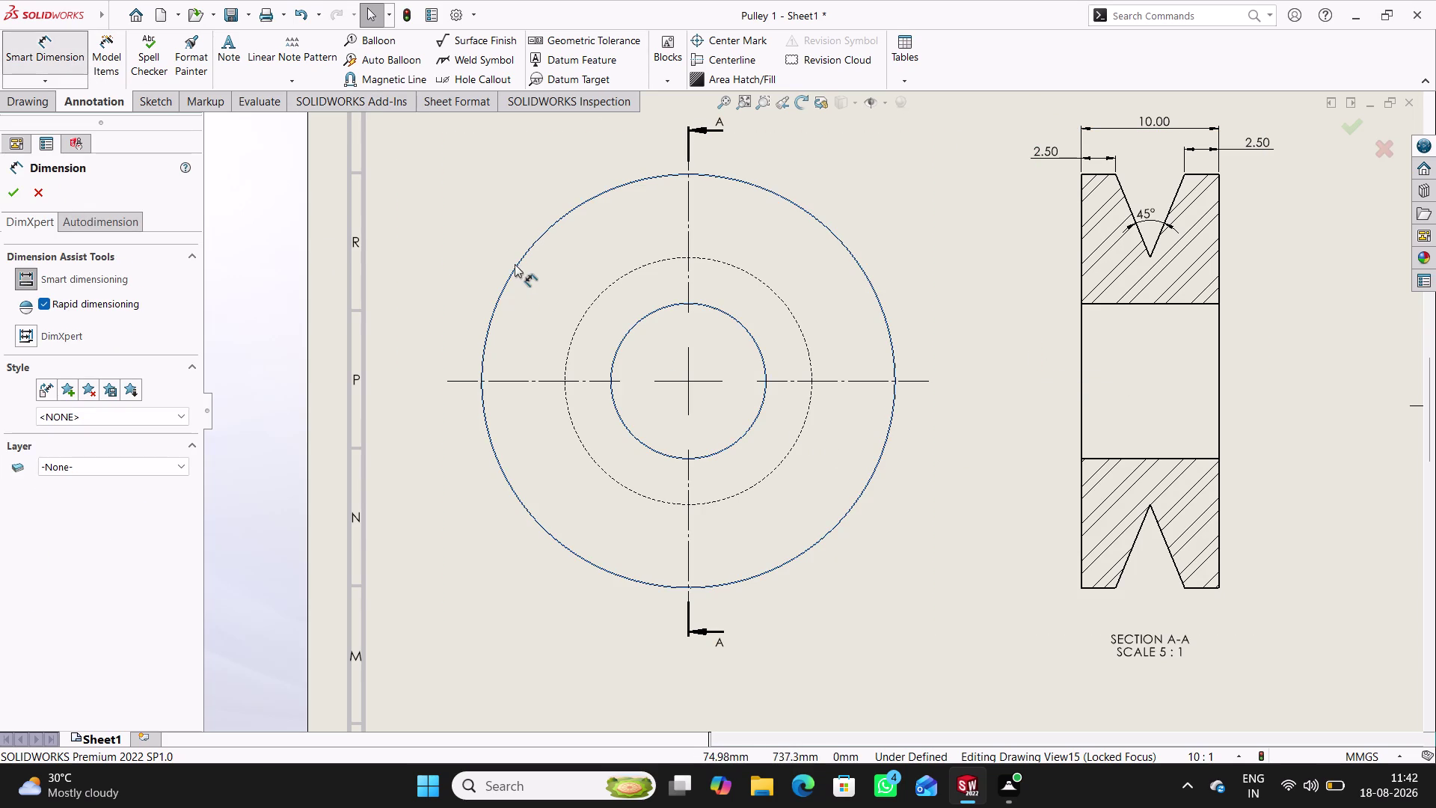
Add Ø30.00 outer and Ø11.25 bore diameter dimensions to the section view.
click(515, 265)
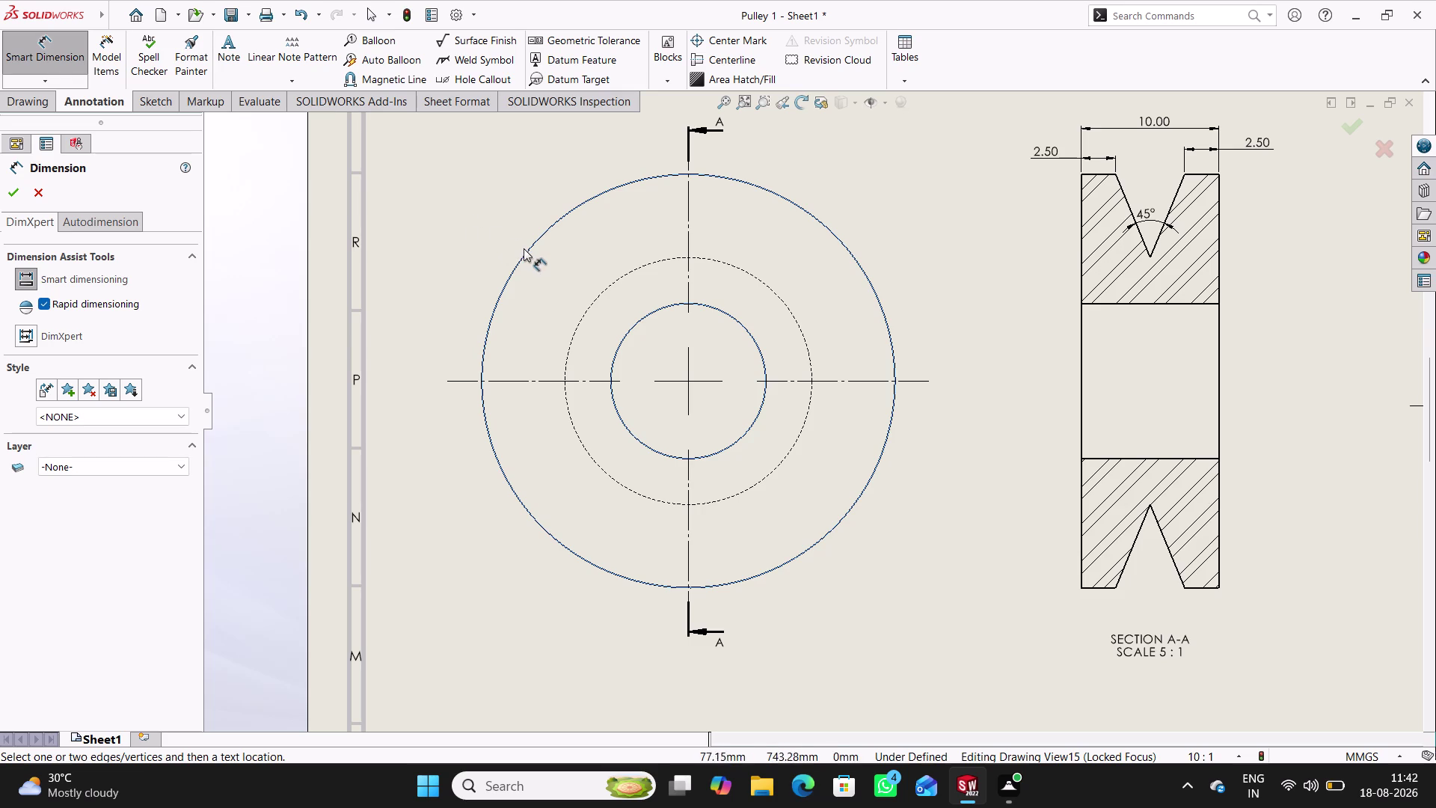
click(527, 250)
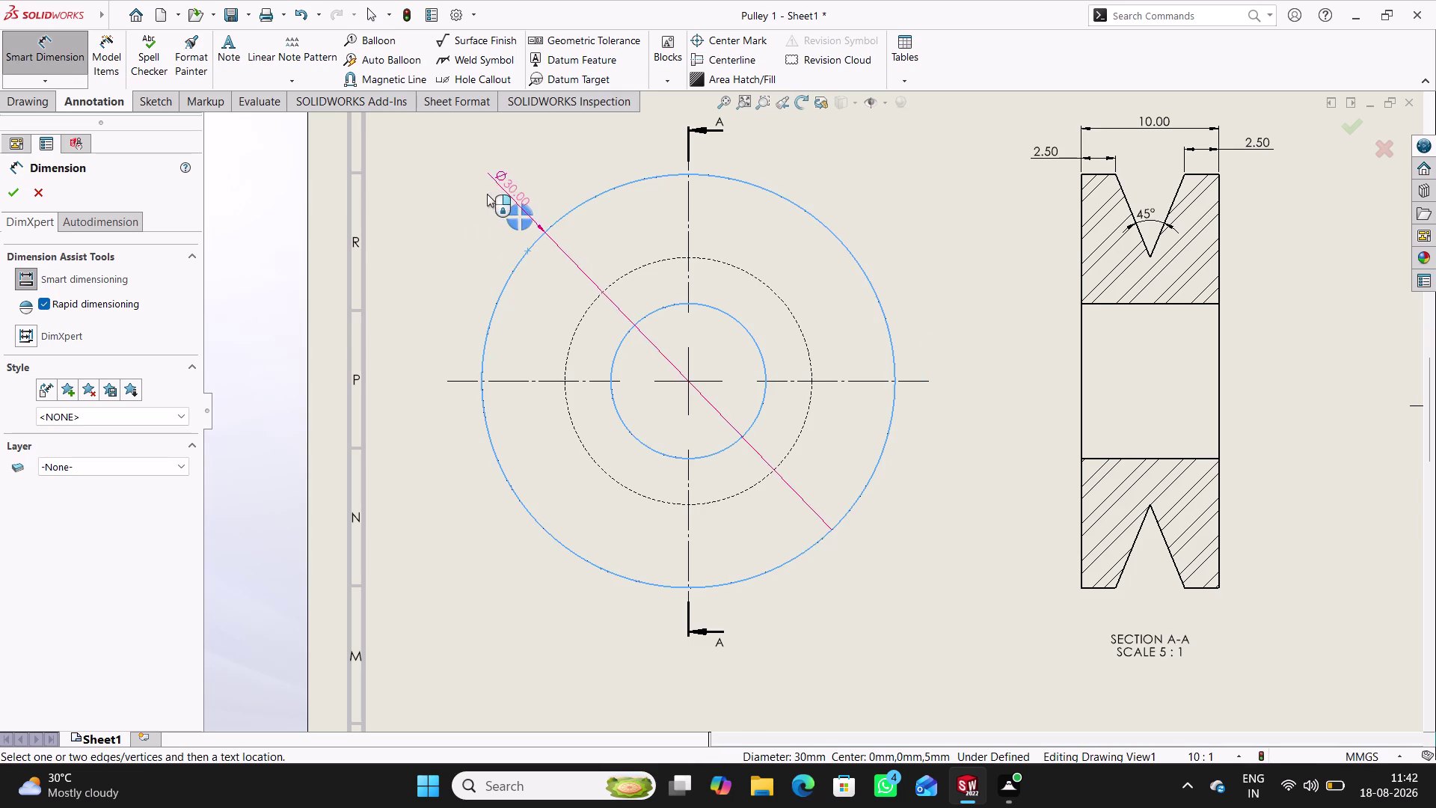
click(487, 193)
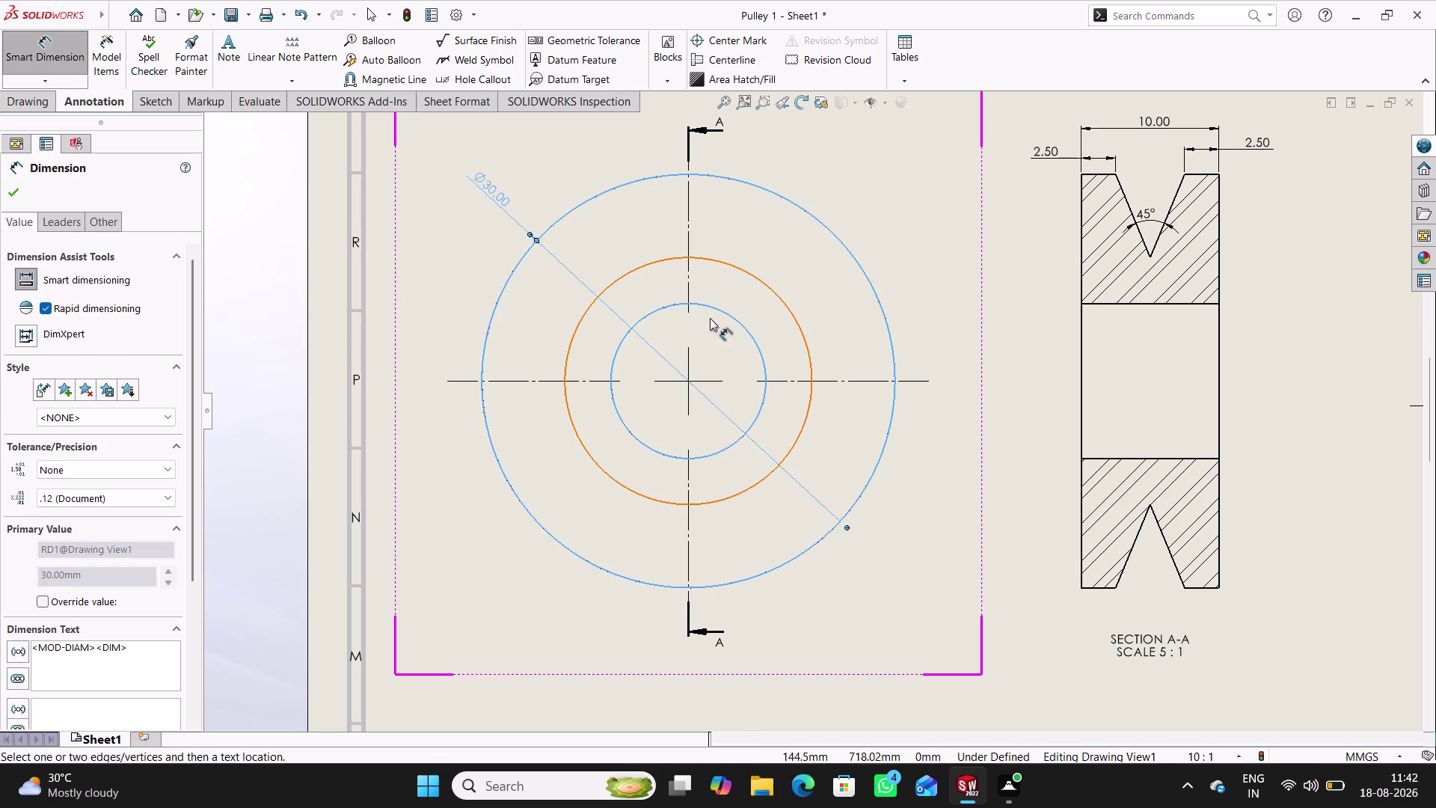
click(727, 317)
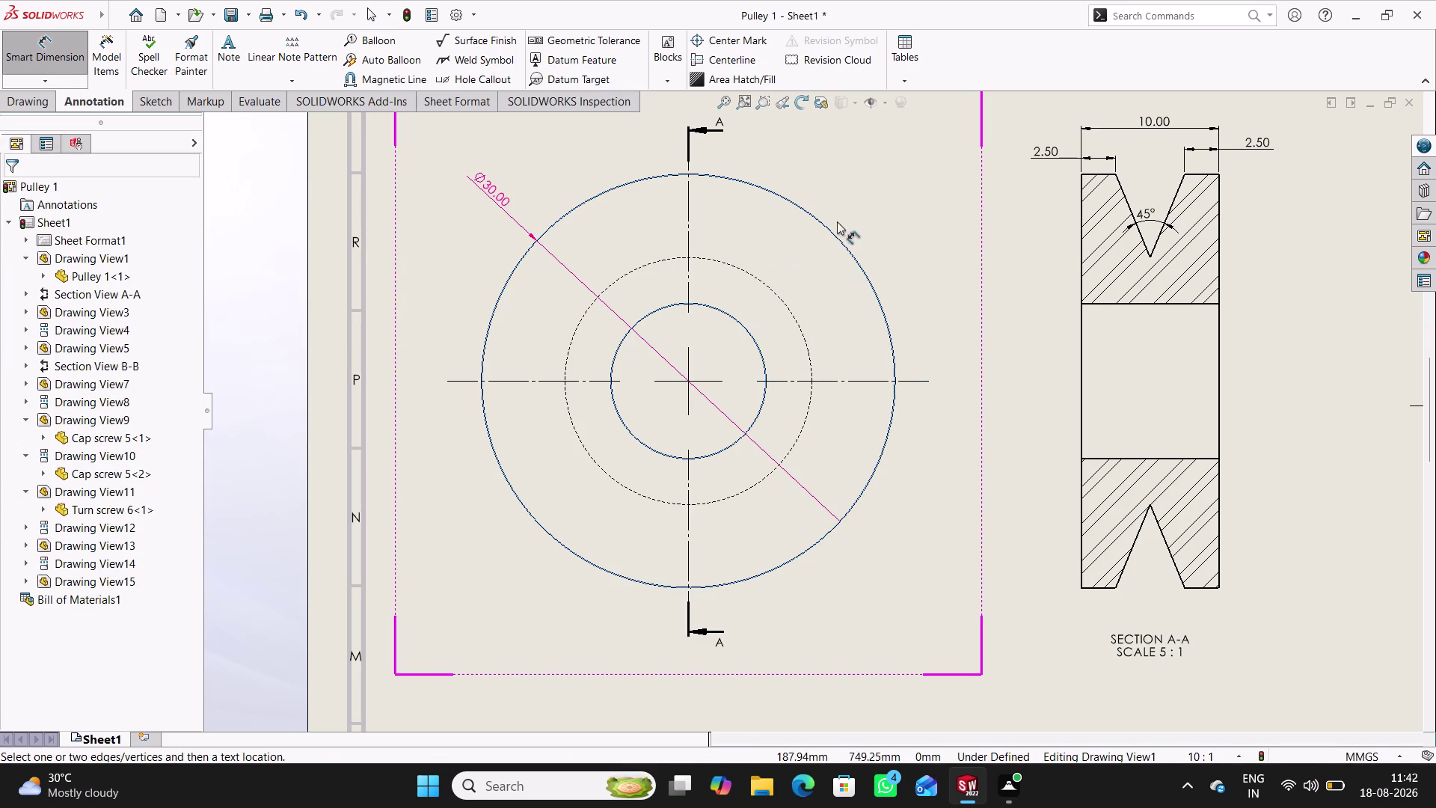
click(747, 329)
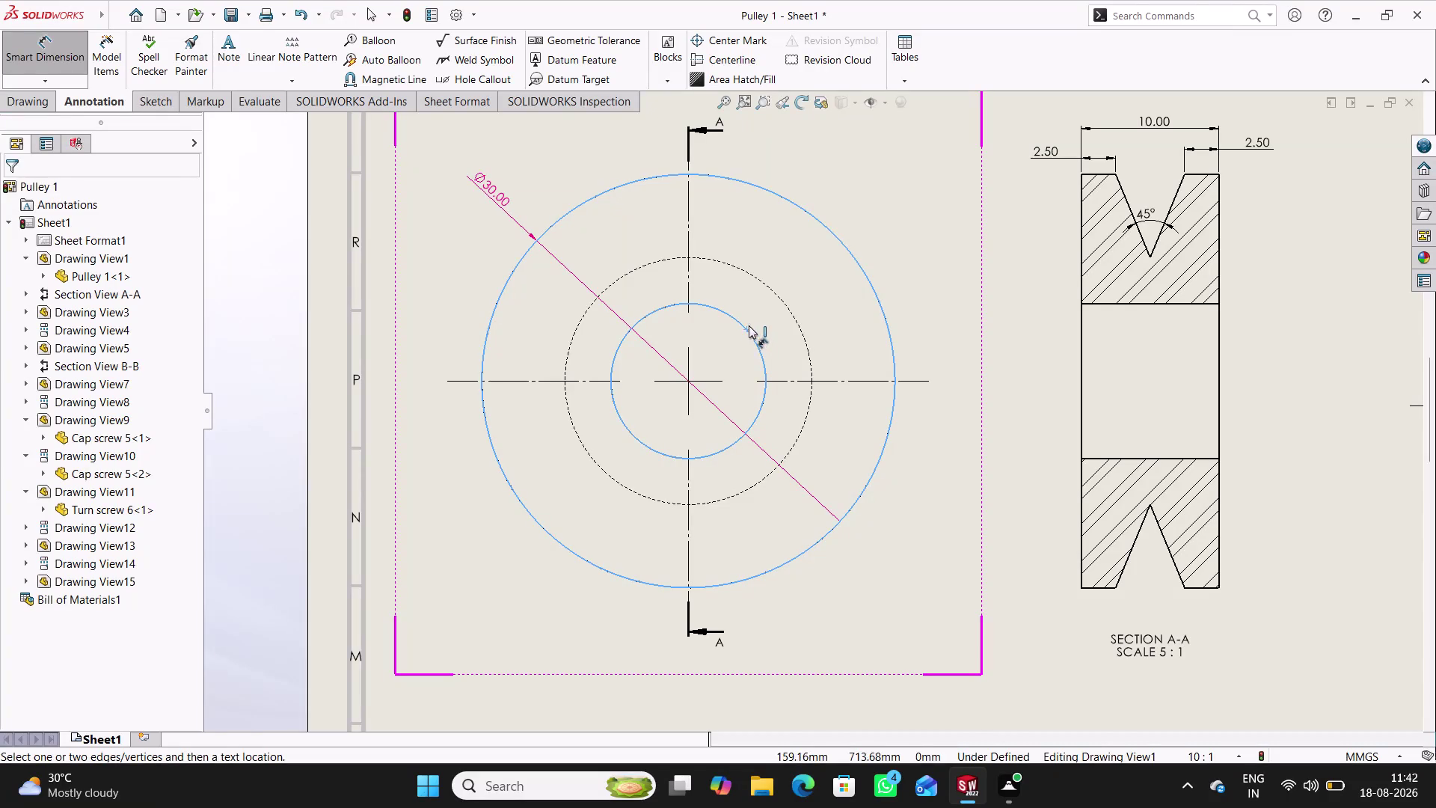
click(852, 185)
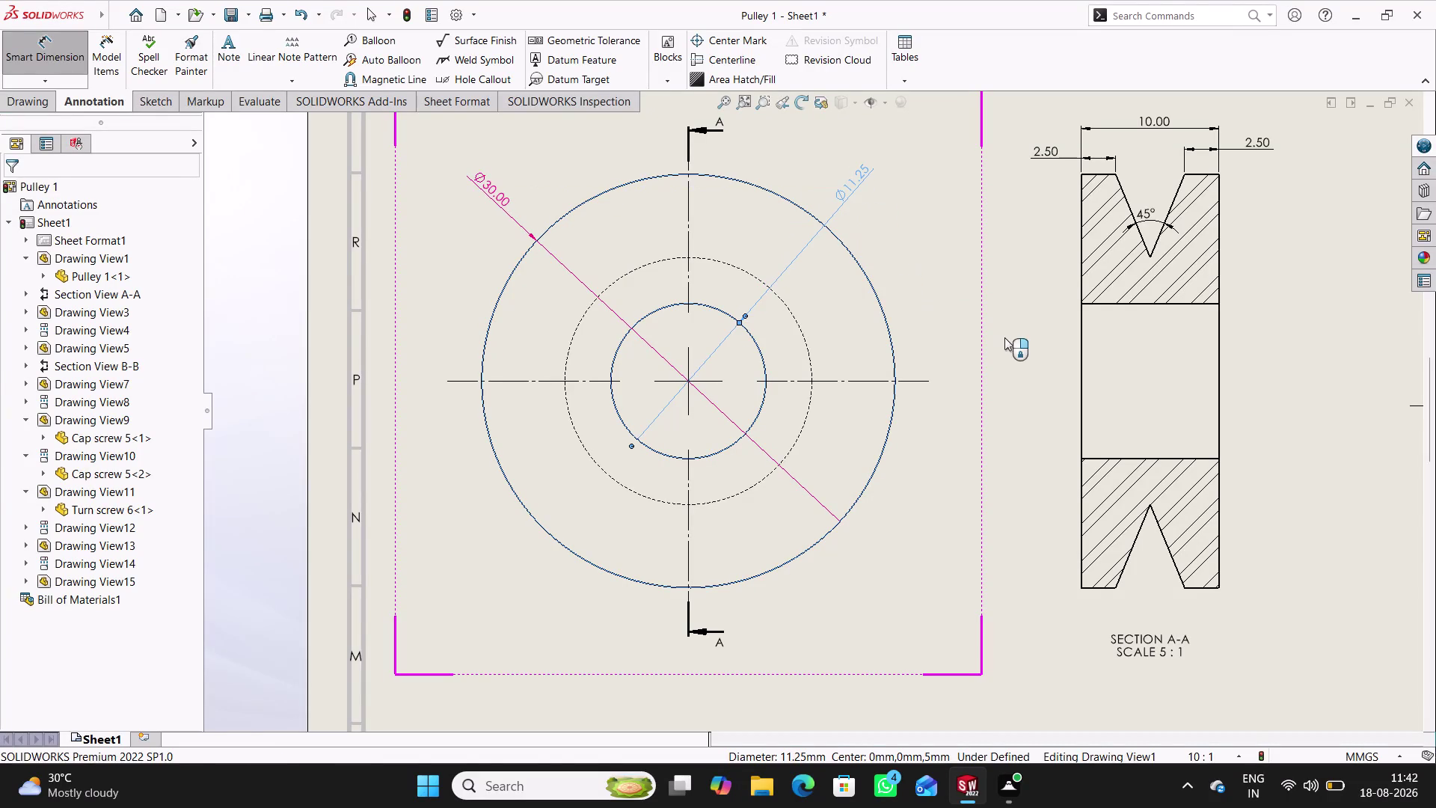
scroll(up, 3)
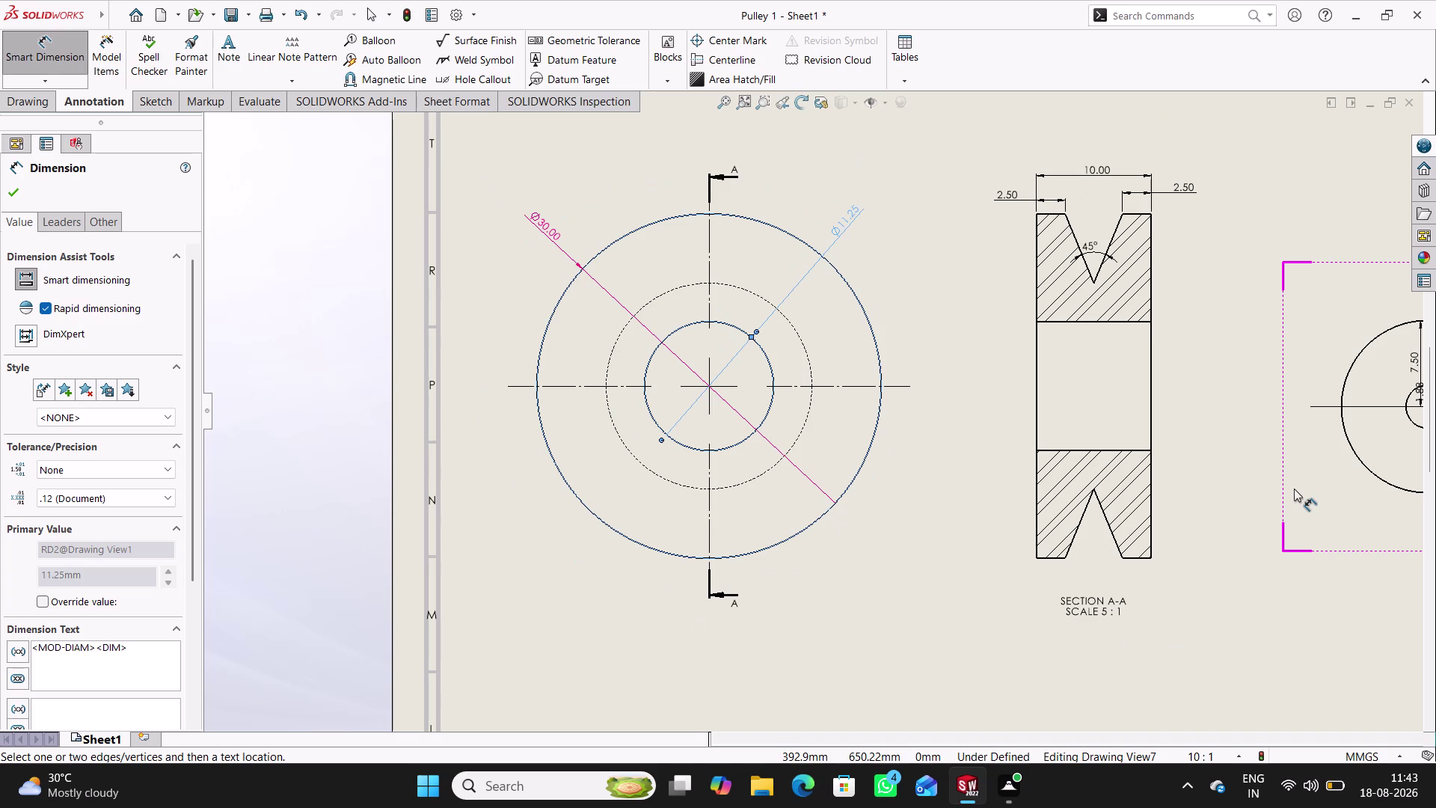
scroll(up, 3)
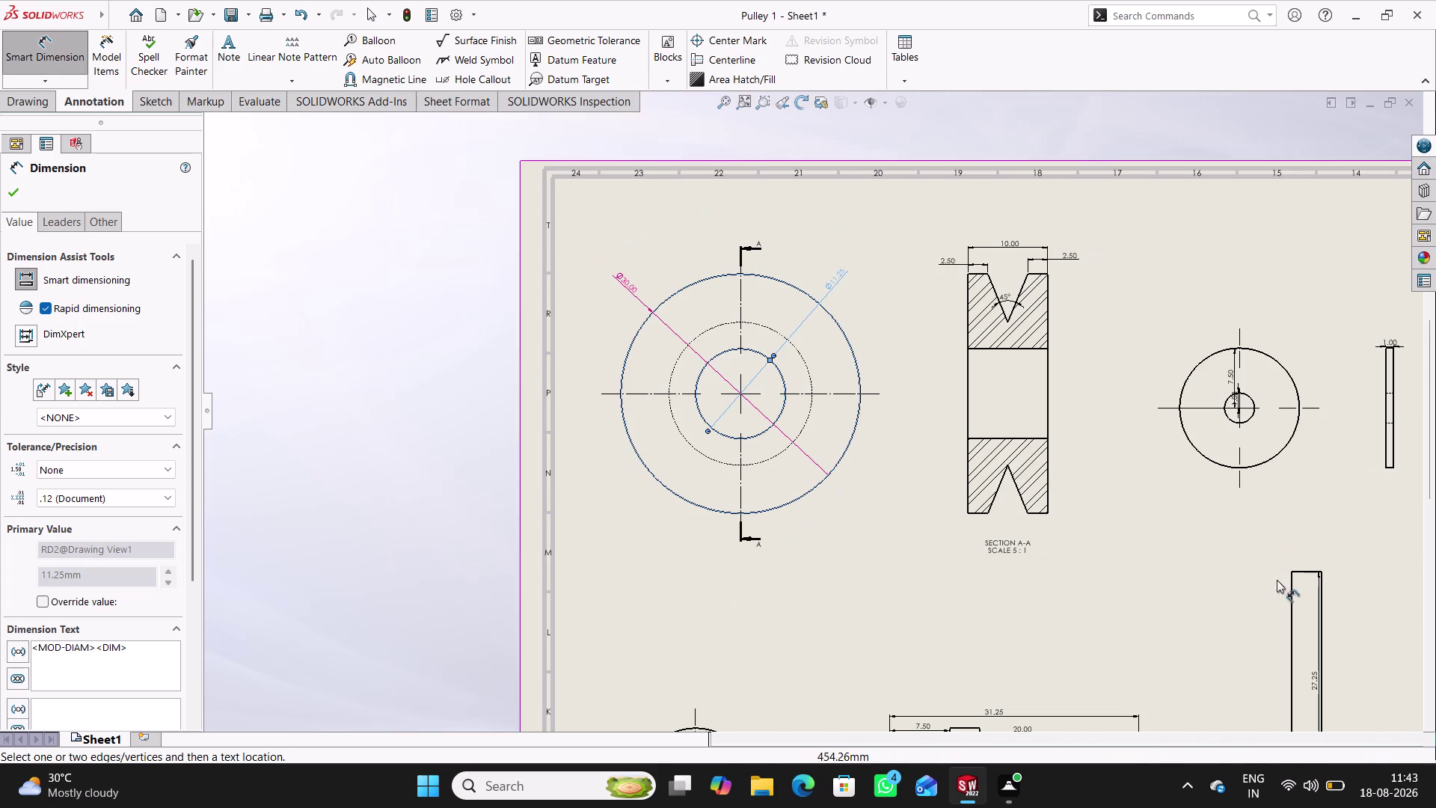
scroll(down, 3)
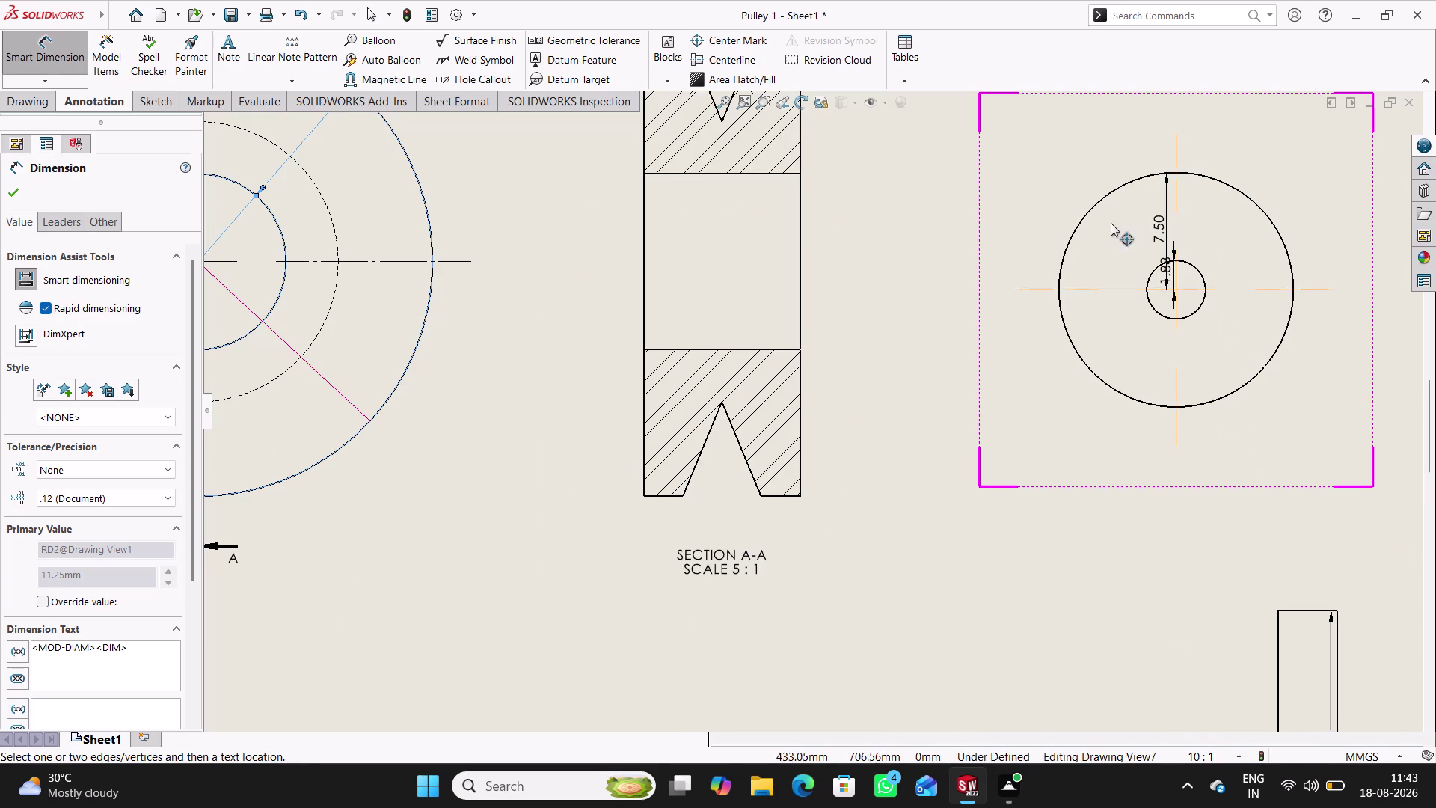
scroll(down, 3)
click(75, 51)
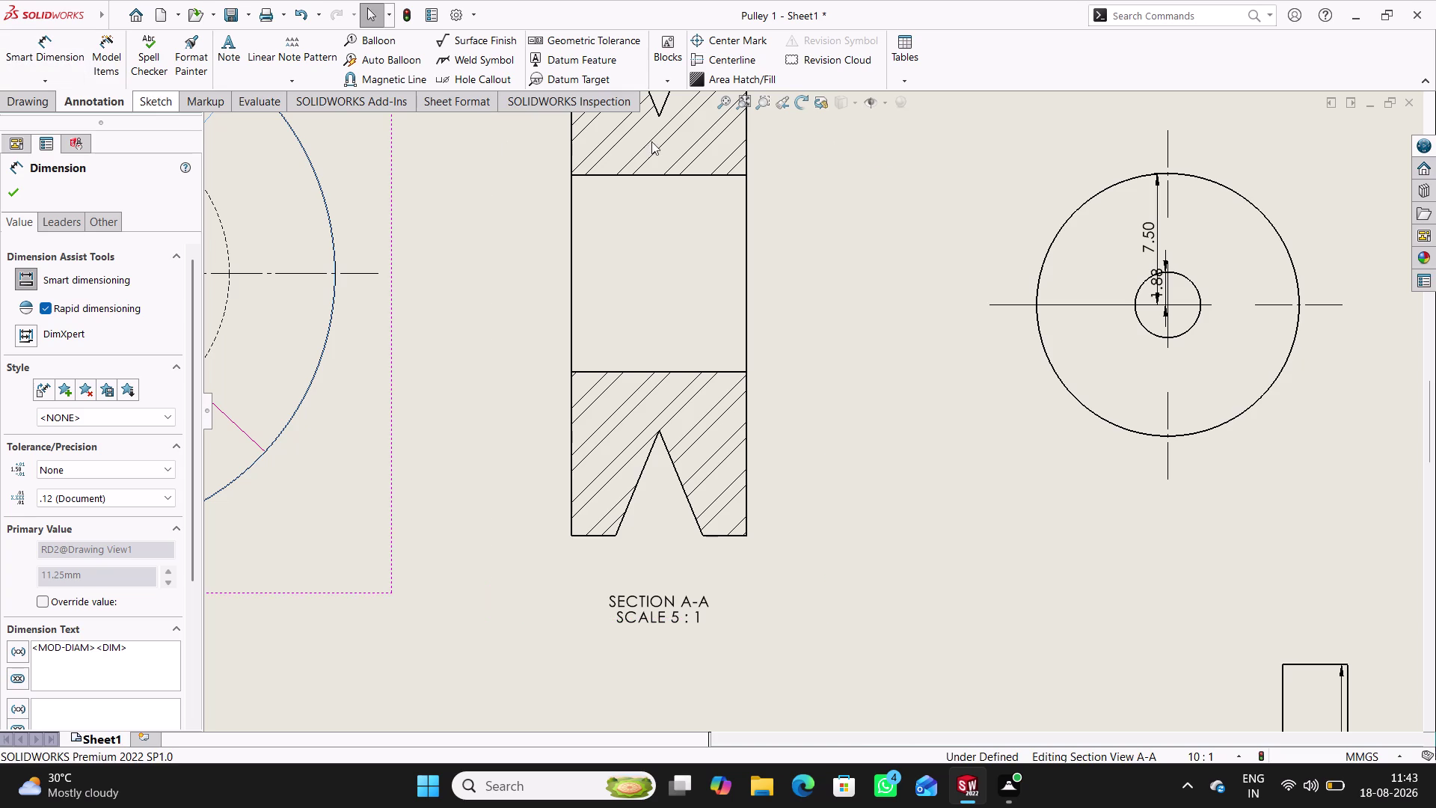
Hide the washer's 7.50 and 1.88 linear dimensions.
right_click(1140, 233)
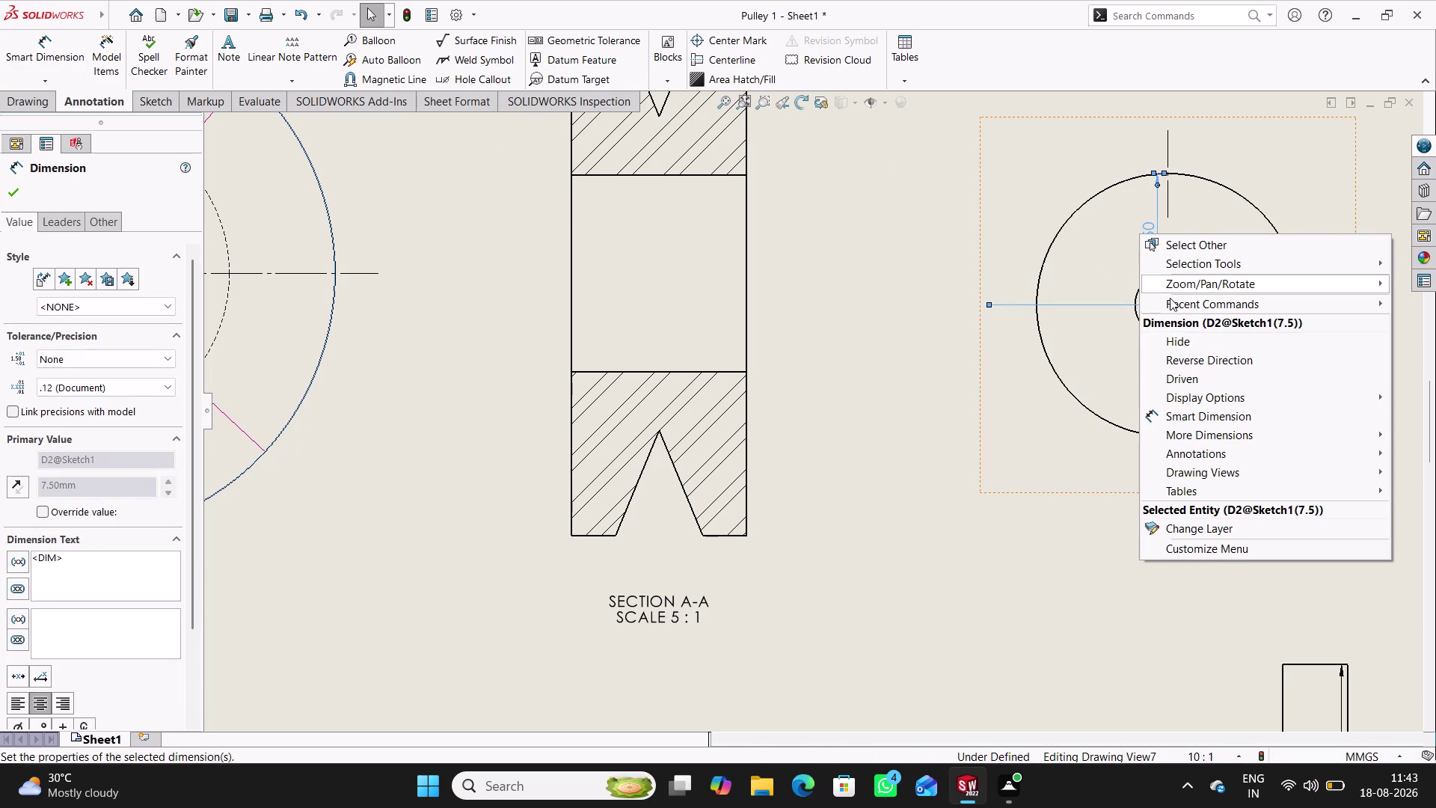
click(1197, 344)
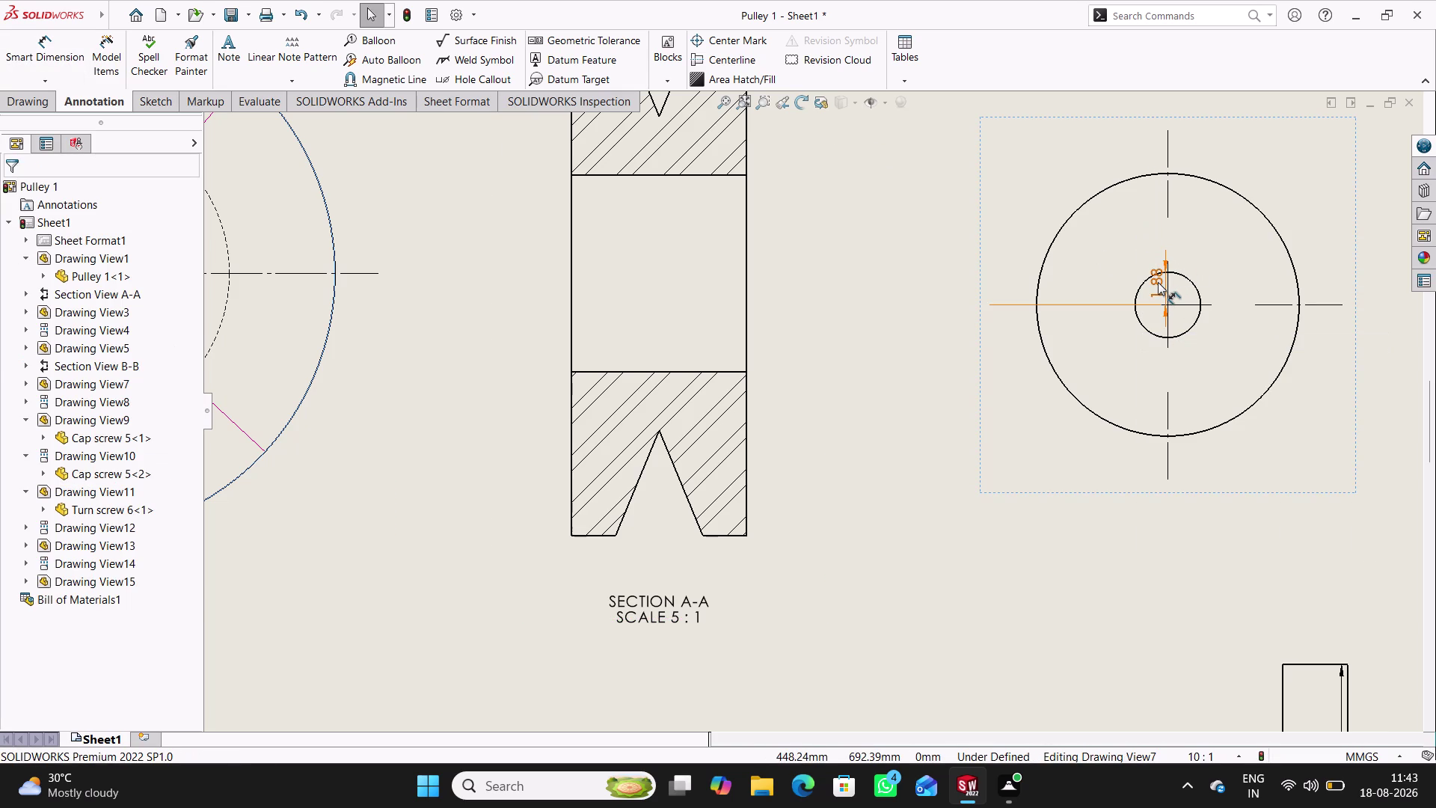
right_click(1158, 282)
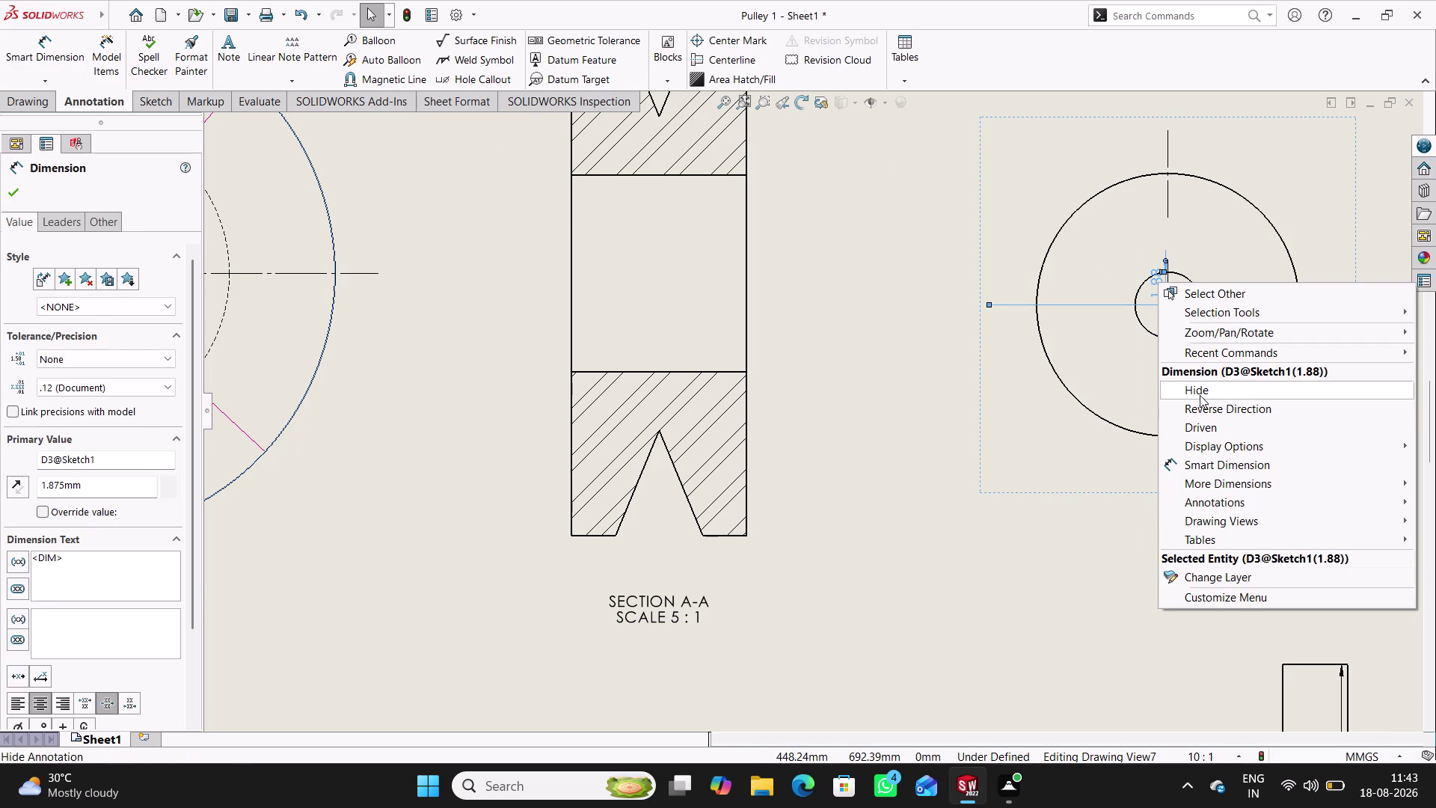
click(1201, 391)
Add Ø15.00 and Ø3.75 diameter dimensions to the washer's circular view.
click(59, 65)
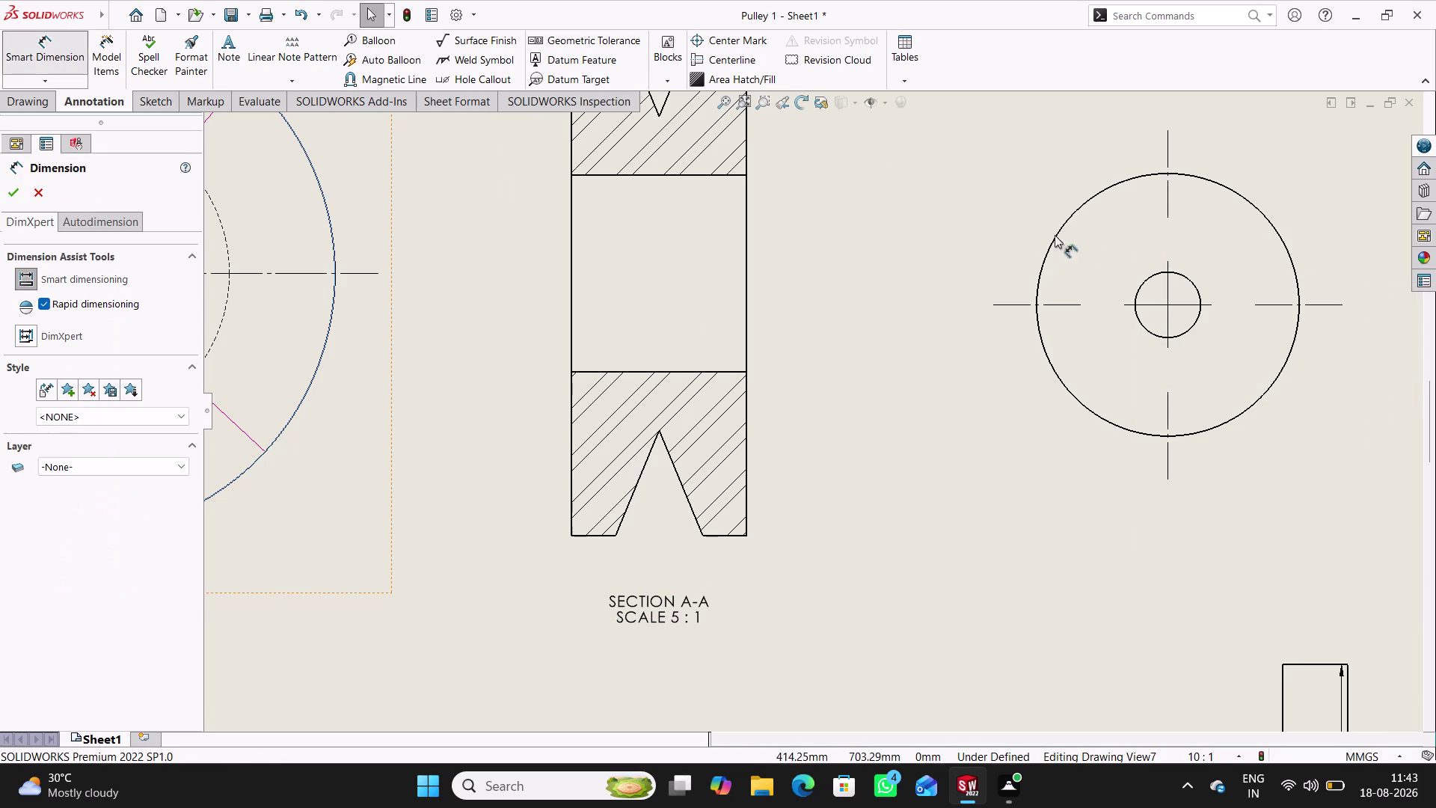
click(1076, 210)
click(1058, 144)
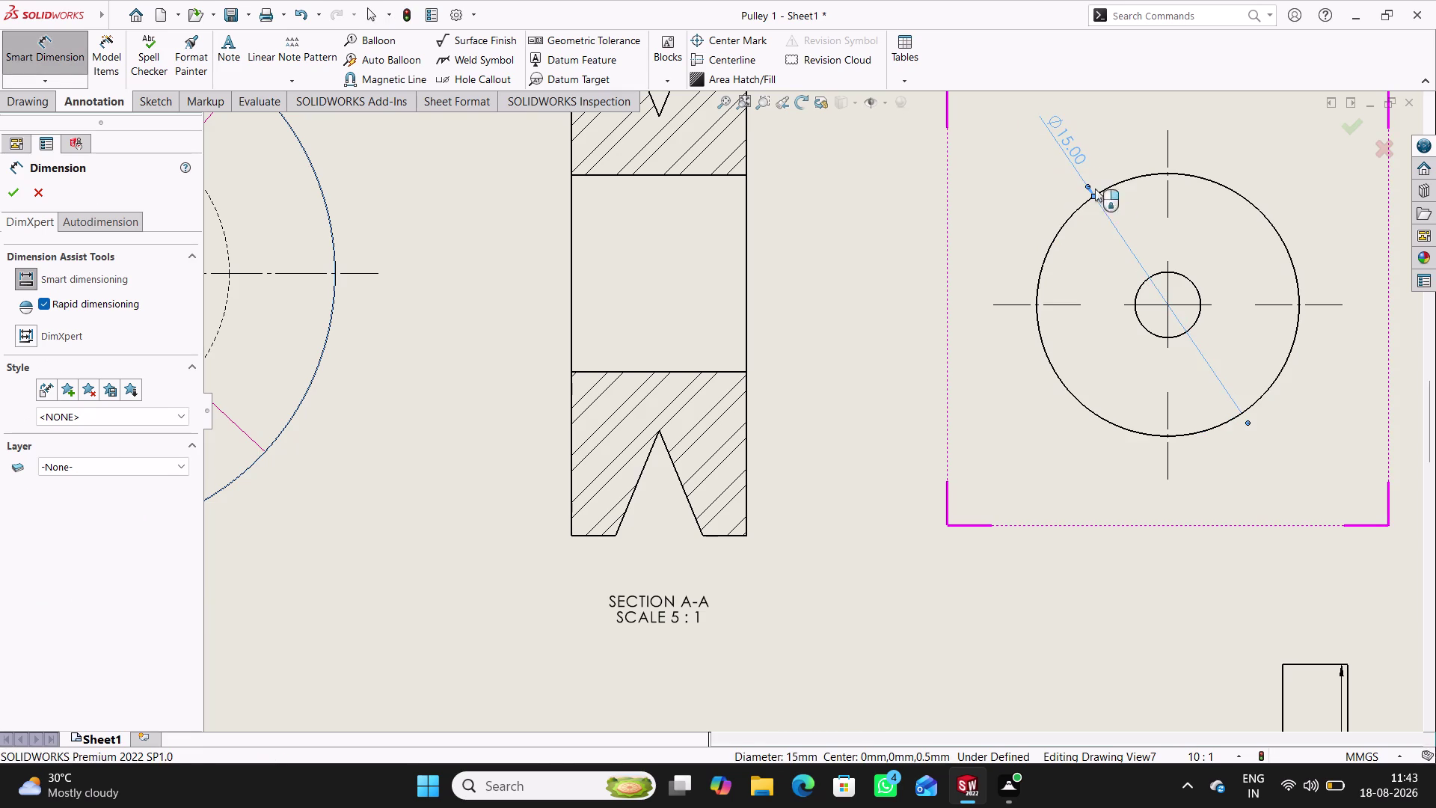
click(1188, 282)
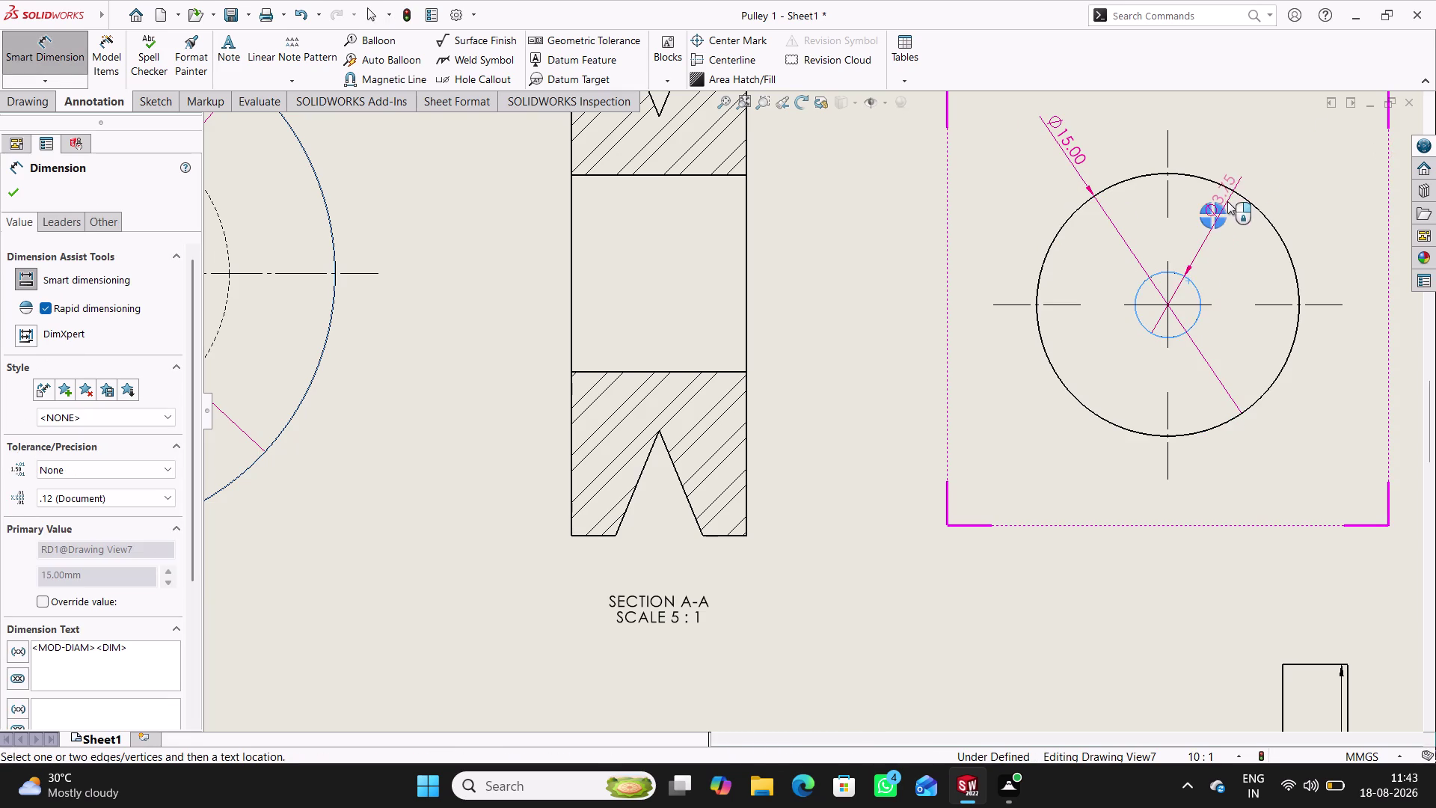
click(1253, 160)
scroll(up, 3)
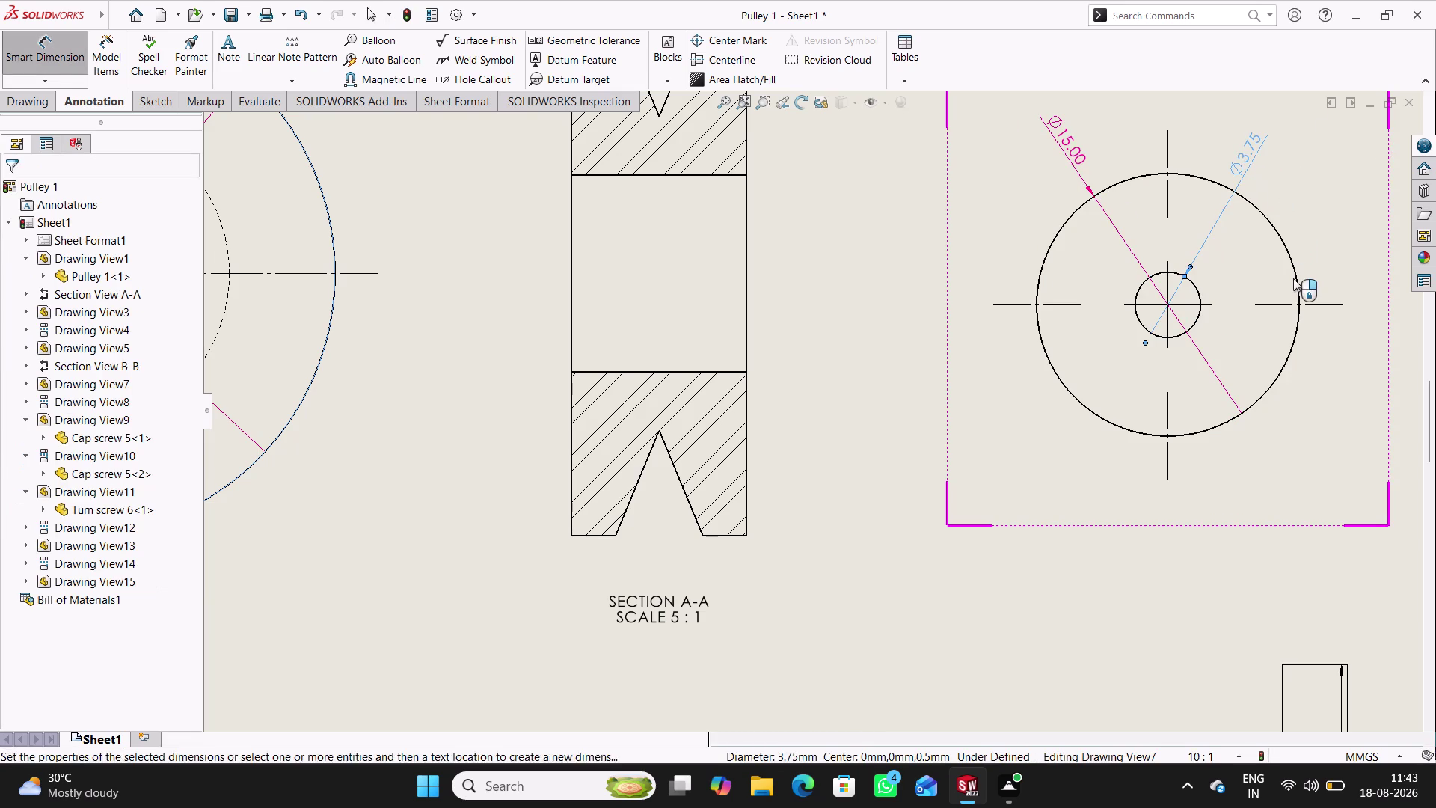
scroll(up, 3)
click(1181, 343)
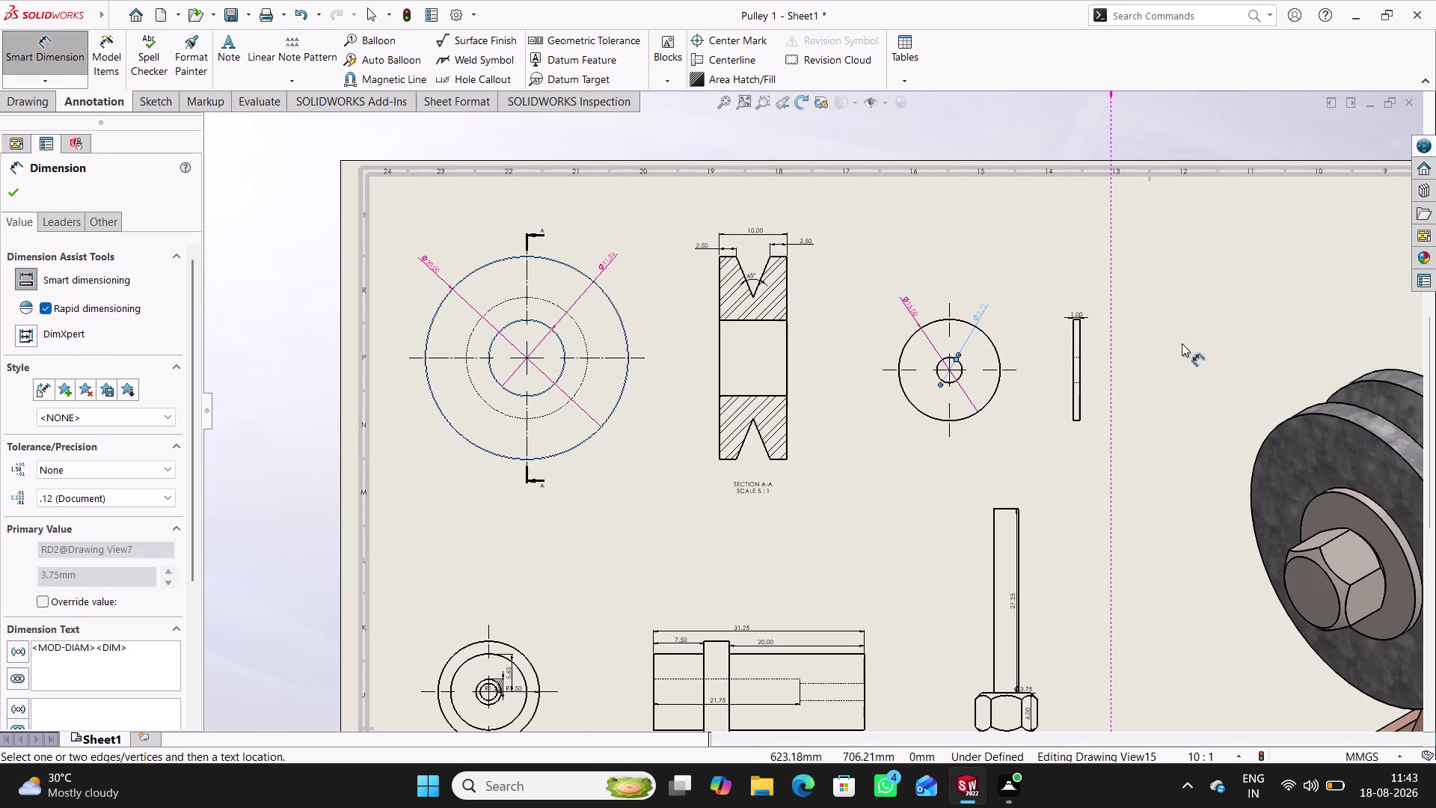
scroll(down, 3)
scroll(down, 3)
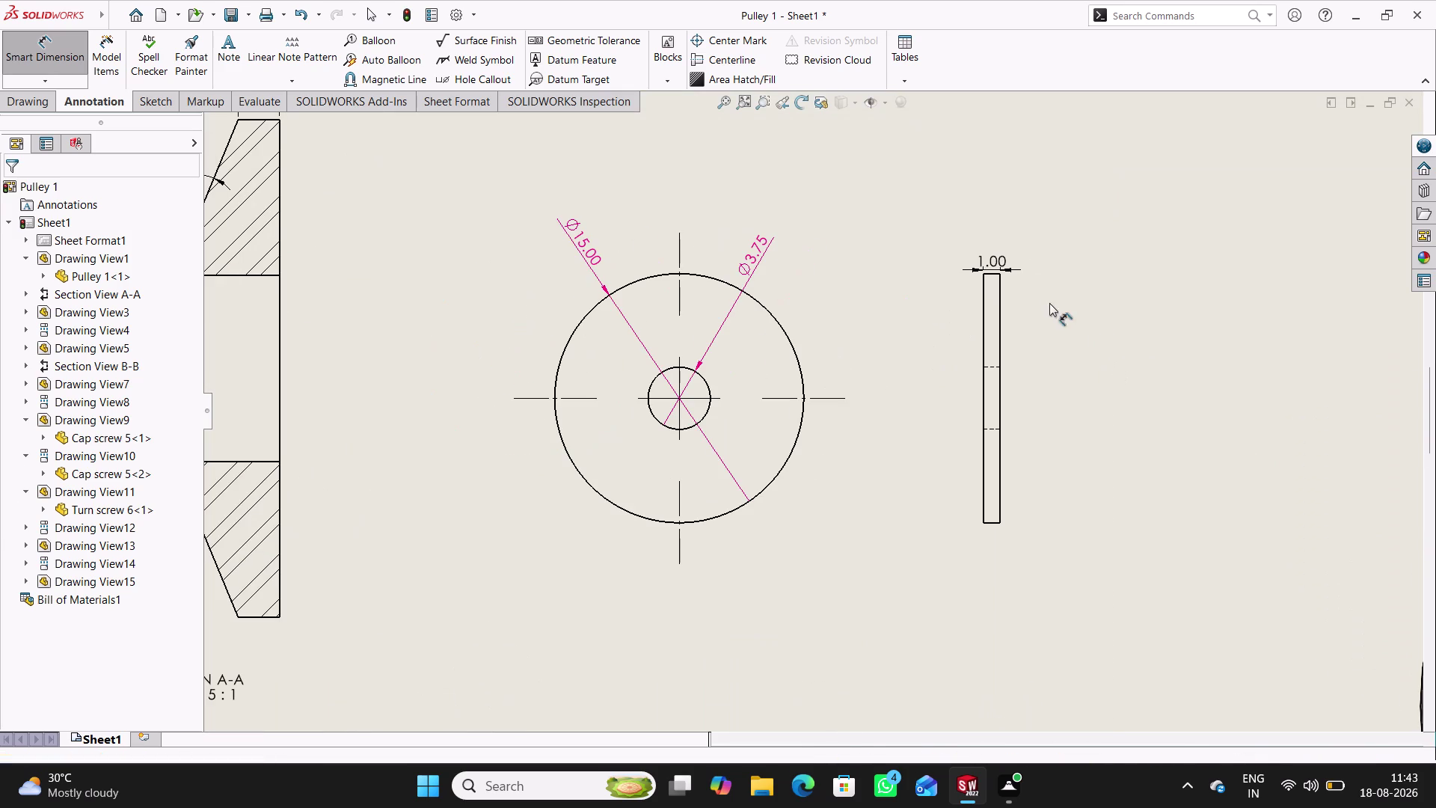
Reposition the washer's 1.00 thickness dimension.
drag(995, 260, 1041, 237)
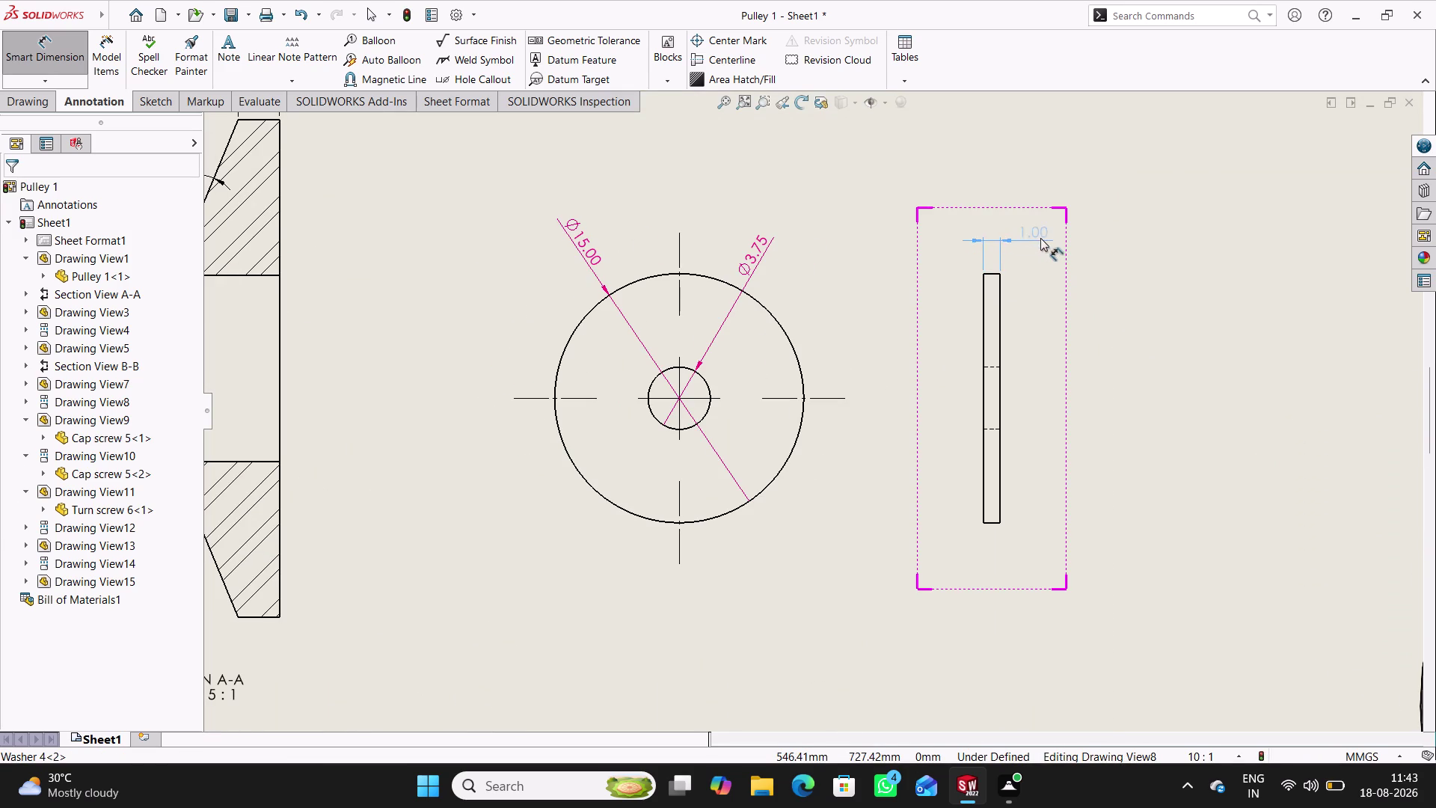
drag(1040, 238, 1044, 242)
click(1097, 389)
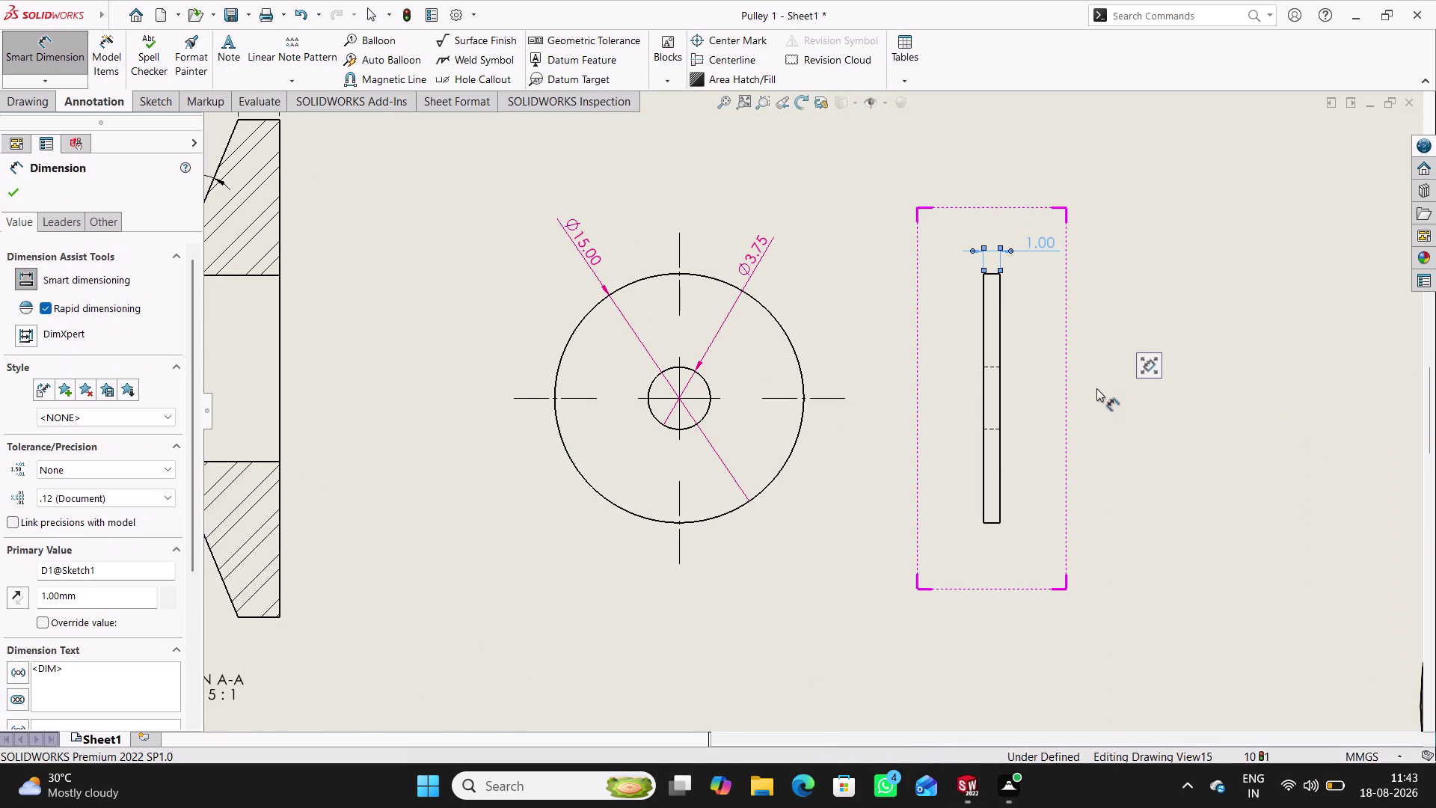
scroll(up, 3)
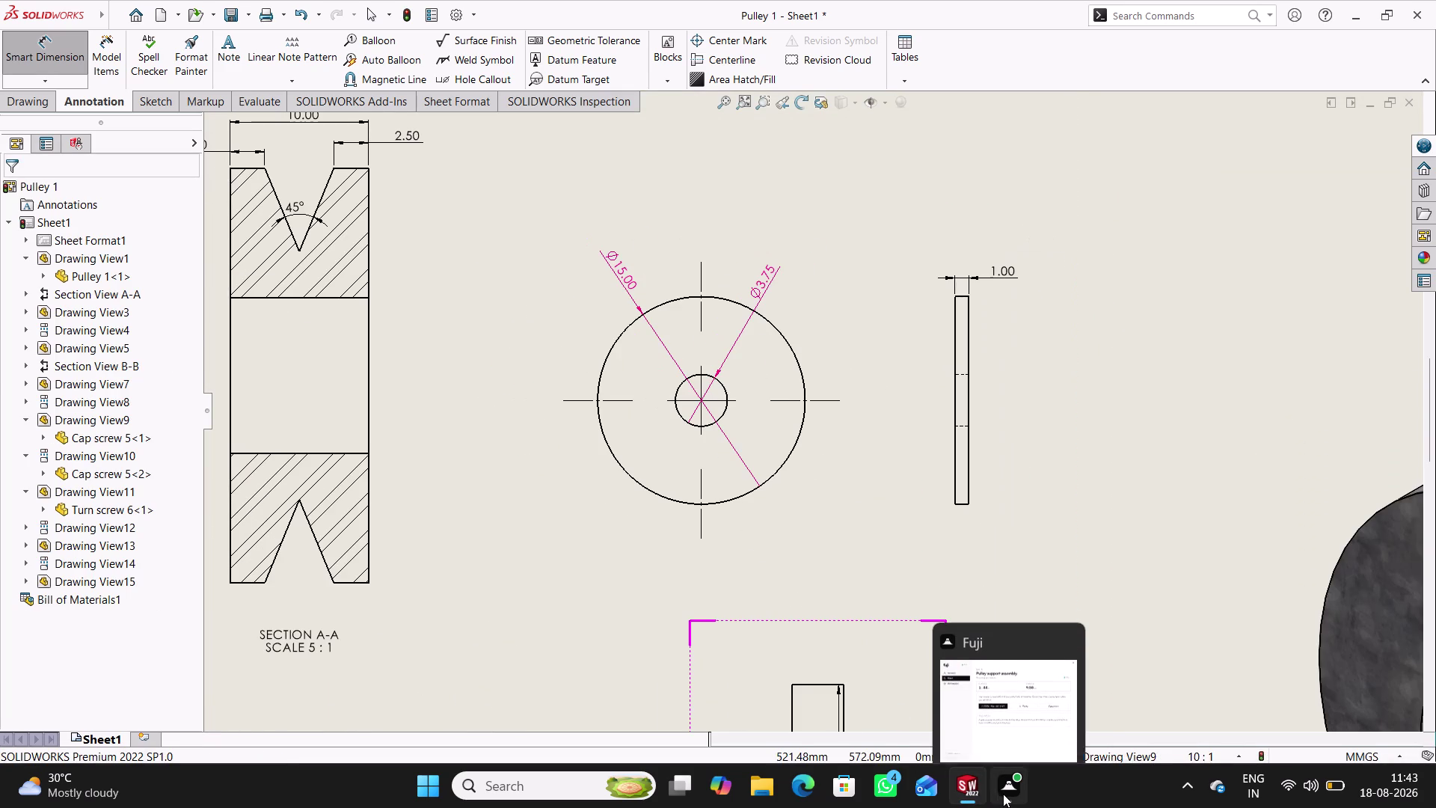
Zoom out to the full sheet, then zoom in on the bushing front view (Drawing View3).
scroll(up, 3)
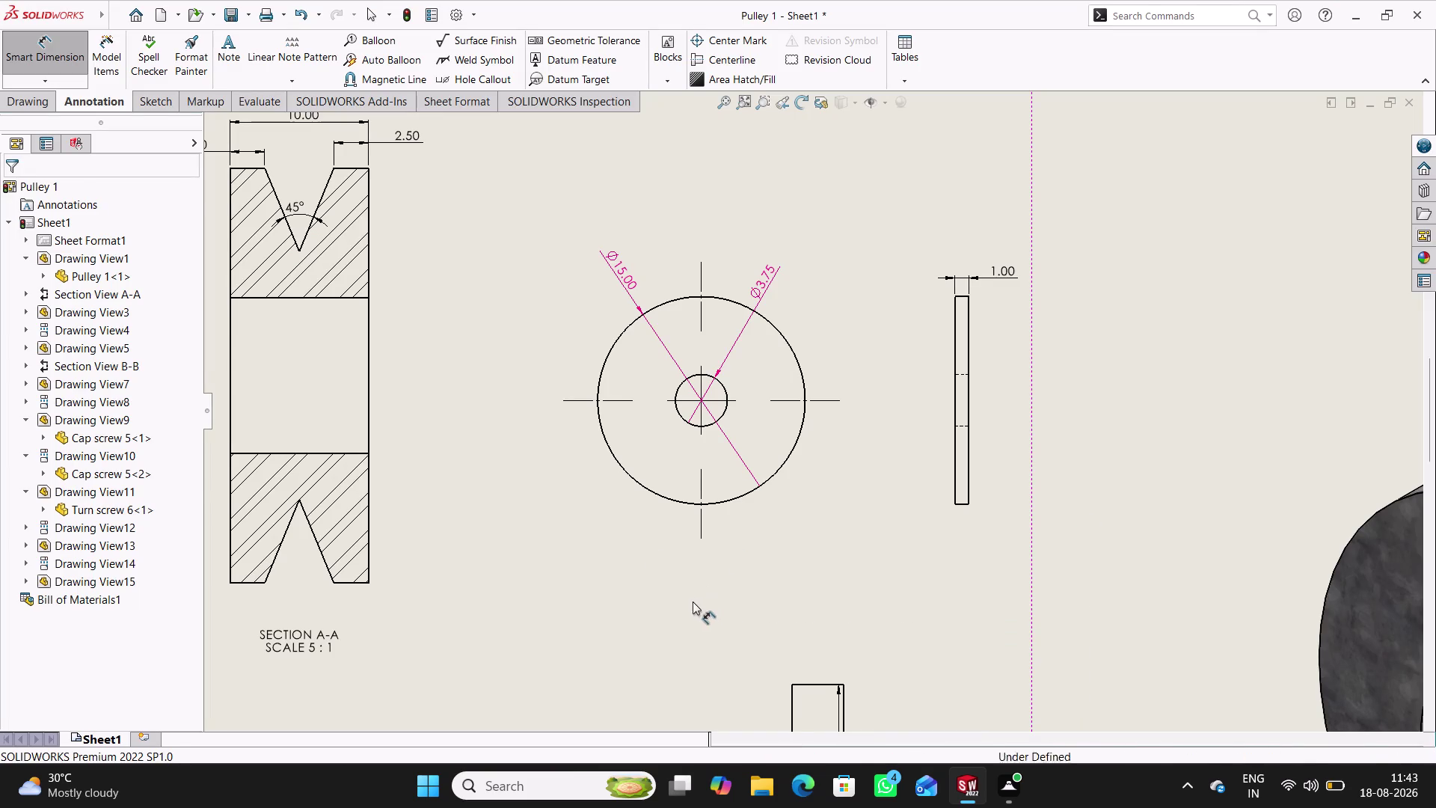
scroll(up, 3)
scroll(up, 3)
scroll(down, 3)
scroll(up, 3)
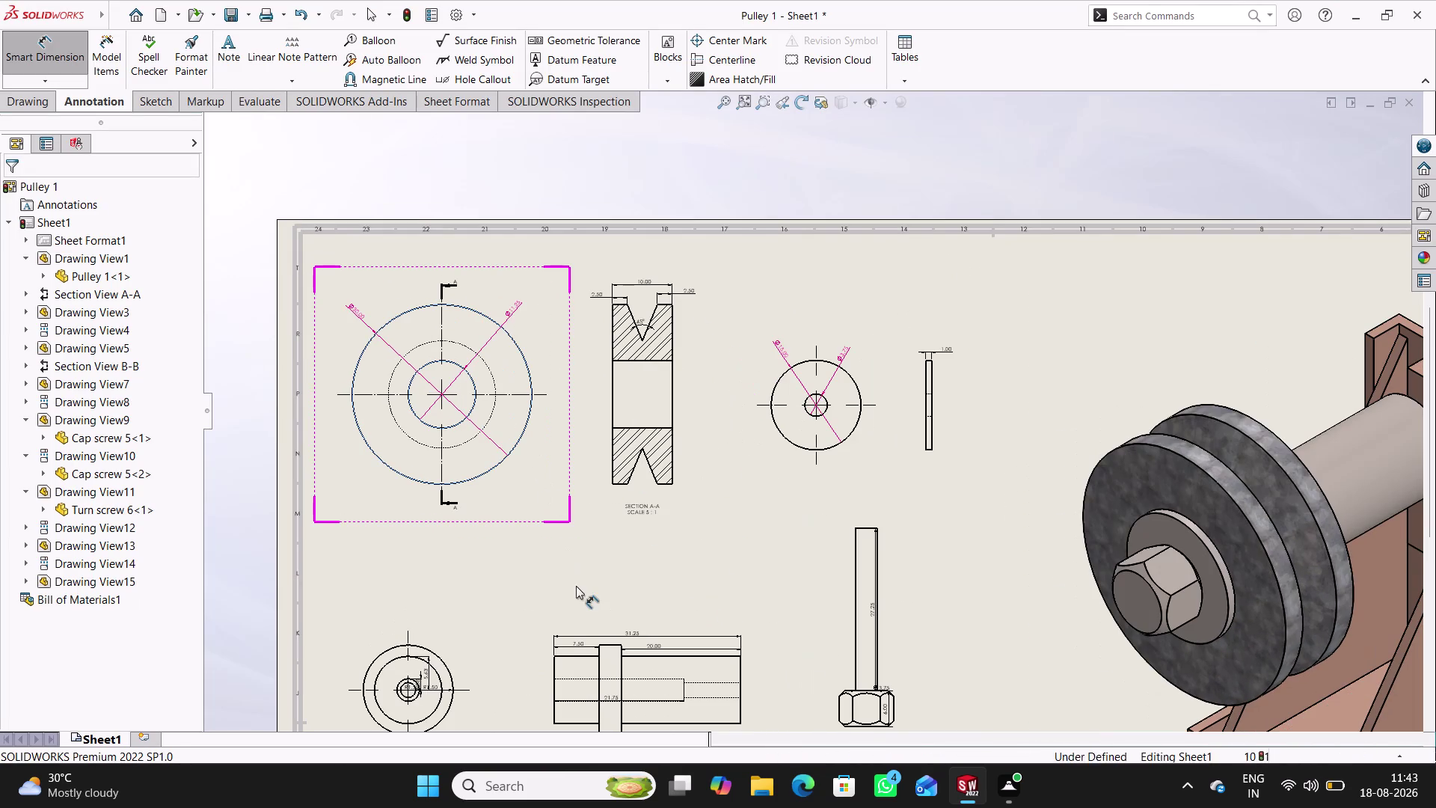
scroll(up, 3)
scroll(up, 3)
scroll(up, 3)
scroll(down, 3)
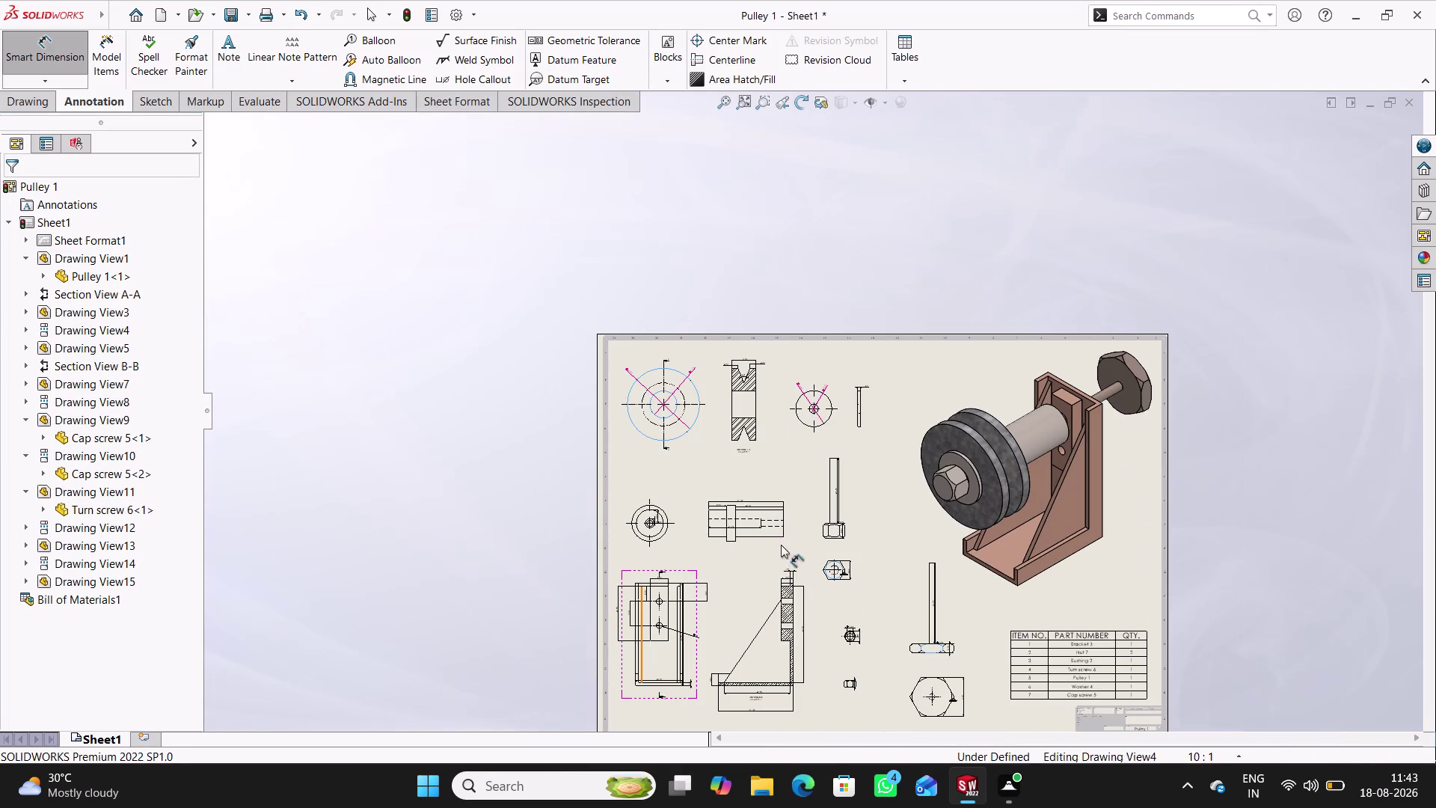
scroll(down, 3)
scroll(down, 3)
scroll(down, 3)
scroll(down, 3)
scroll(down, 3)
scroll(down, 3)
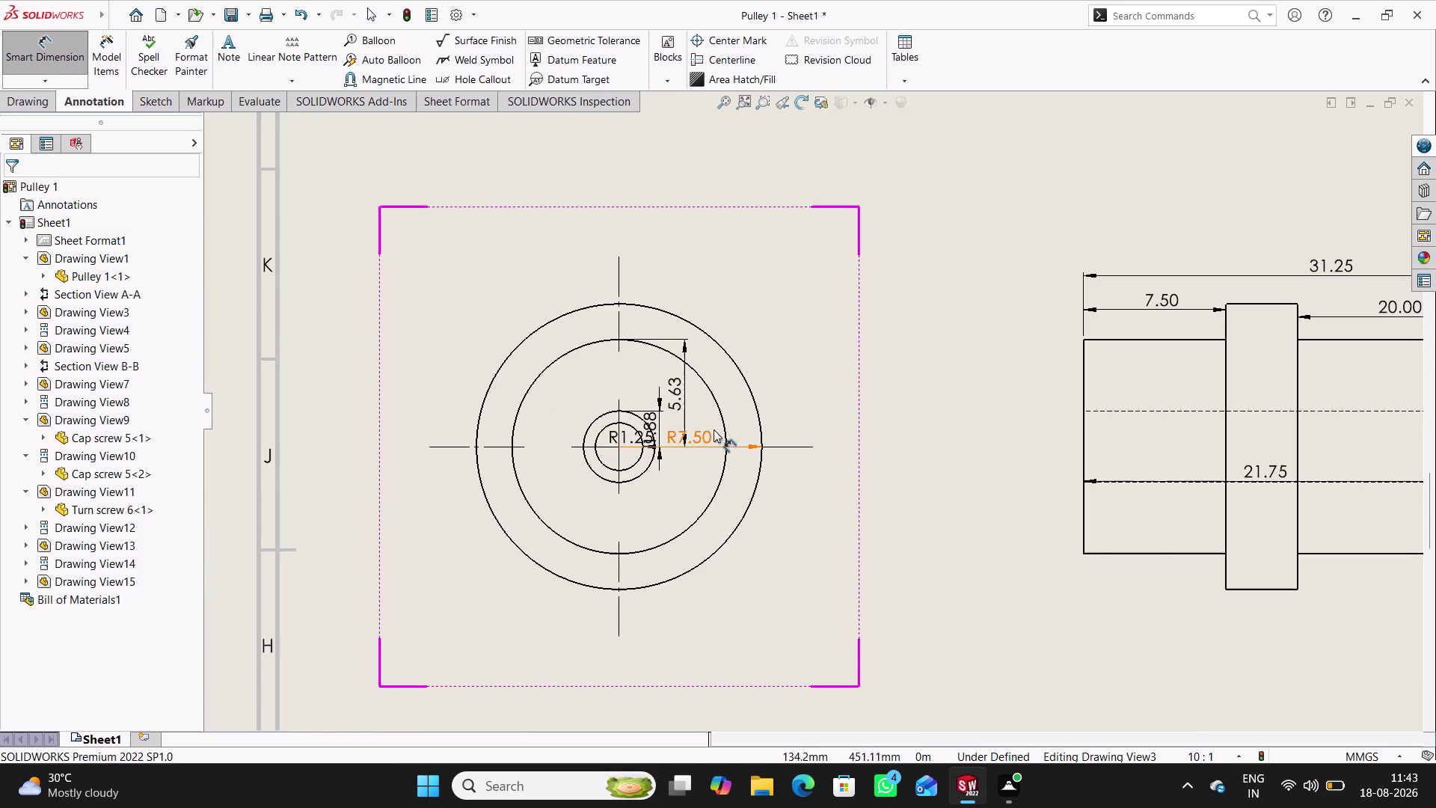
scroll(down, 3)
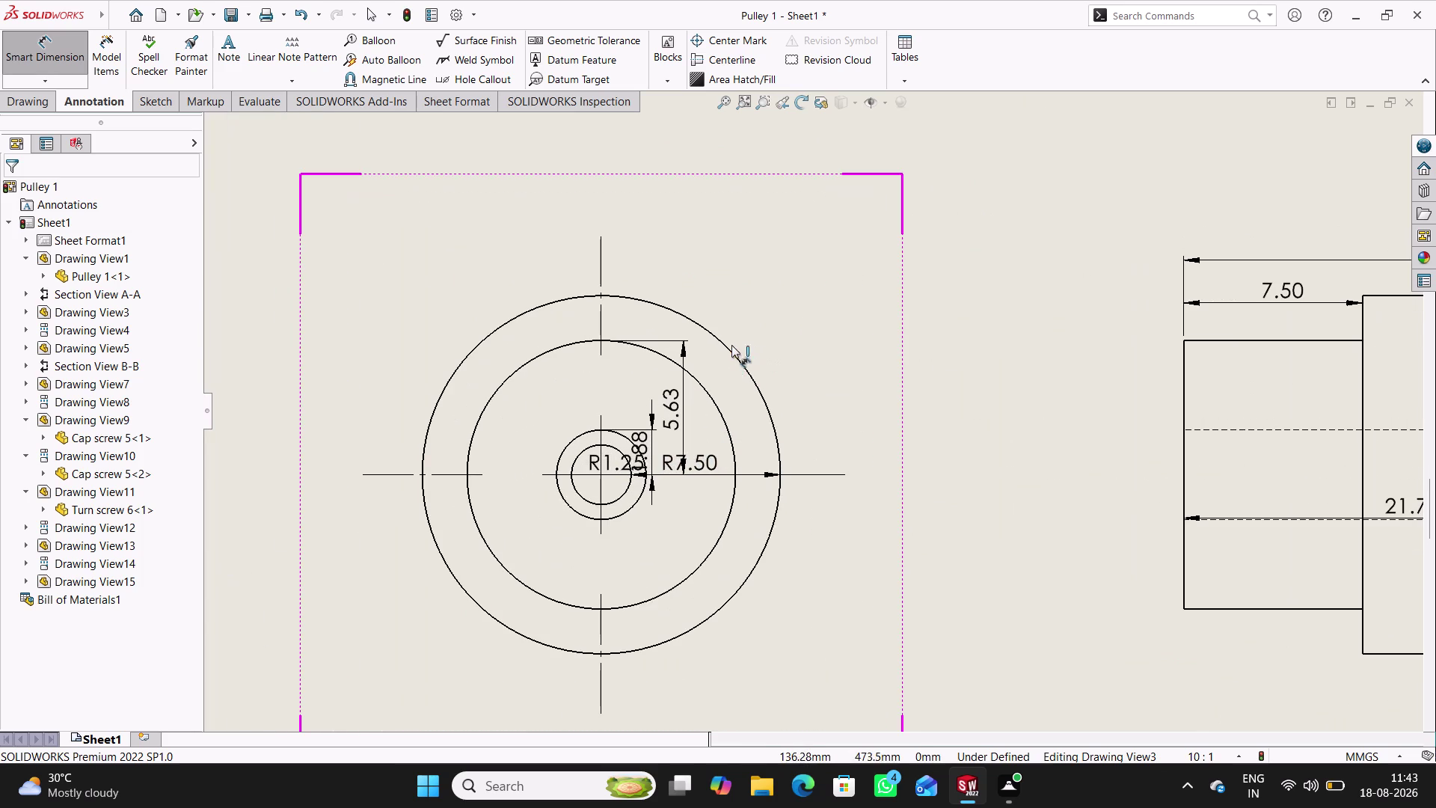
Dimension the bushing's four circles as Ø15.00, Ø11.25, Ø3.75 and Ø2.50.
click(726, 345)
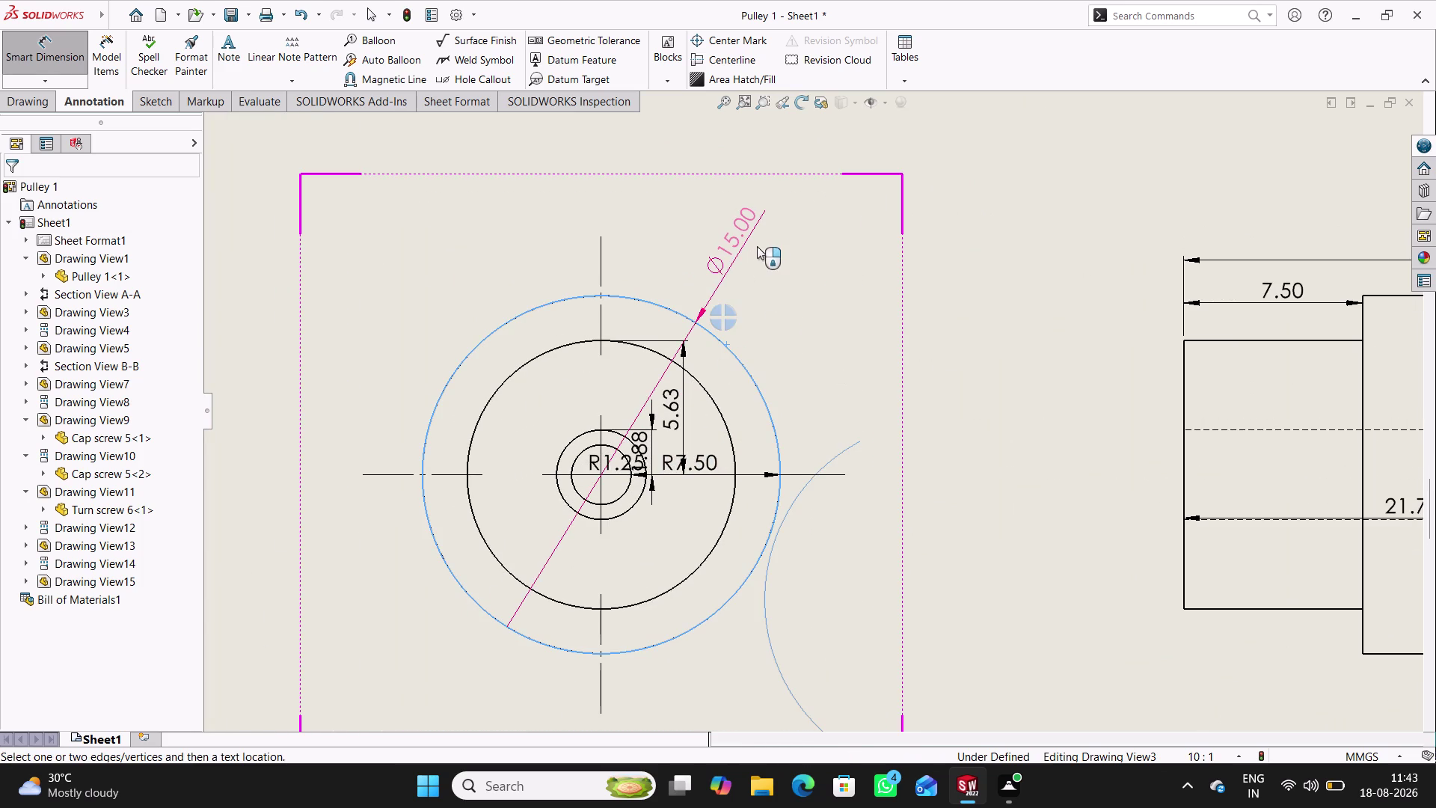
click(762, 244)
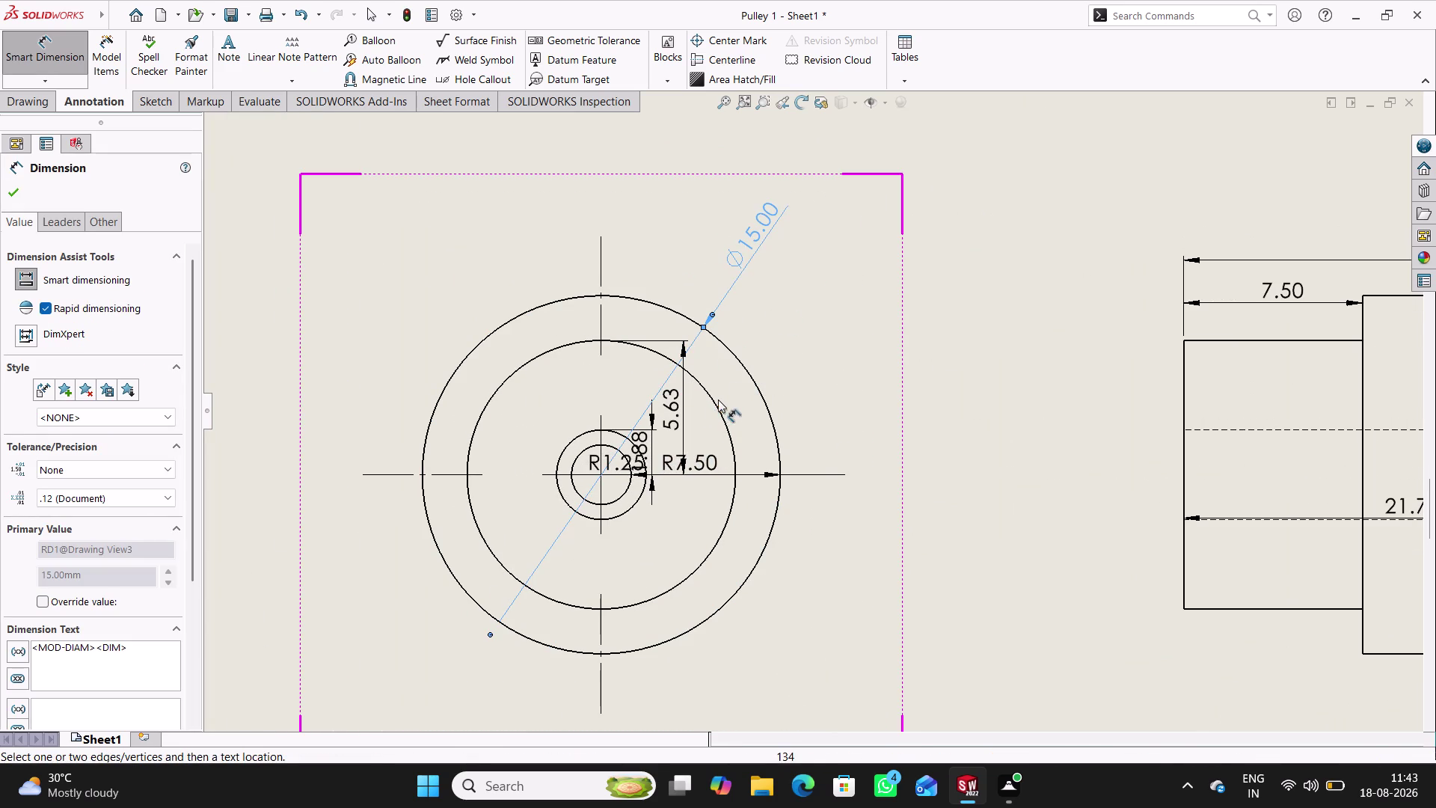
click(714, 402)
click(812, 302)
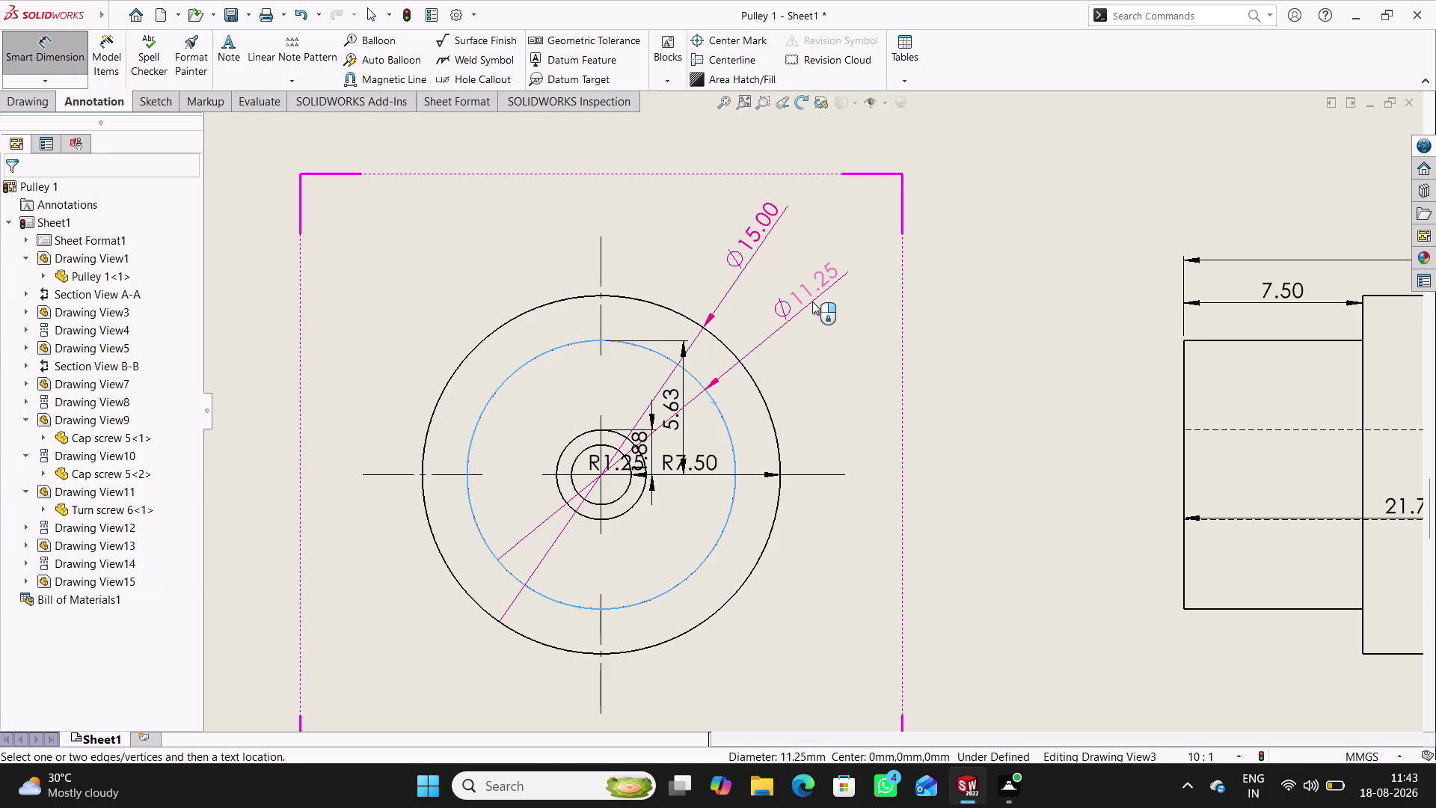
click(629, 508)
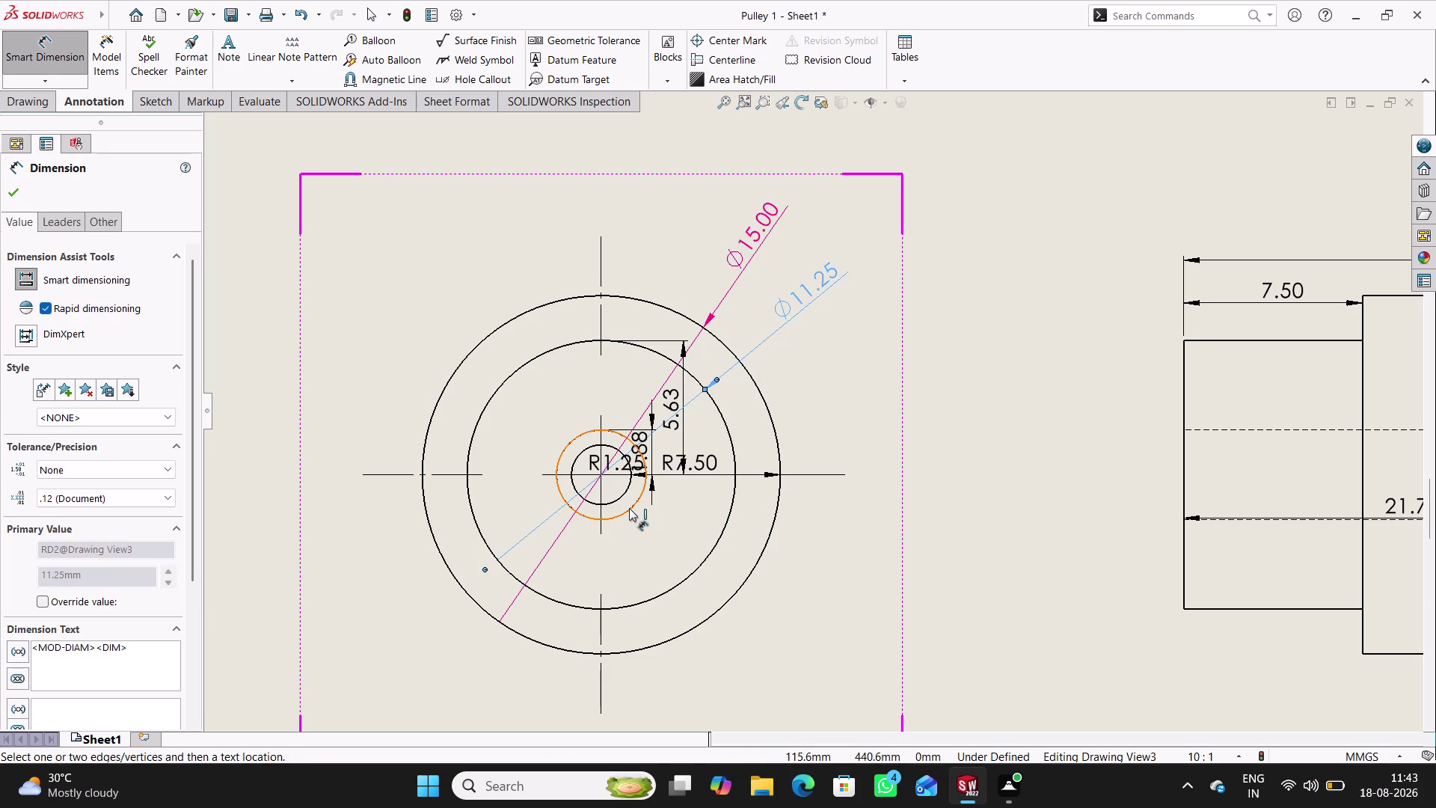
click(761, 654)
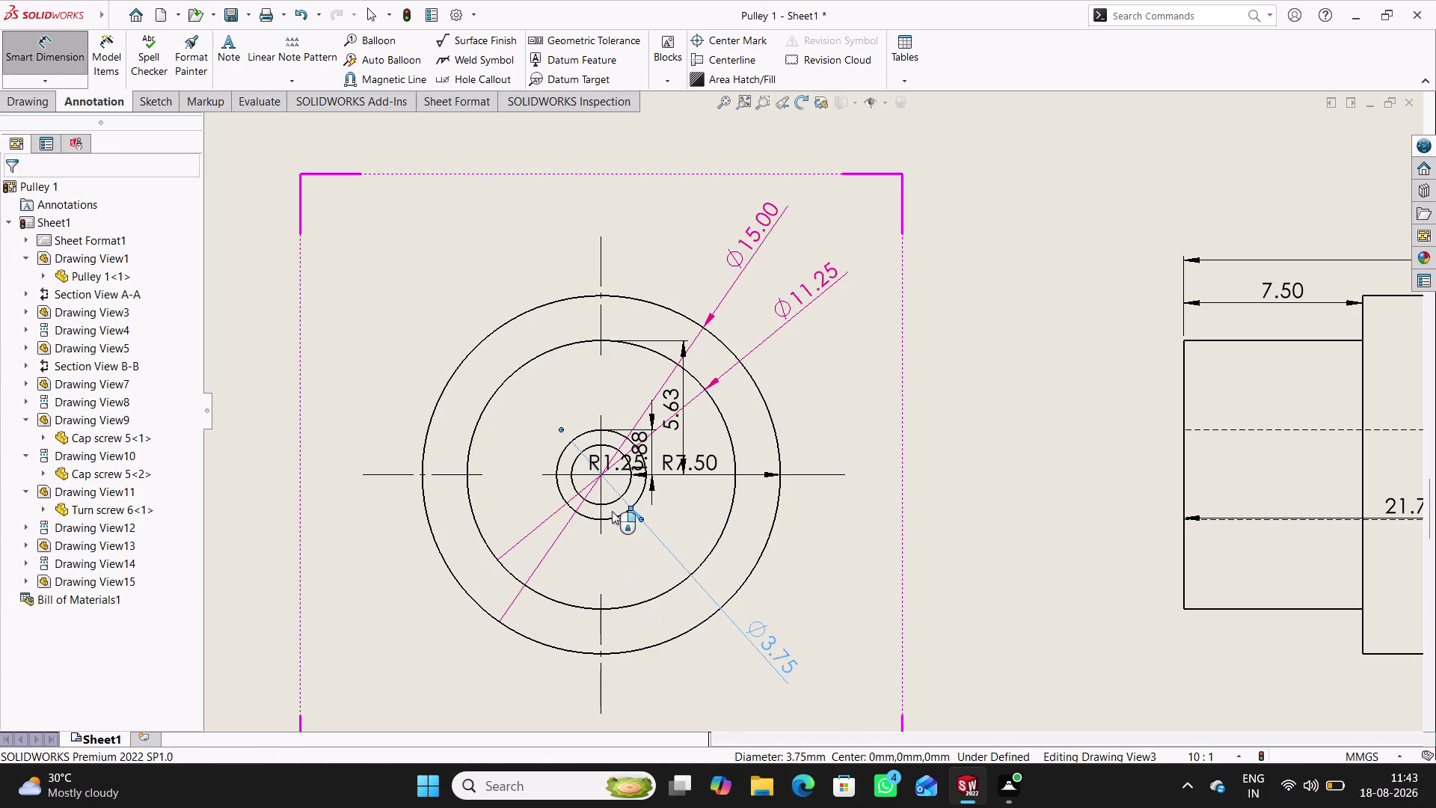
click(612, 504)
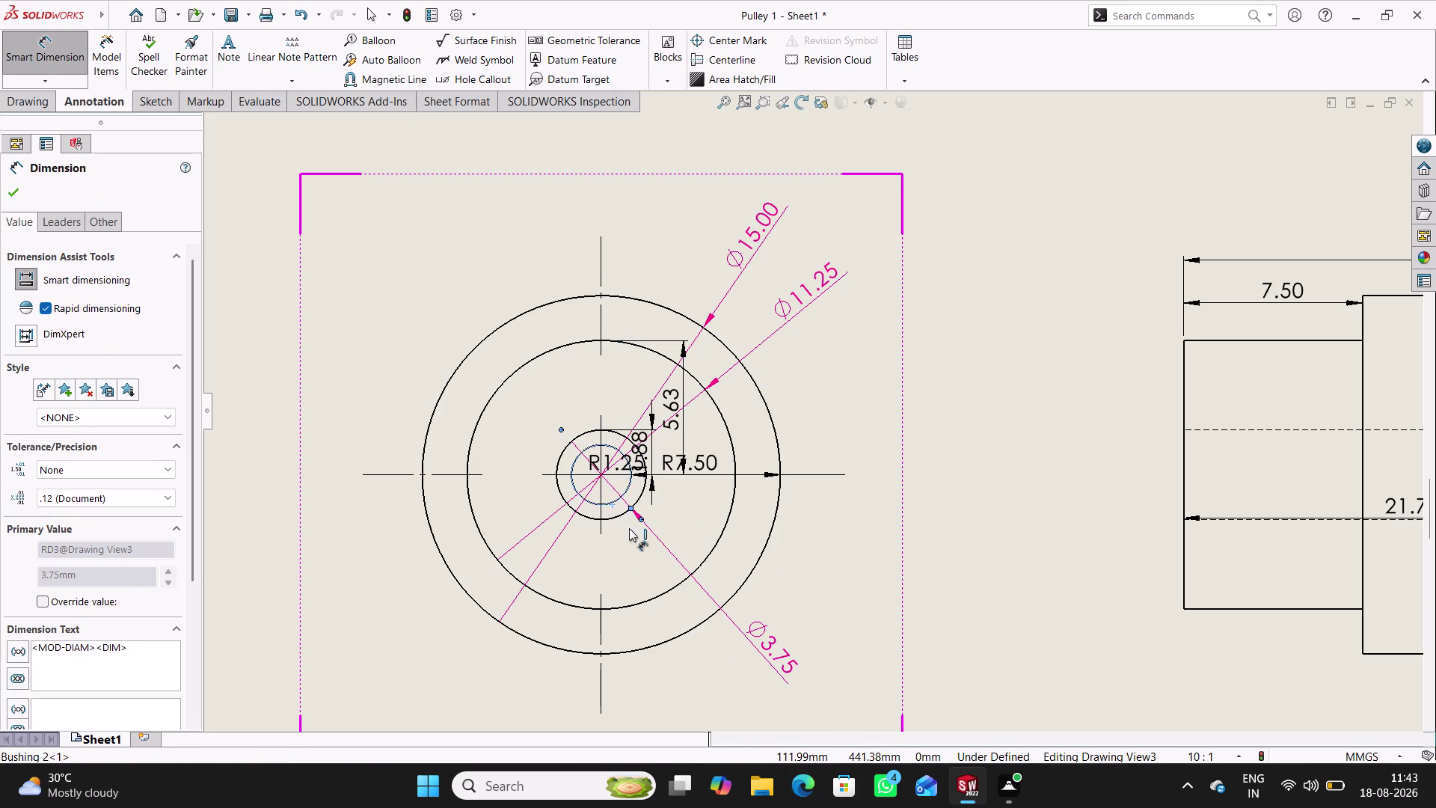
click(814, 581)
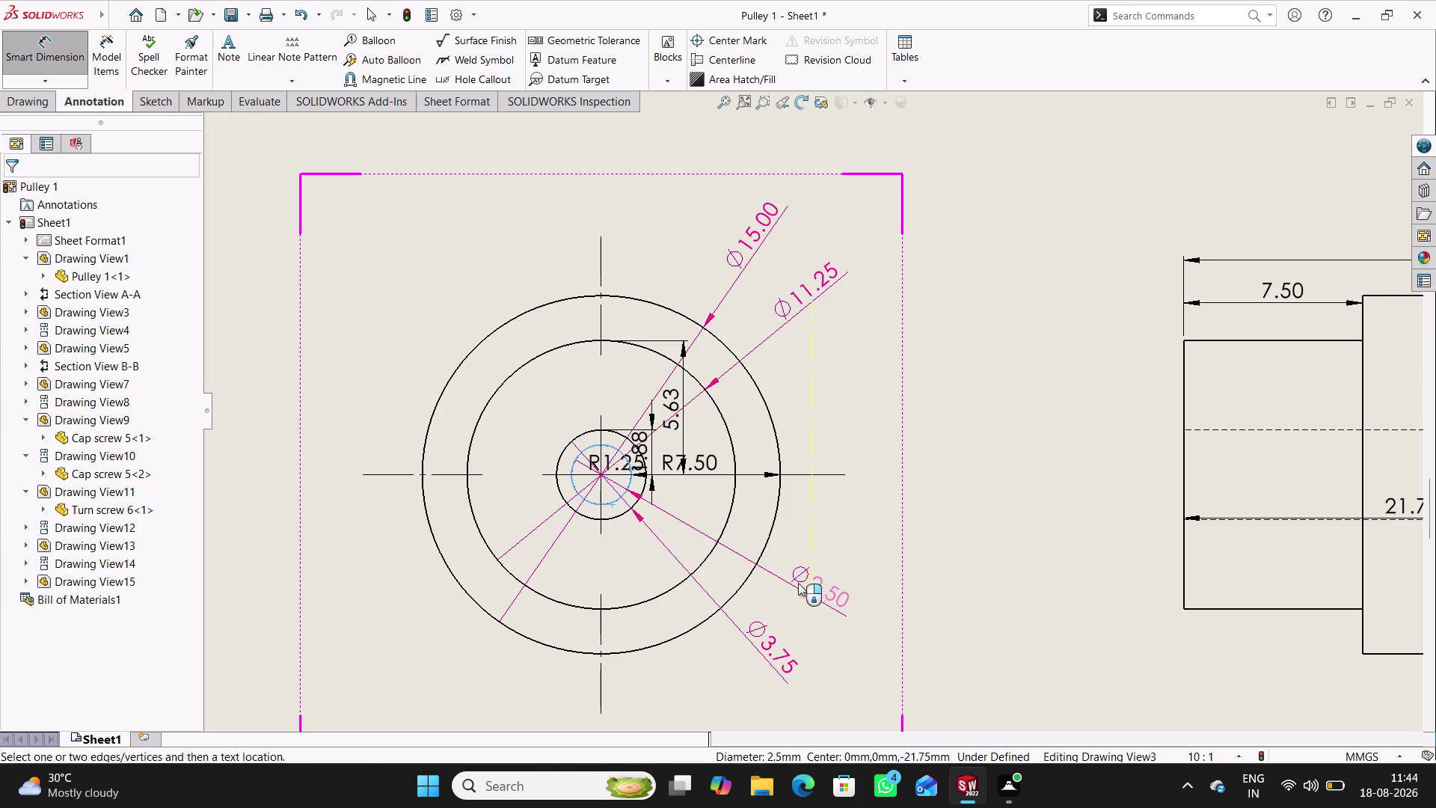
click(61, 50)
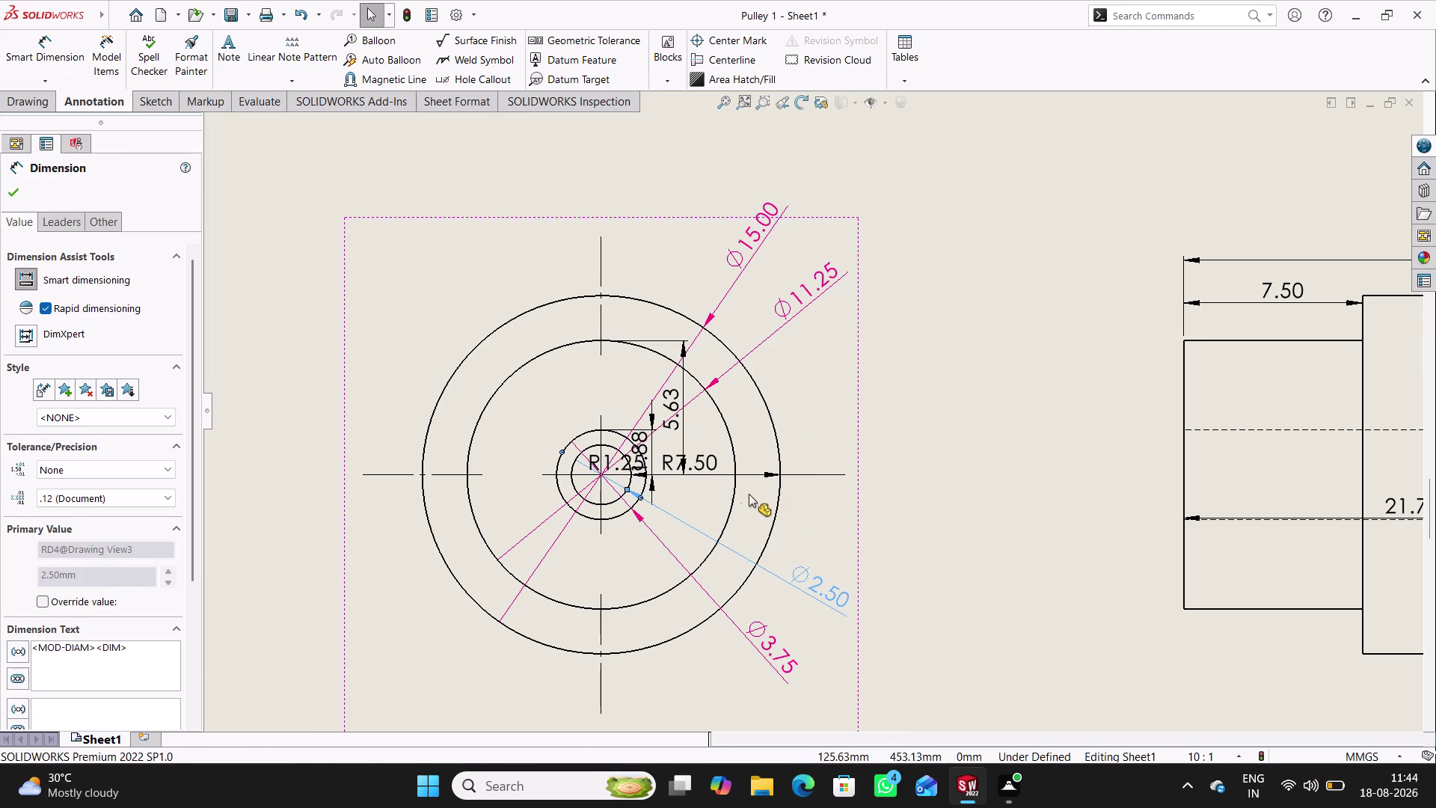
Hide the bushing view's R7.50, 5.63, 1.88 and R1.25 dimensions.
right_click(708, 462)
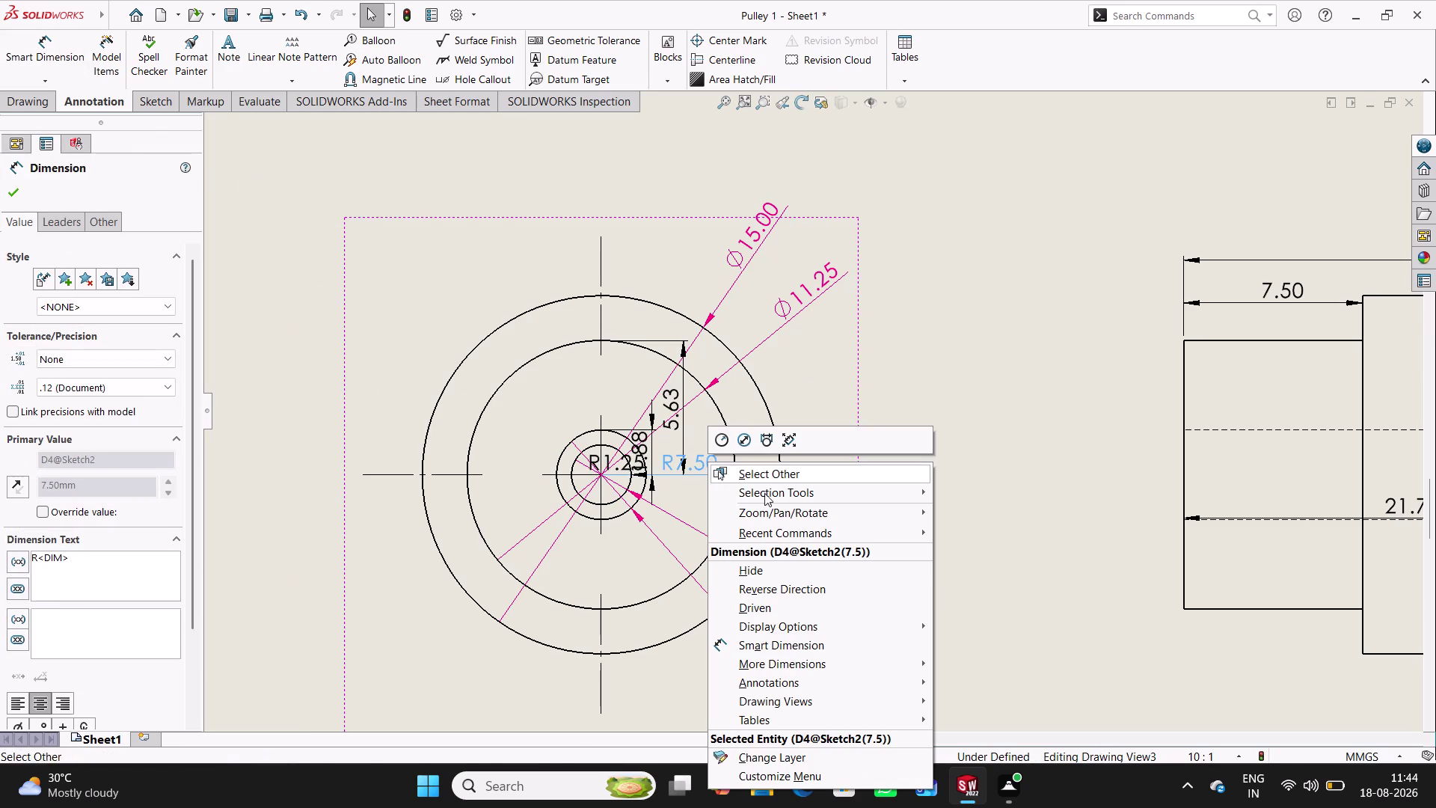
click(775, 567)
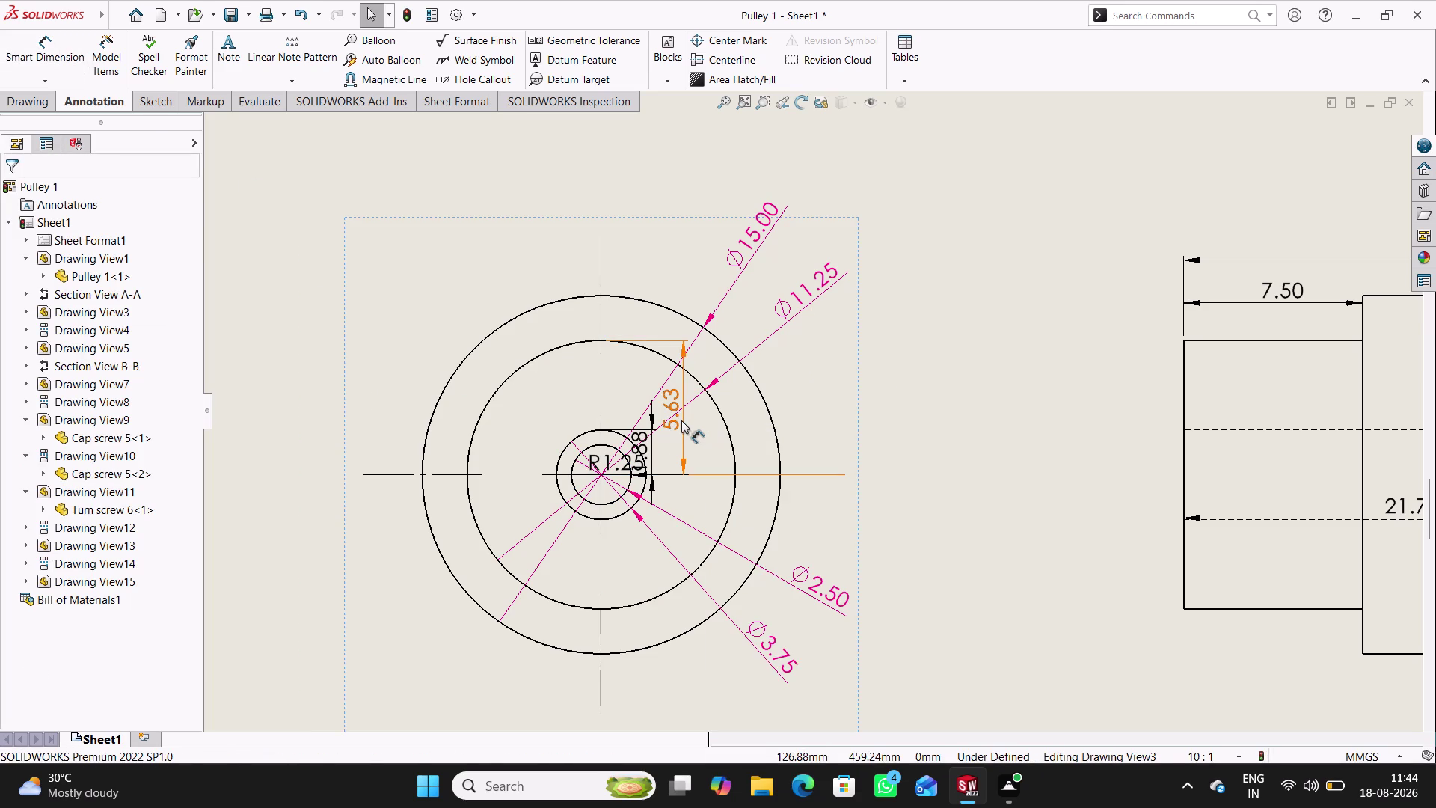
right_click(682, 421)
click(761, 531)
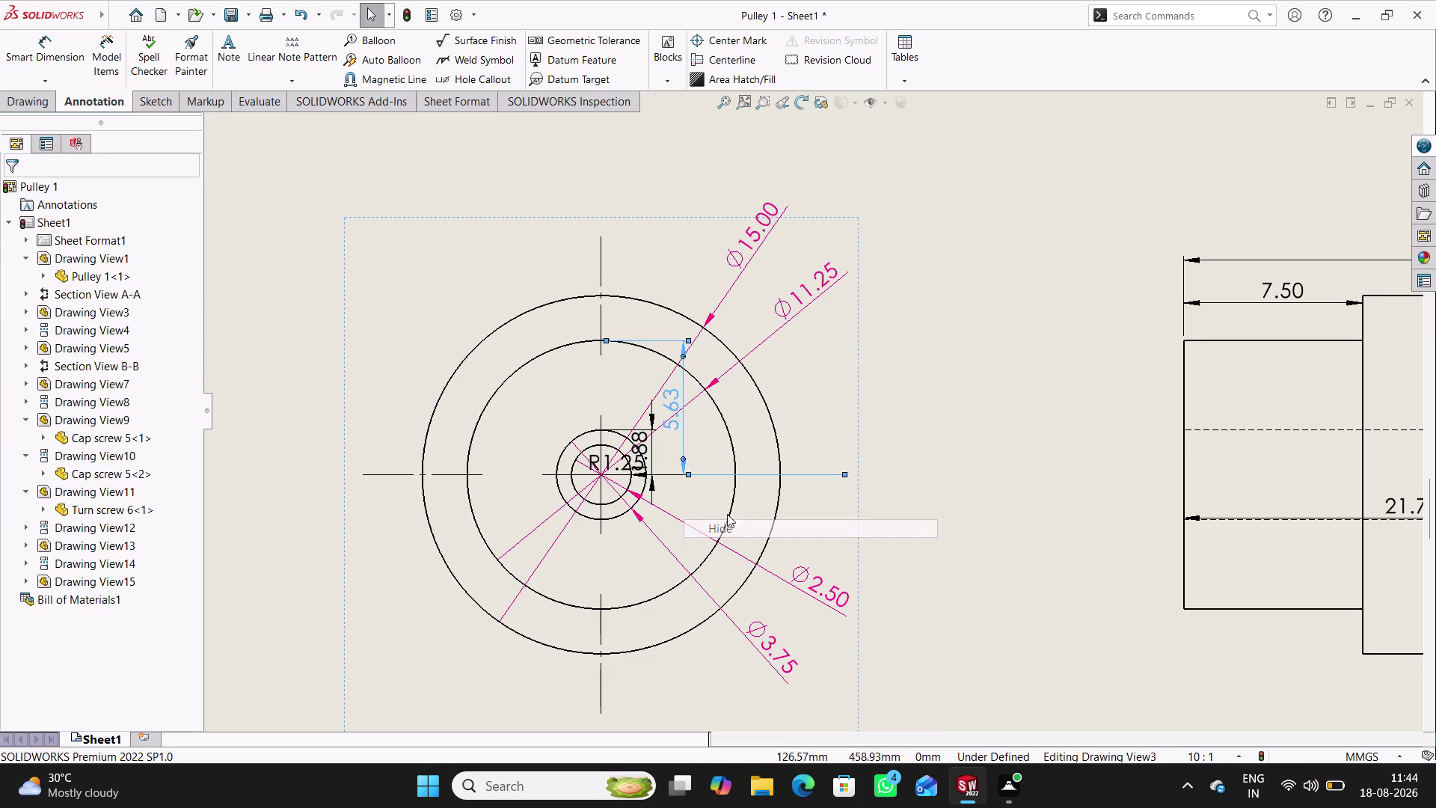
right_click(650, 447)
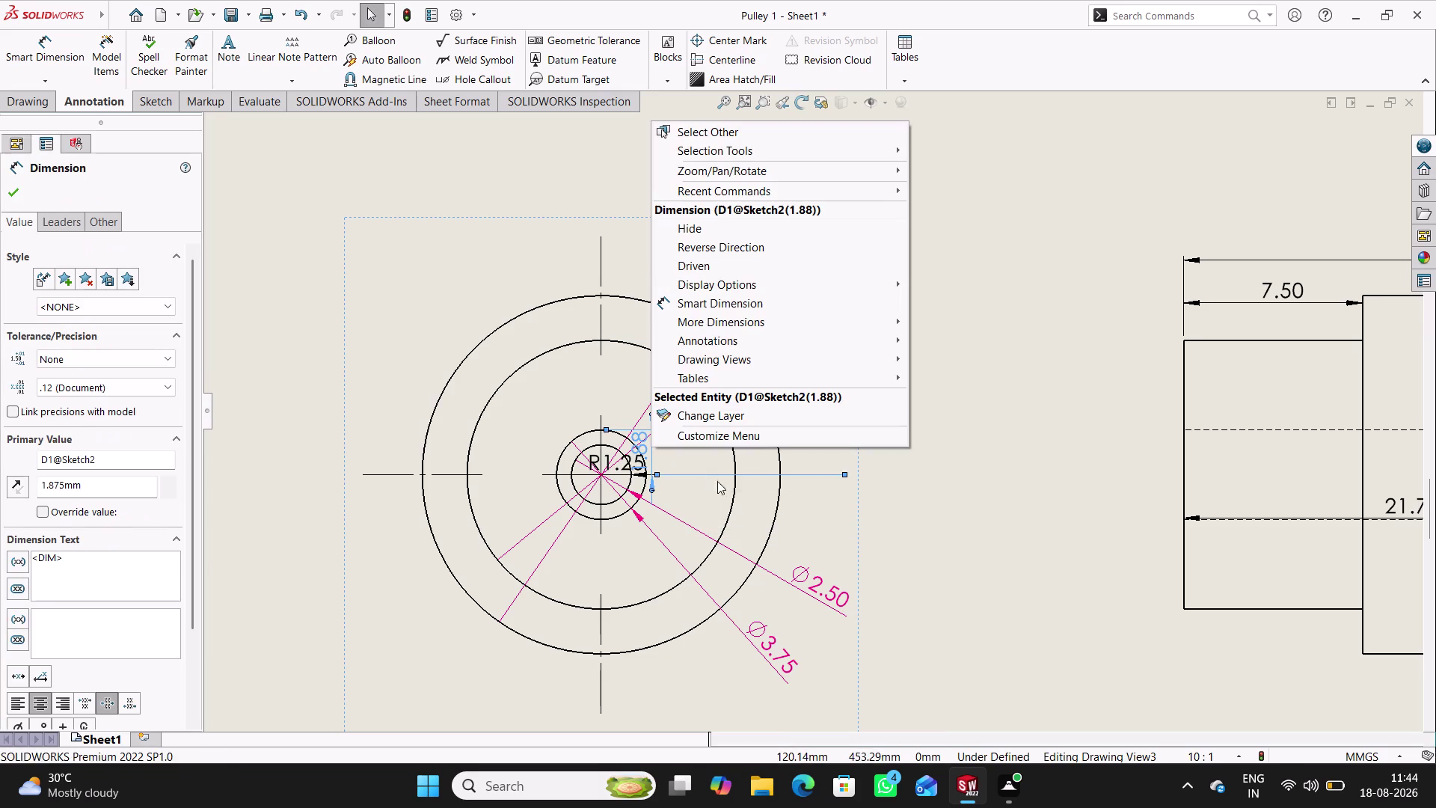
click(732, 235)
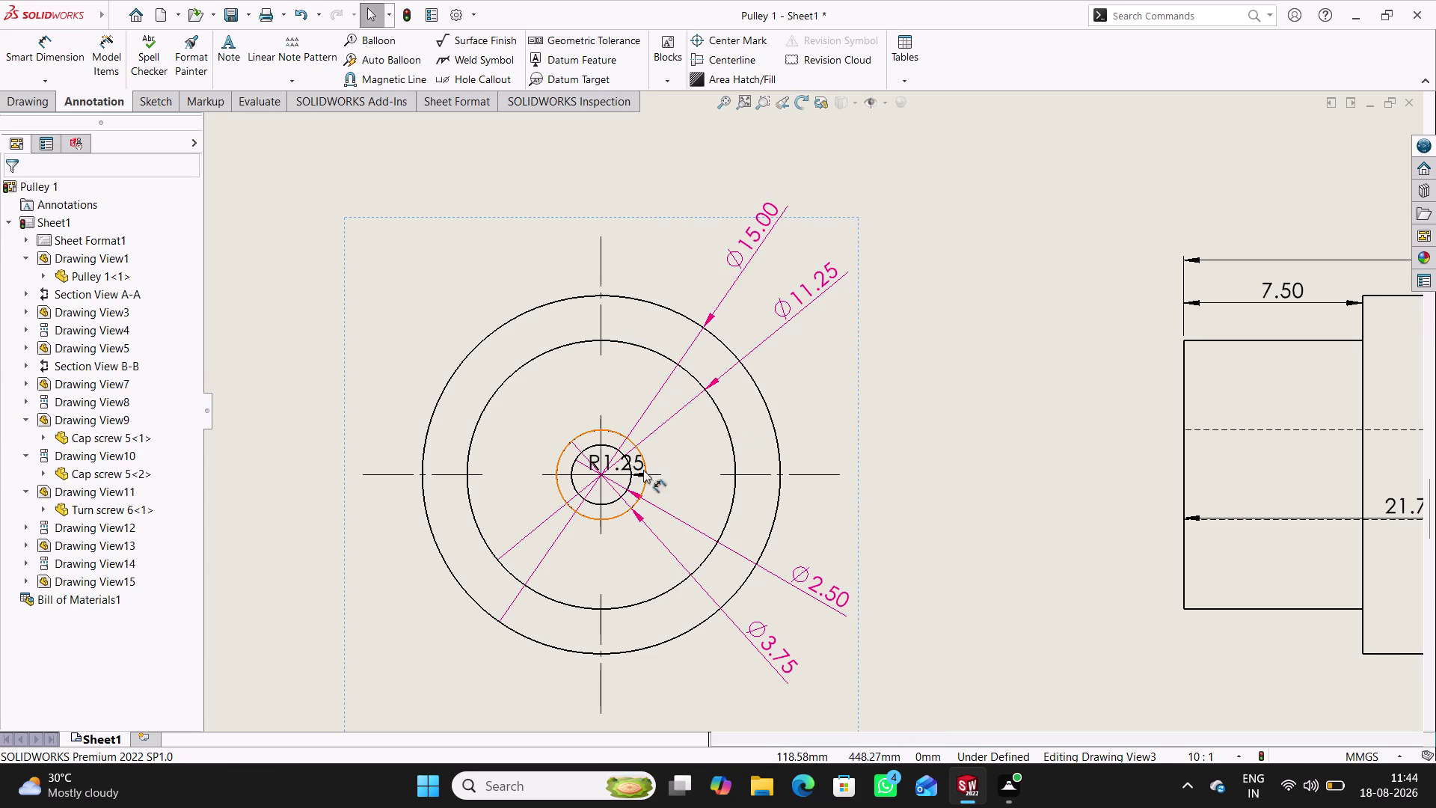
right_click(635, 462)
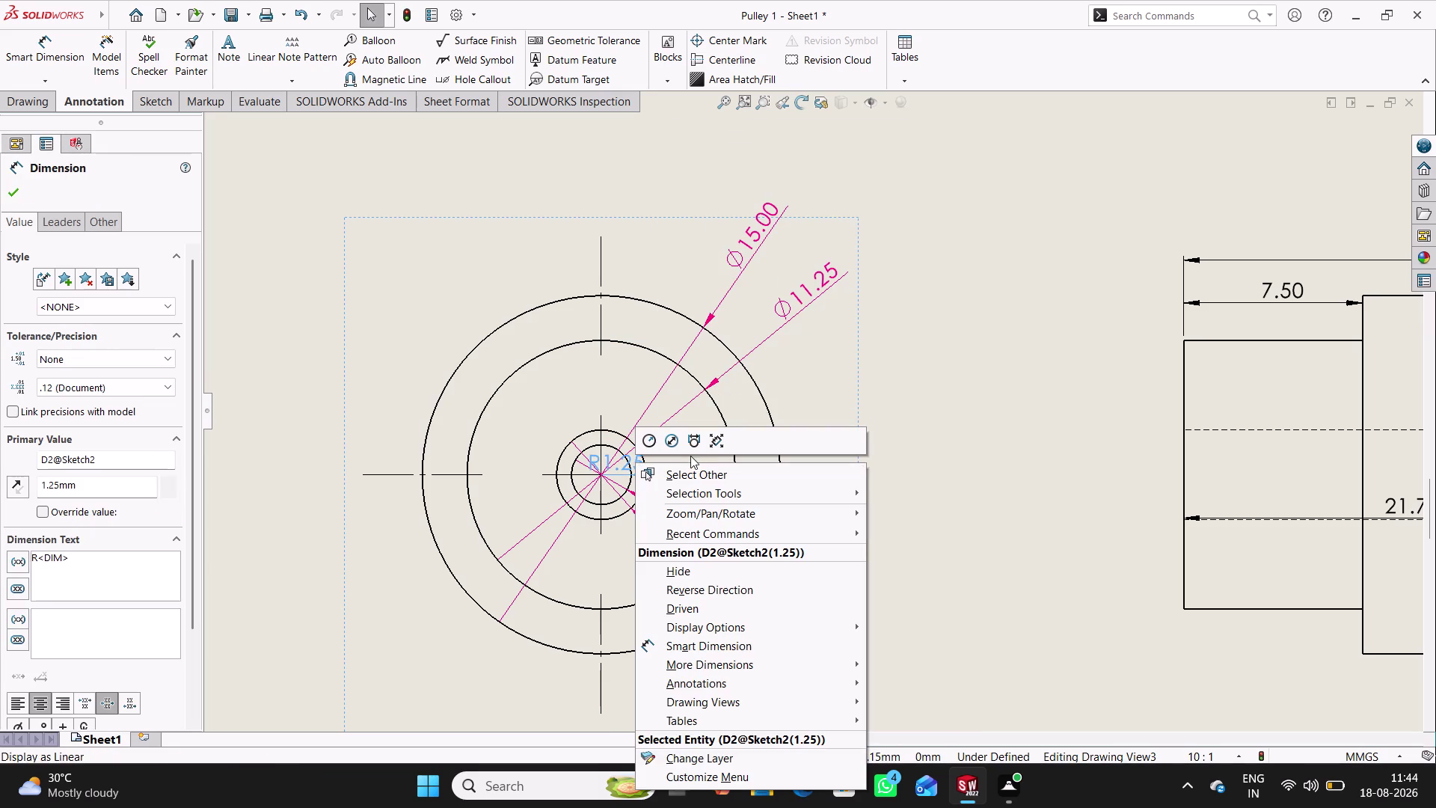
click(691, 576)
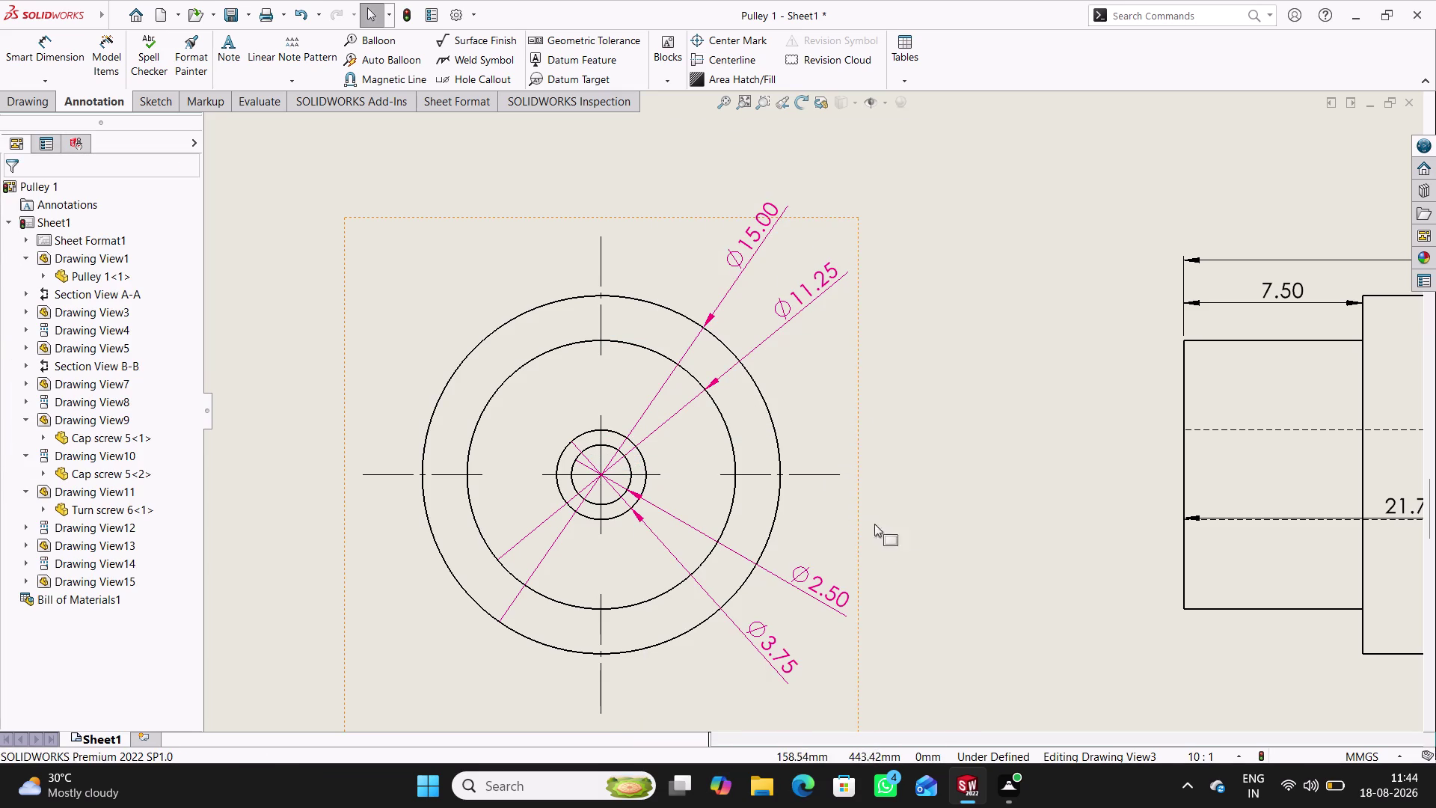
scroll(up, 3)
scroll(up, 3)
scroll(down, 3)
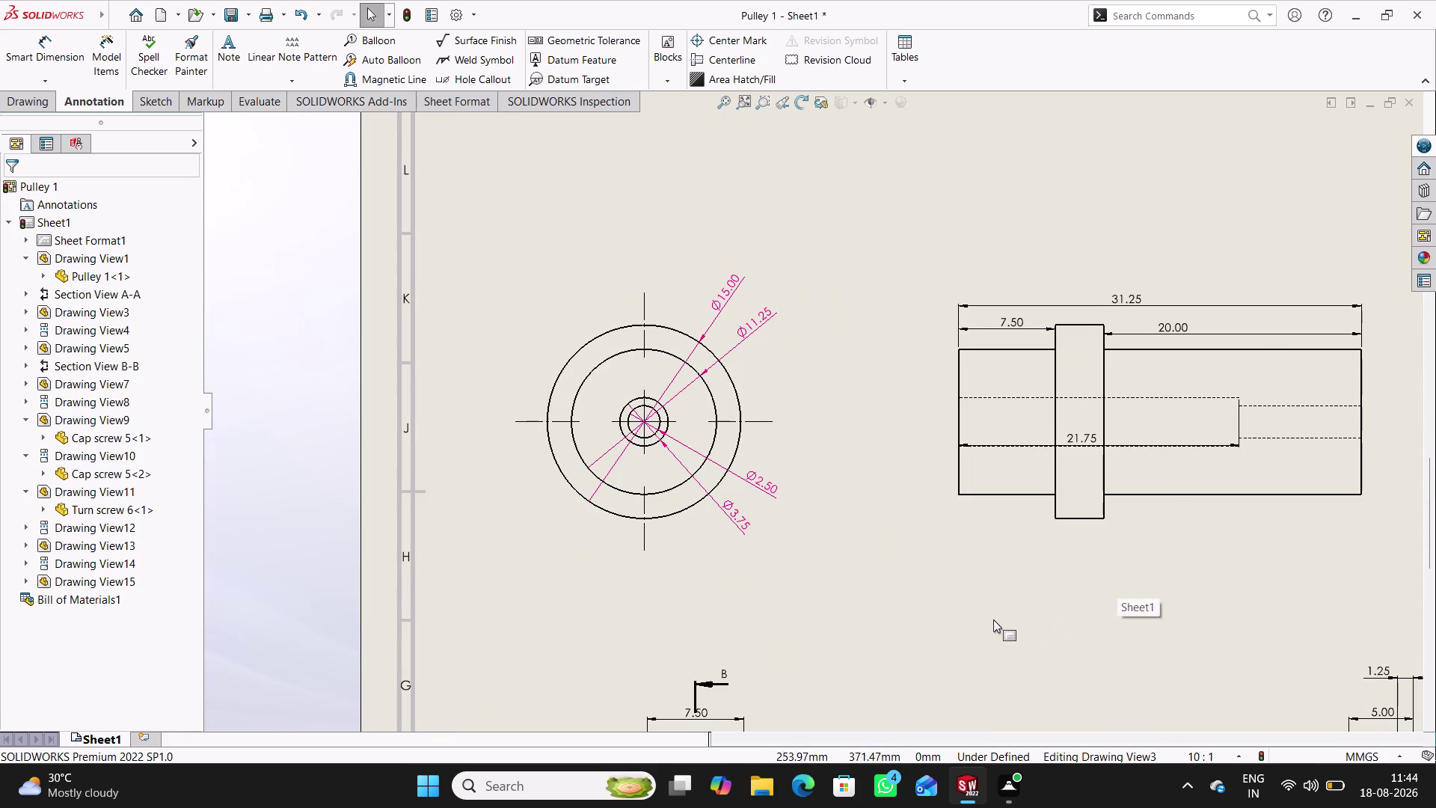
scroll(up, 3)
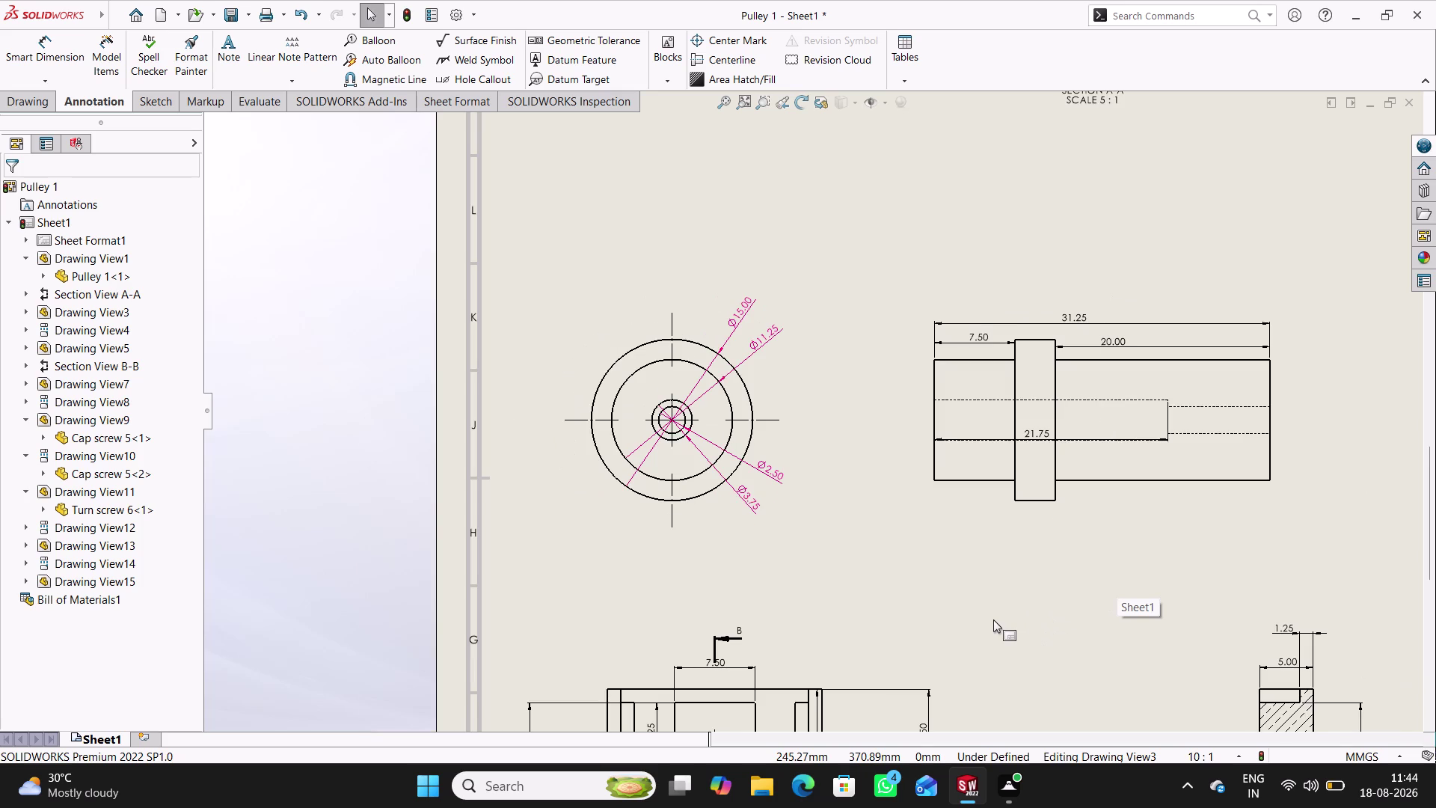
scroll(up, 3)
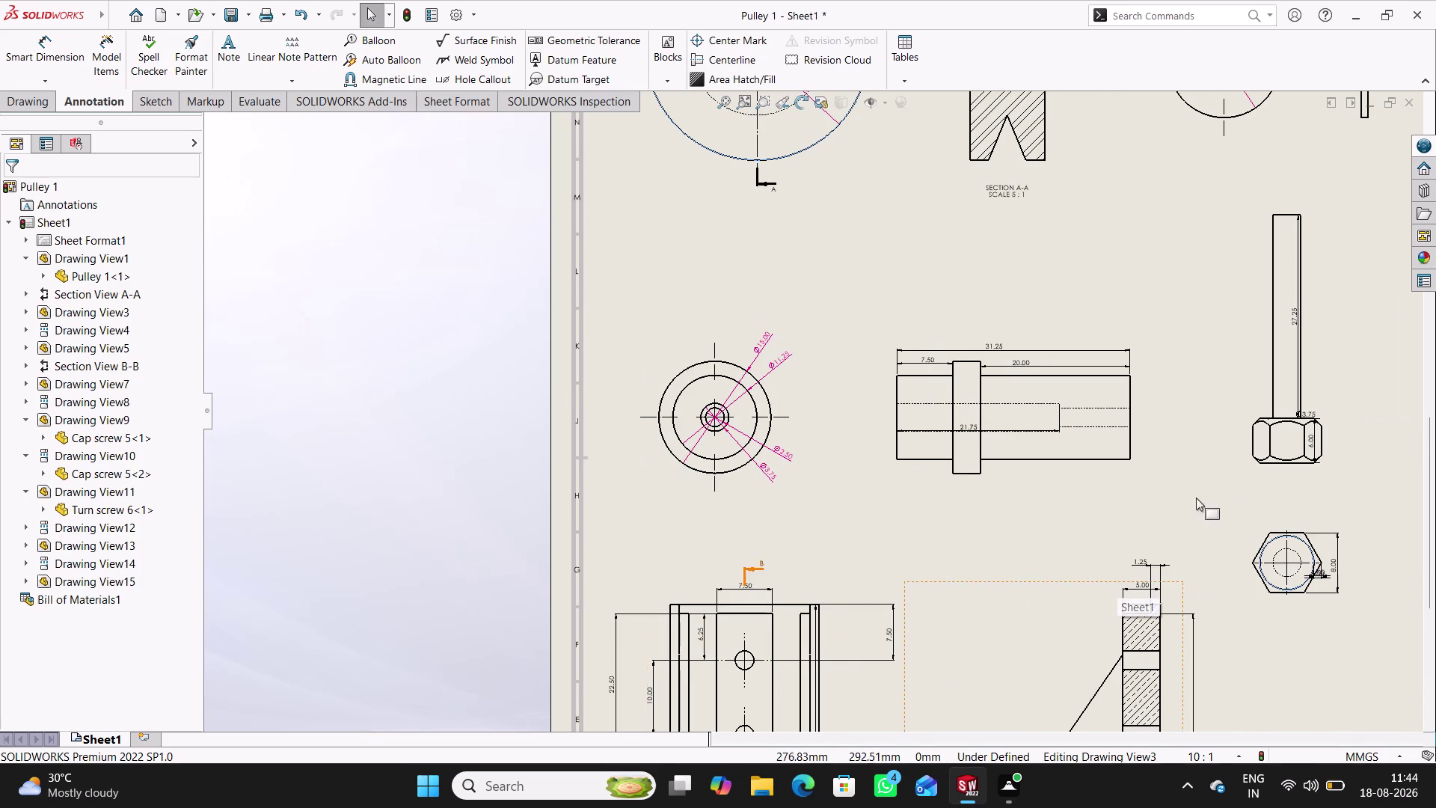
scroll(down, 3)
scroll(down, 3)
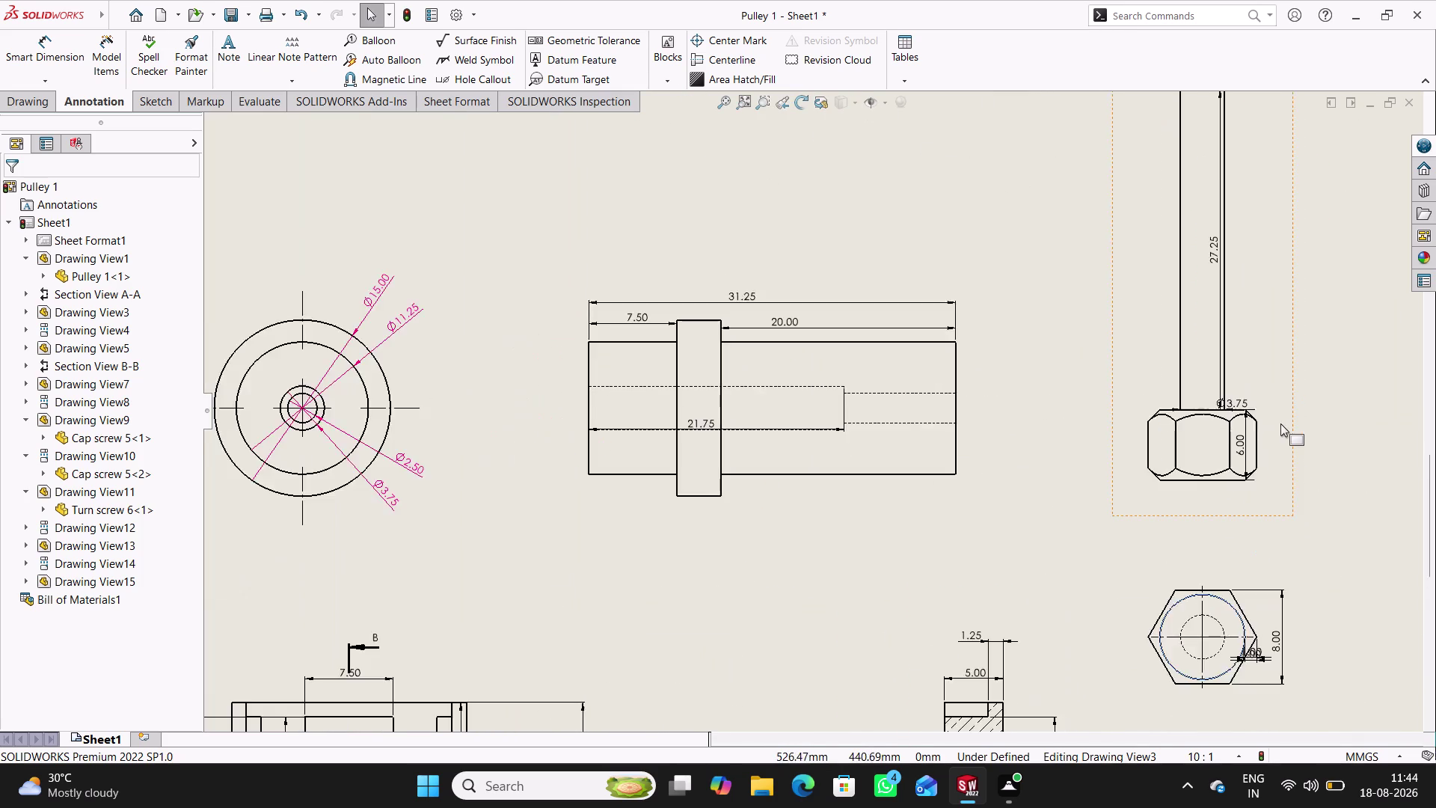
scroll(down, 3)
Reposition the 6.00 head-height dimension and place the 27.25 length dimension beside the shaft.
drag(1145, 448, 1196, 447)
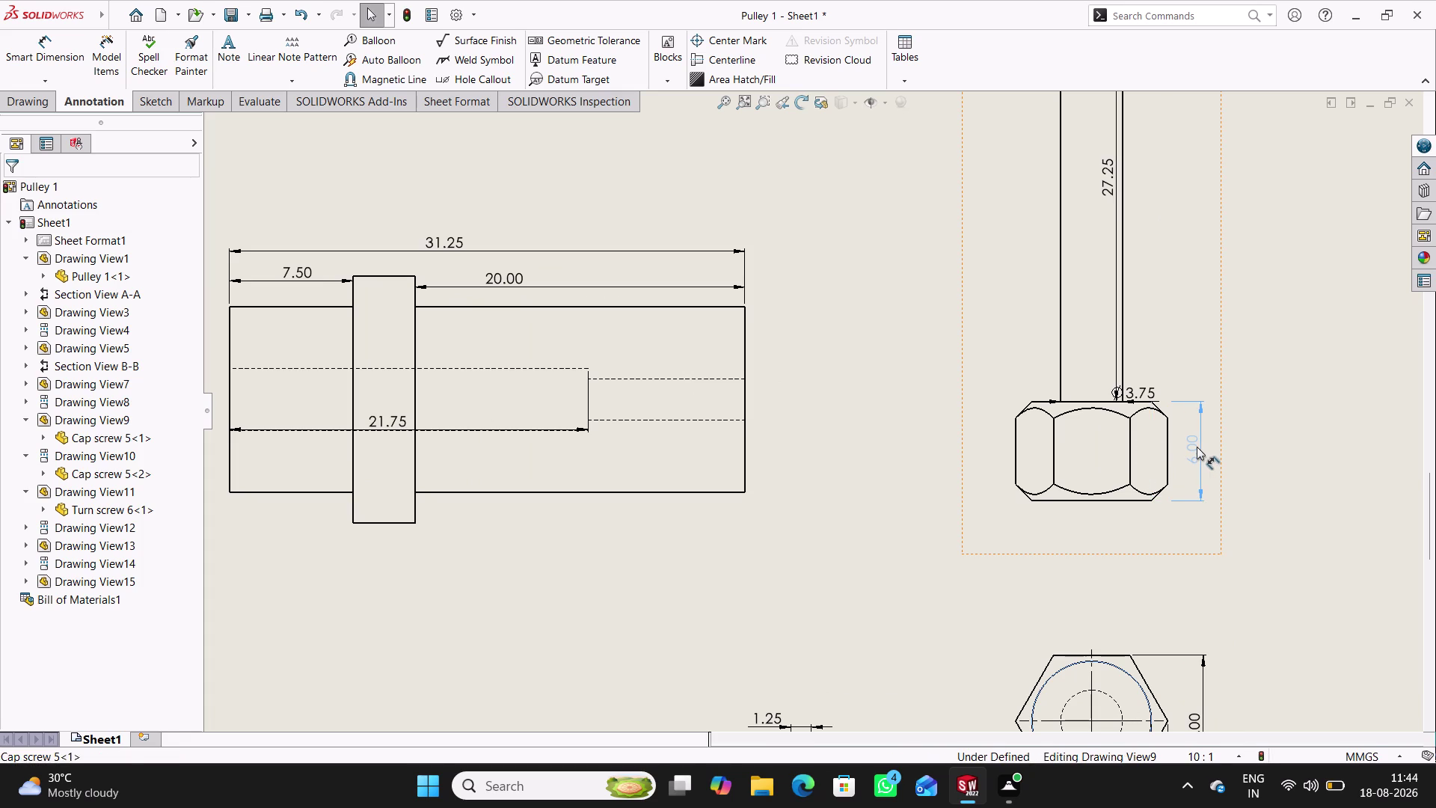
drag(1197, 446, 1199, 446)
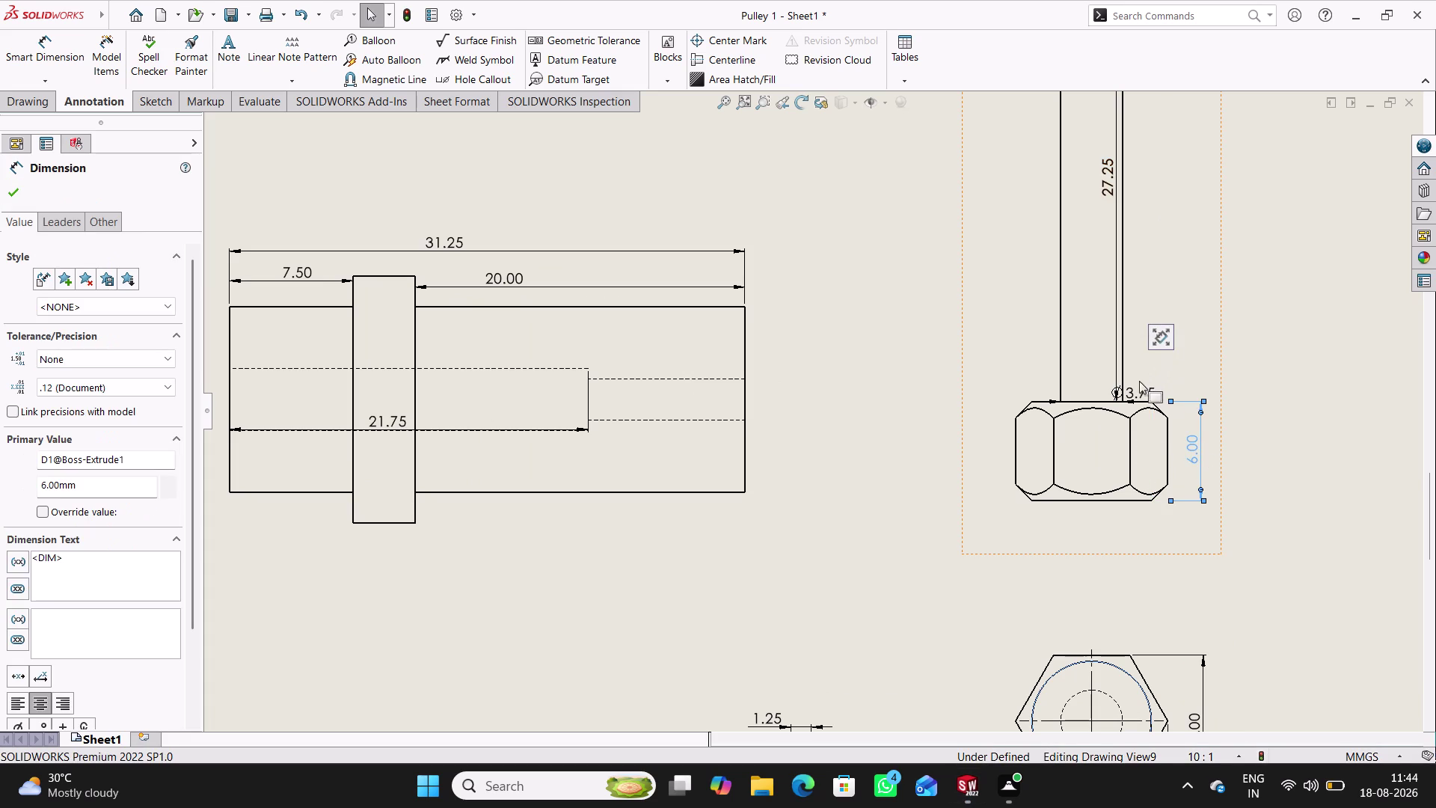
drag(1134, 390, 1162, 338)
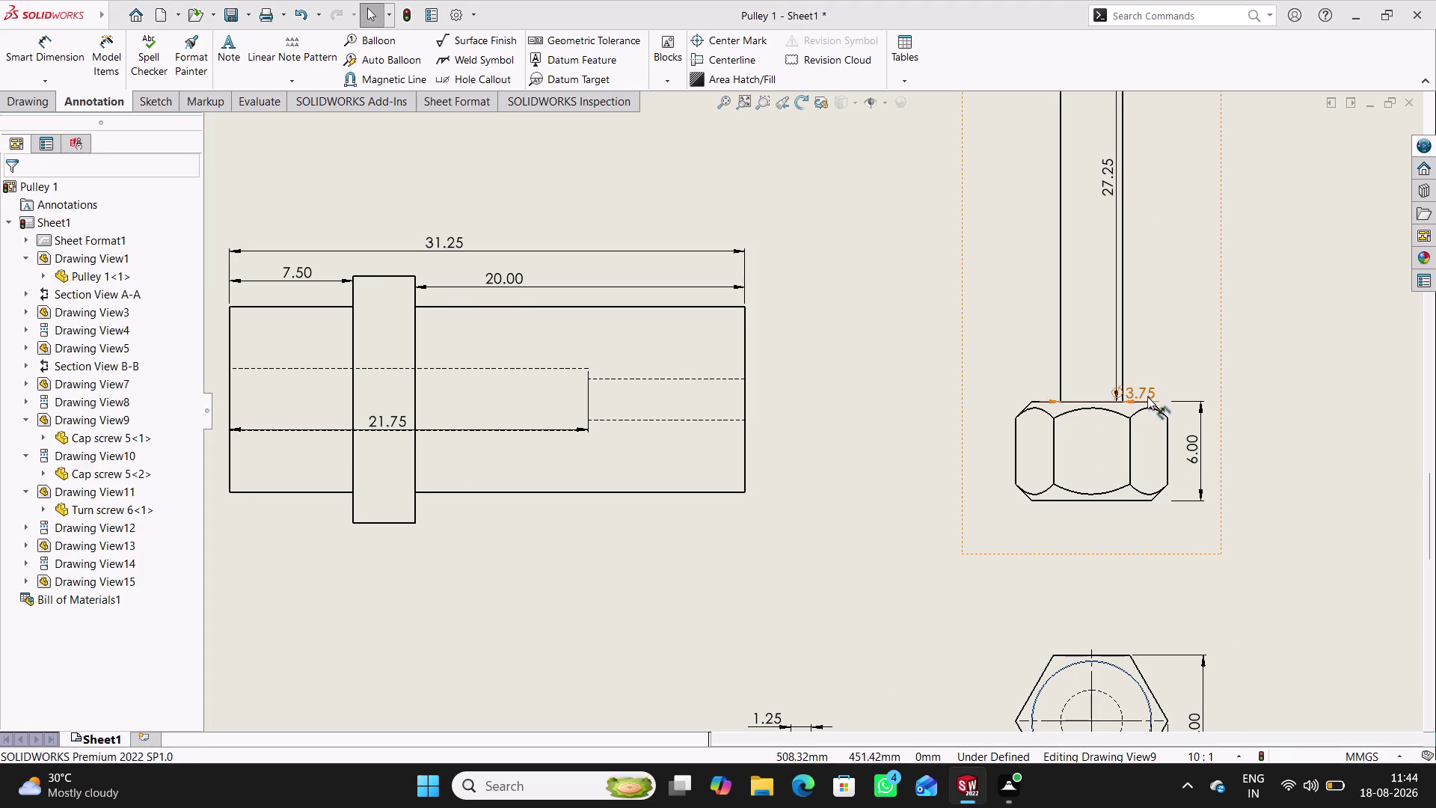
drag(1144, 394, 1089, 286)
scroll(up, 3)
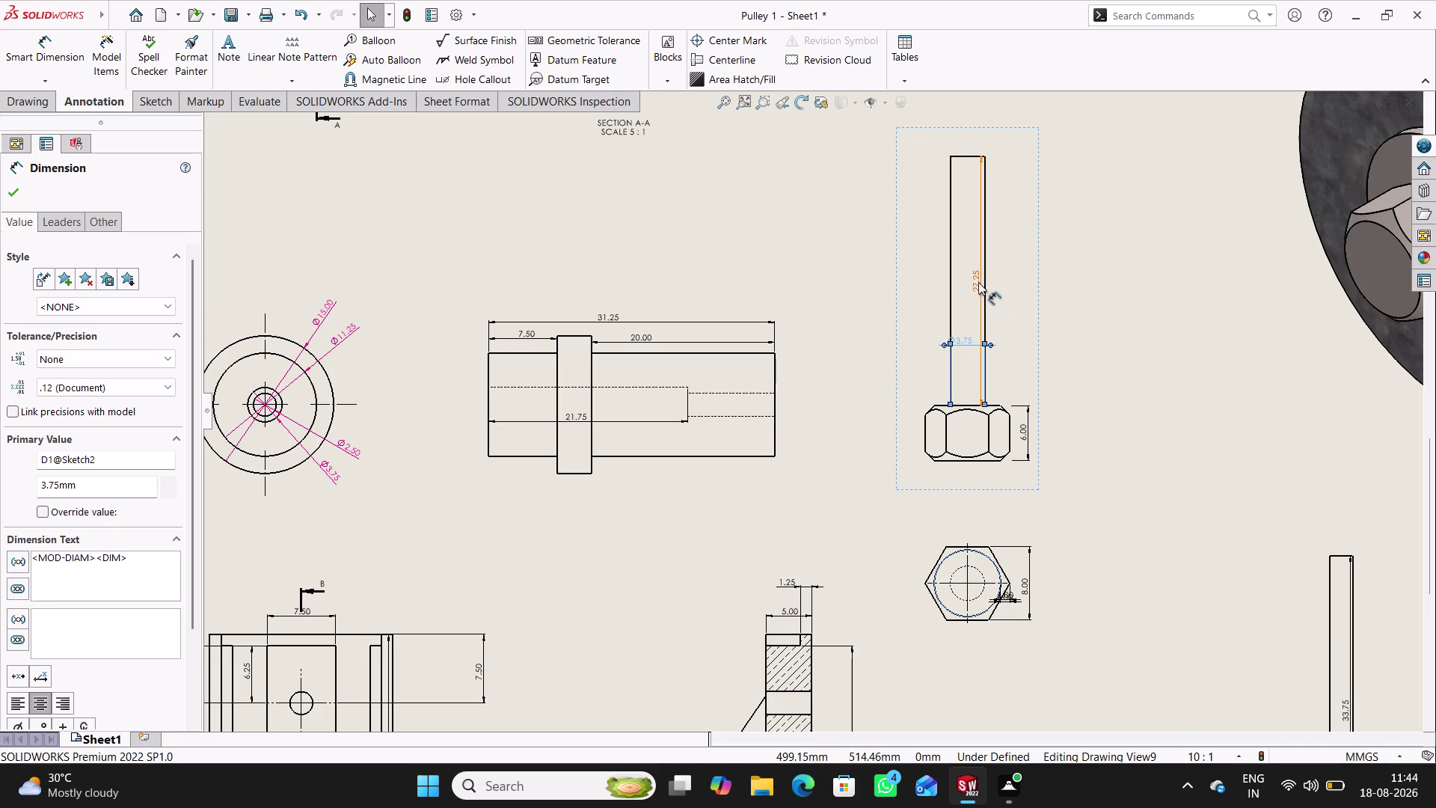
drag(979, 282, 1018, 279)
click(1018, 280)
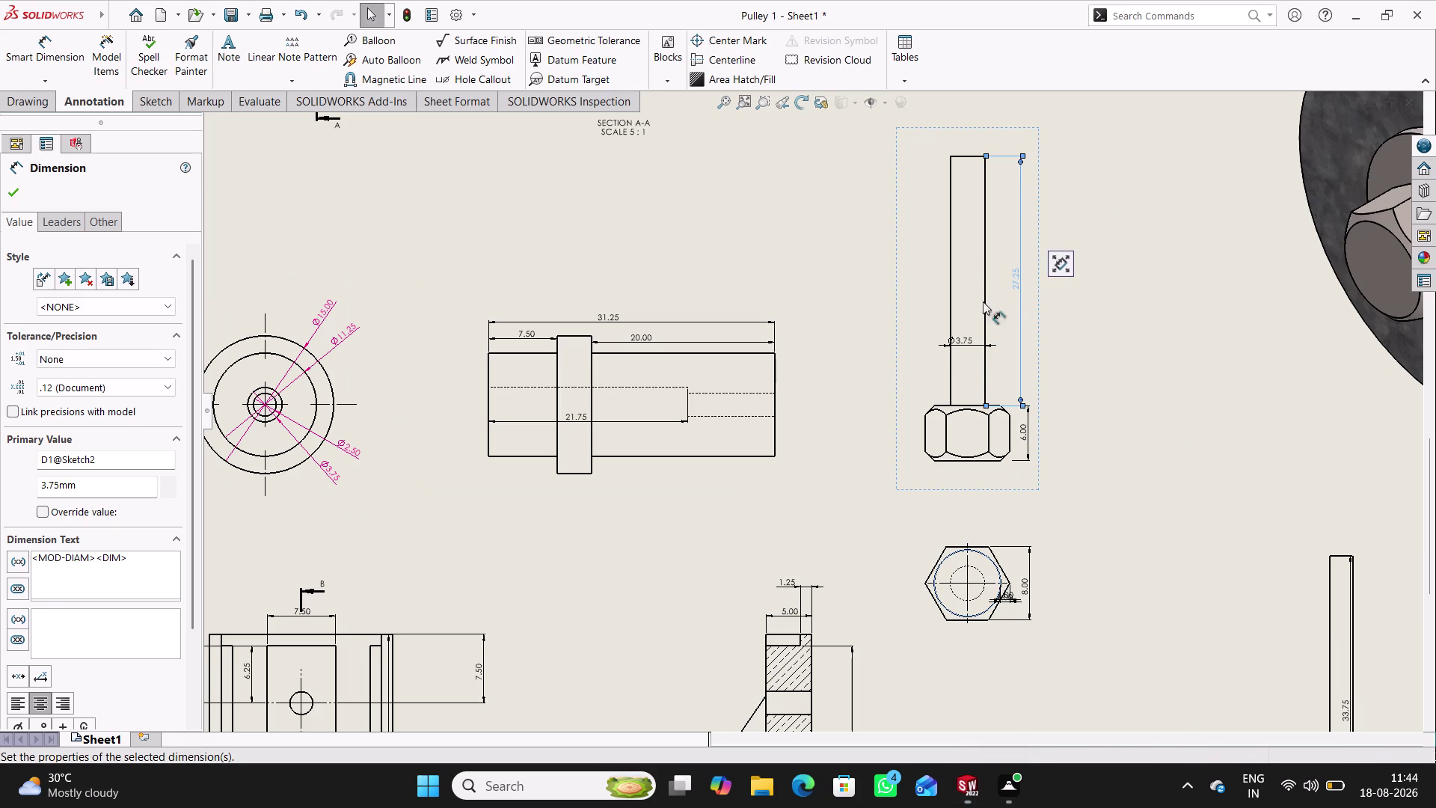
Place the ⌀3.75 diameter dimension just above the cap screw shaft's top end.
drag(956, 345, 969, 253)
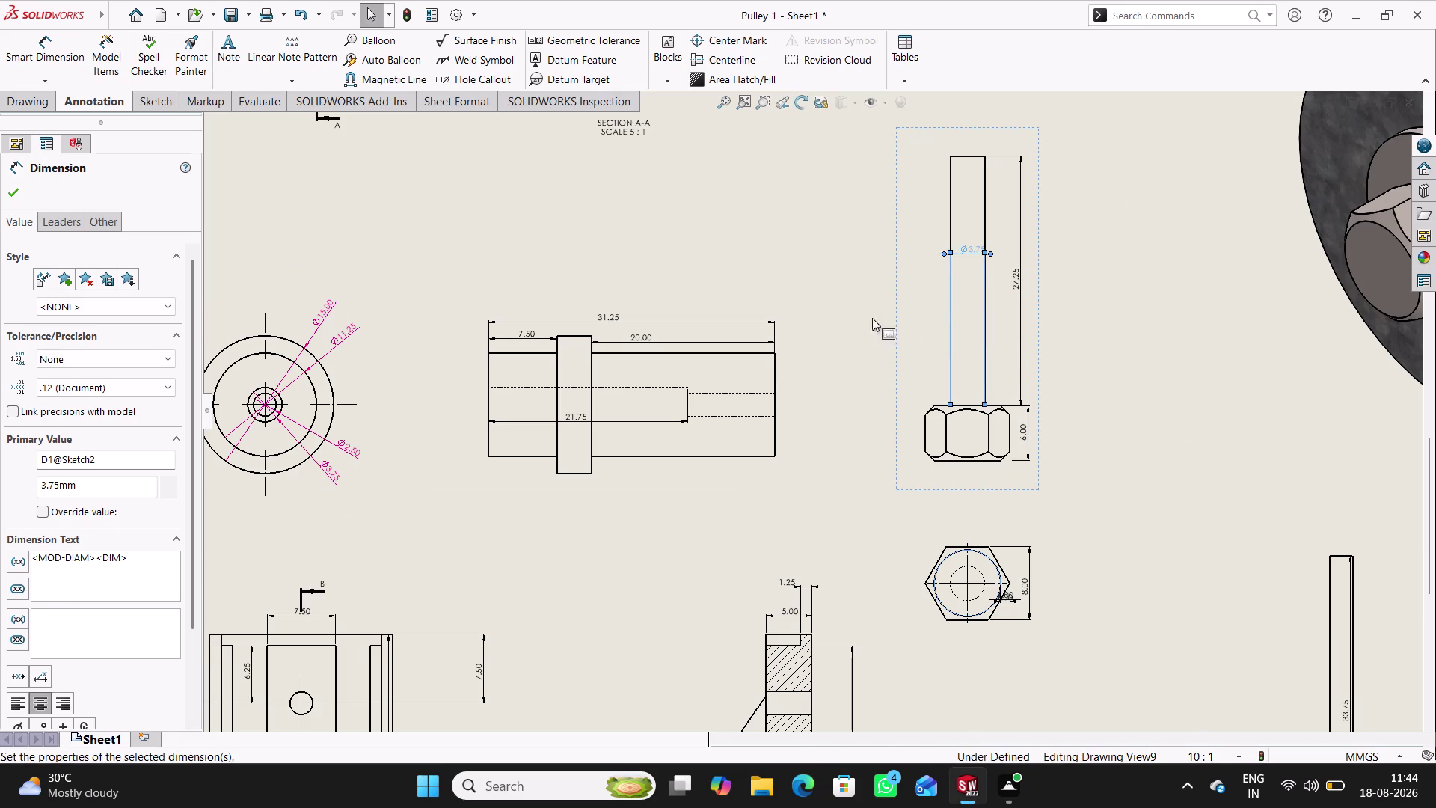
drag(971, 253, 923, 149)
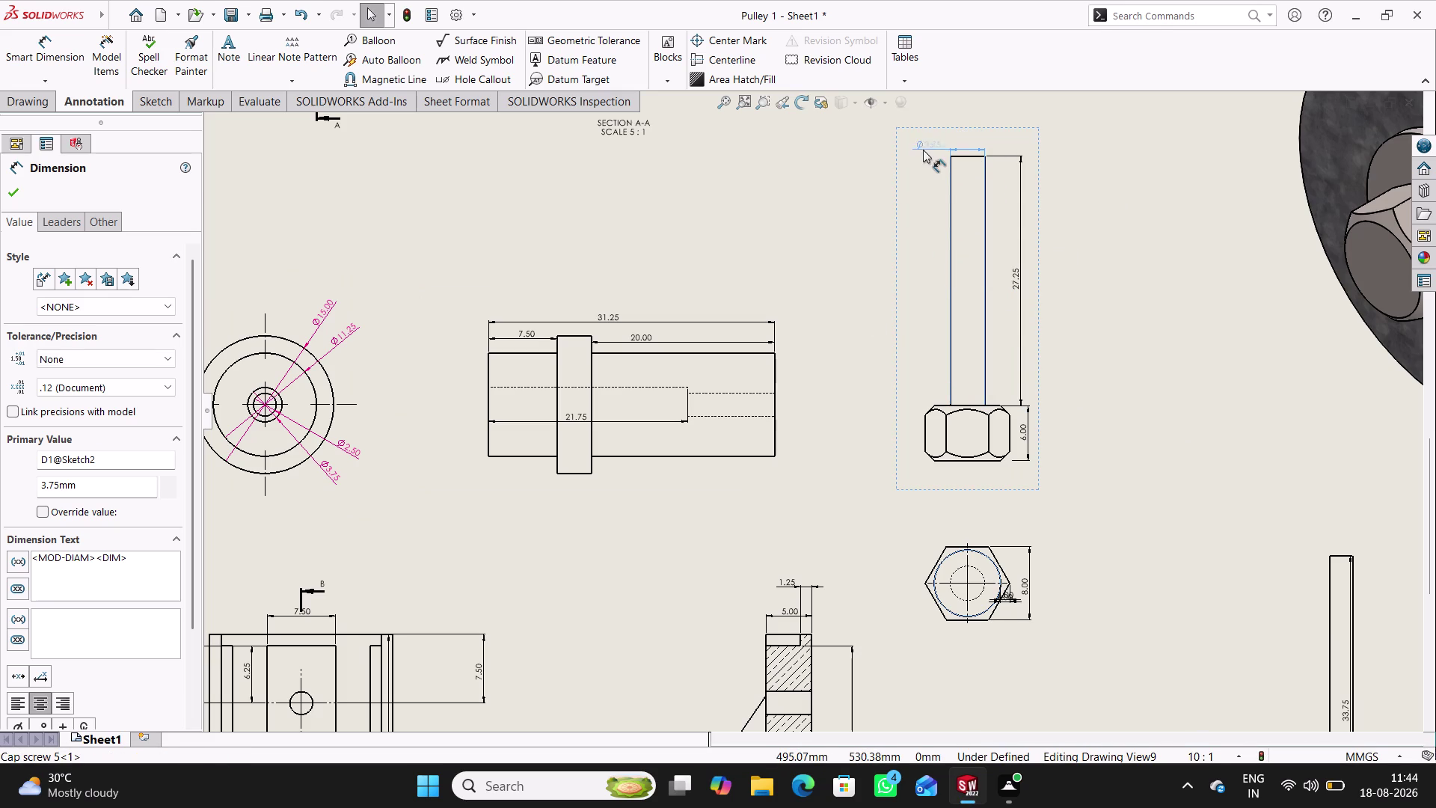
drag(923, 150, 921, 150)
click(818, 197)
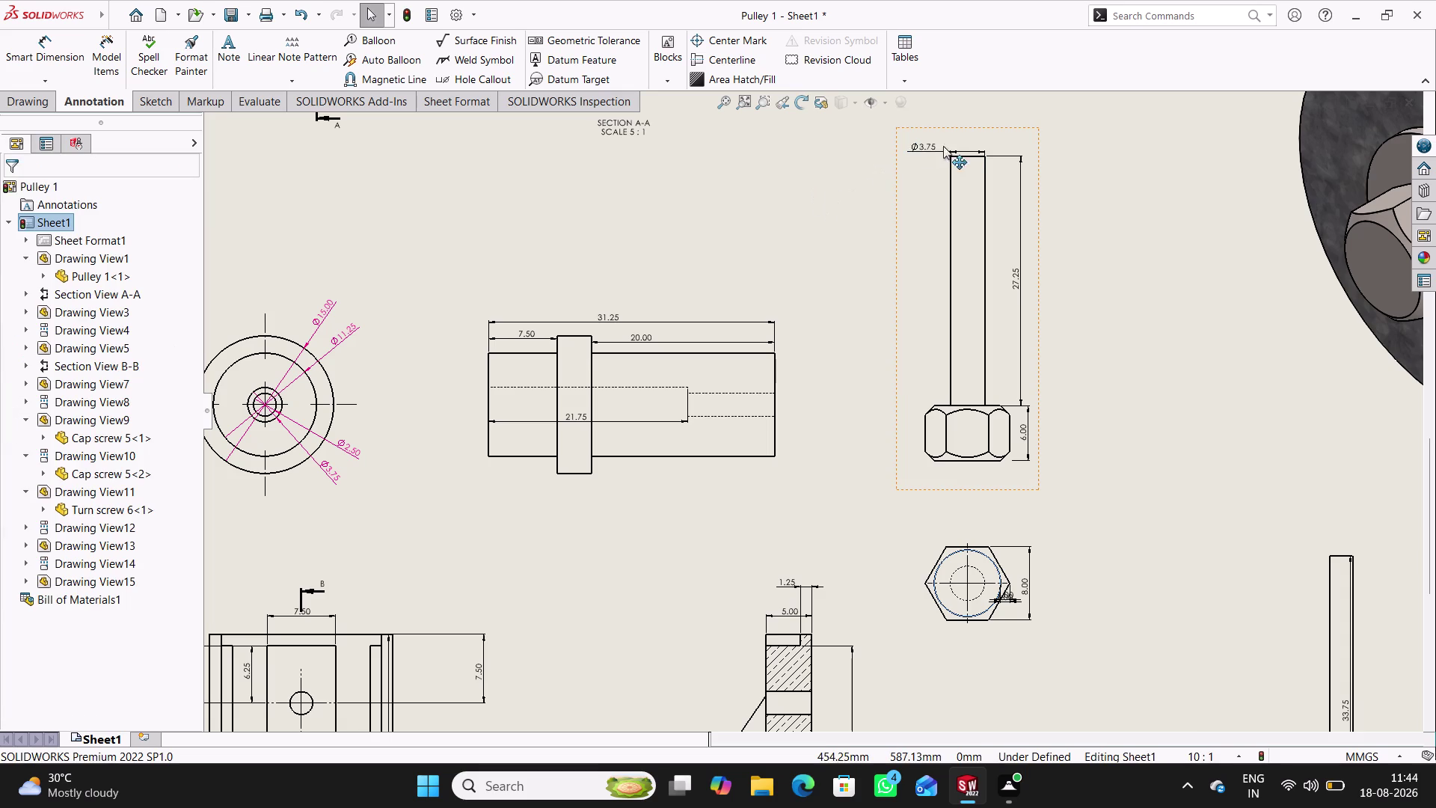
drag(931, 149, 936, 135)
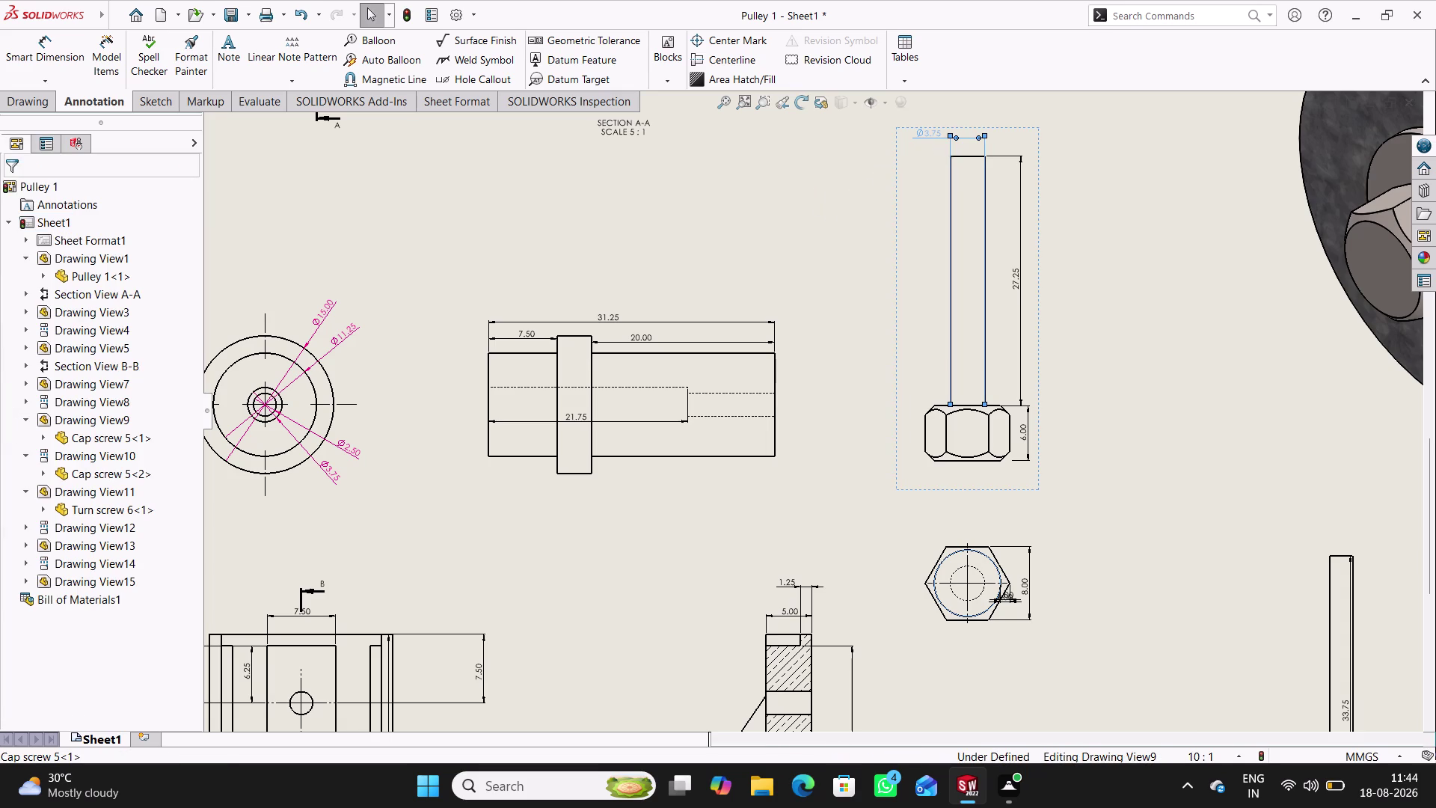
click(807, 198)
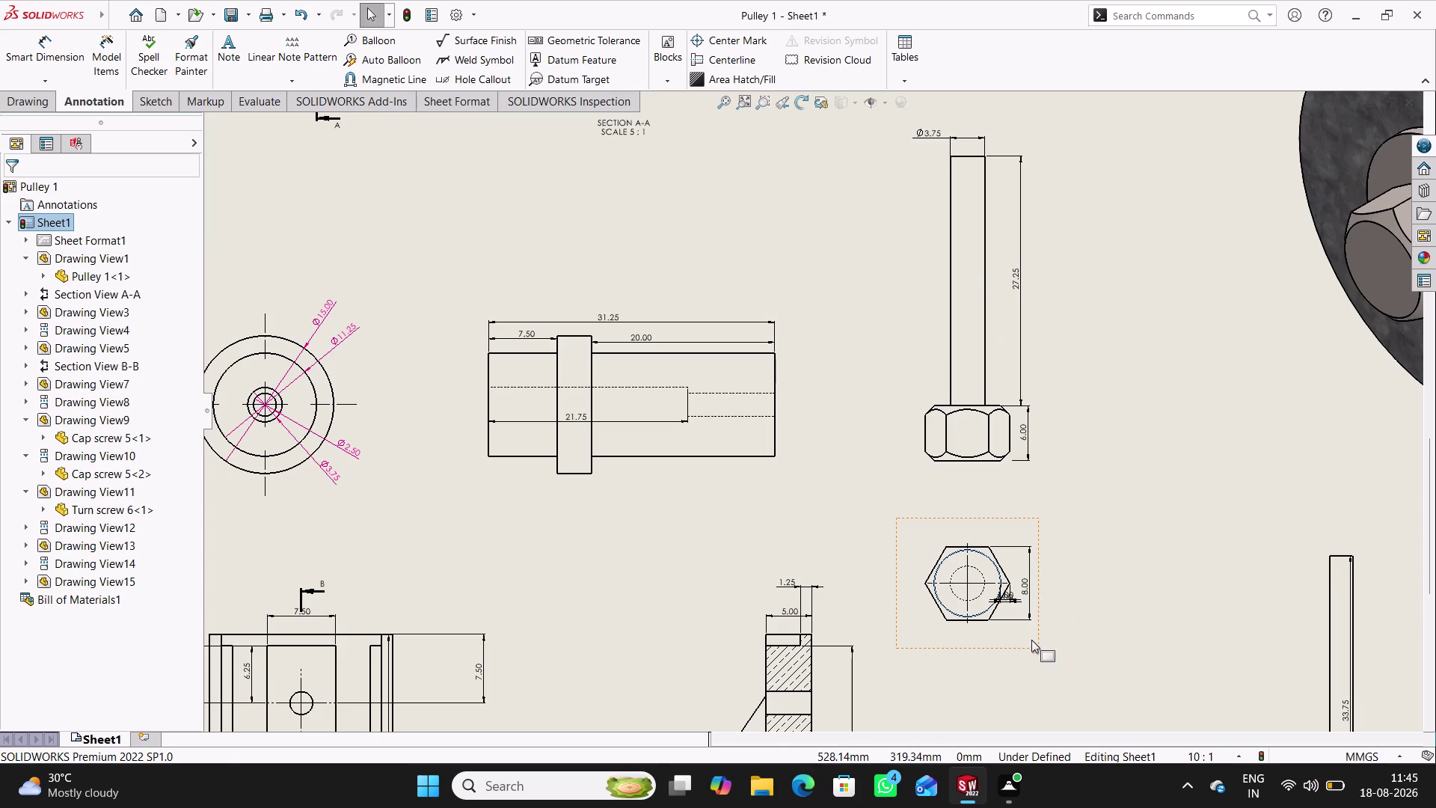
Hide both 1.00 dimensions on the hexagon end view, leaving only the 8.00 dimension.
scroll(down, 3)
scroll(down, 3)
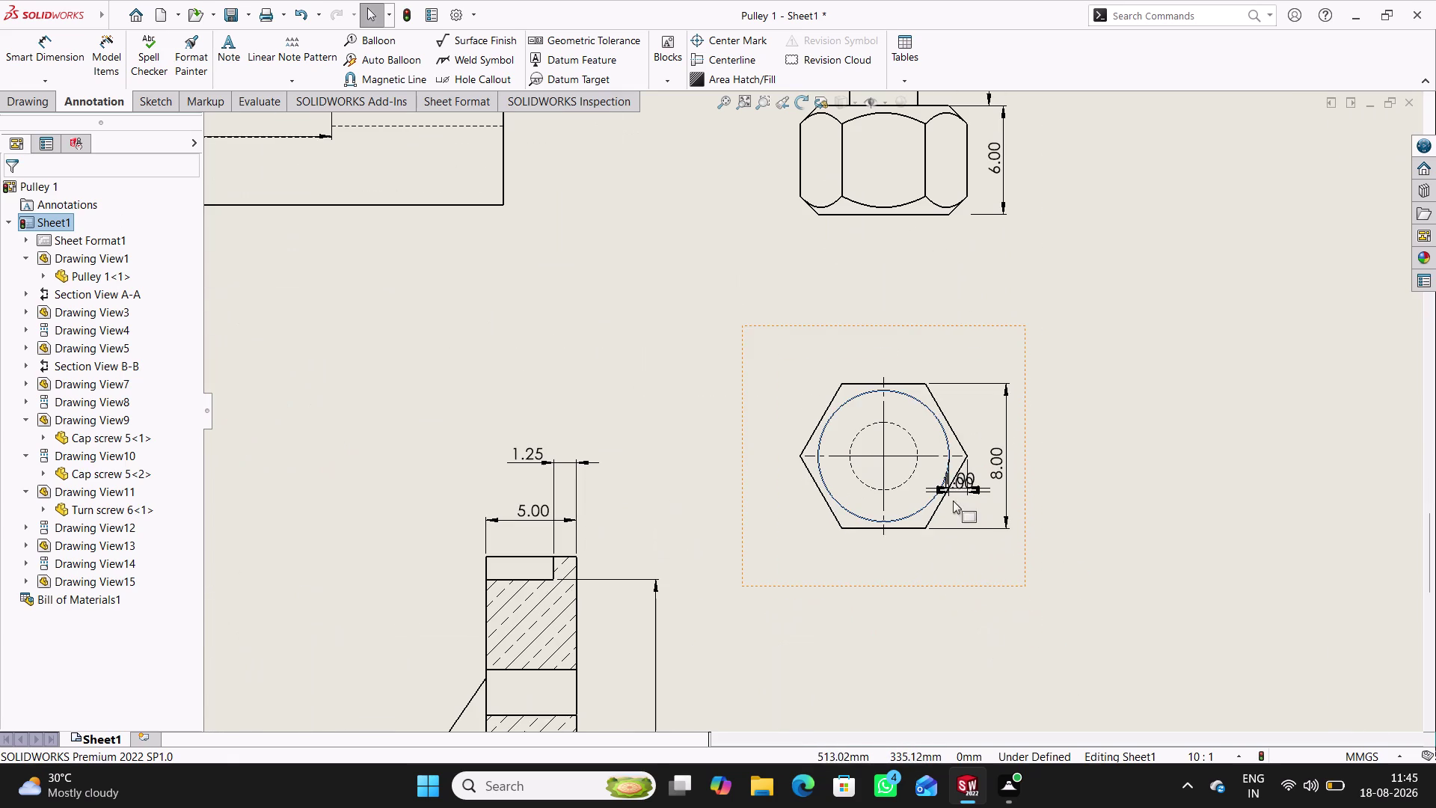
right_click(972, 486)
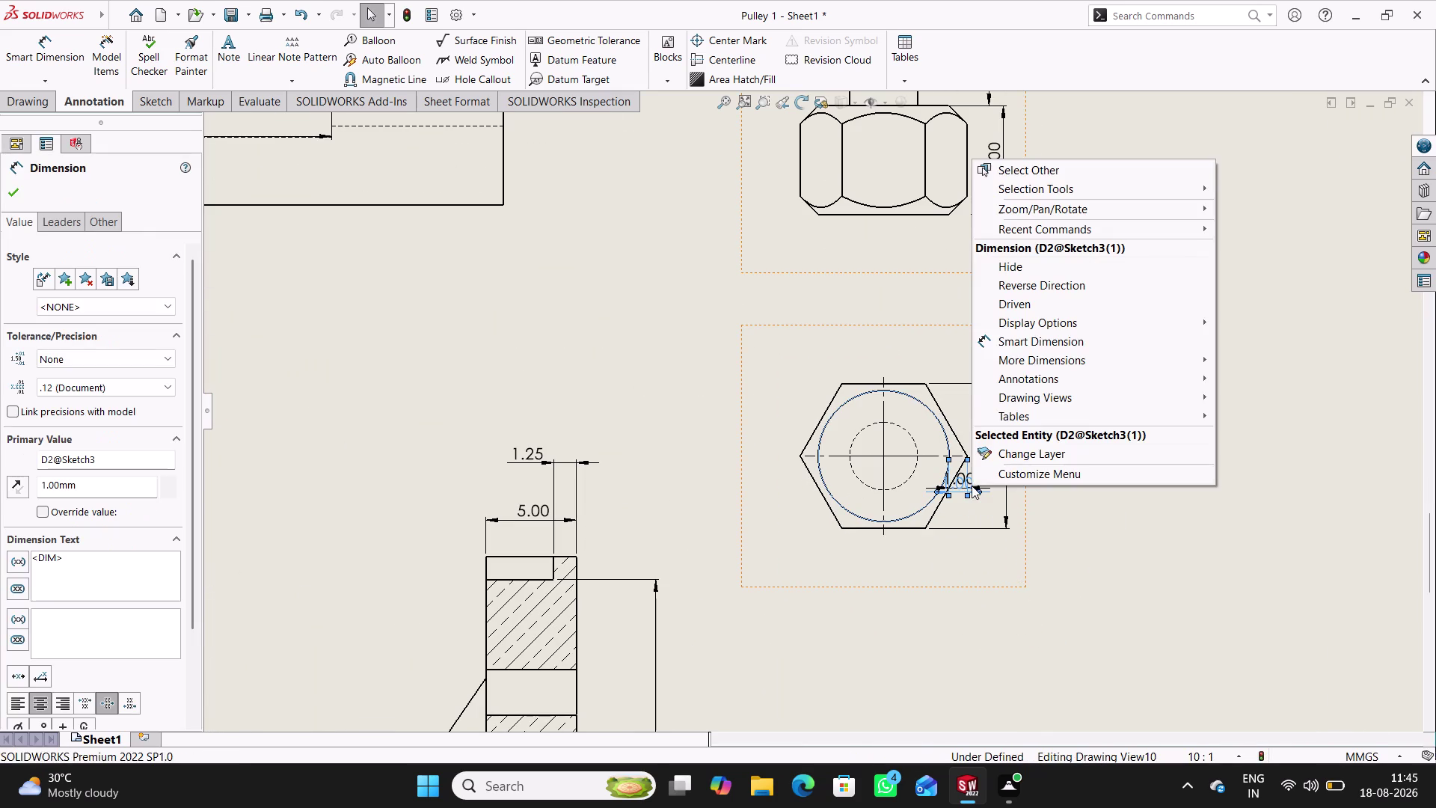
click(1018, 256)
click(1019, 263)
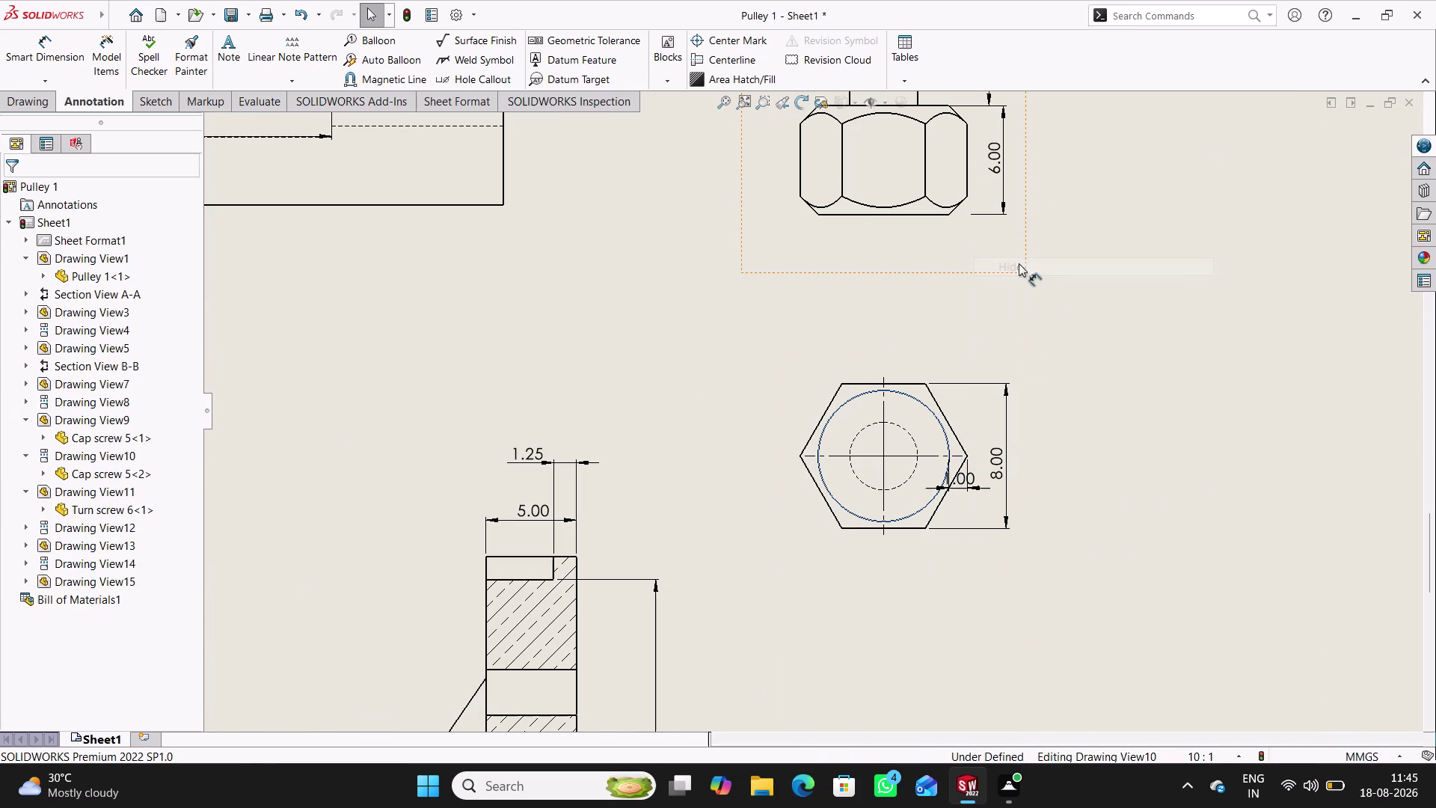
right_click(963, 475)
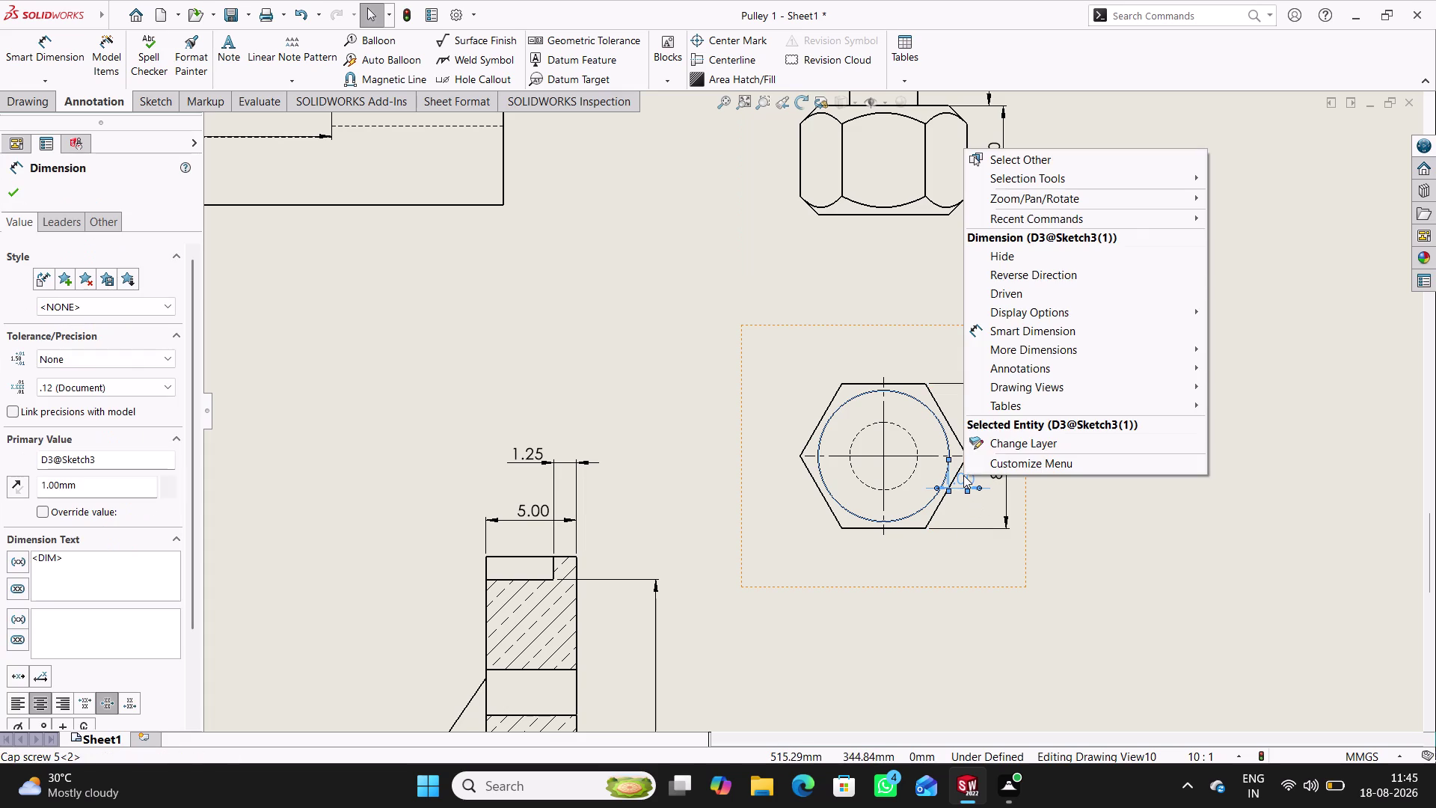
click(1016, 260)
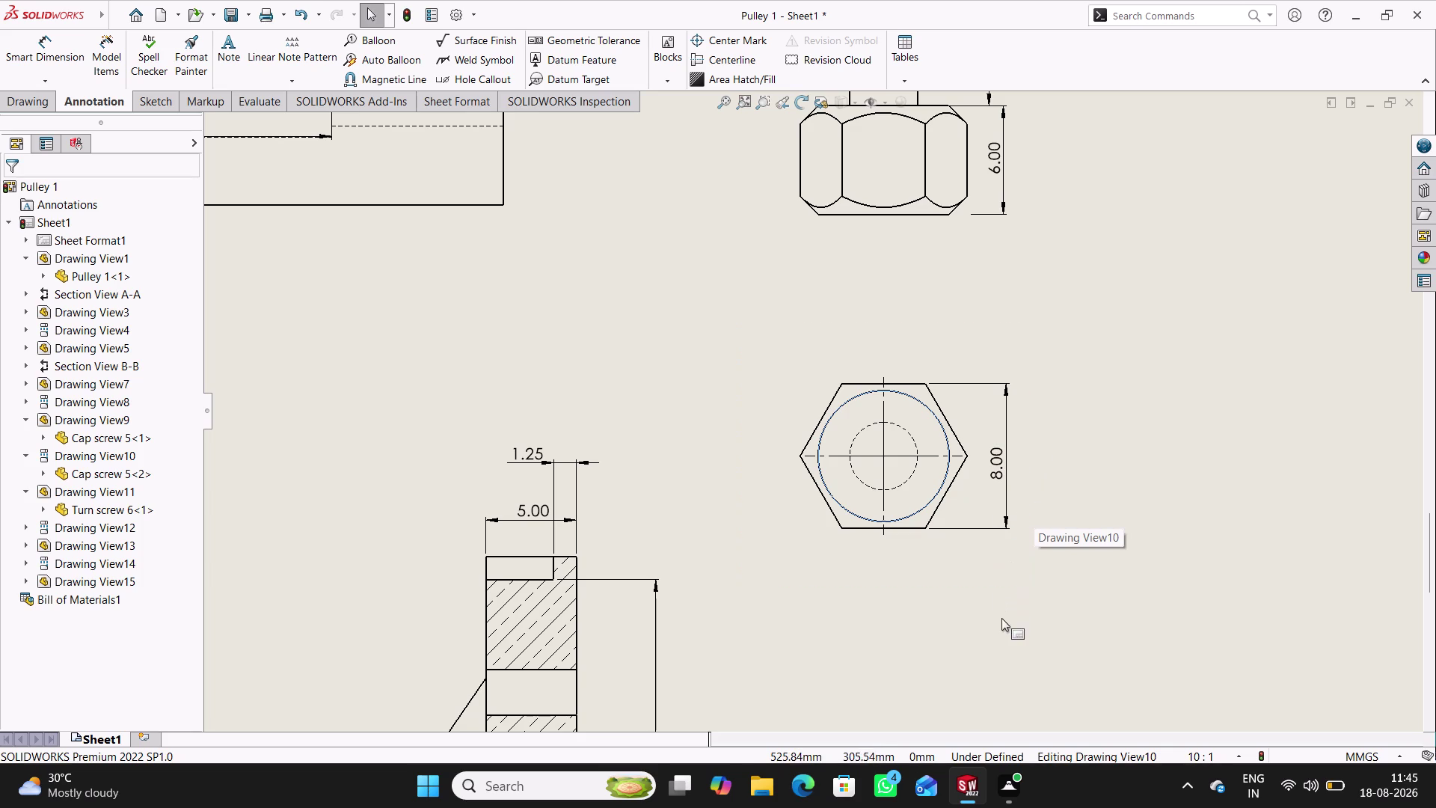
scroll(up, 3)
scroll(up, 3)
scroll(up, 3)
scroll(up, 3)
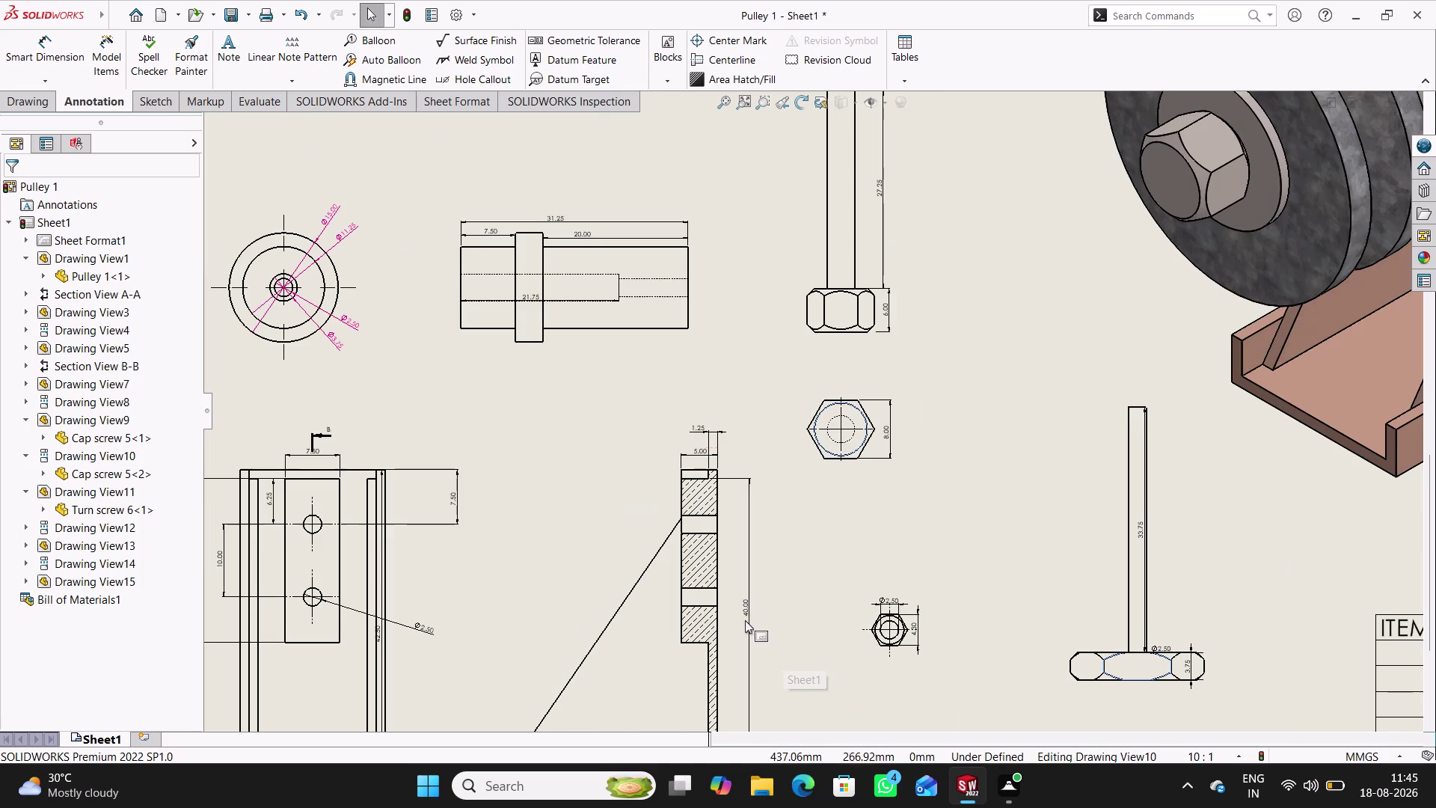
Pan to the small nut views and reposition the 4.30 and ⌀2.50 dimensions.
scroll(down, 3)
middle_drag(923, 674, 899, 645)
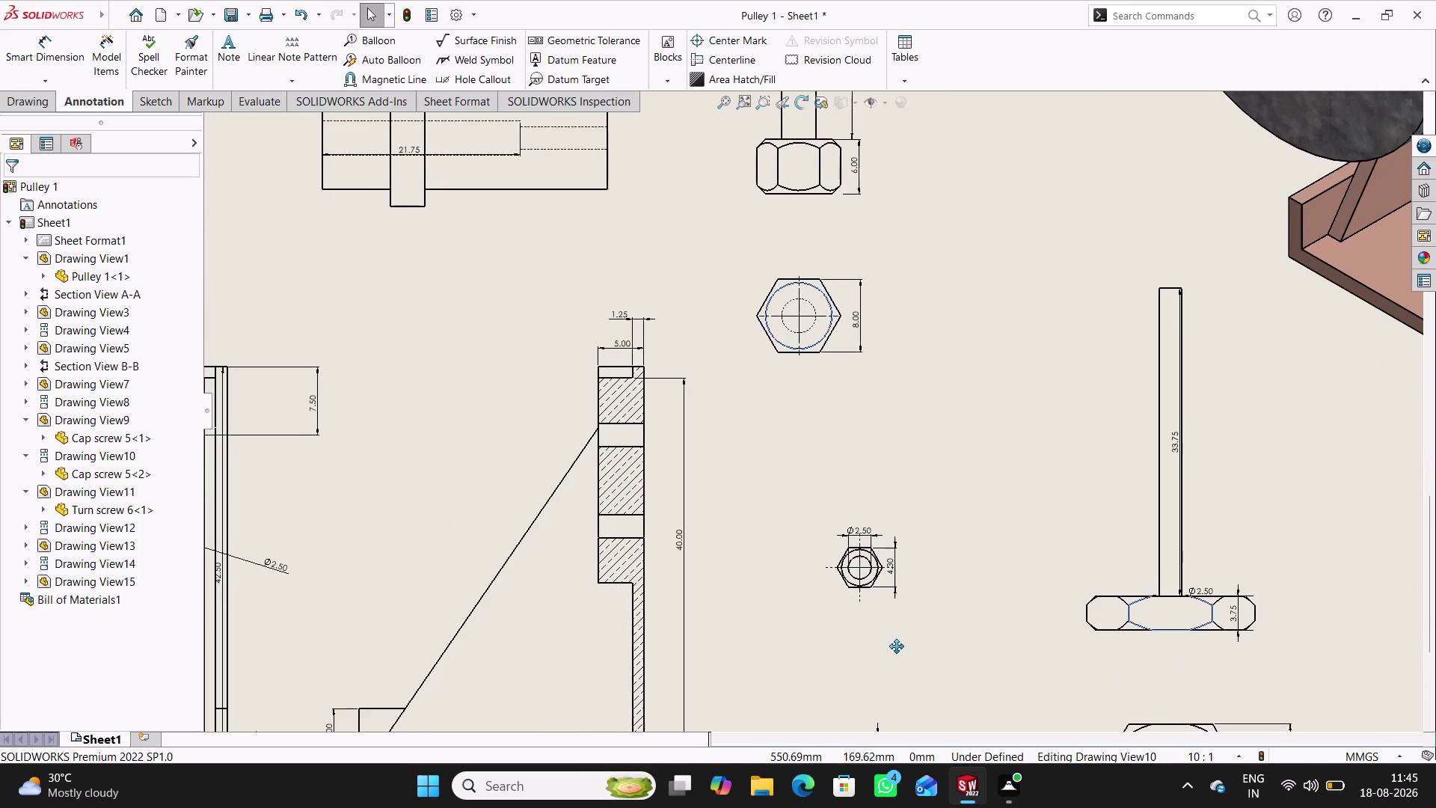
middle_drag(899, 645, 895, 648)
scroll(down, 3)
scroll(down, 3)
scroll(down, 3)
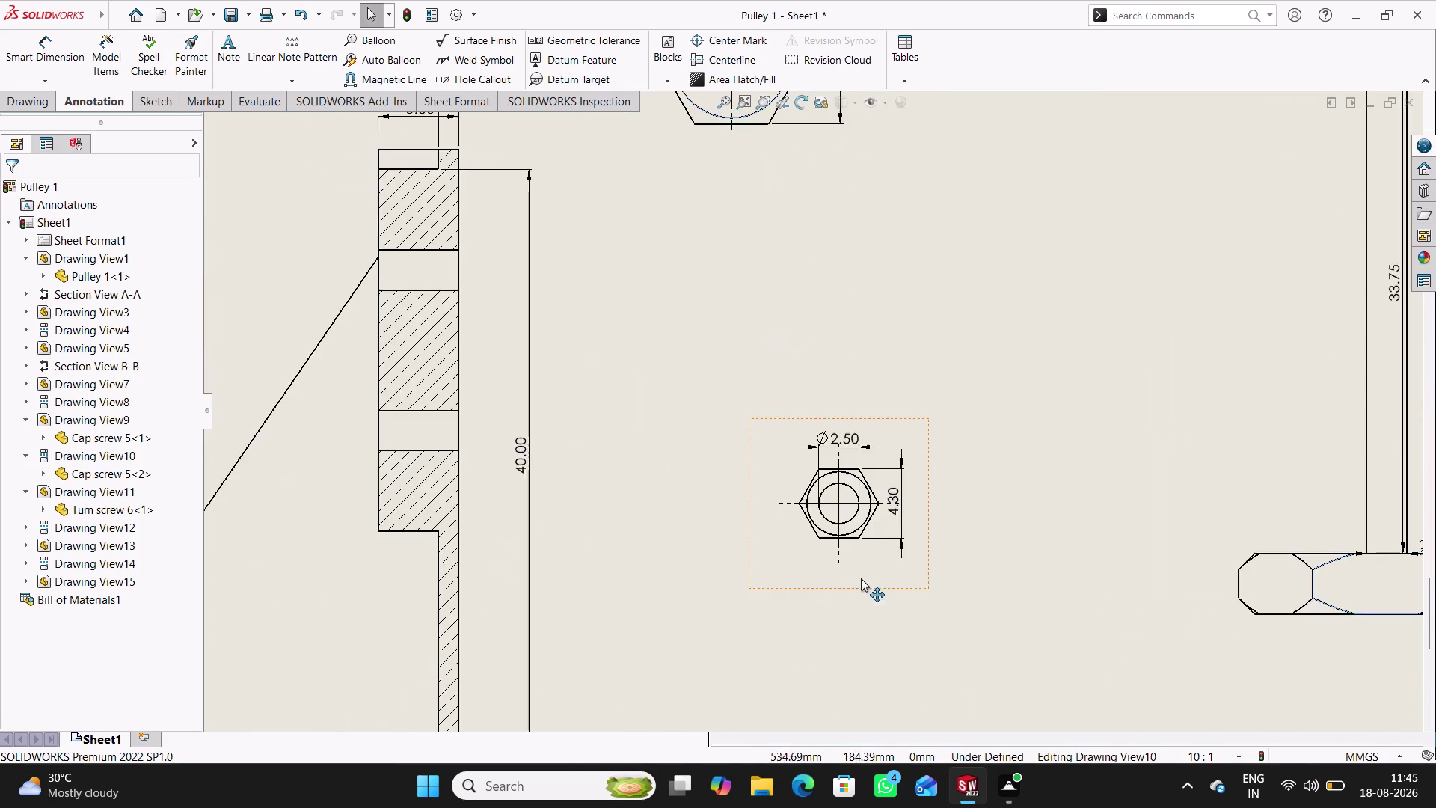
drag(901, 459, 926, 463)
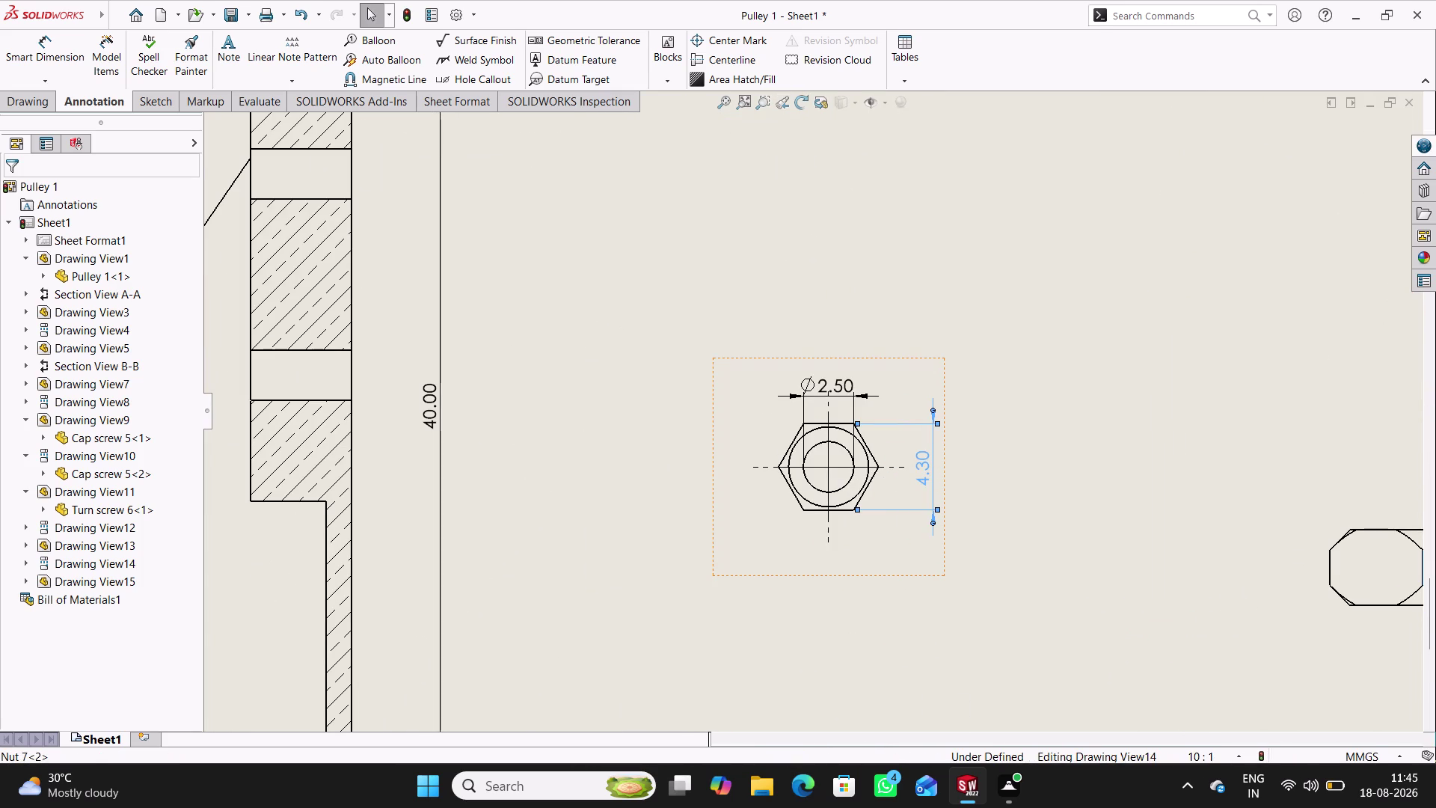
drag(835, 389, 834, 375)
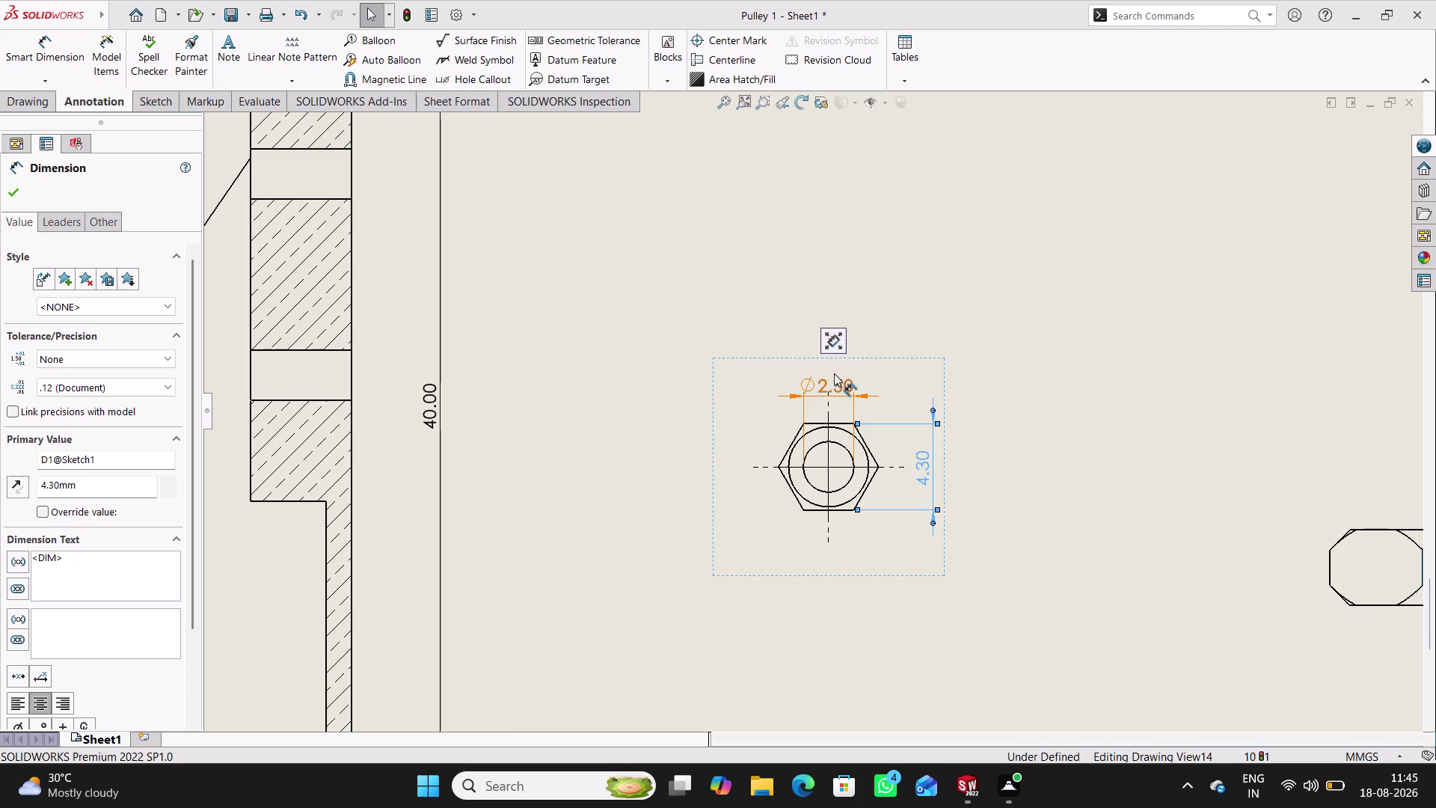
drag(834, 375, 834, 360)
click(990, 531)
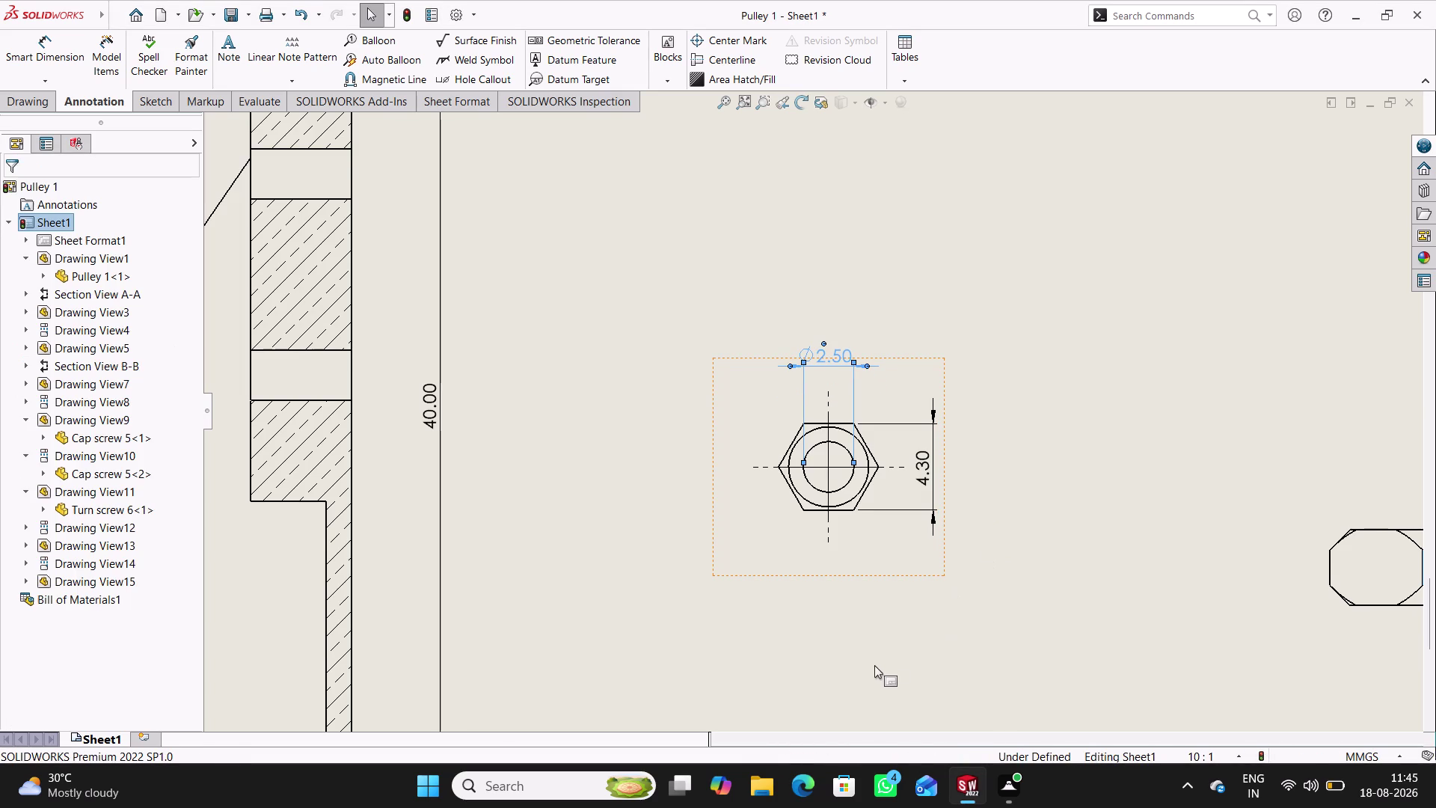
Move the 3.00 nut dimension to a cleaner position beside the nut.
scroll(up, 3)
scroll(up, 3)
scroll(down, 3)
scroll(down, 3)
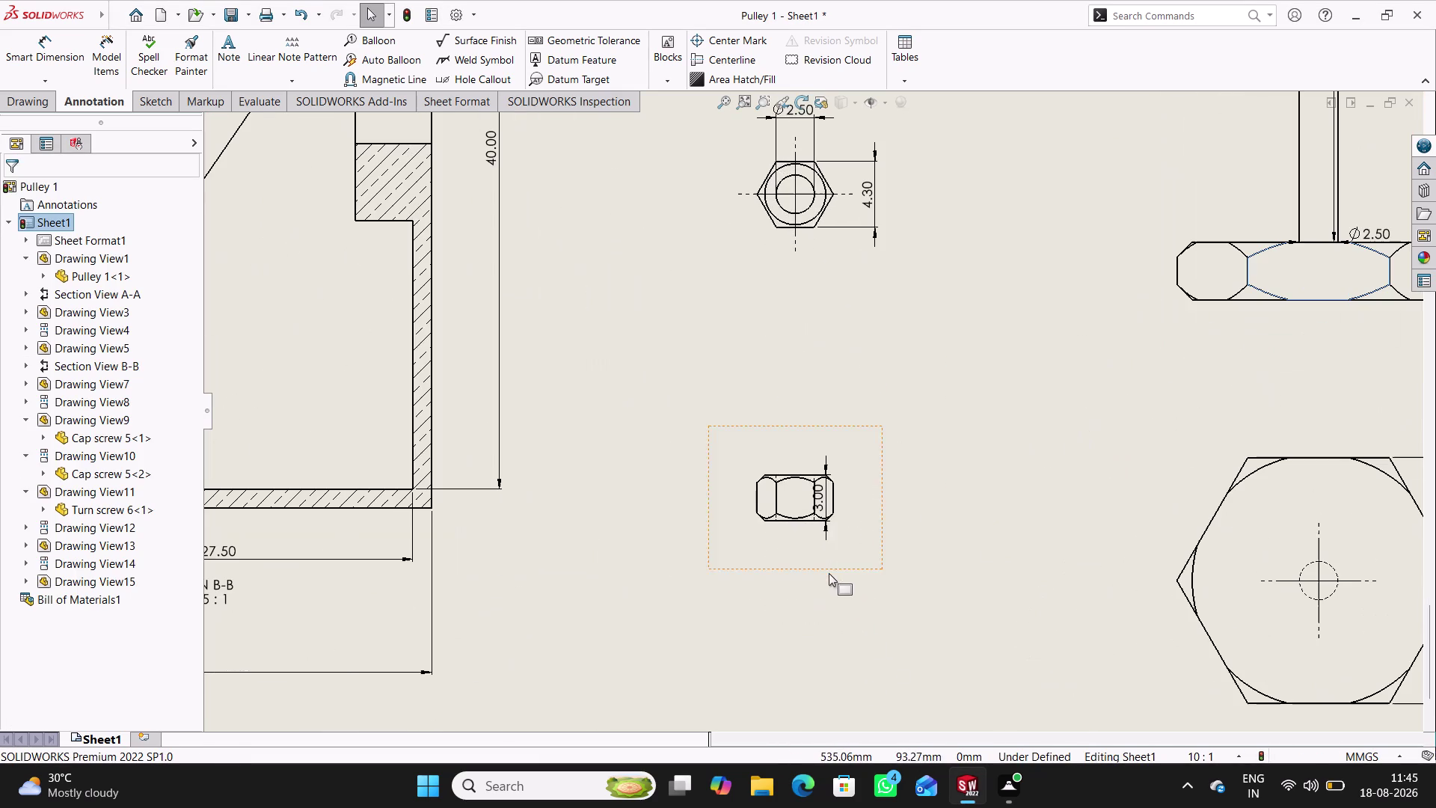
drag(815, 490, 871, 494)
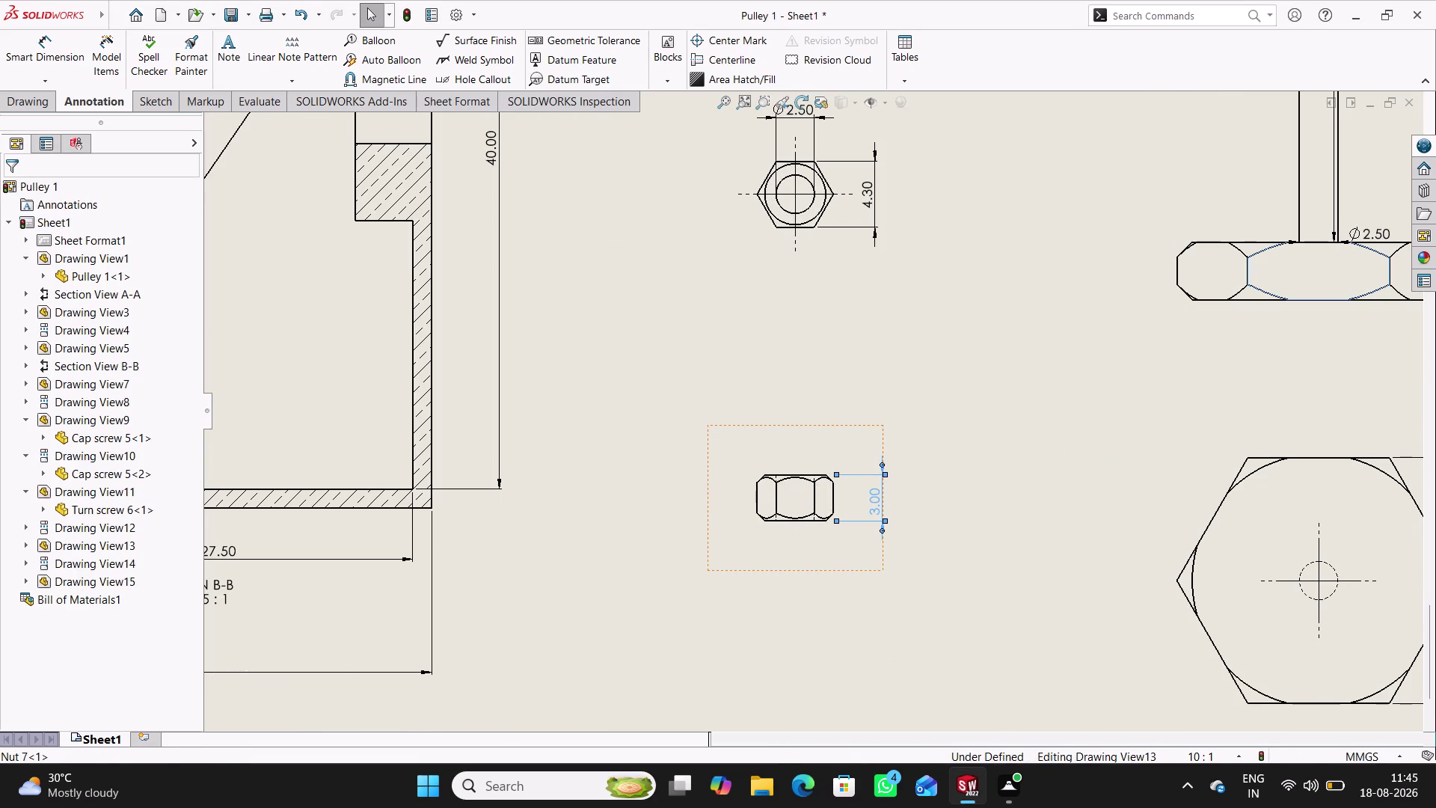
click(1044, 502)
scroll(up, 3)
scroll(up, 3)
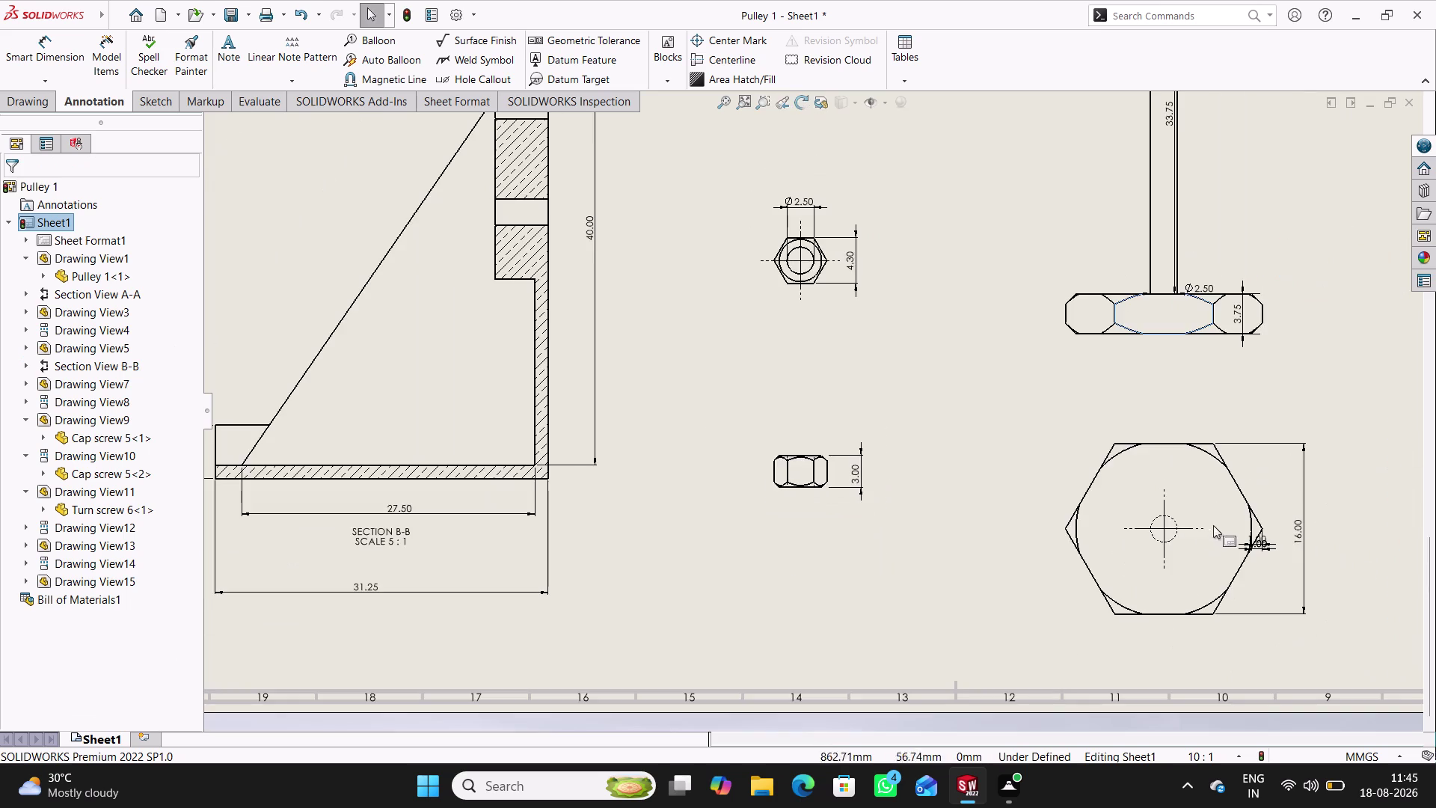
Check the large nut's 1.00 dimension options twice without changing anything.
scroll(down, 3)
scroll(down, 3)
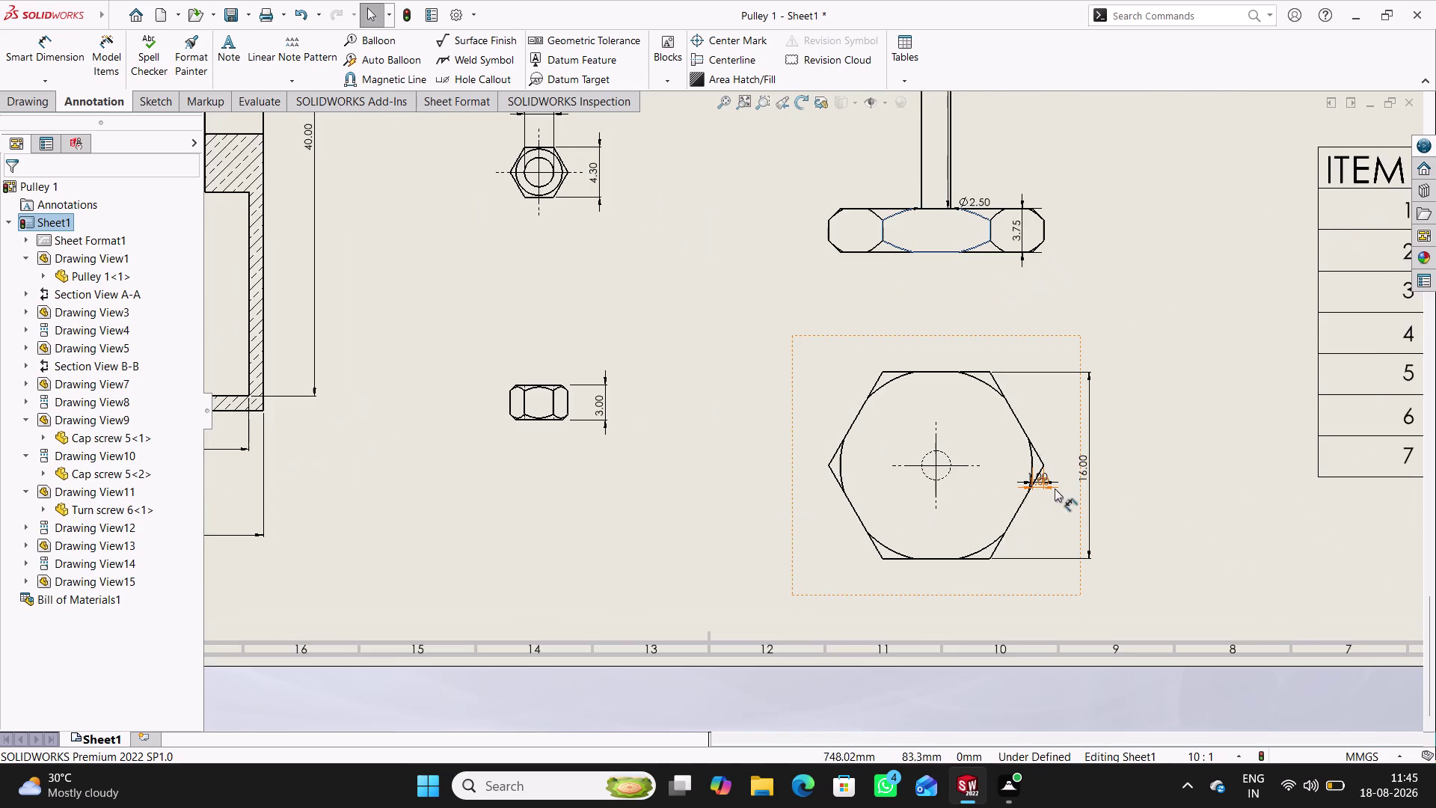
scroll(down, 3)
right_click(1028, 483)
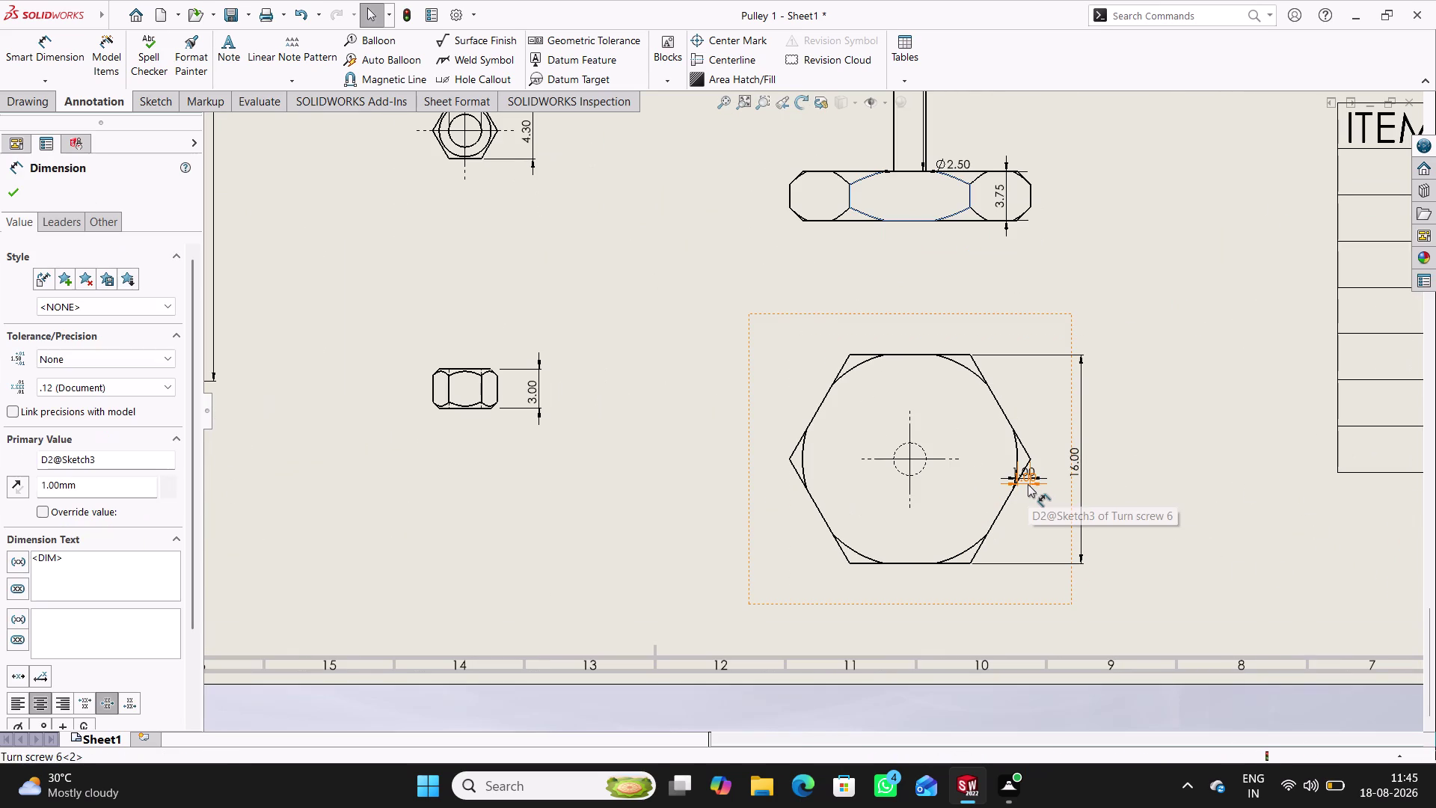
click(1093, 265)
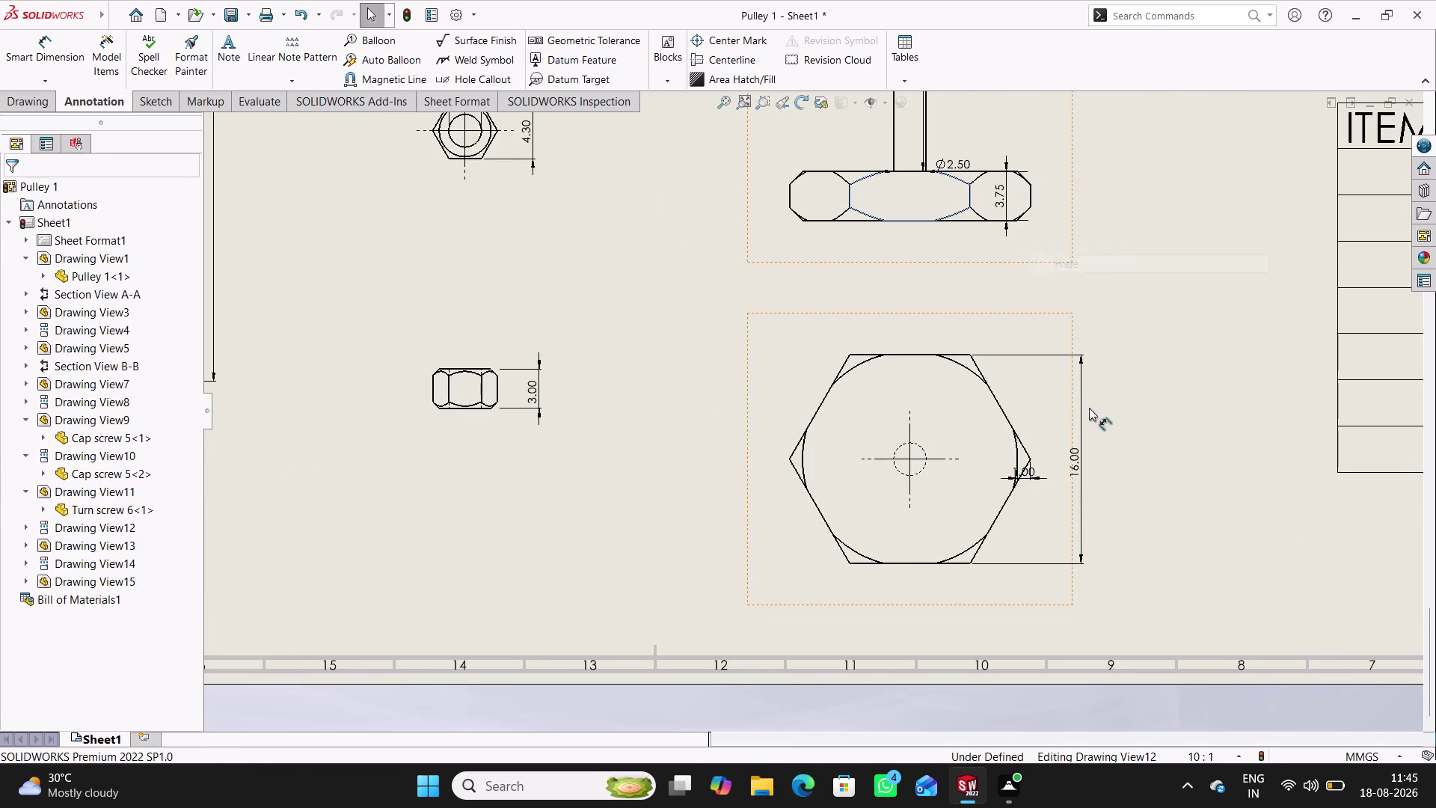
right_click(1033, 479)
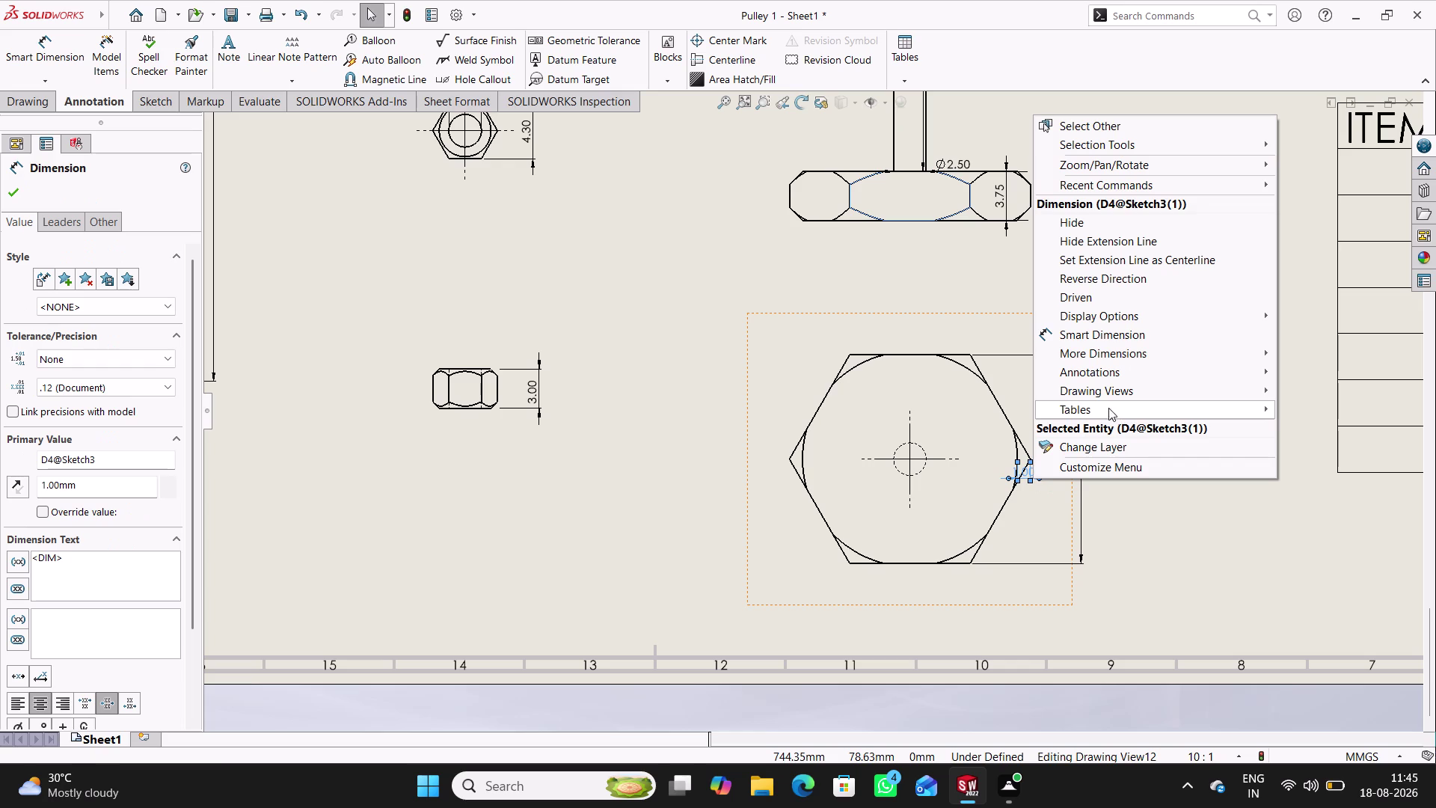
click(1131, 231)
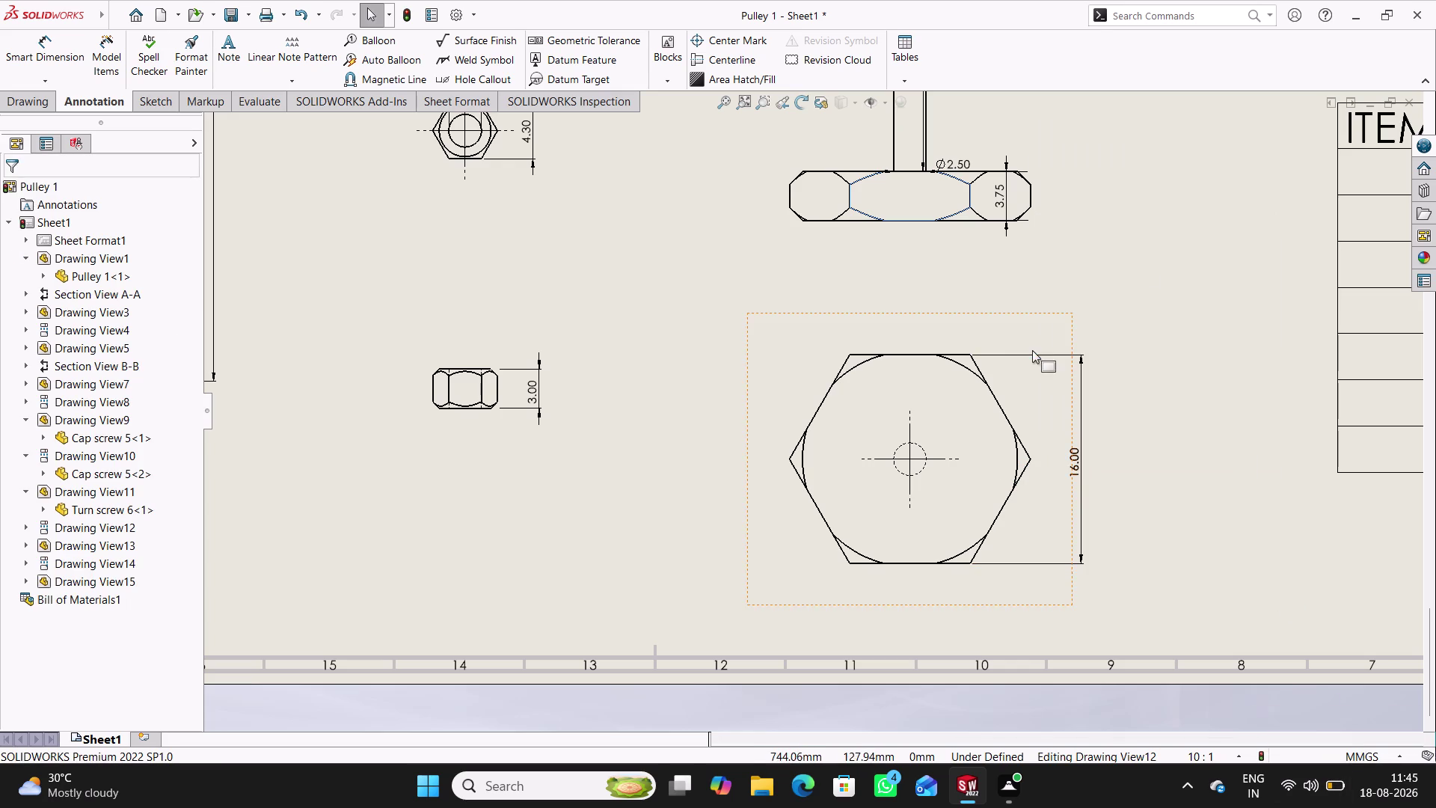
Move the turn screw's 3.75 head and 33.75 shaft dimensions clear of the outline.
drag(1004, 197, 1057, 194)
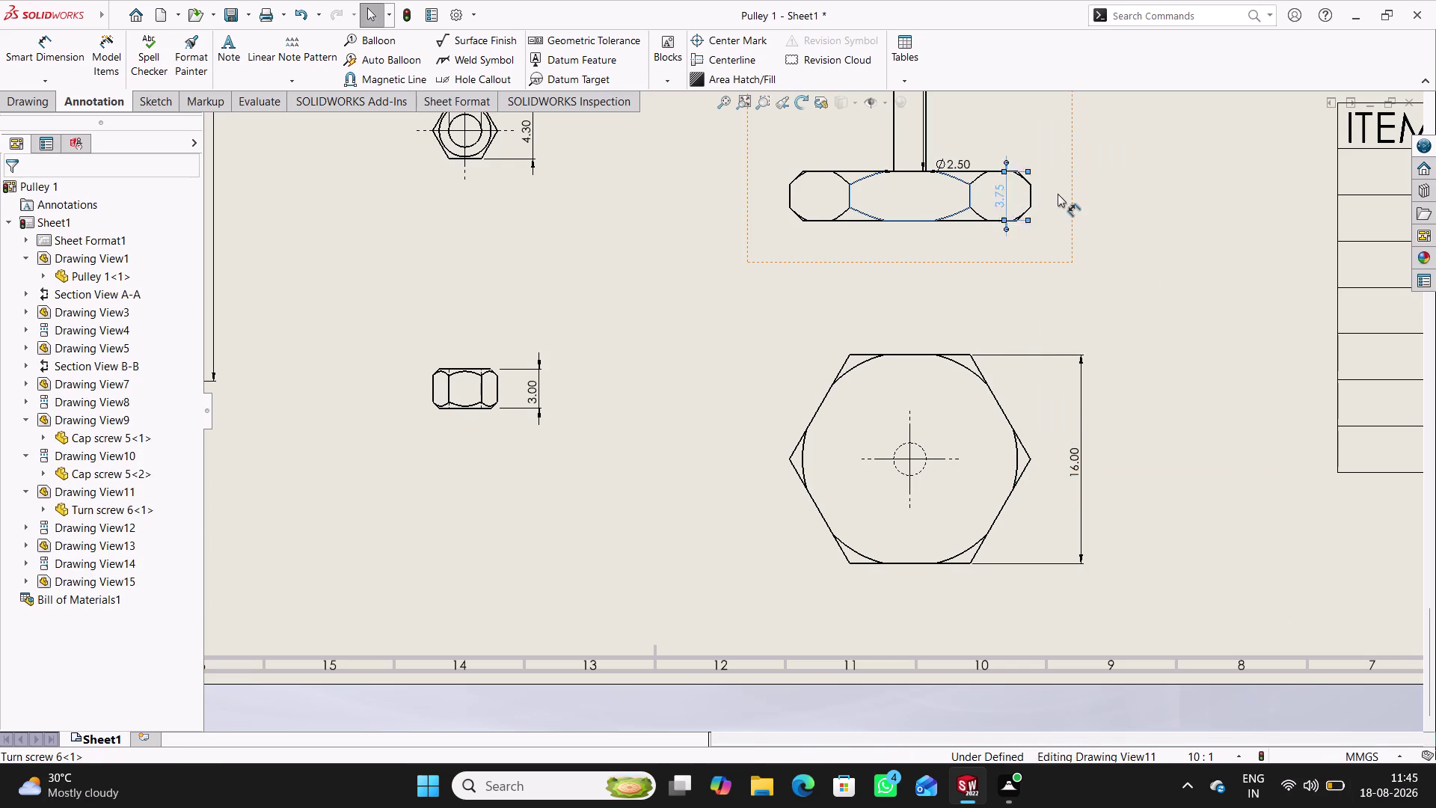
drag(1057, 194, 1058, 194)
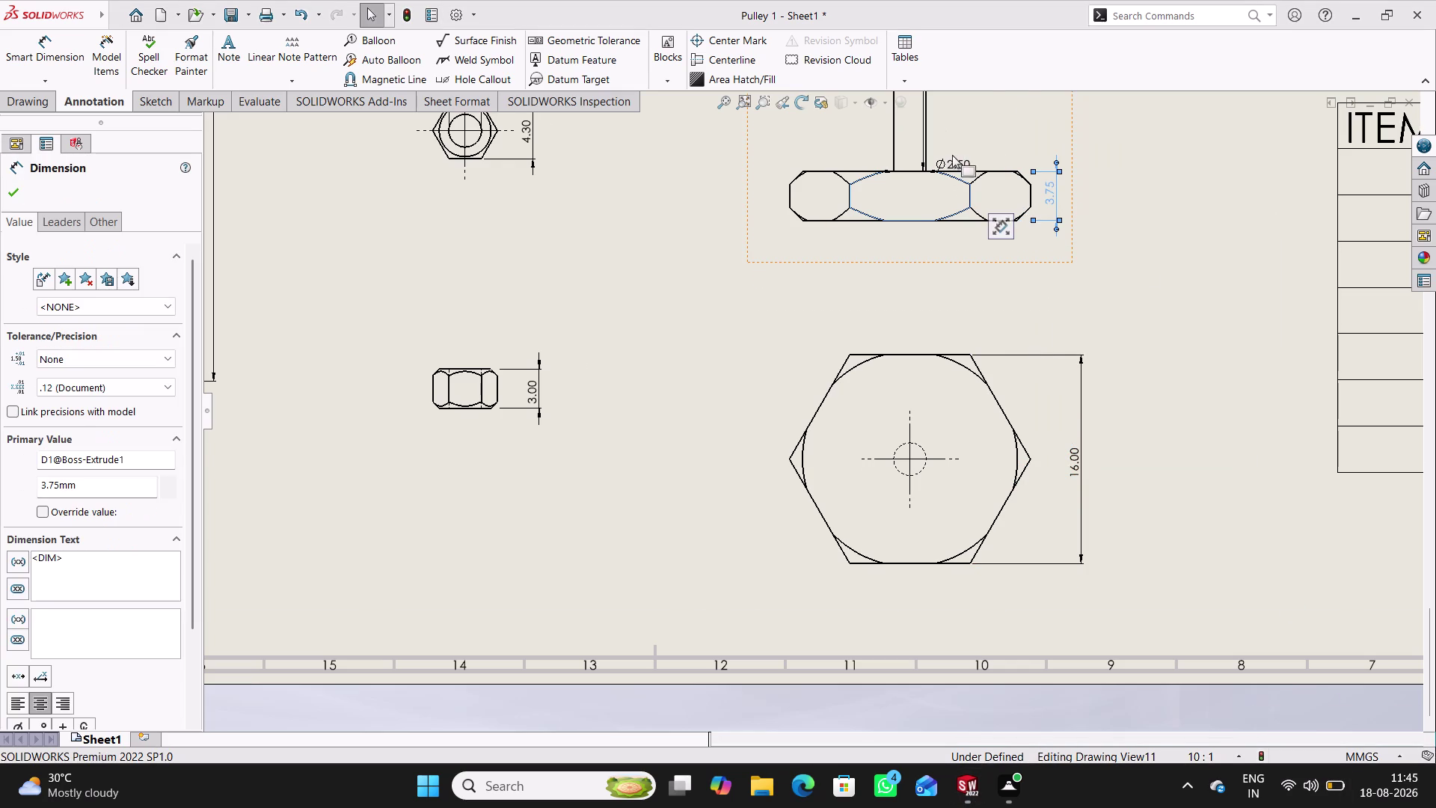
scroll(up, 3)
scroll(up, 3)
scroll(up, 3)
scroll(down, 3)
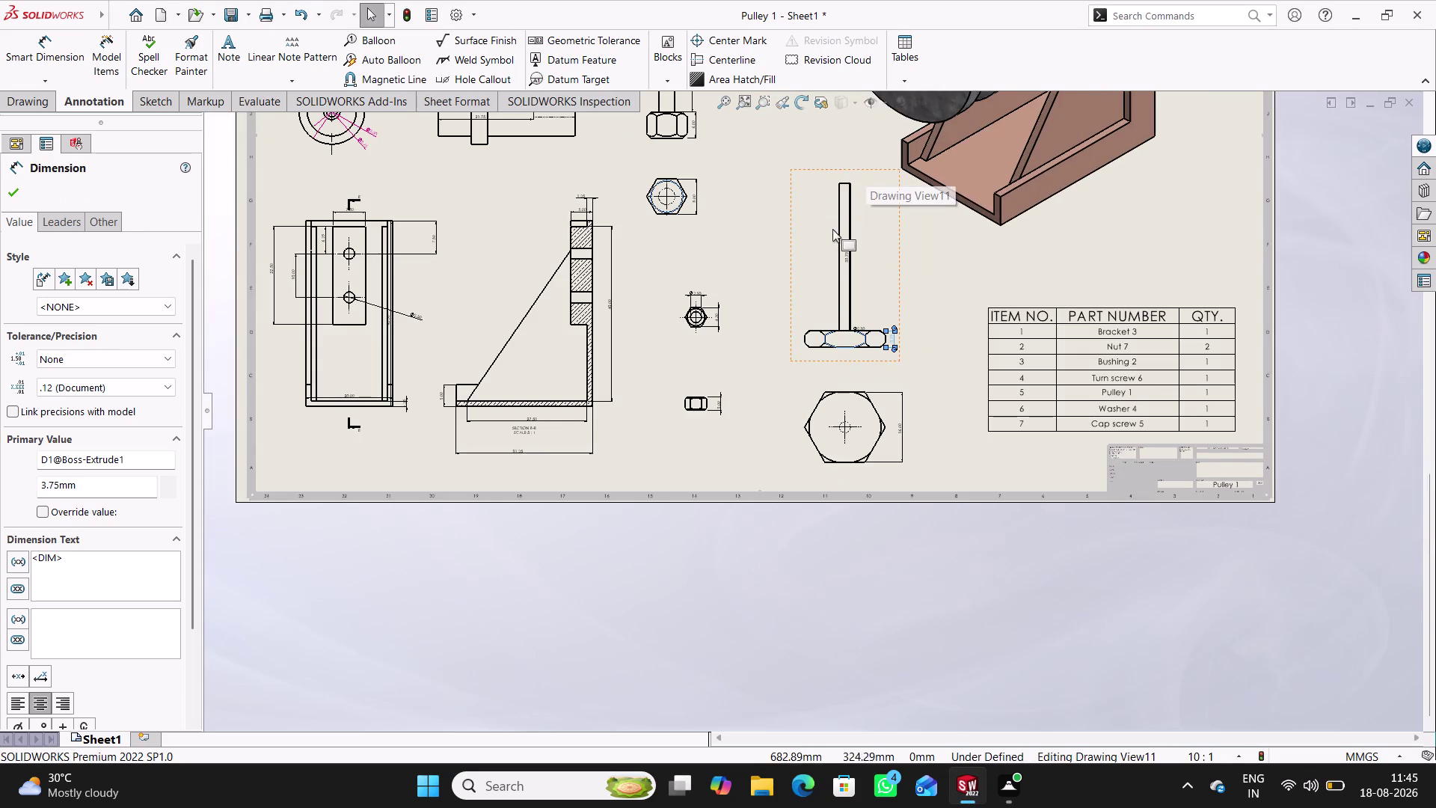
scroll(down, 3)
scroll(down, 3)
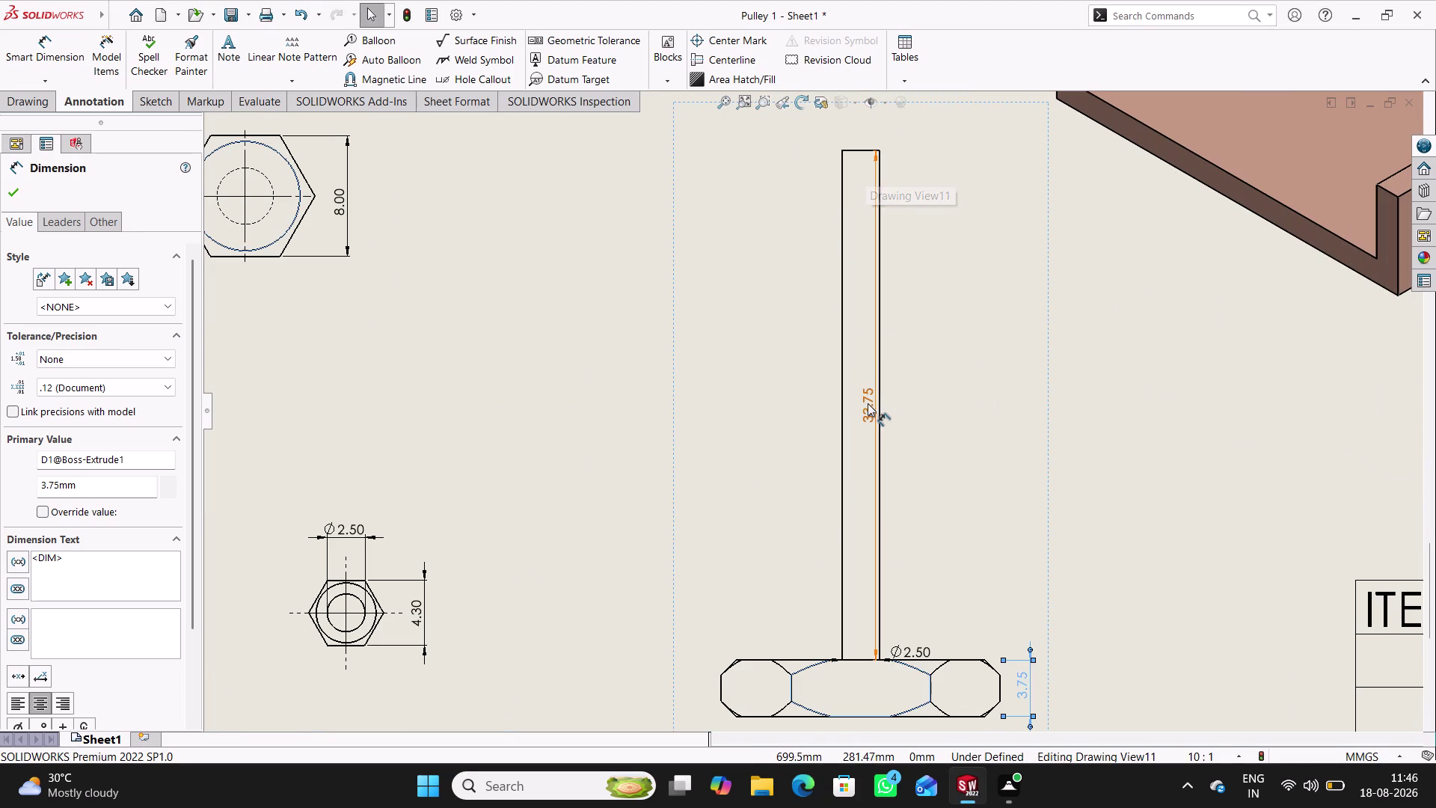
drag(867, 403, 929, 403)
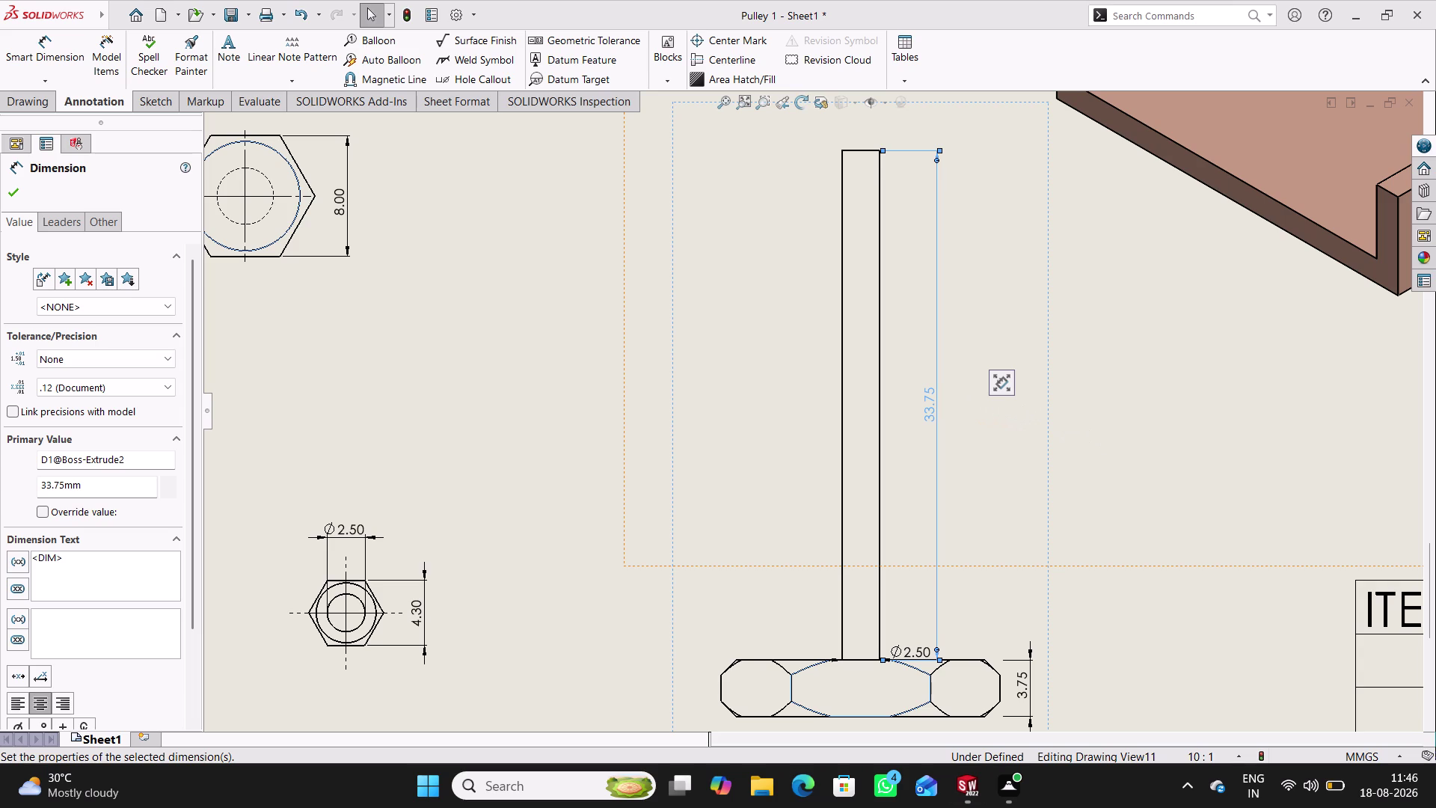
click(1017, 461)
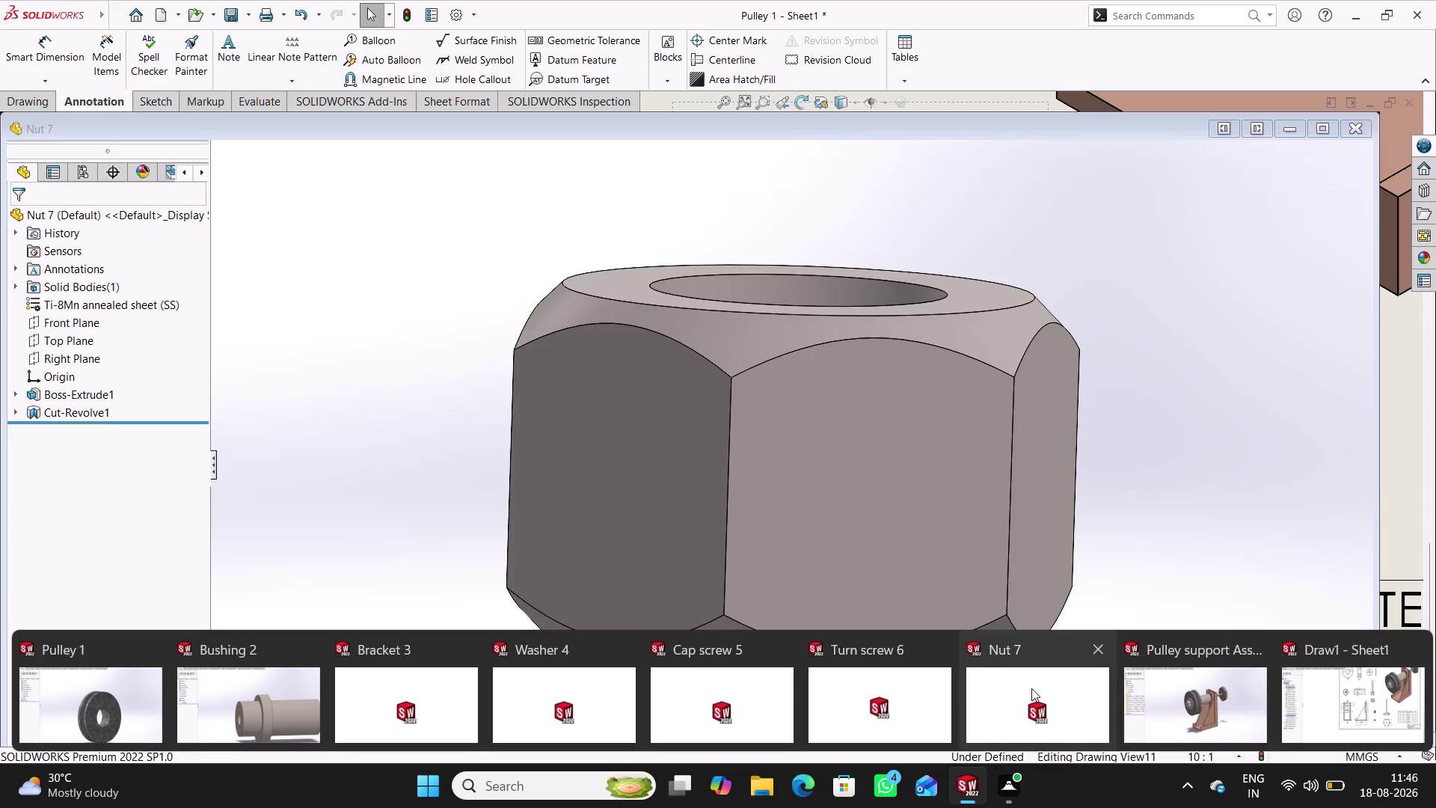
Switch to the Turn screw 6 part and expand Boss-Extrude1 and Boss-Extrude2.
click(905, 704)
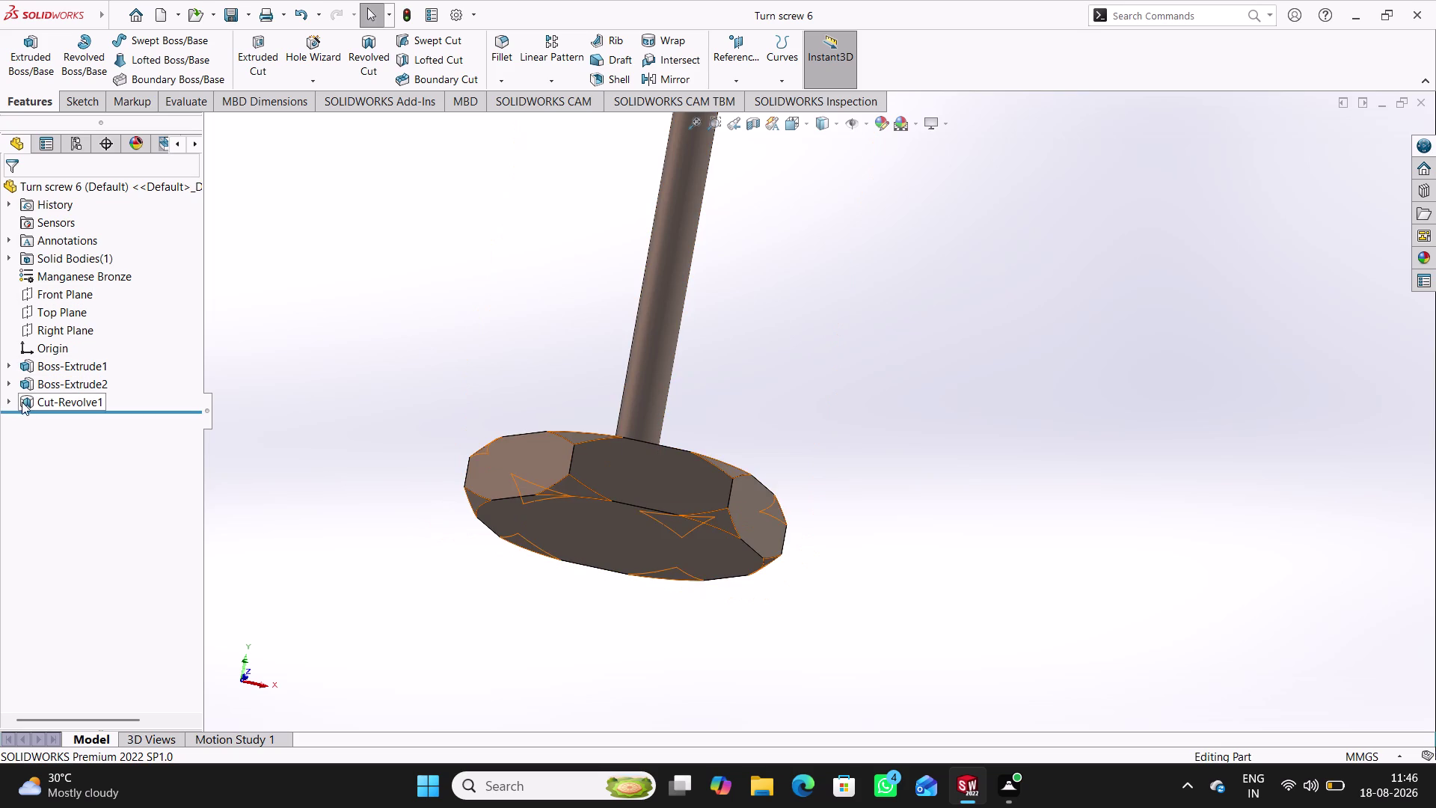
click(7, 361)
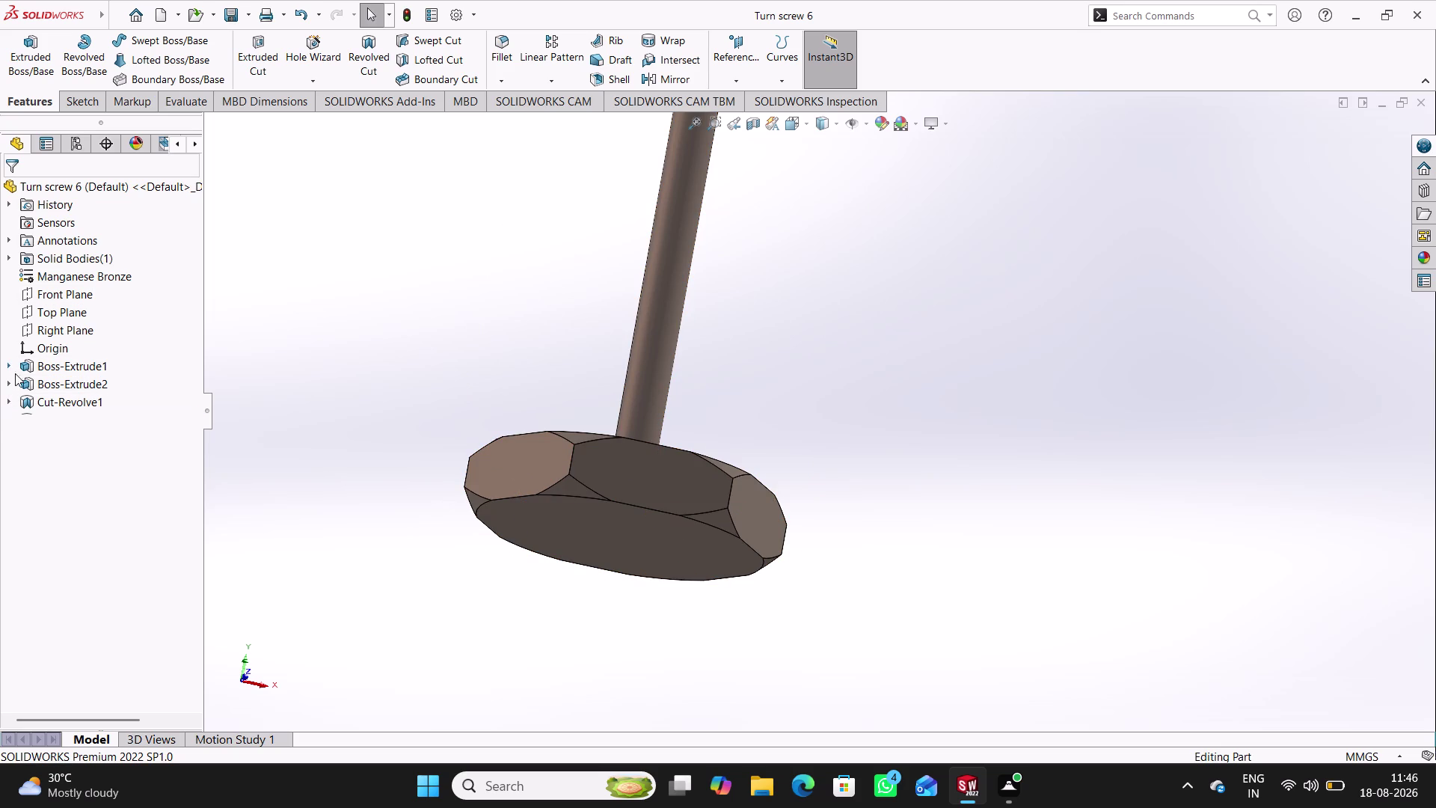
click(60, 389)
click(252, 374)
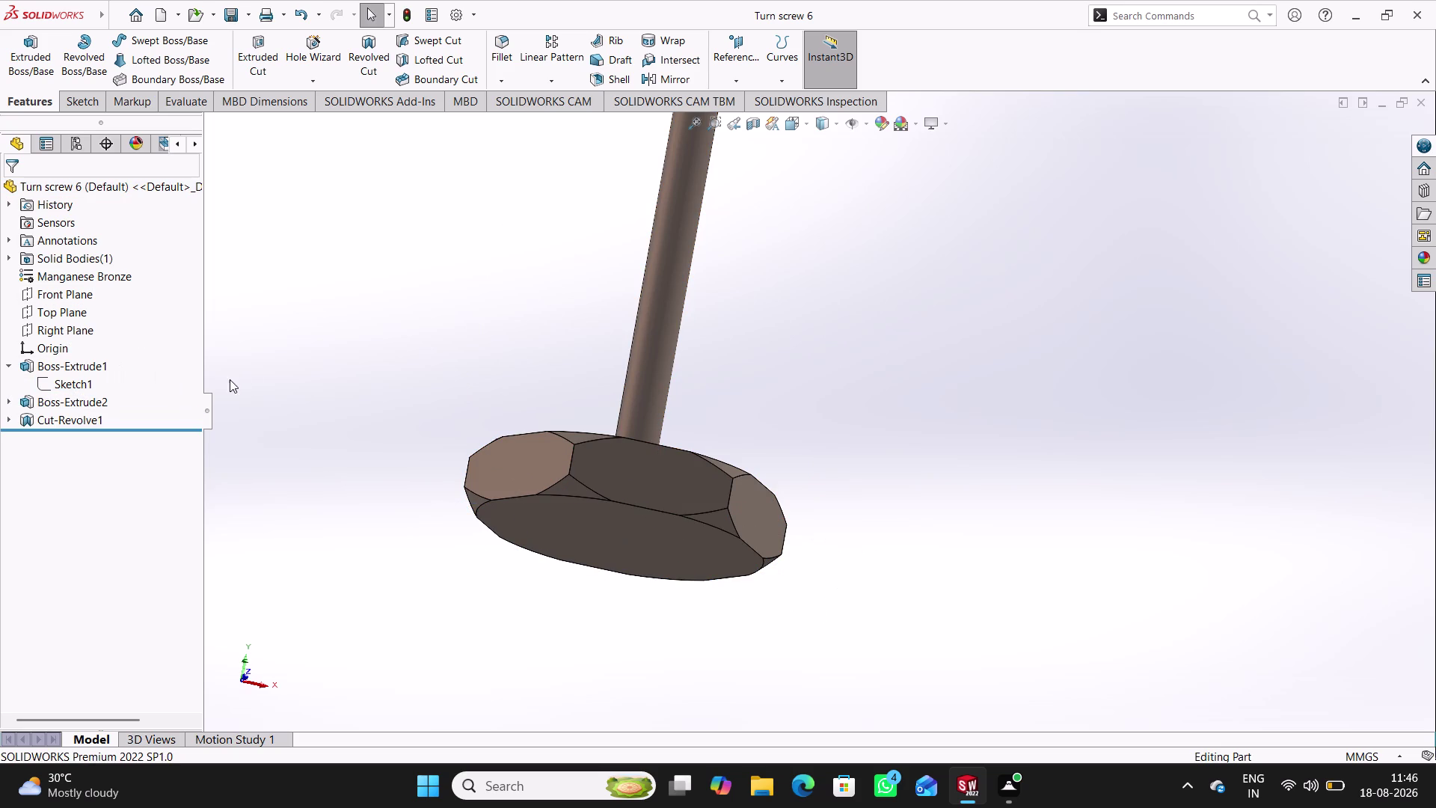
click(8, 397)
click(73, 414)
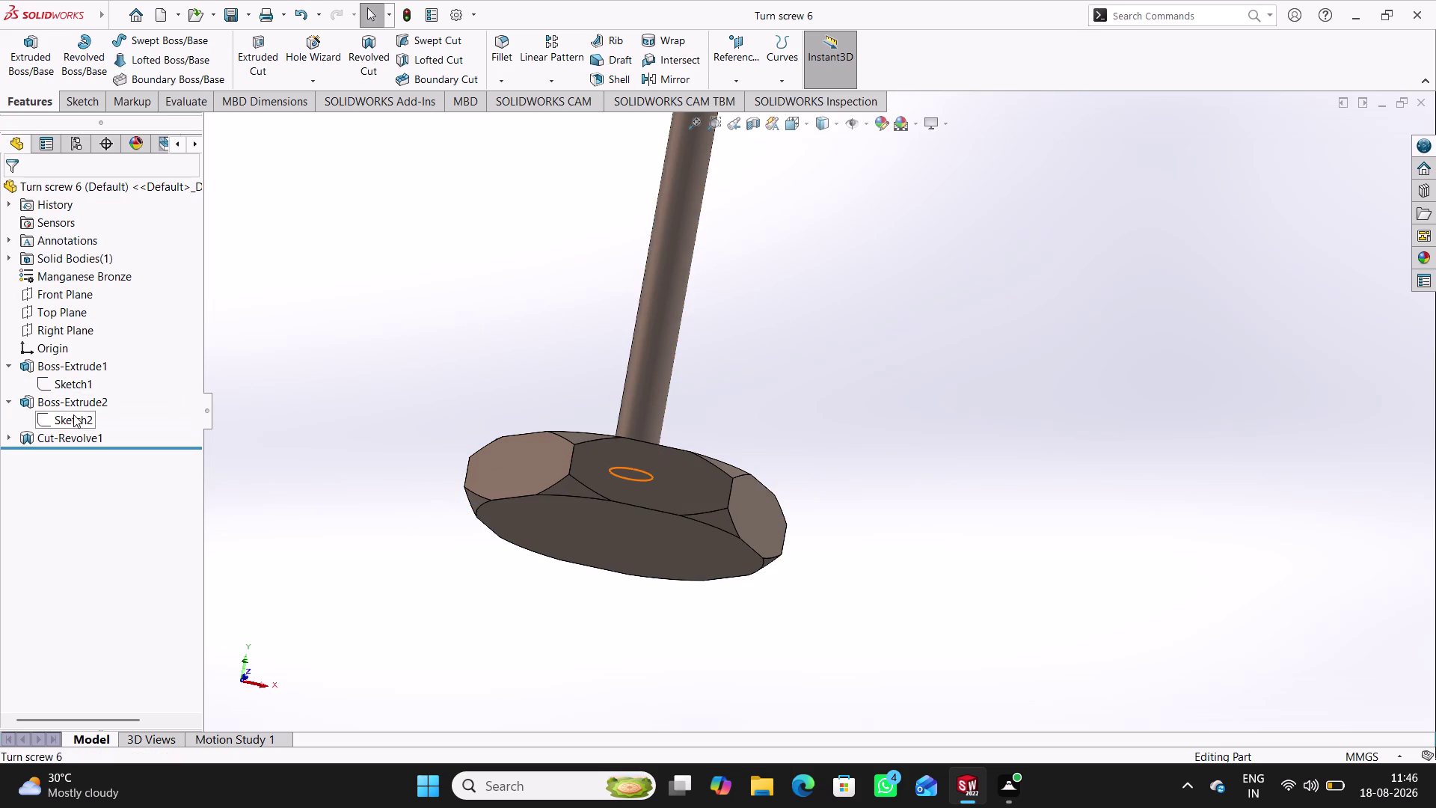
Open the shaft's Sketch2 and exit it without changes.
click(88, 371)
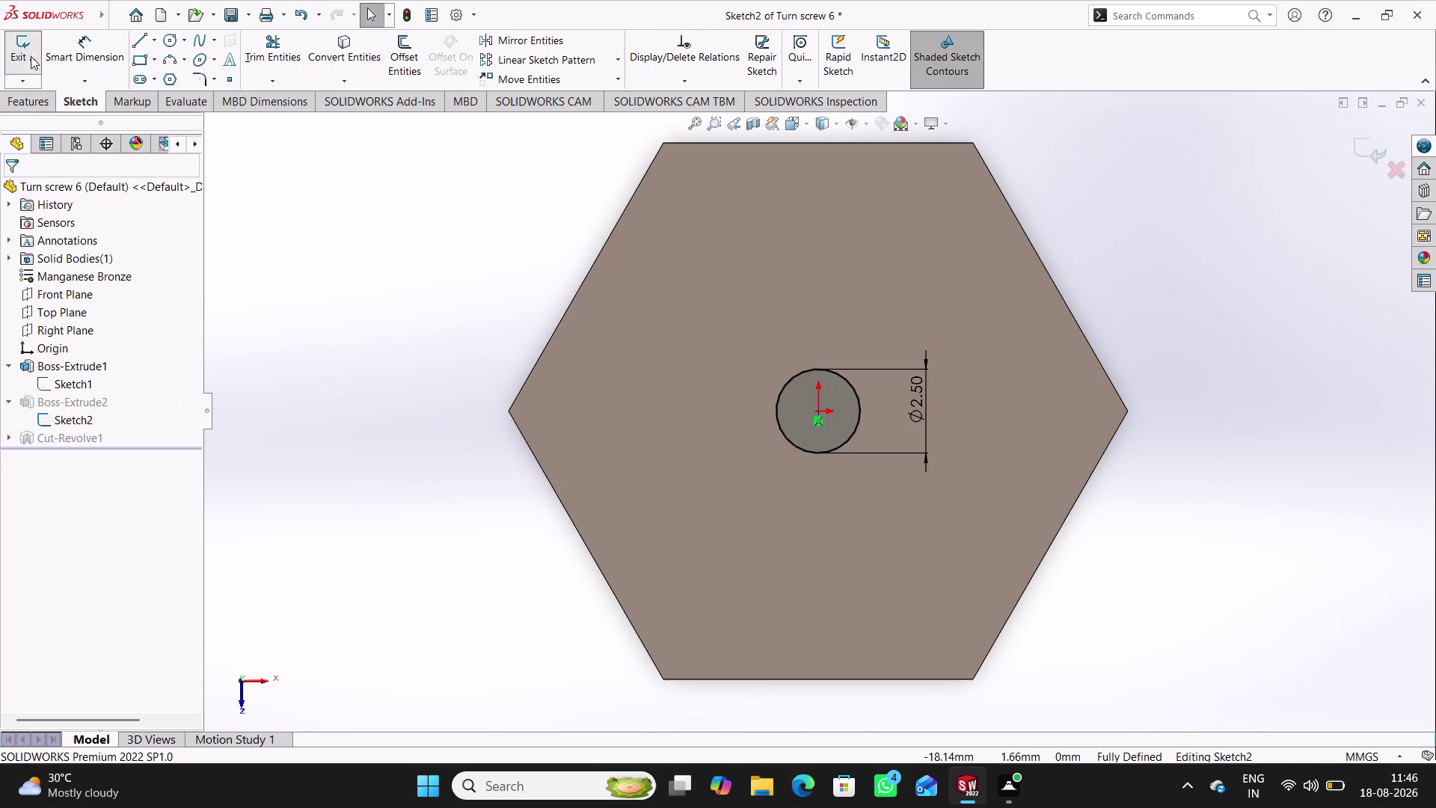
click(26, 56)
click(68, 405)
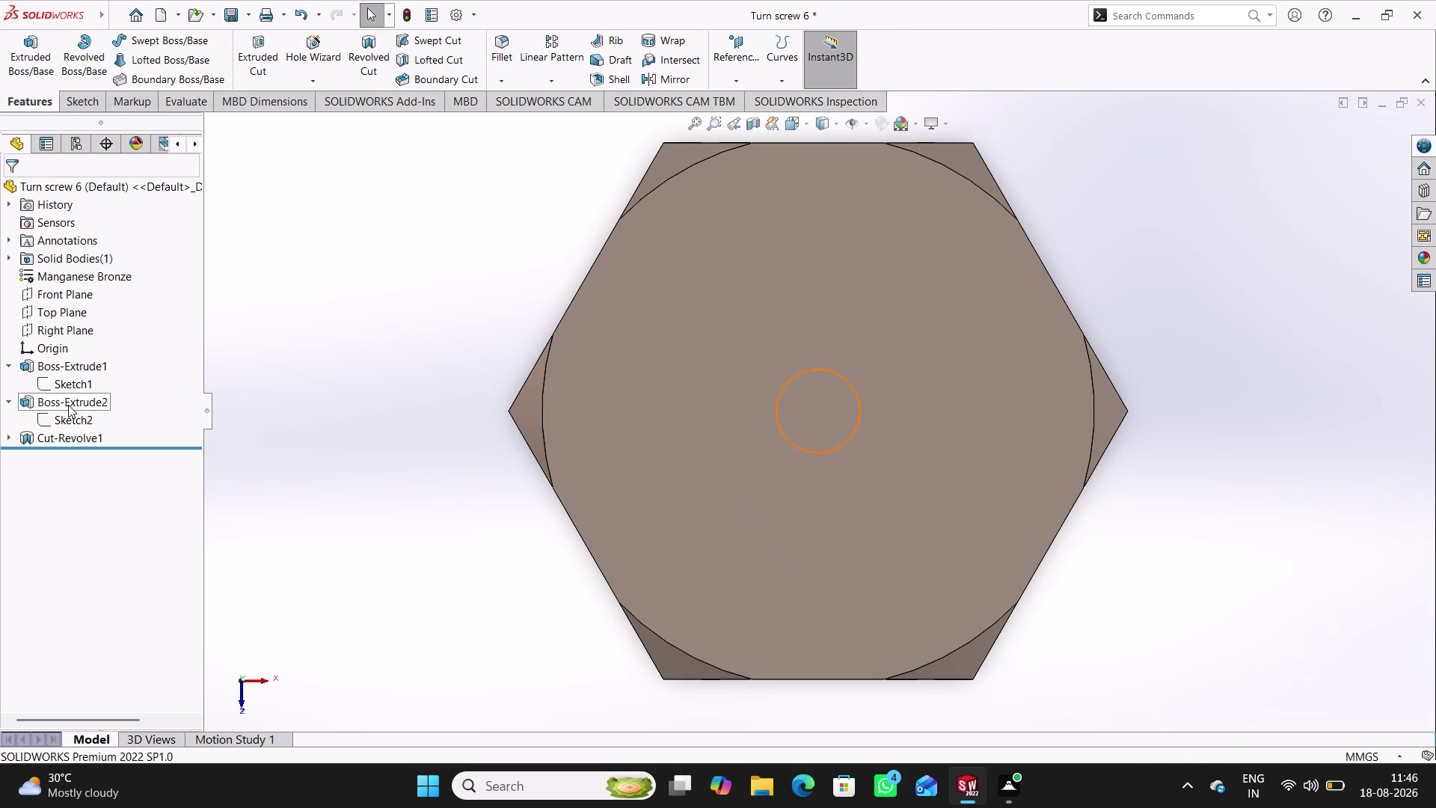
click(83, 363)
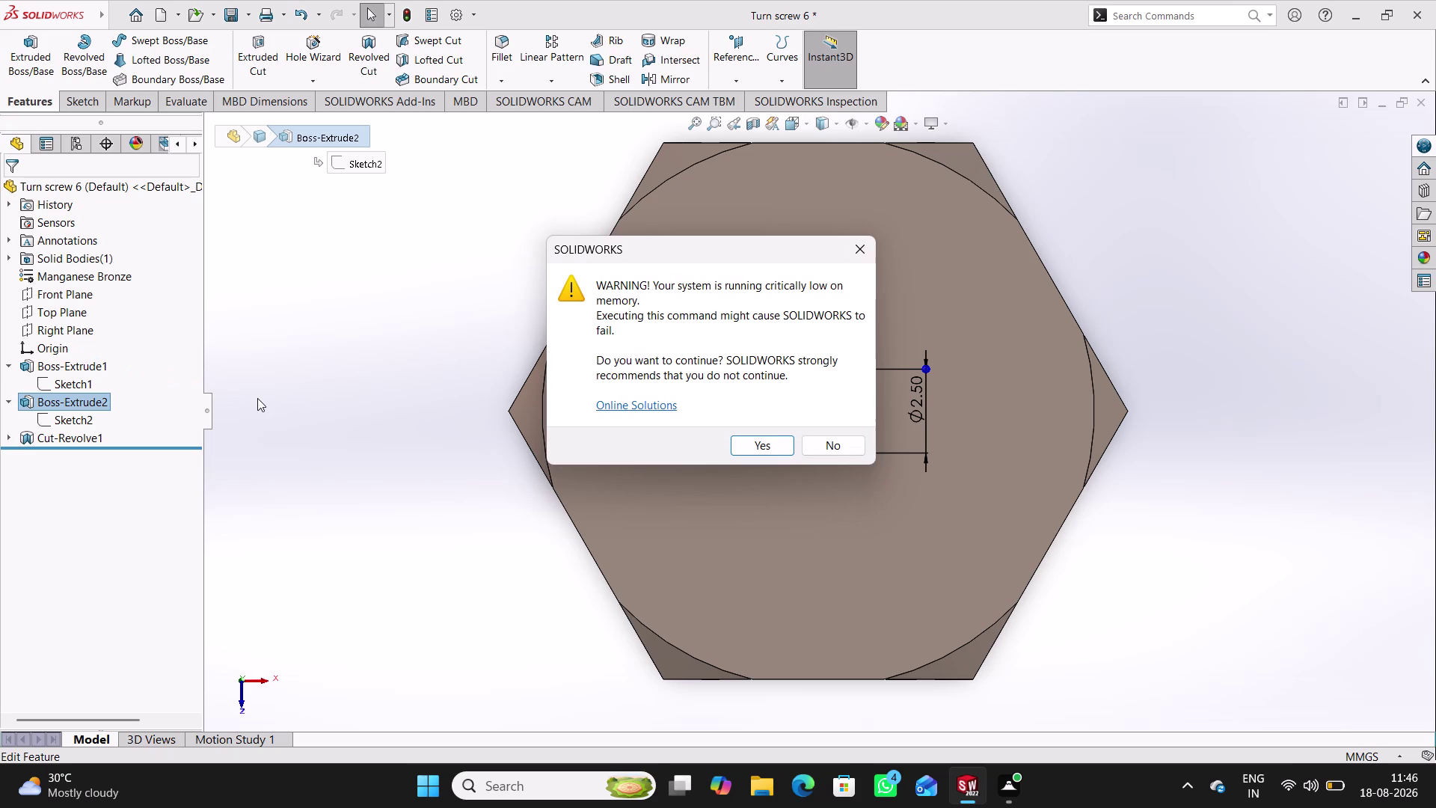
Past the memory warning, change the Boss-Extrude2 shaft depth to 30 mm.
click(754, 443)
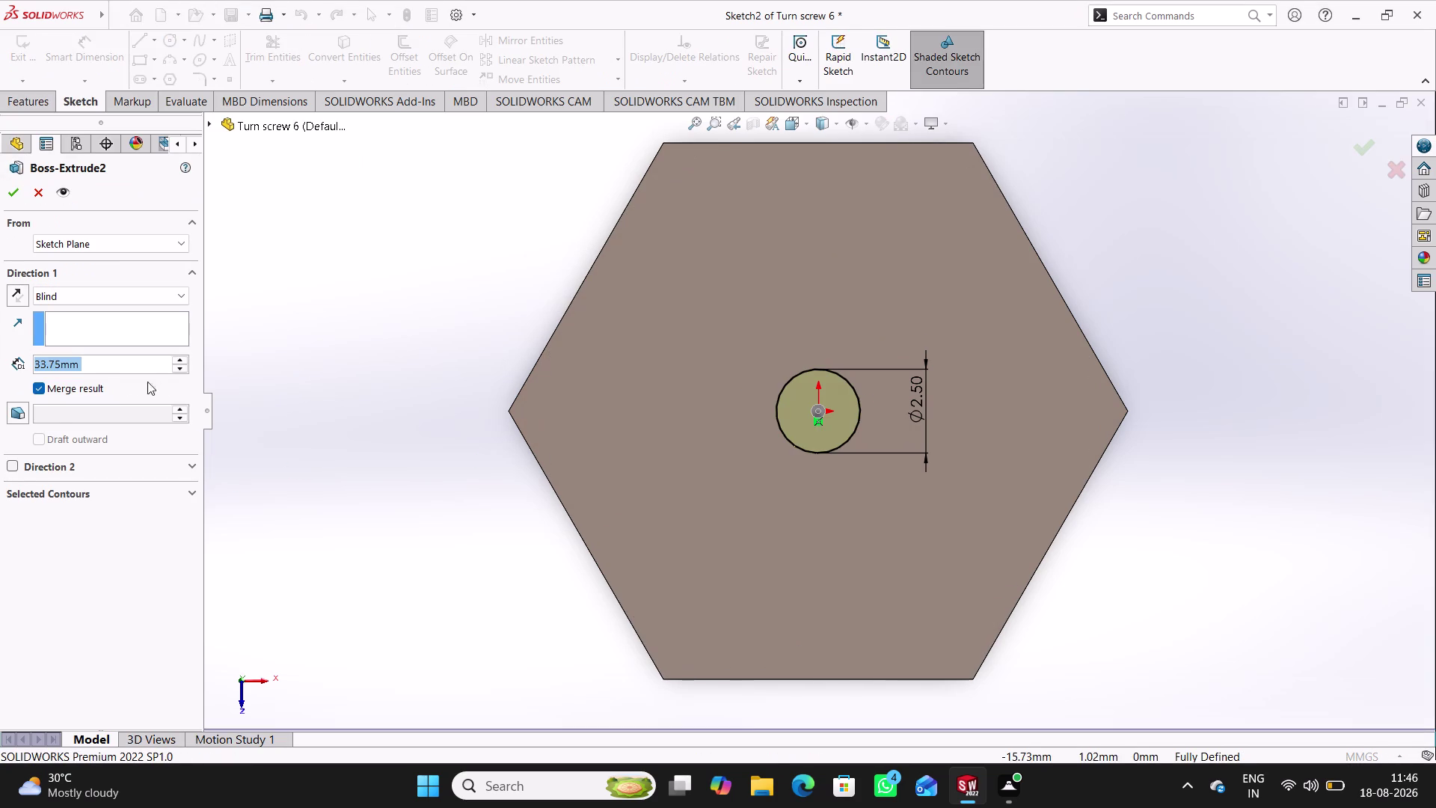
text(30)
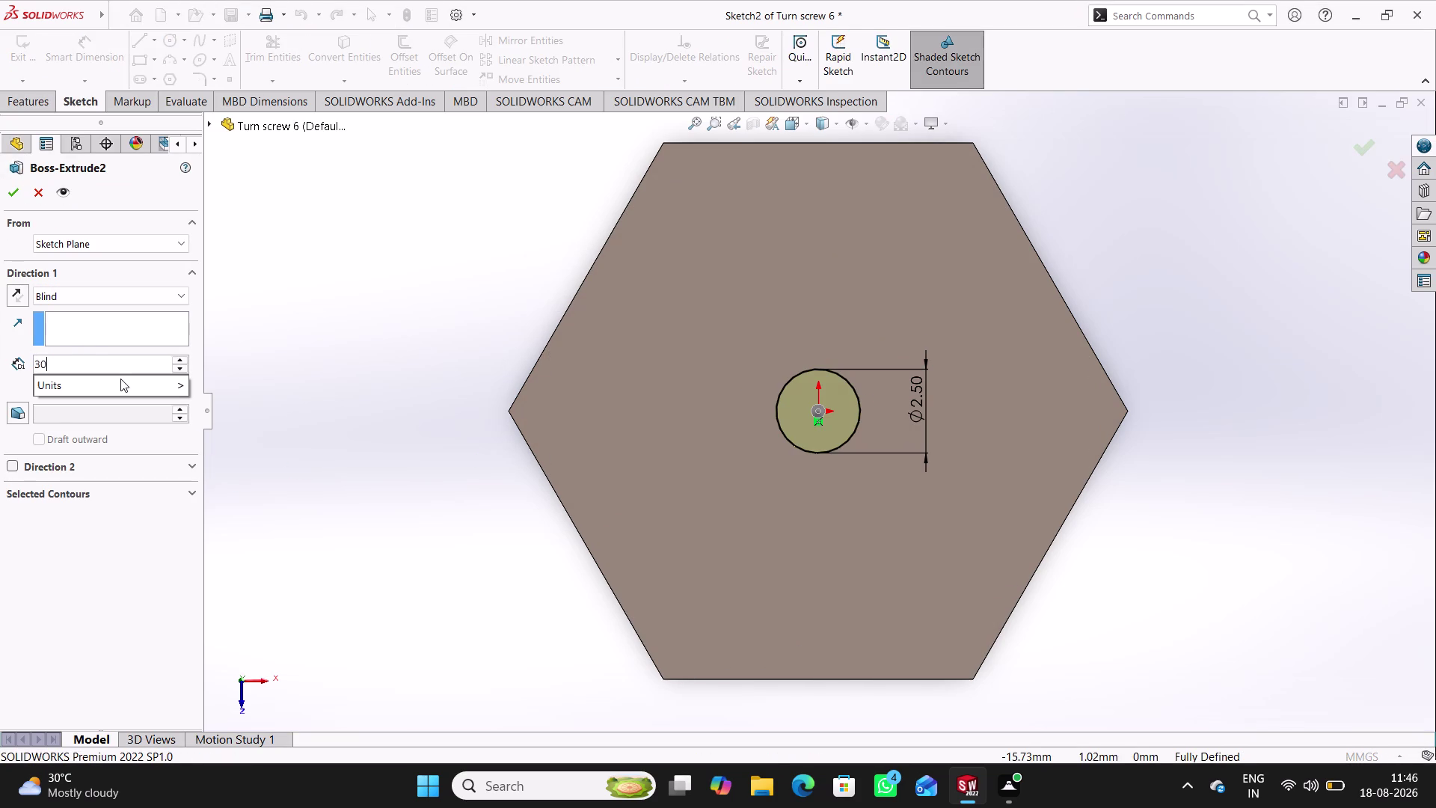
key(Return)
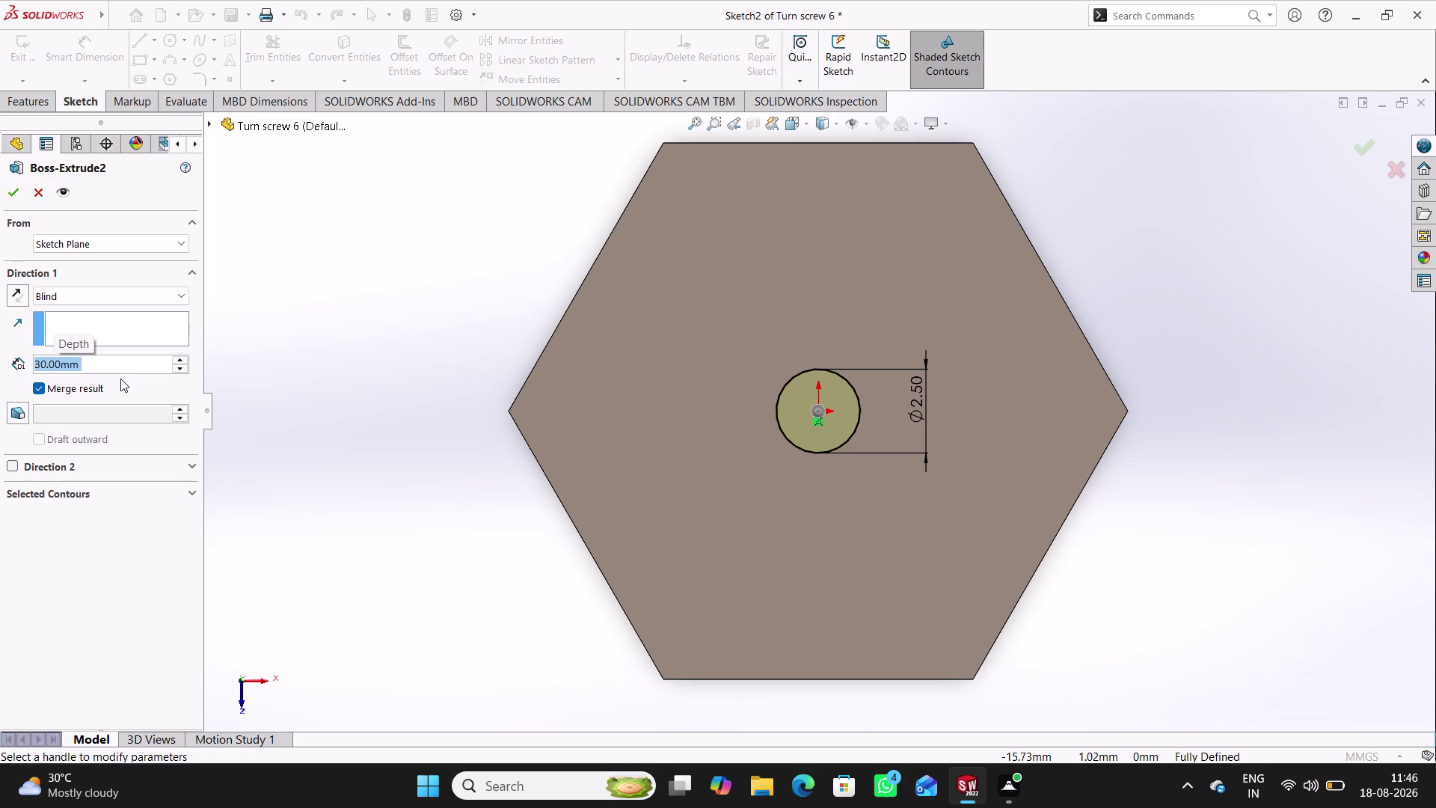
click(12, 190)
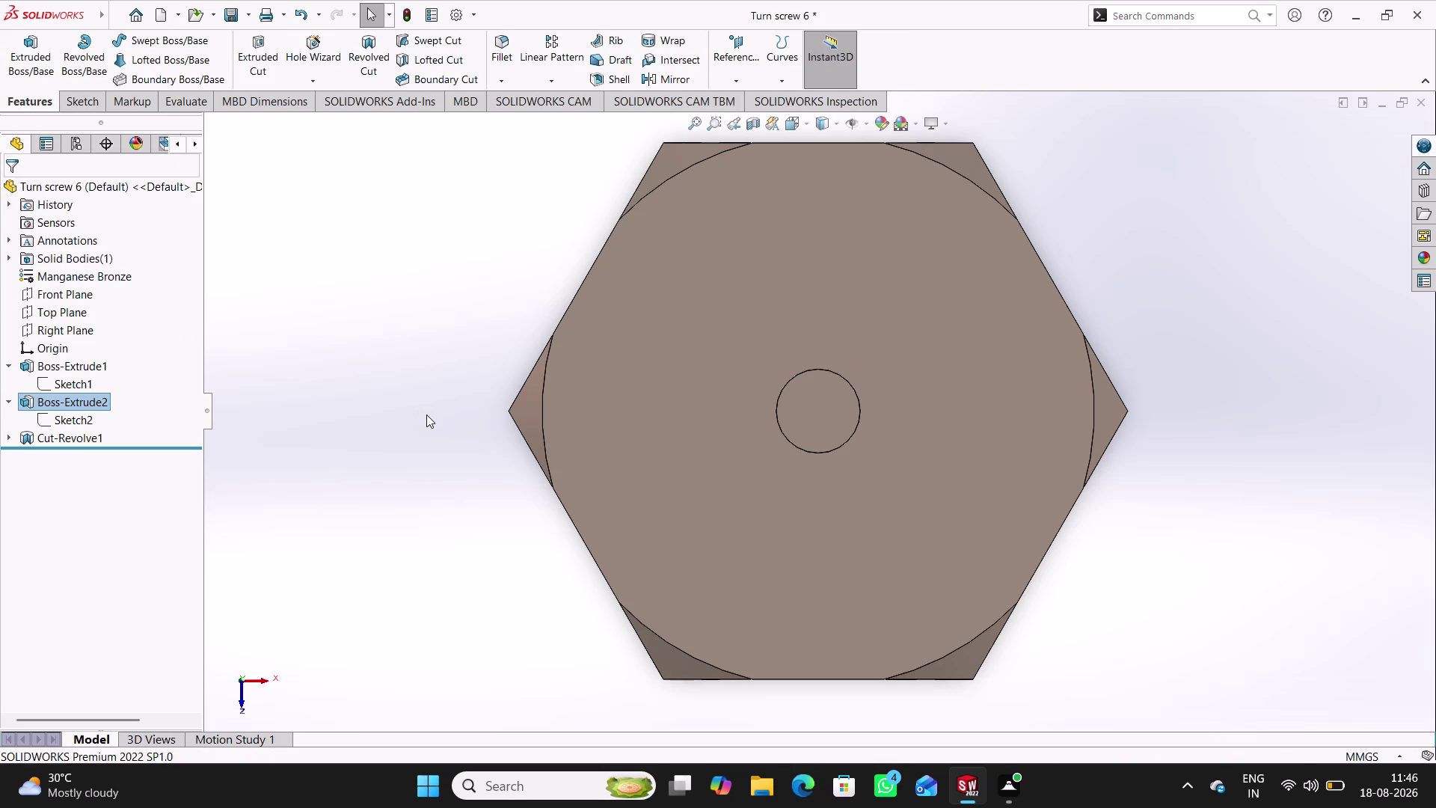
Save Turn screw 6 and orbit to view the shorter shaft.
key(ctrl+s)
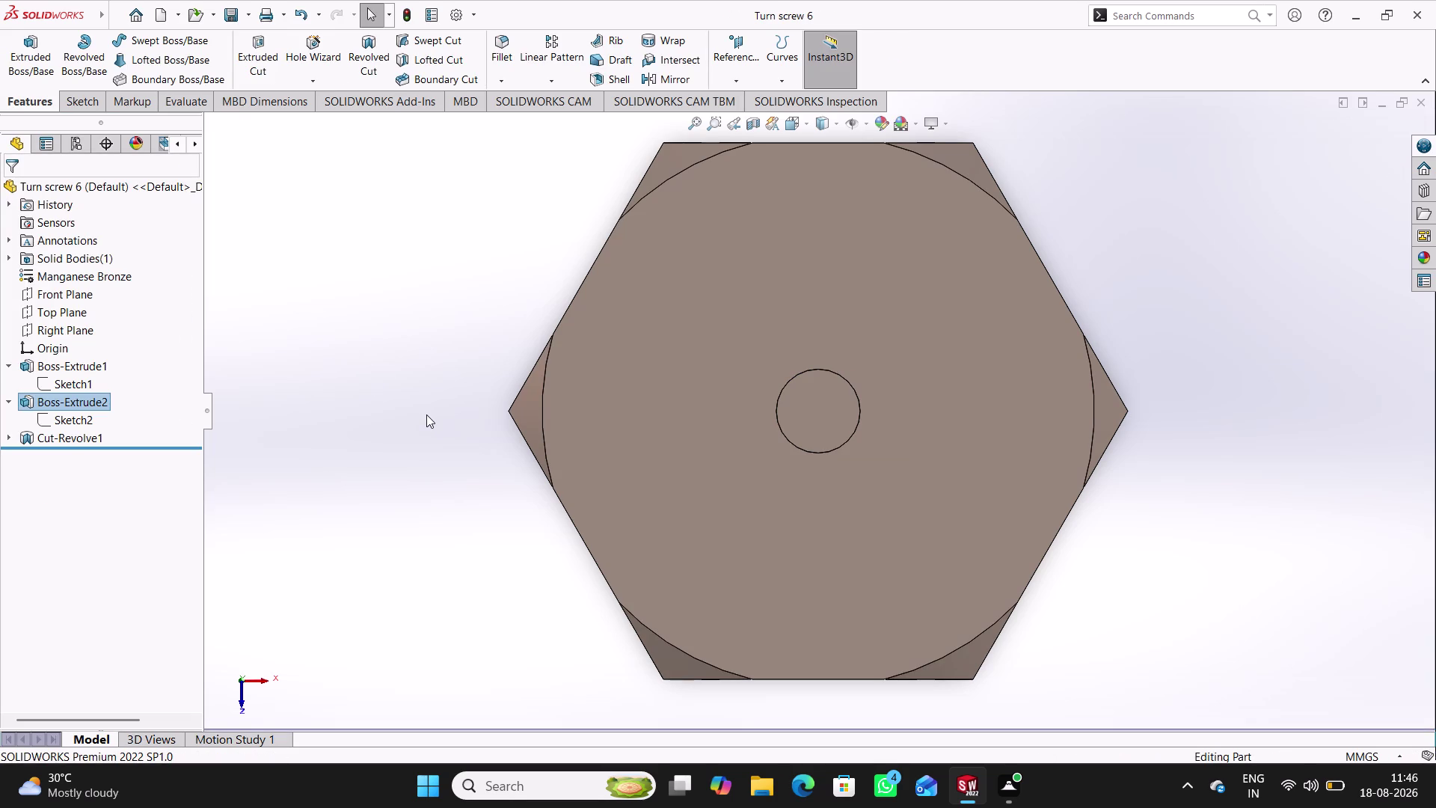
middle_drag(794, 470, 917, 460)
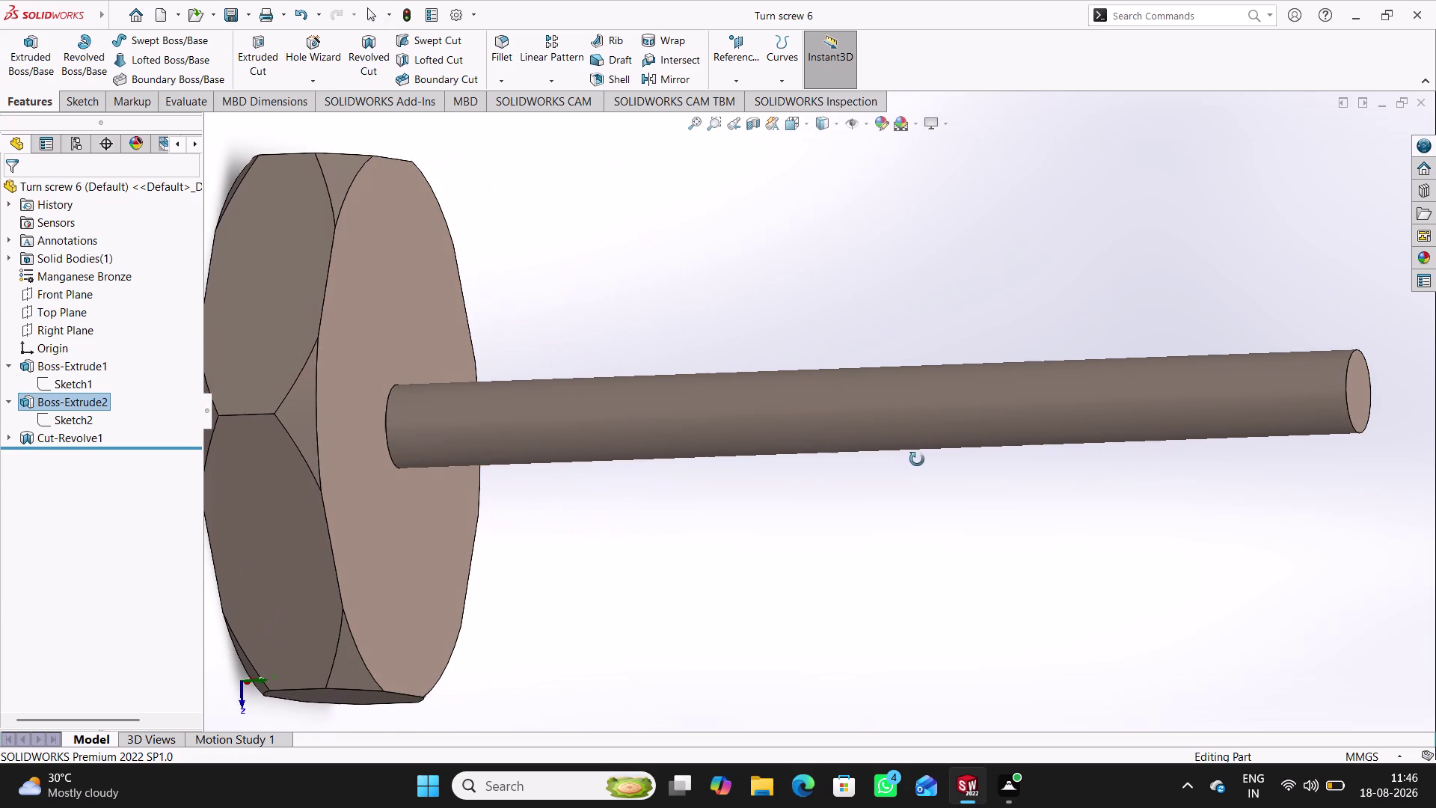
middle_drag(917, 460, 917, 461)
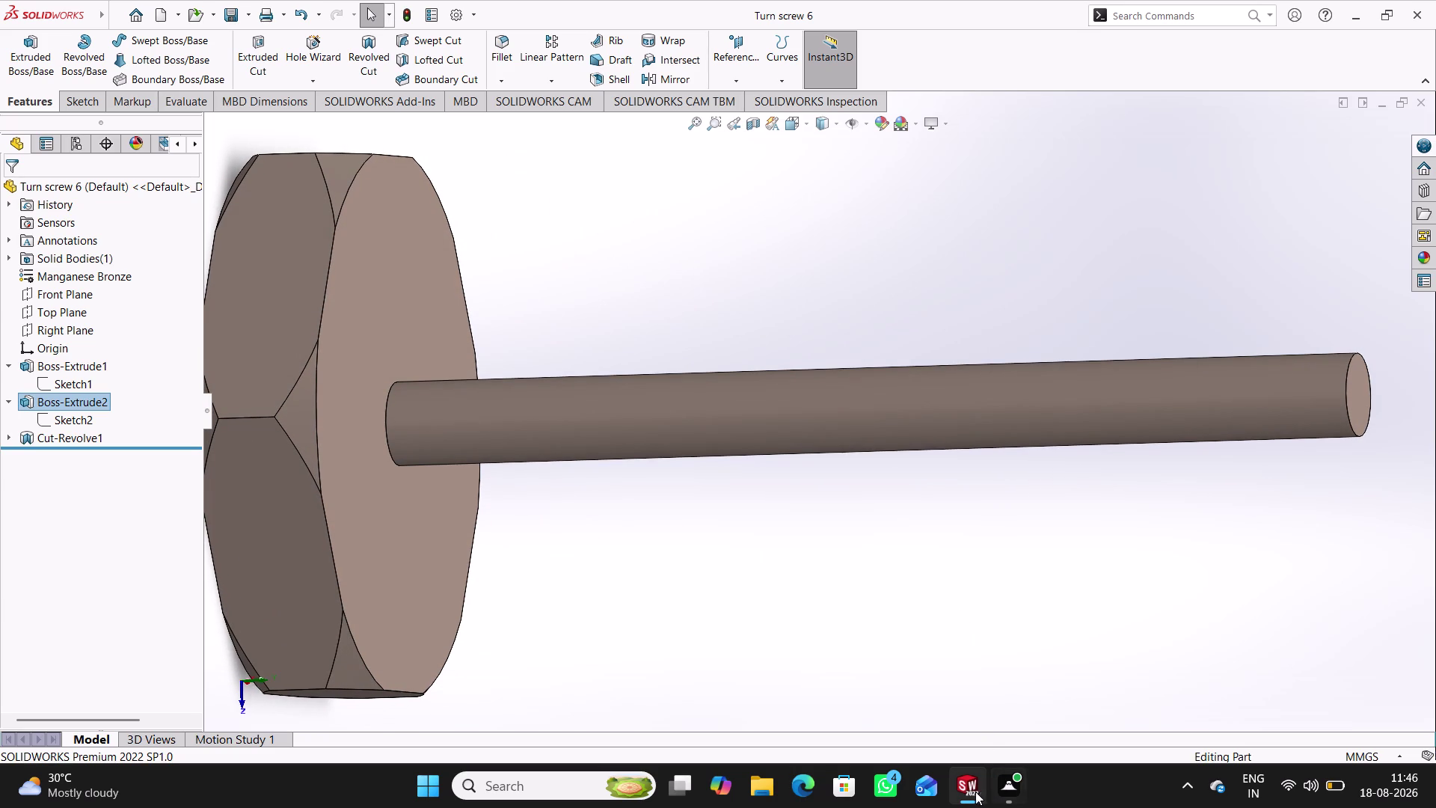